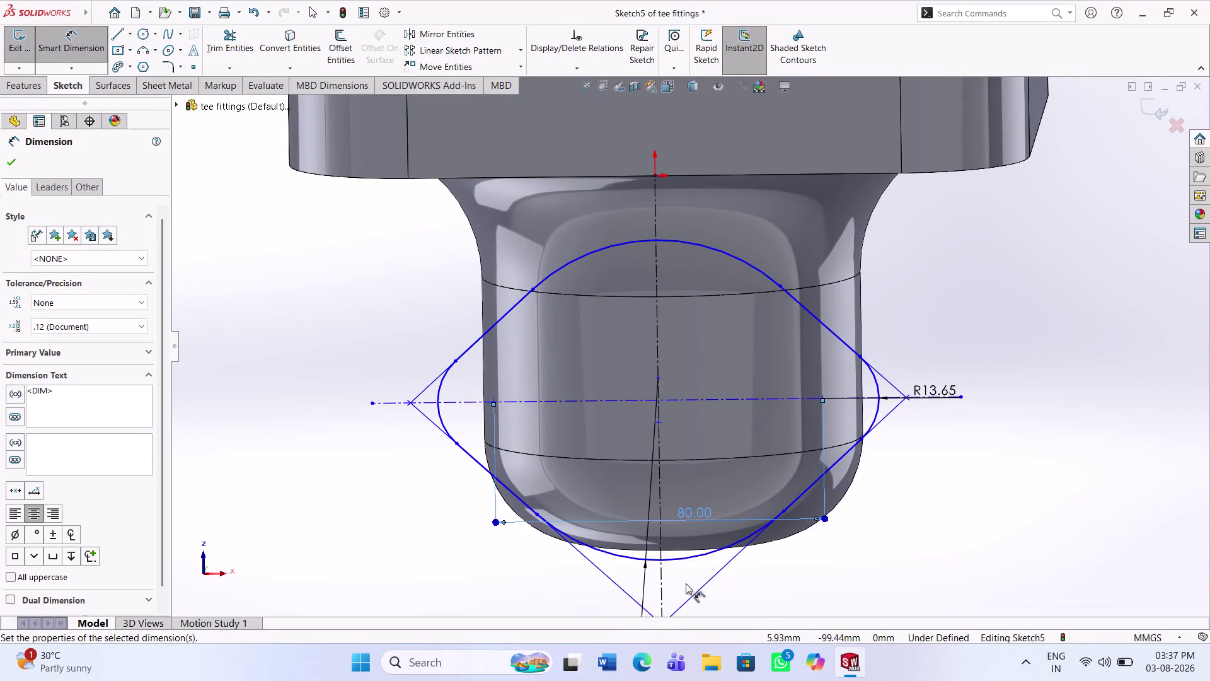
Dimension the oval flange sketch 100 mm tall, from its bottom arc to the origin.
click(661, 561)
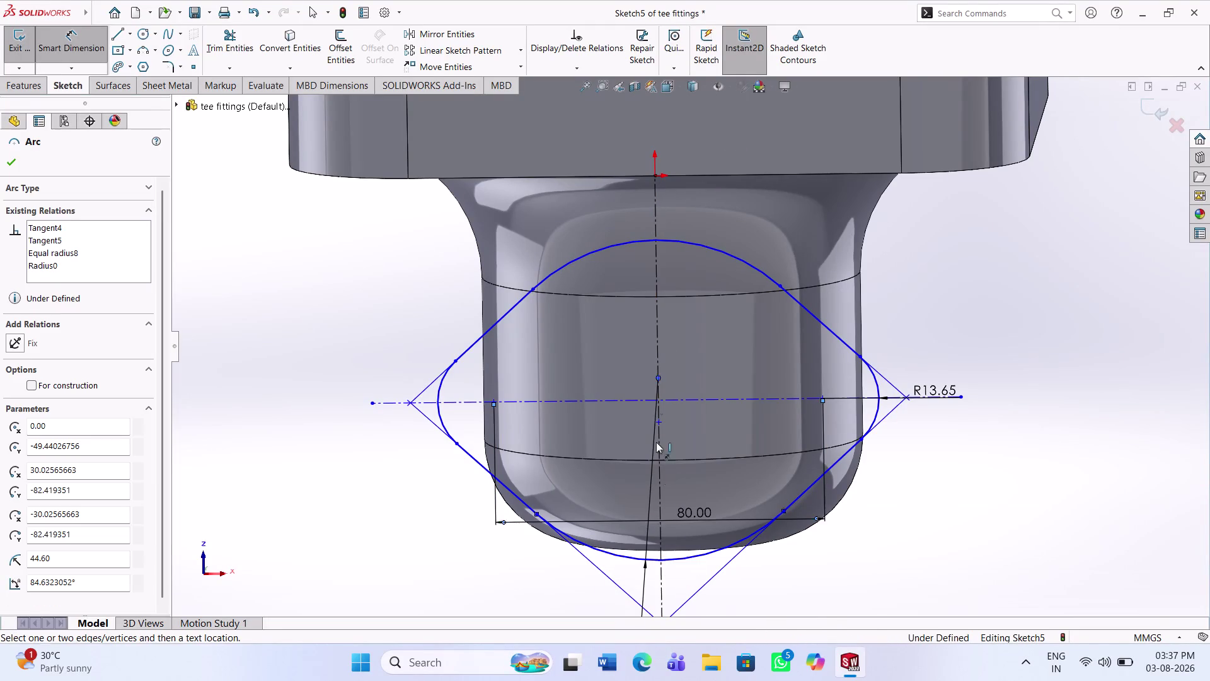
click(656, 176)
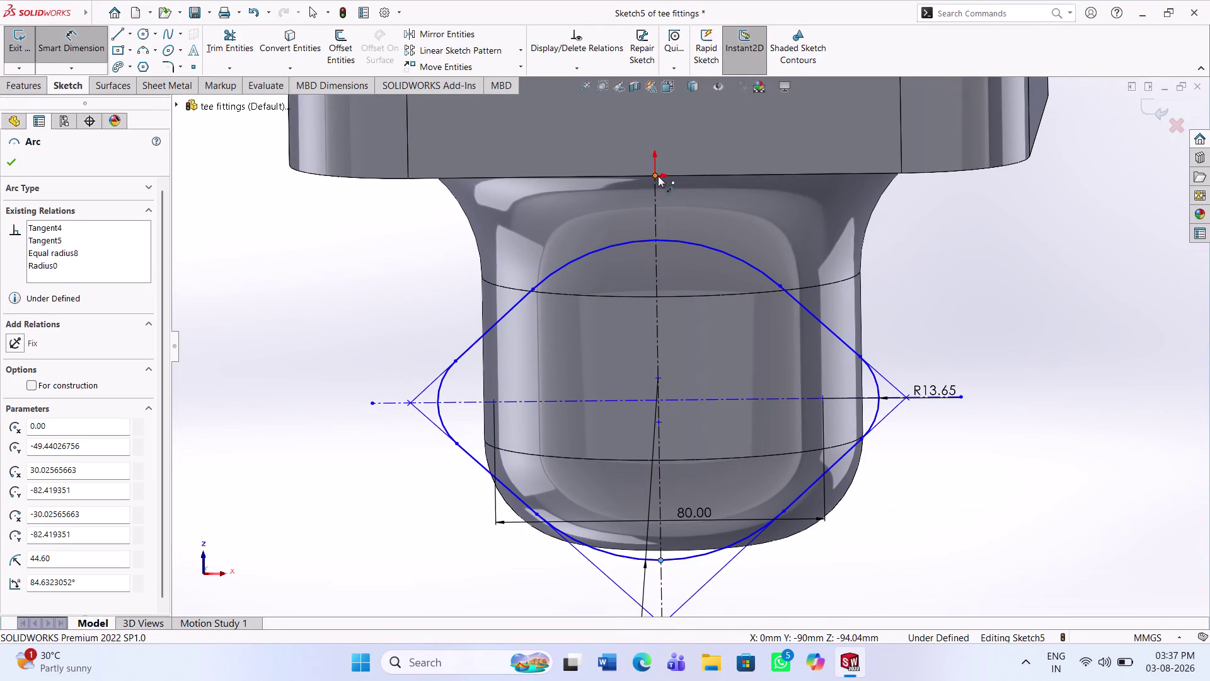
click(1060, 354)
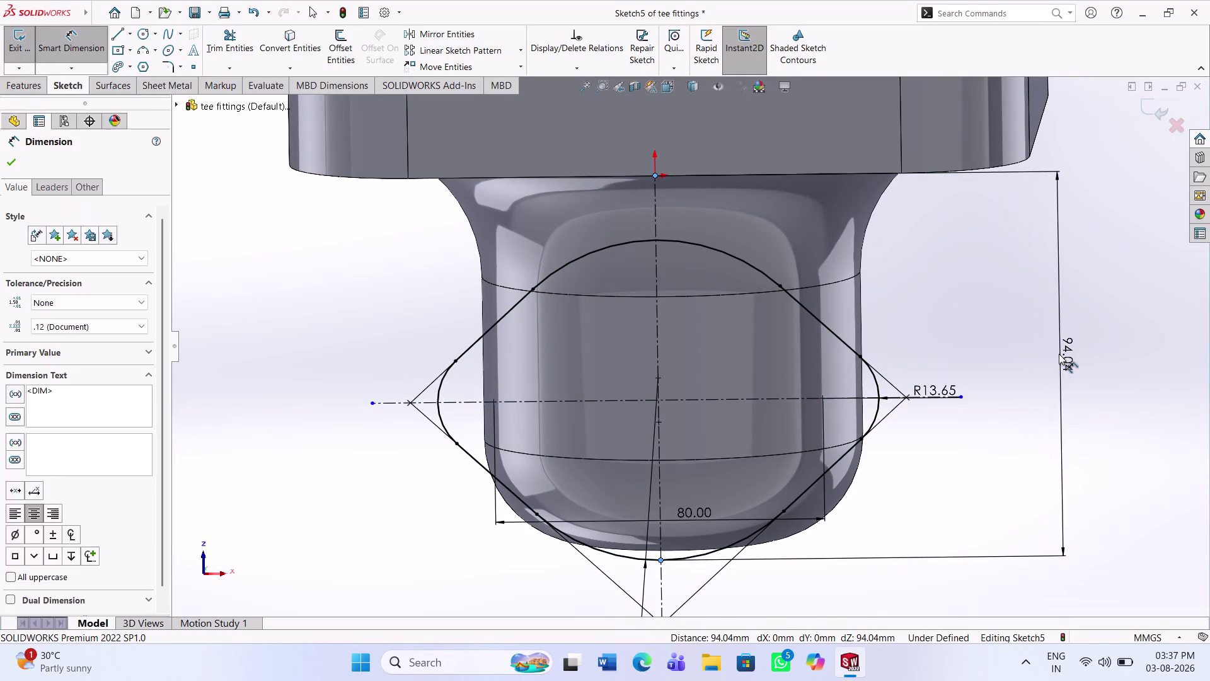
text(100)
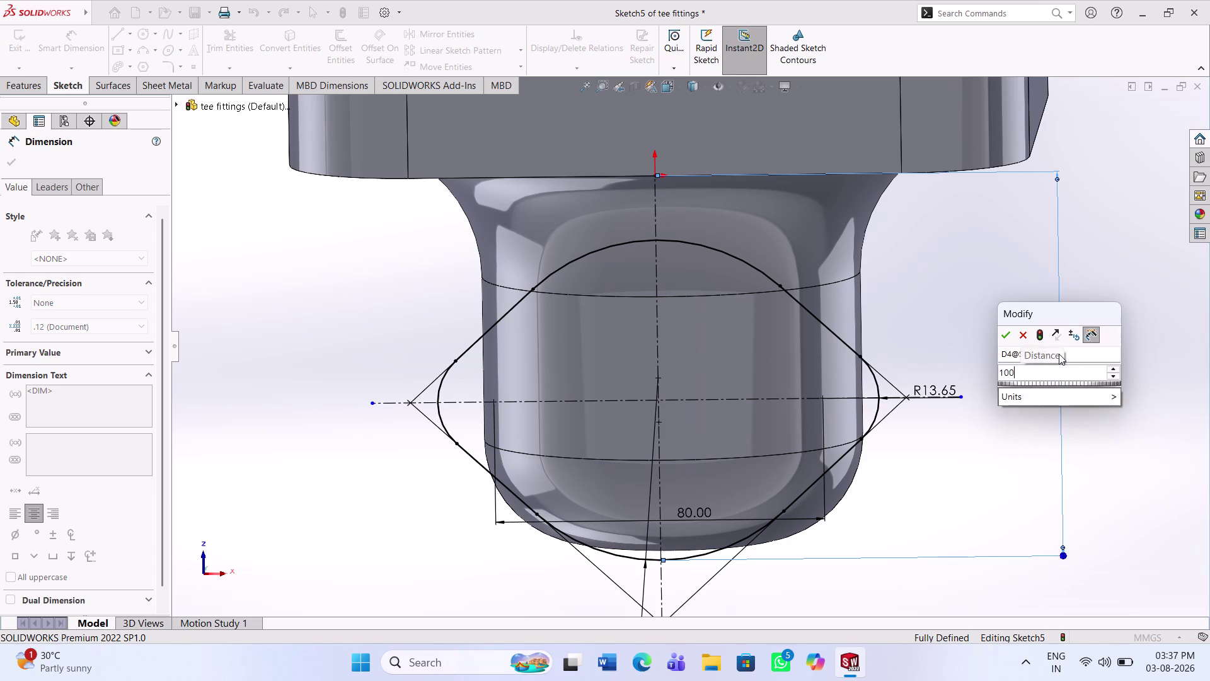
key(Return)
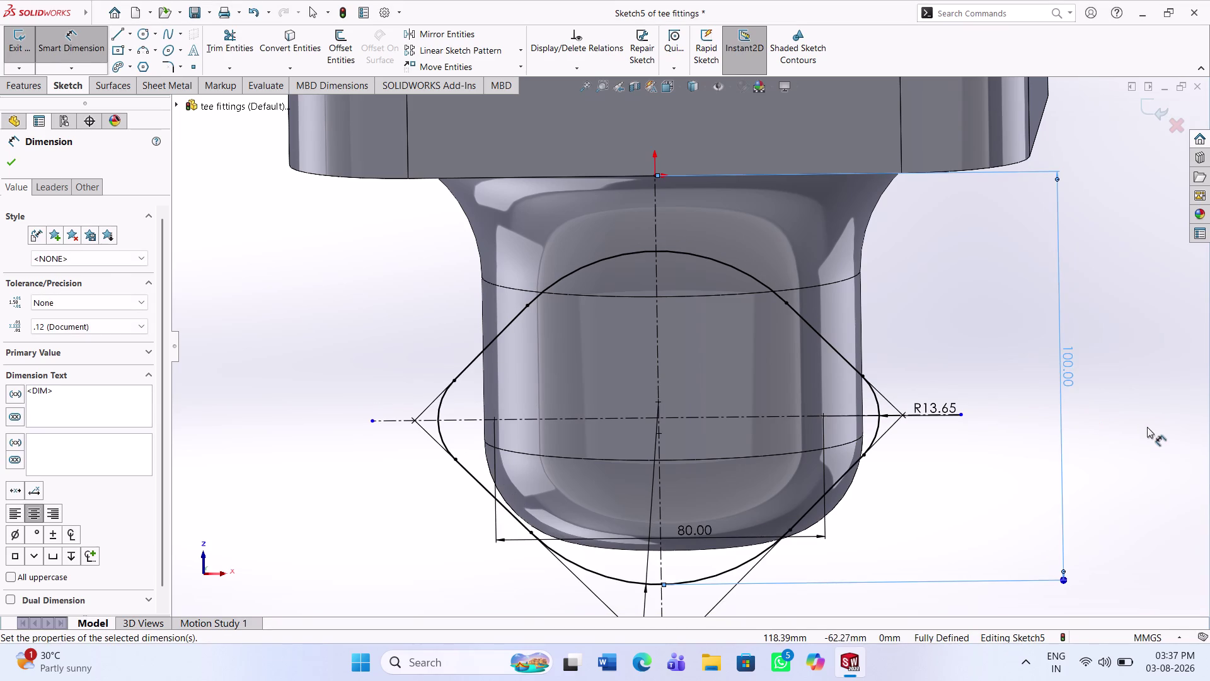
click(1147, 427)
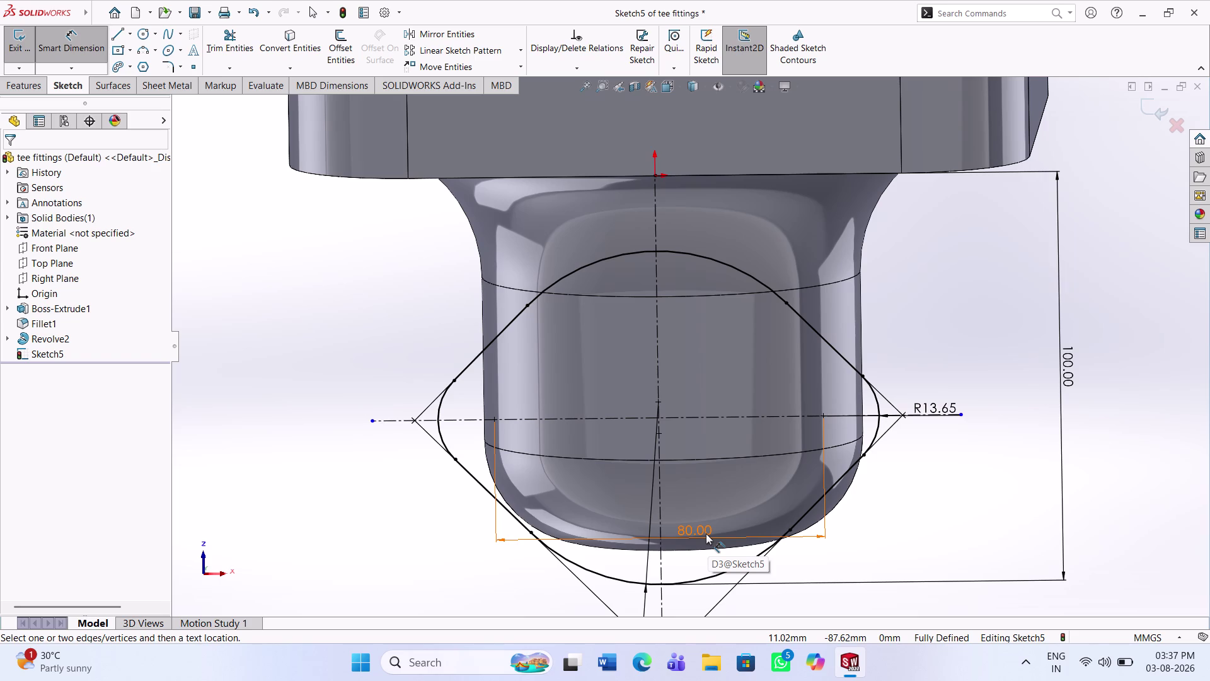
Change the oval's 80 mm width dimension to 92 mm.
click(702, 538)
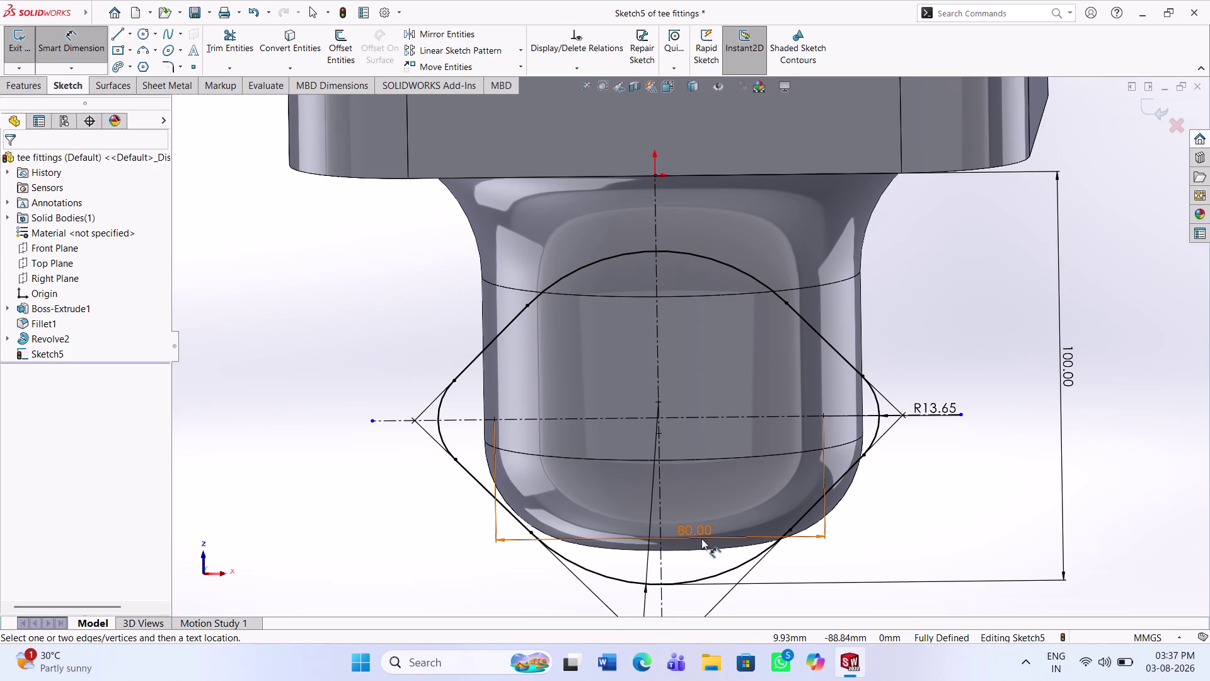
text(92)
key(Return)
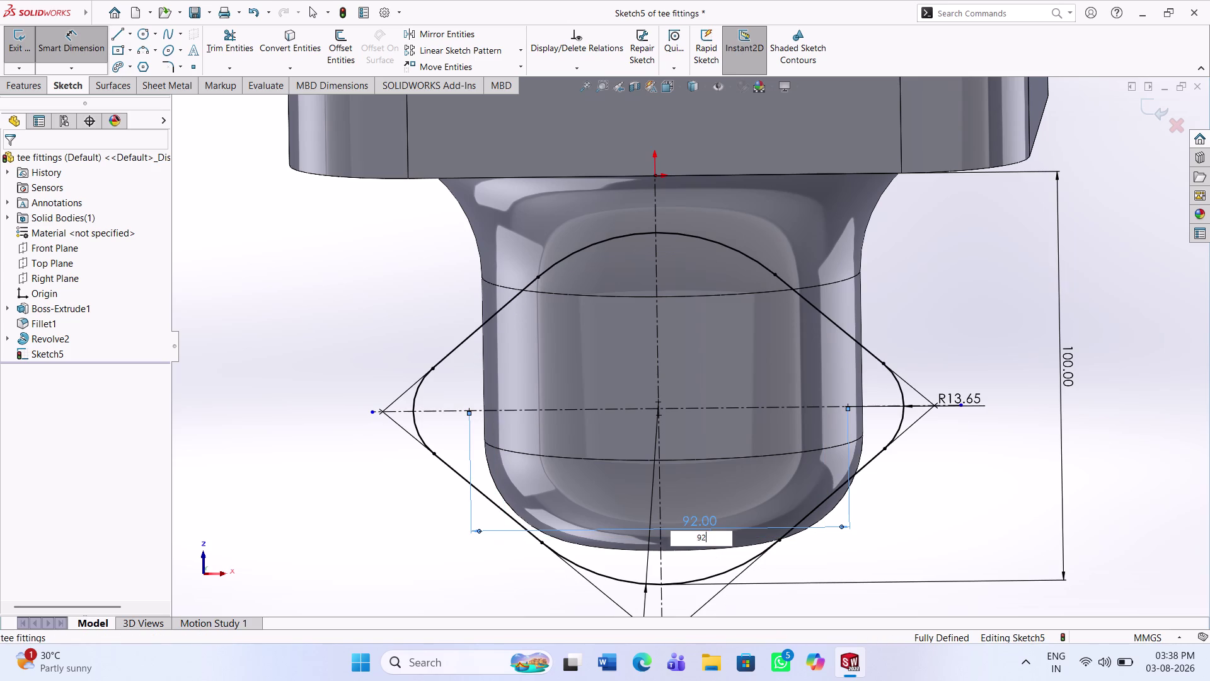
click(949, 511)
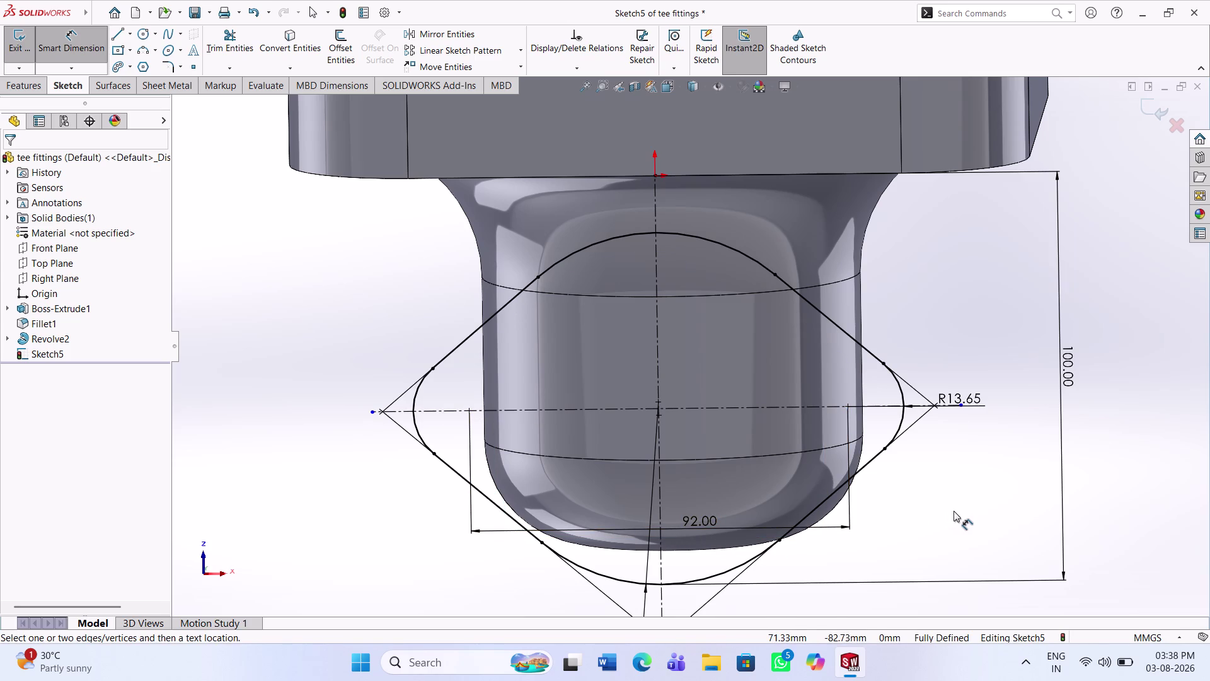
click(34, 79)
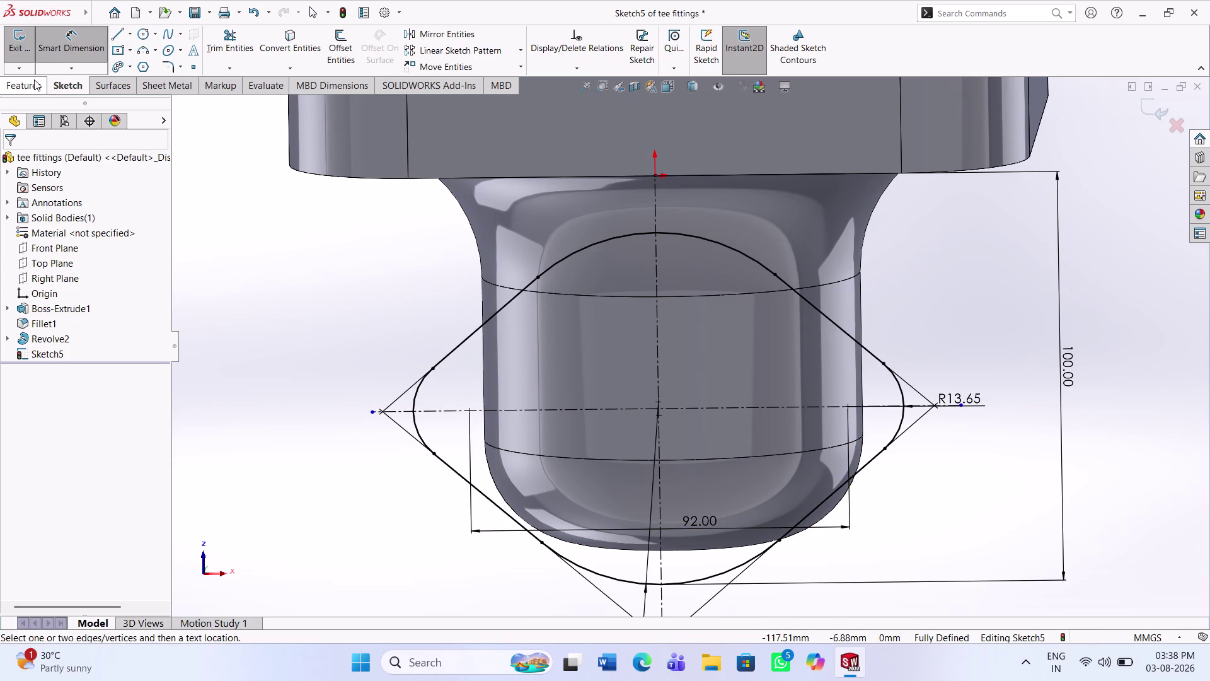
click(22, 63)
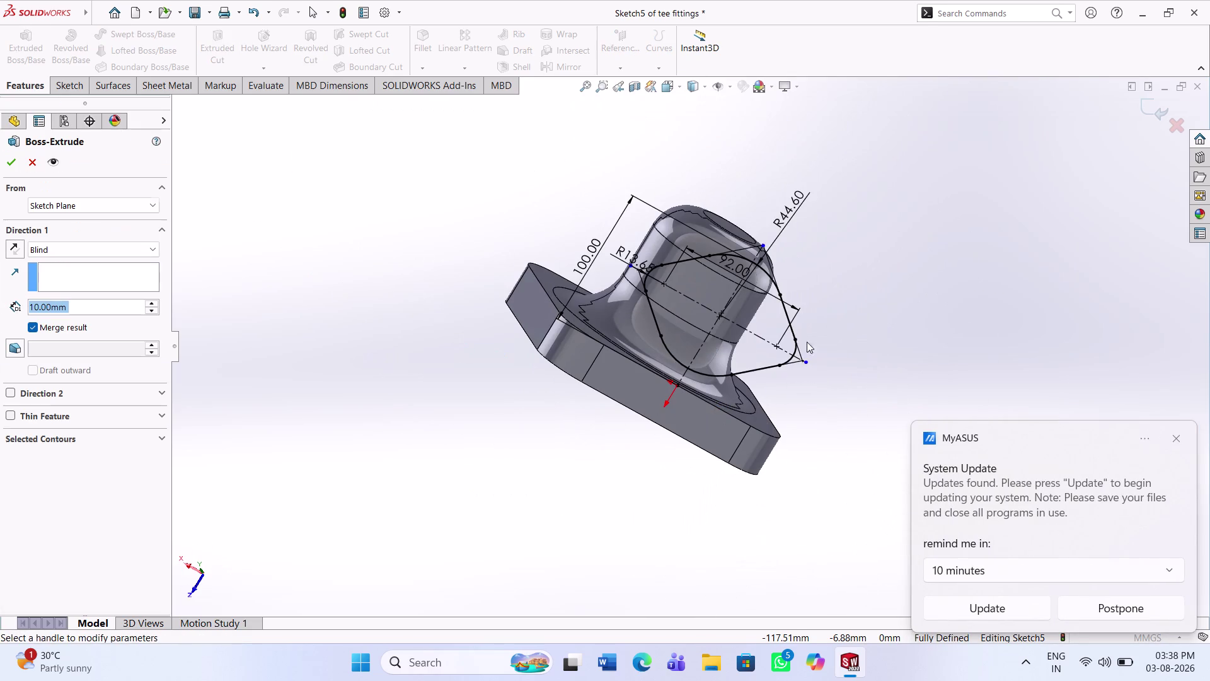
Extrude the oval flange sketch 30 mm as Boss-Extrude2.
click(741, 324)
middle_drag(839, 351, 741, 335)
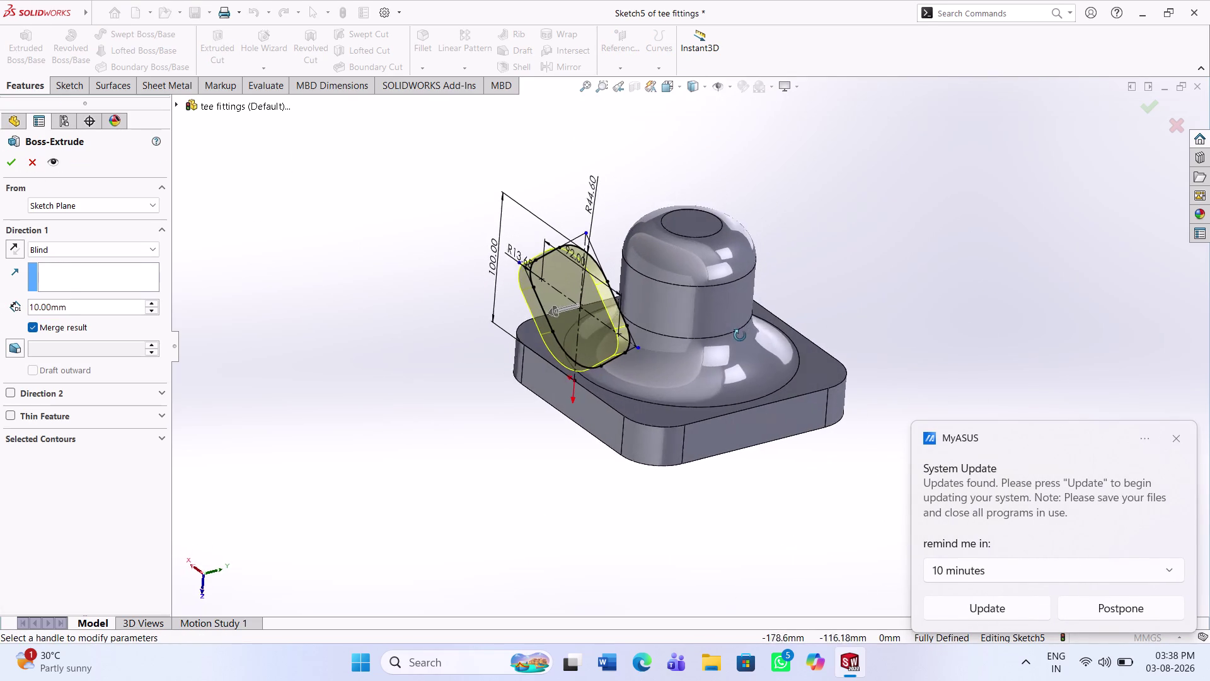
middle_drag(740, 336, 732, 335)
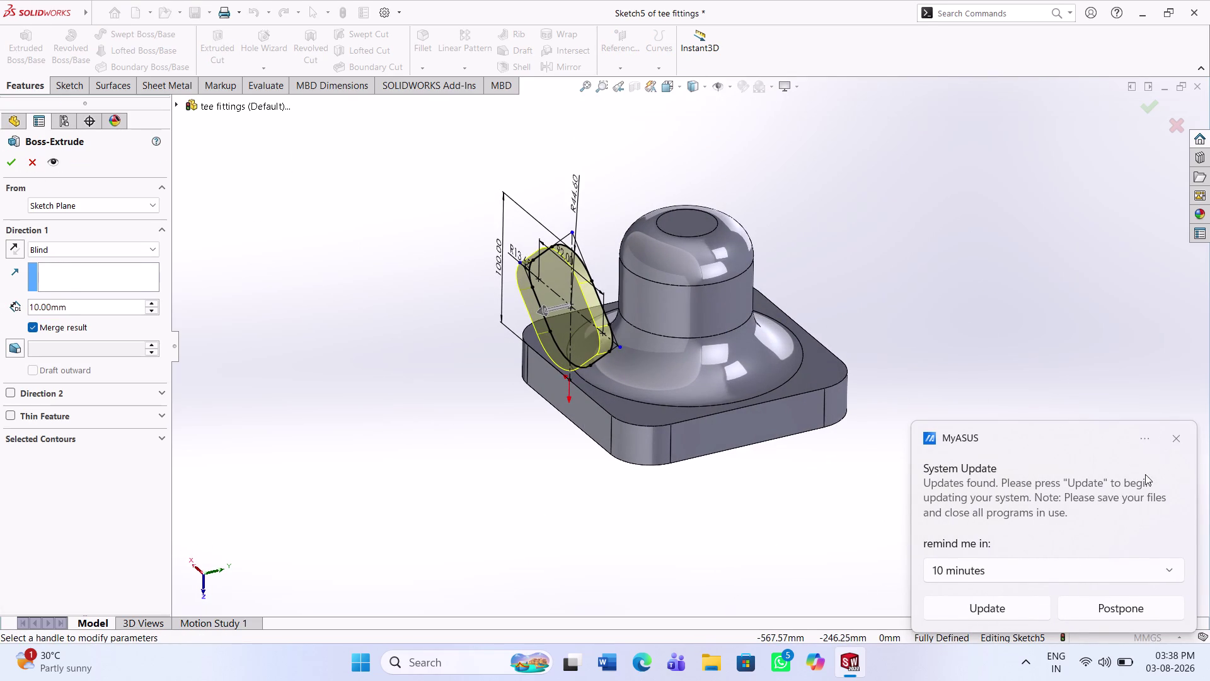
click(1178, 441)
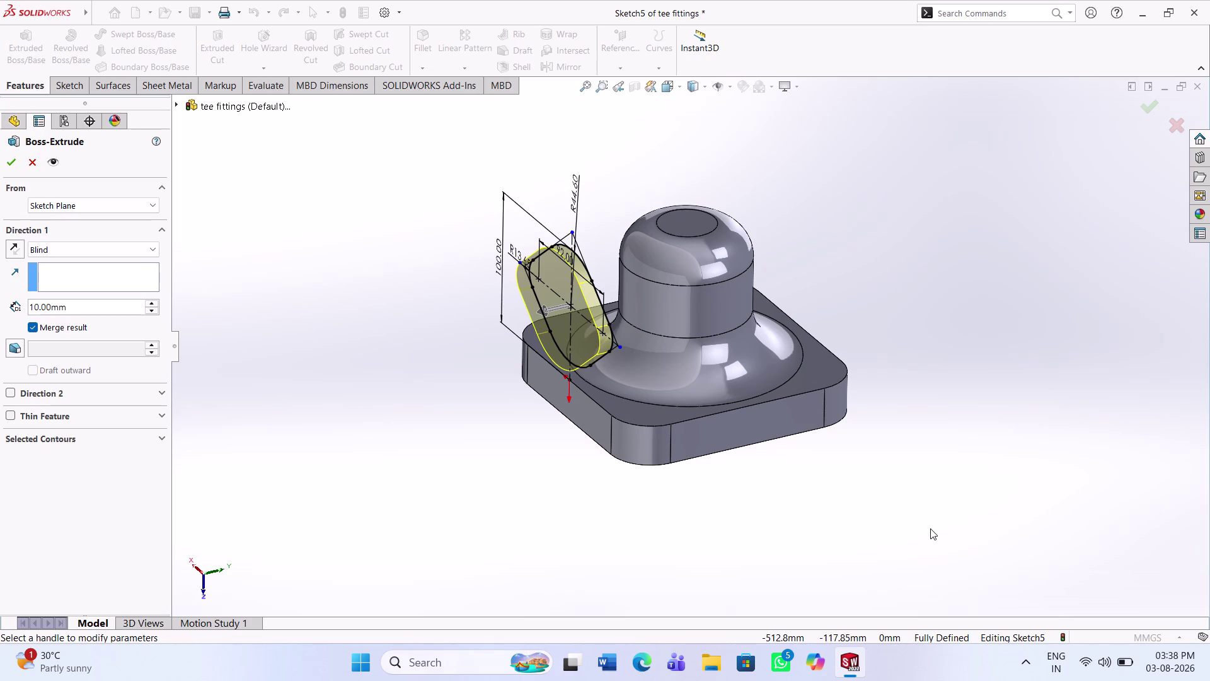
drag(81, 312, 0, 305)
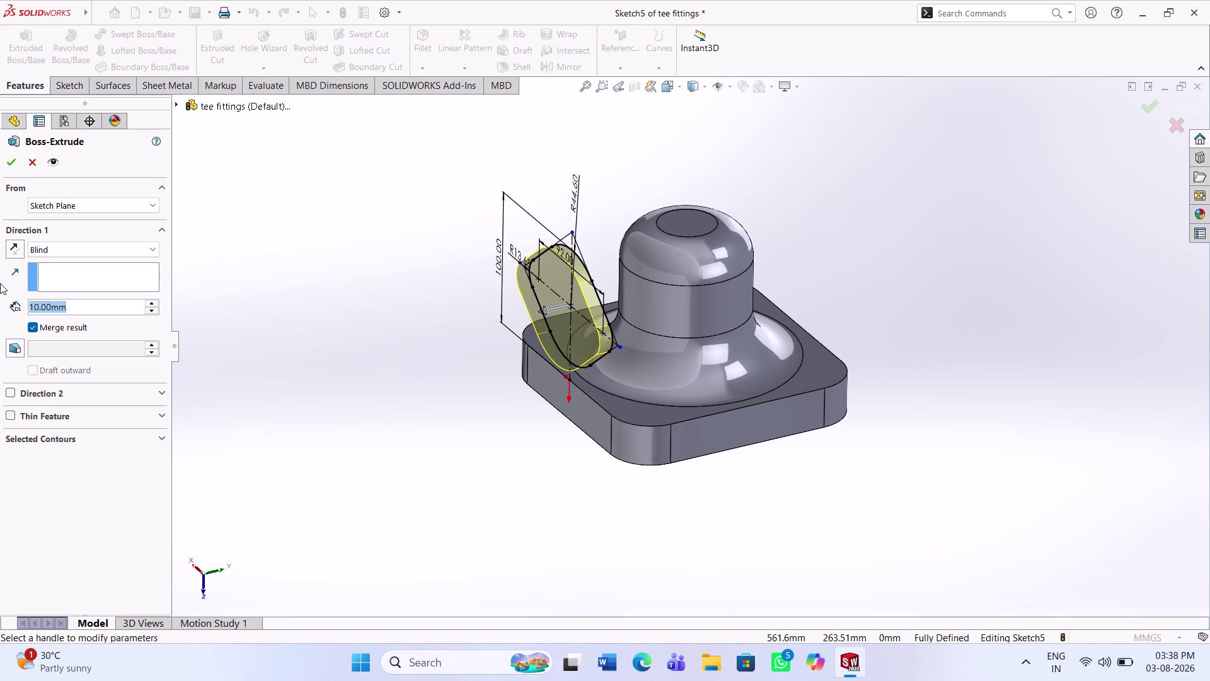
text(30)
key(Return)
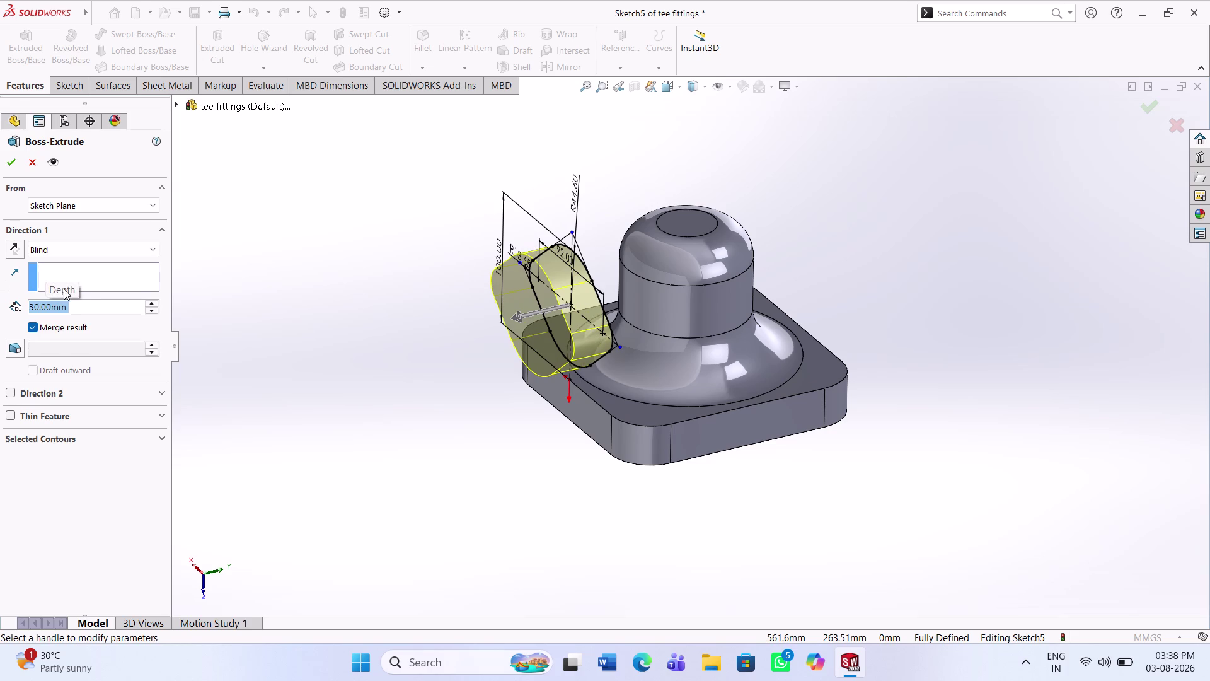
click(10, 162)
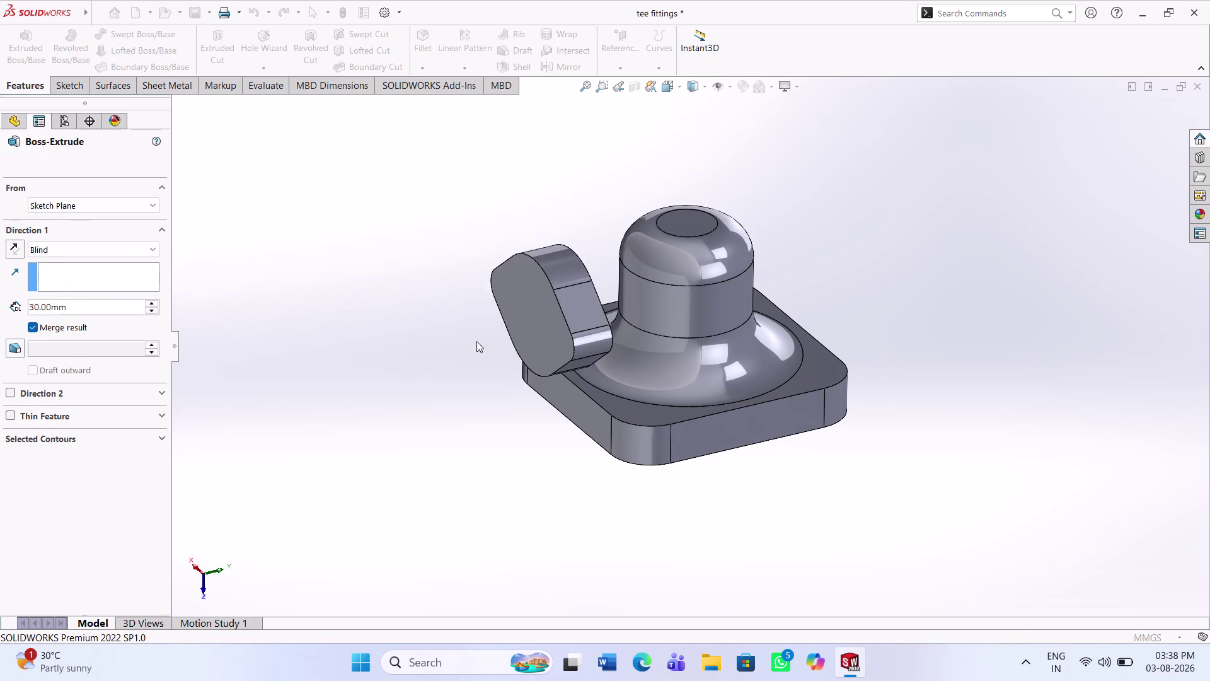
Start a new sketch on the flange's outer face.
middle_drag(494, 341, 536, 331)
scroll(down, 3)
click(610, 308)
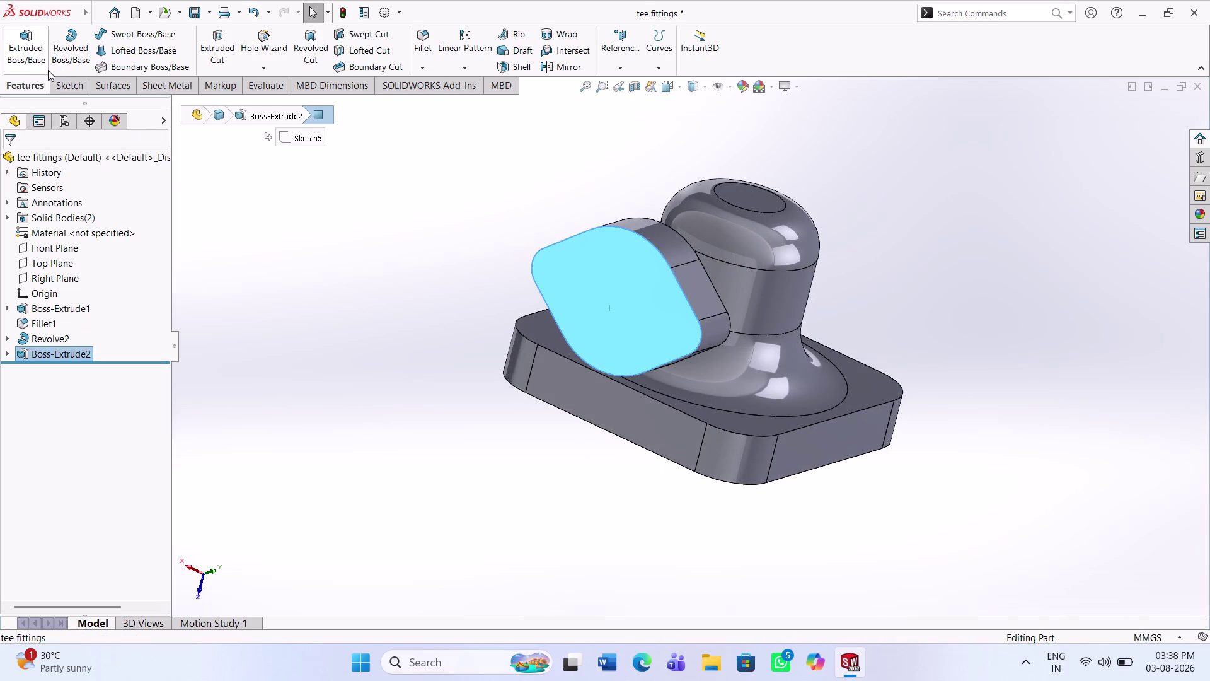
click(56, 88)
Draw two circles on the flange face, one in each side lobe.
click(28, 38)
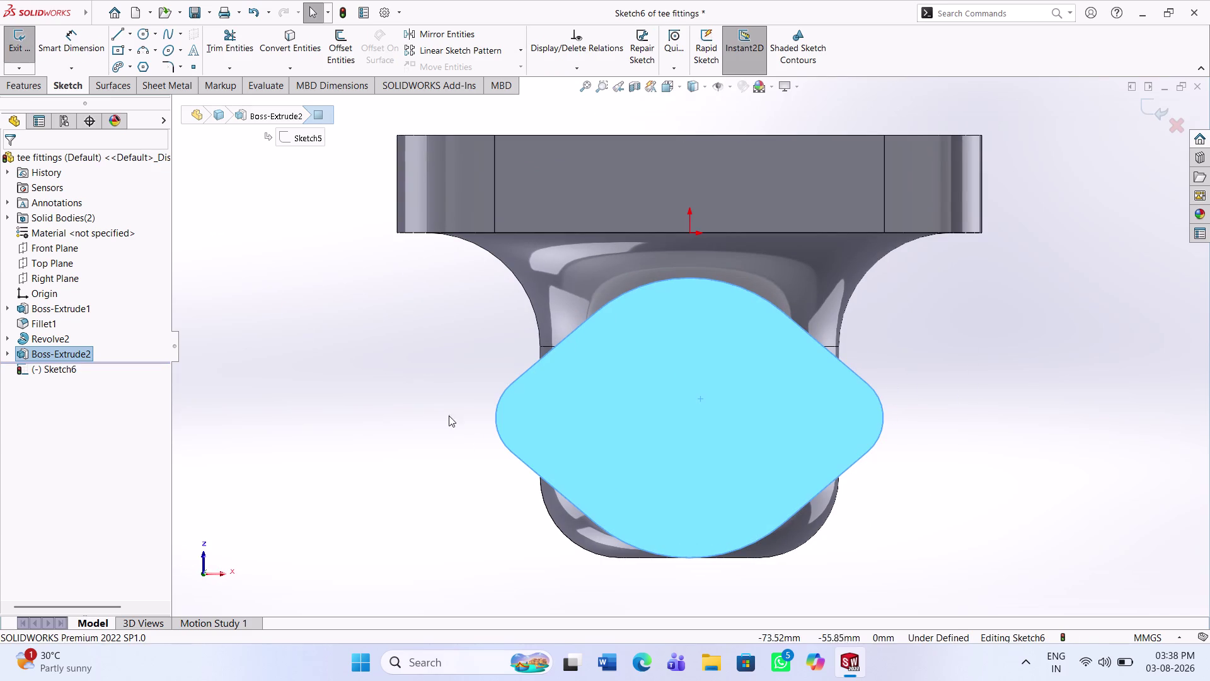
click(398, 406)
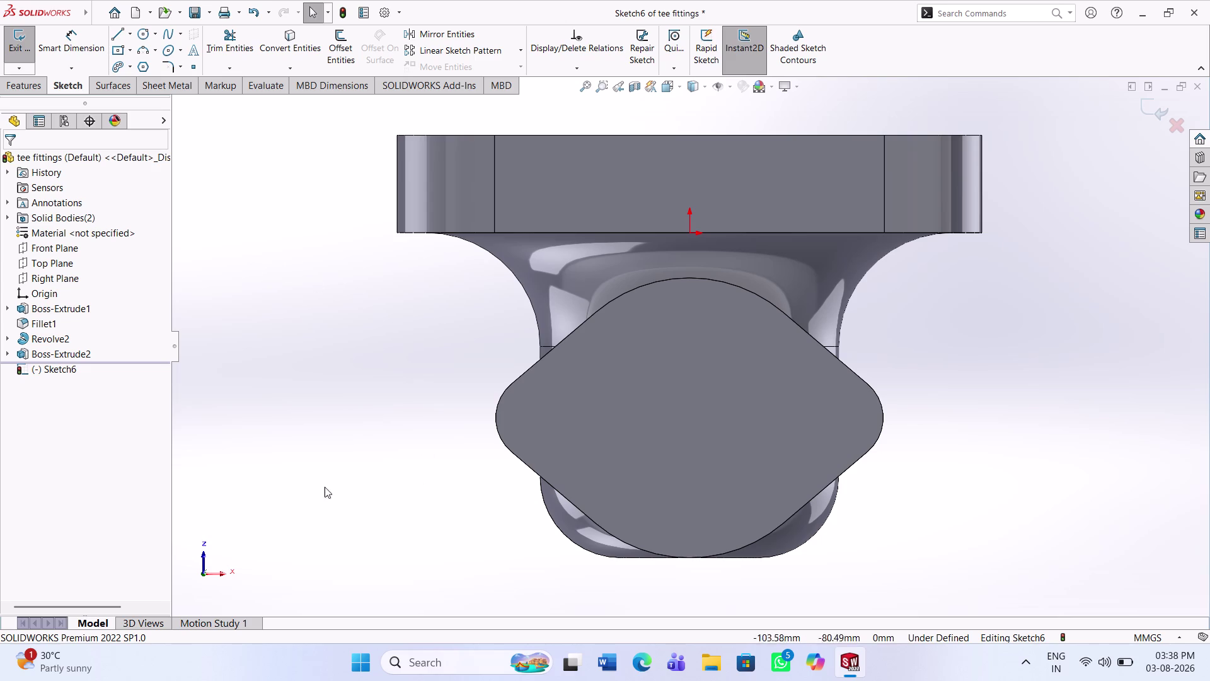
click(144, 32)
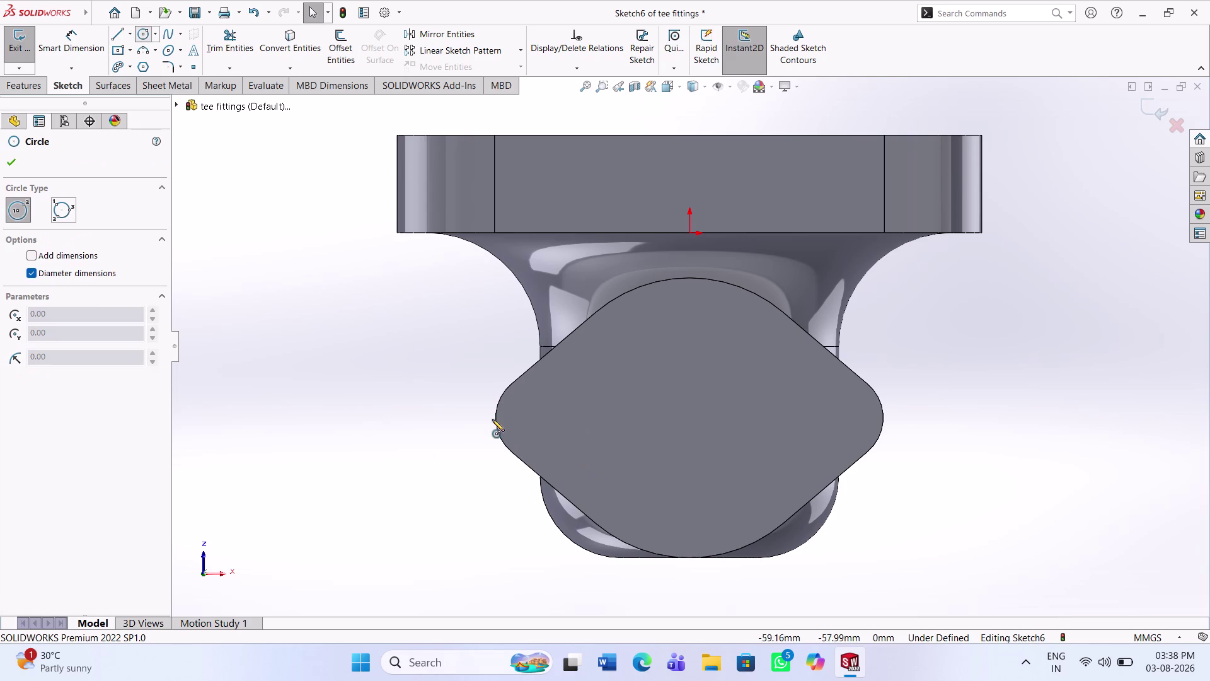
click(541, 418)
click(560, 435)
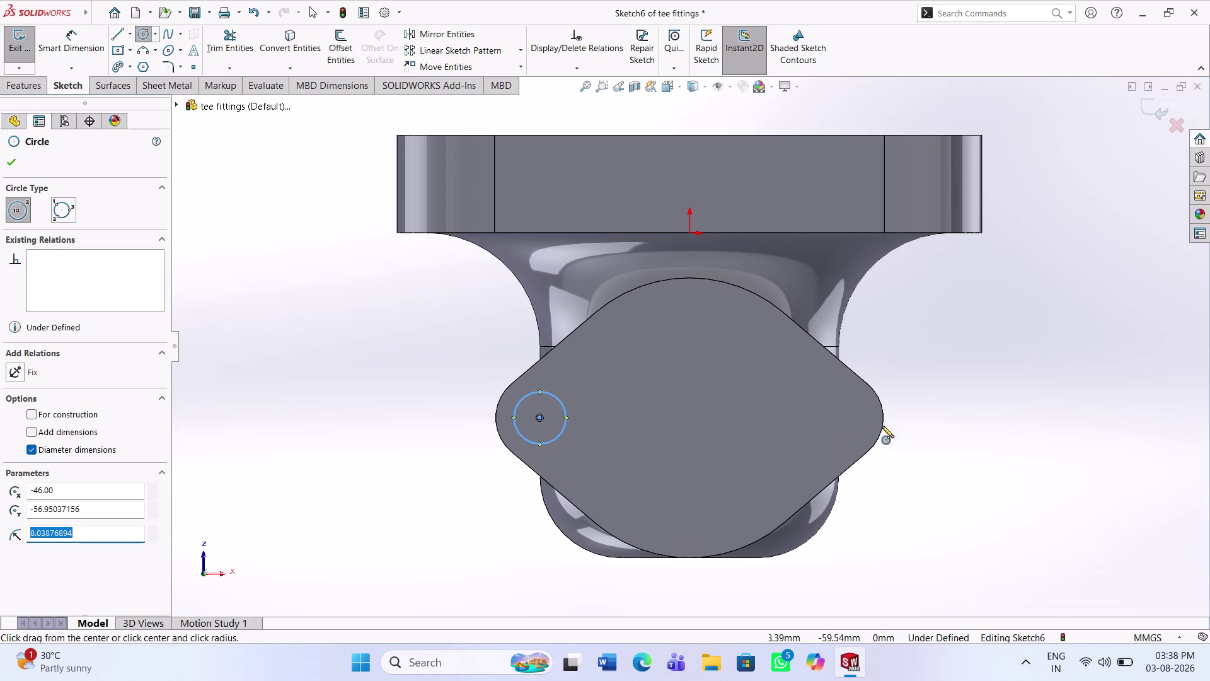
click(840, 419)
click(849, 439)
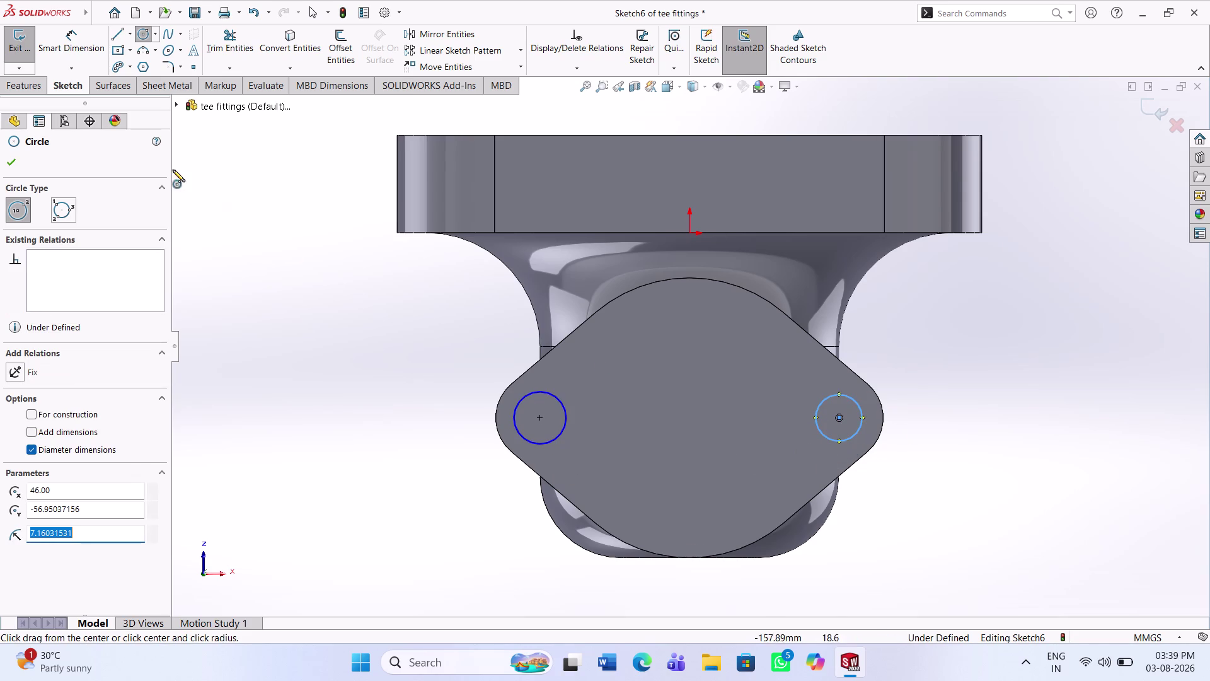
click(85, 54)
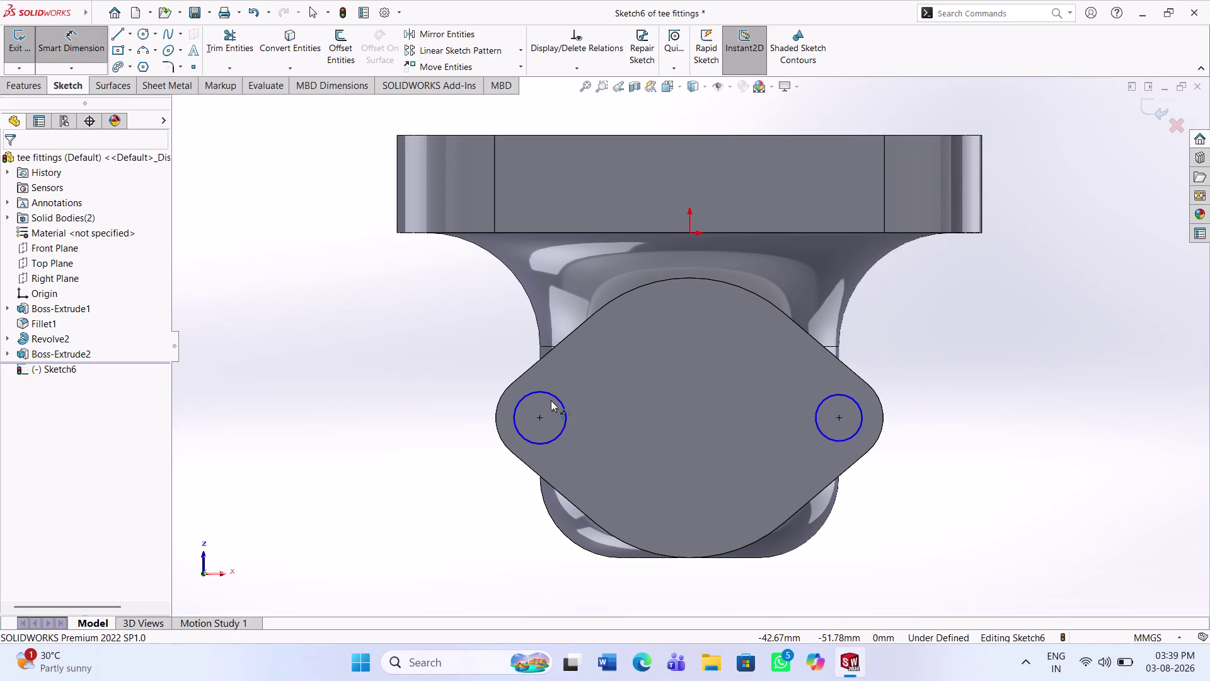
Dimension both bolt-hole circles to a 12 mm diameter.
click(552, 395)
click(394, 379)
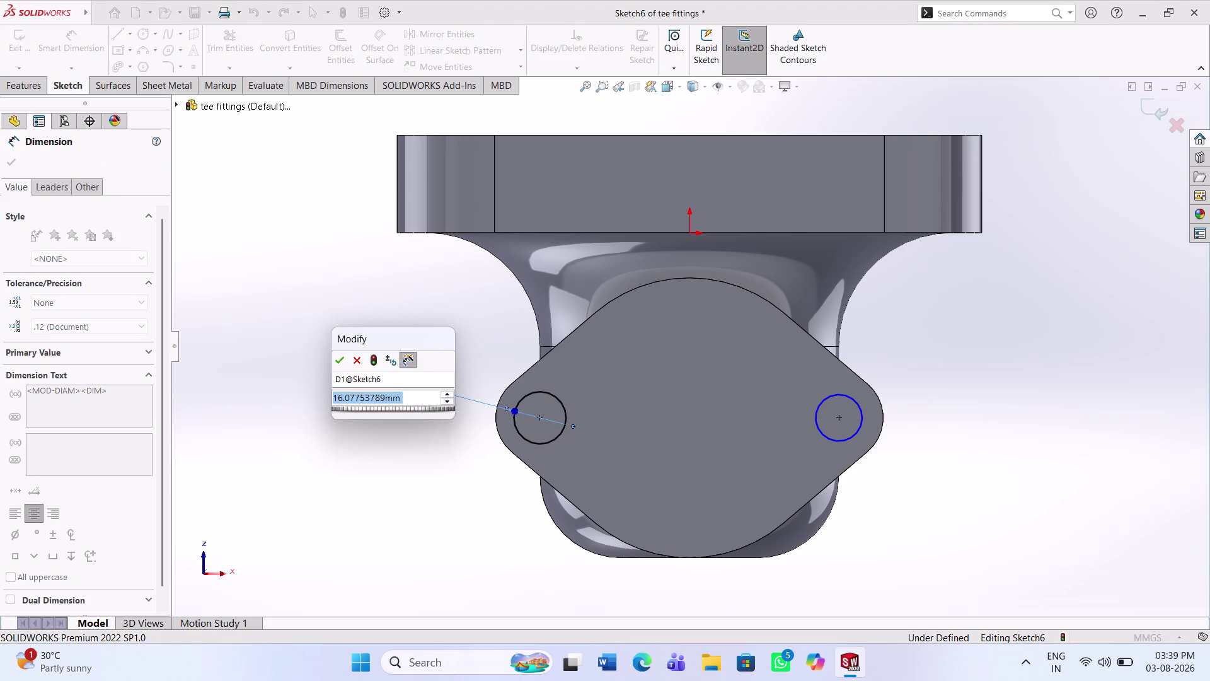
text(1)
text(2)
key(Return)
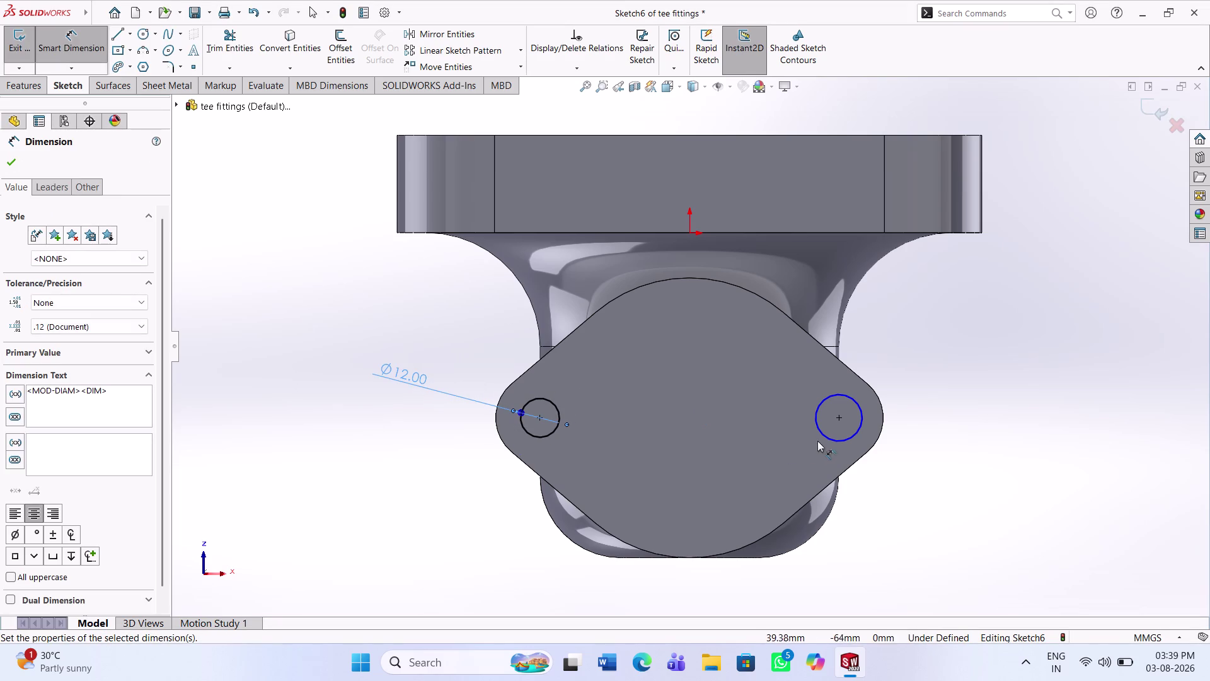
click(824, 437)
click(1052, 516)
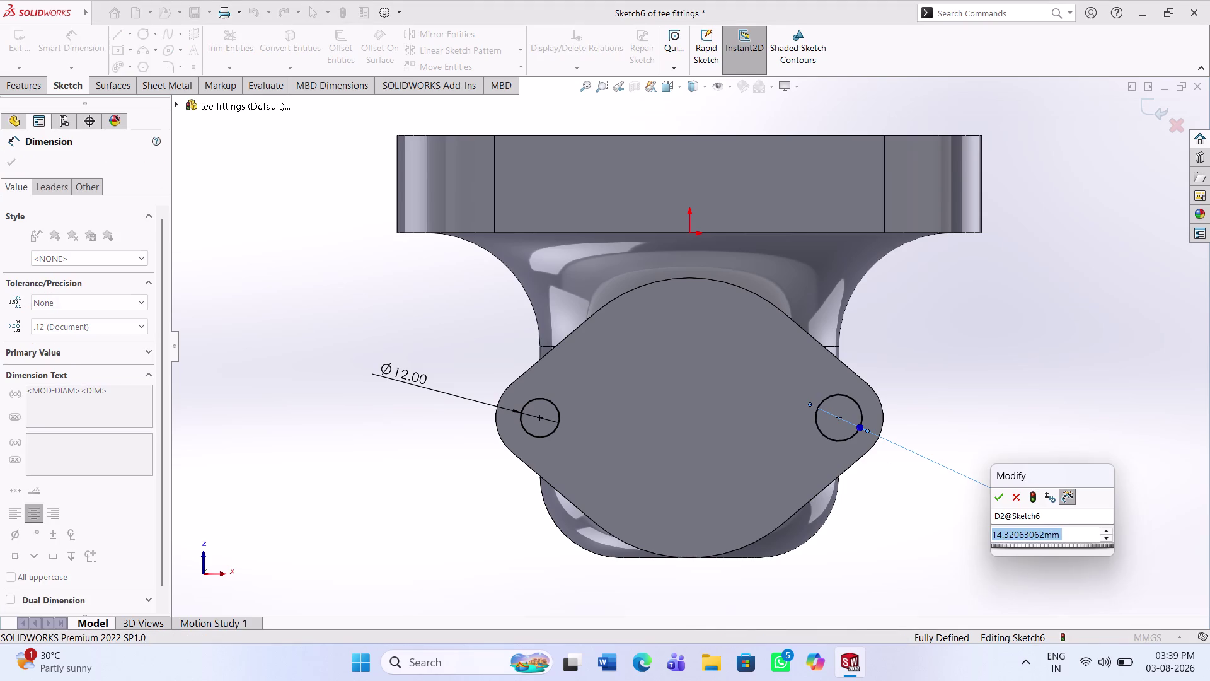
text(12)
key(Return)
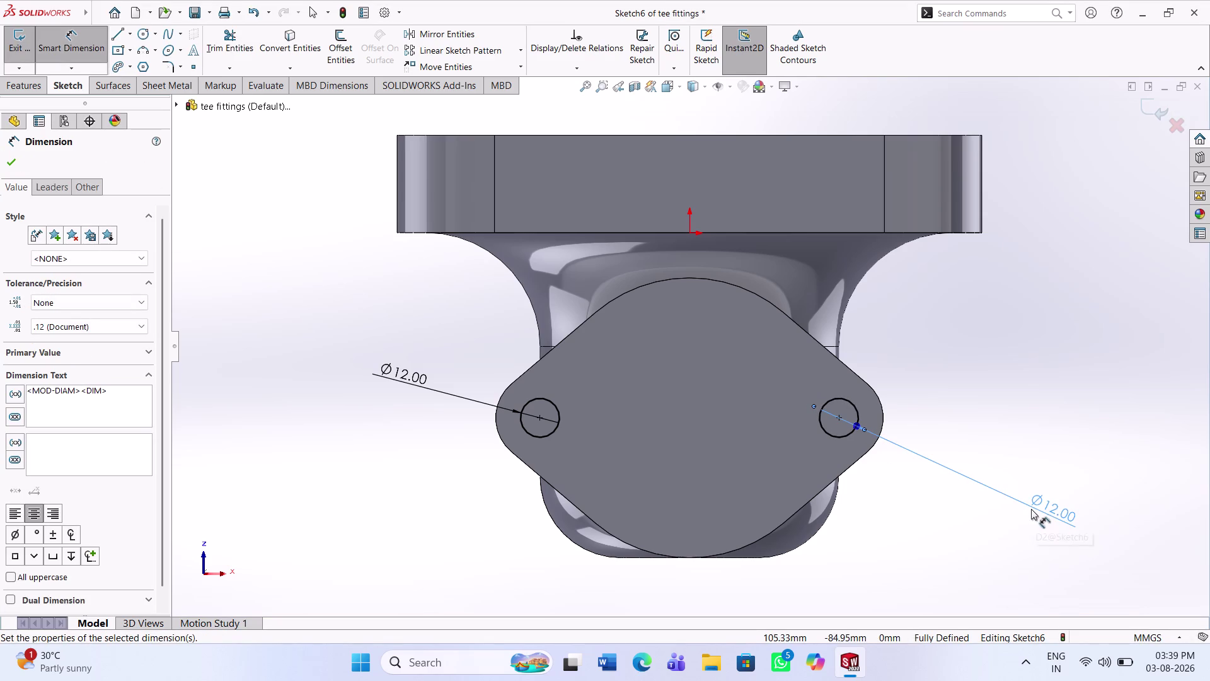
click(12, 162)
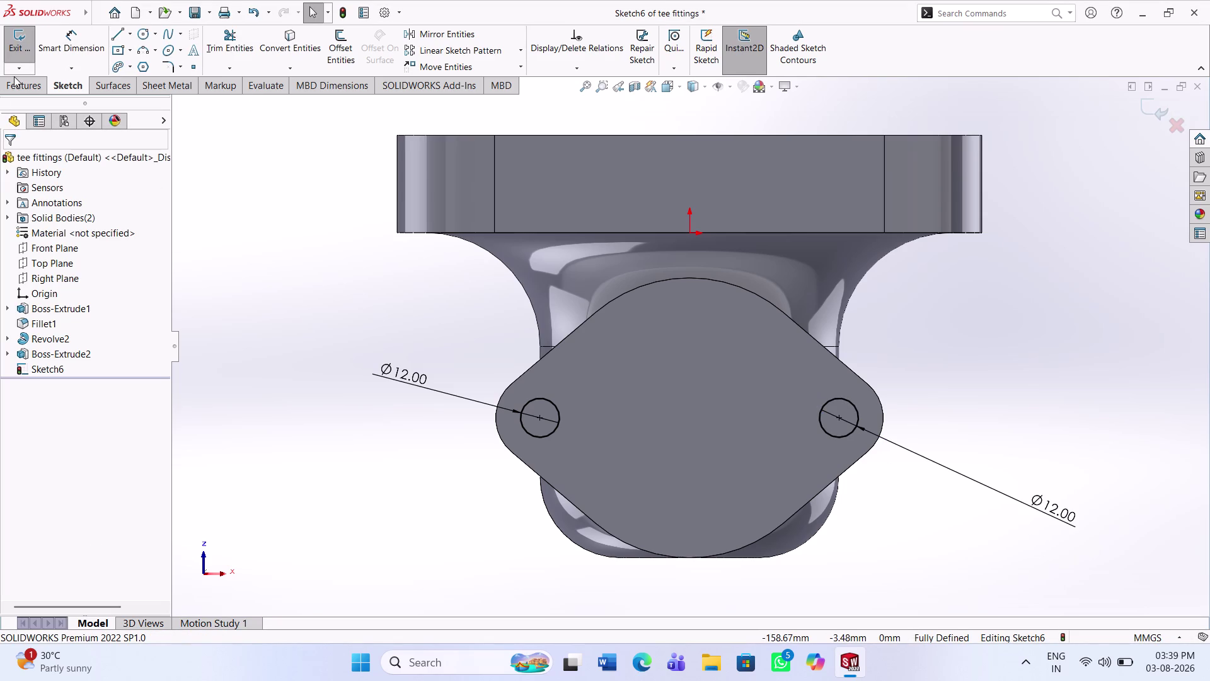
click(17, 83)
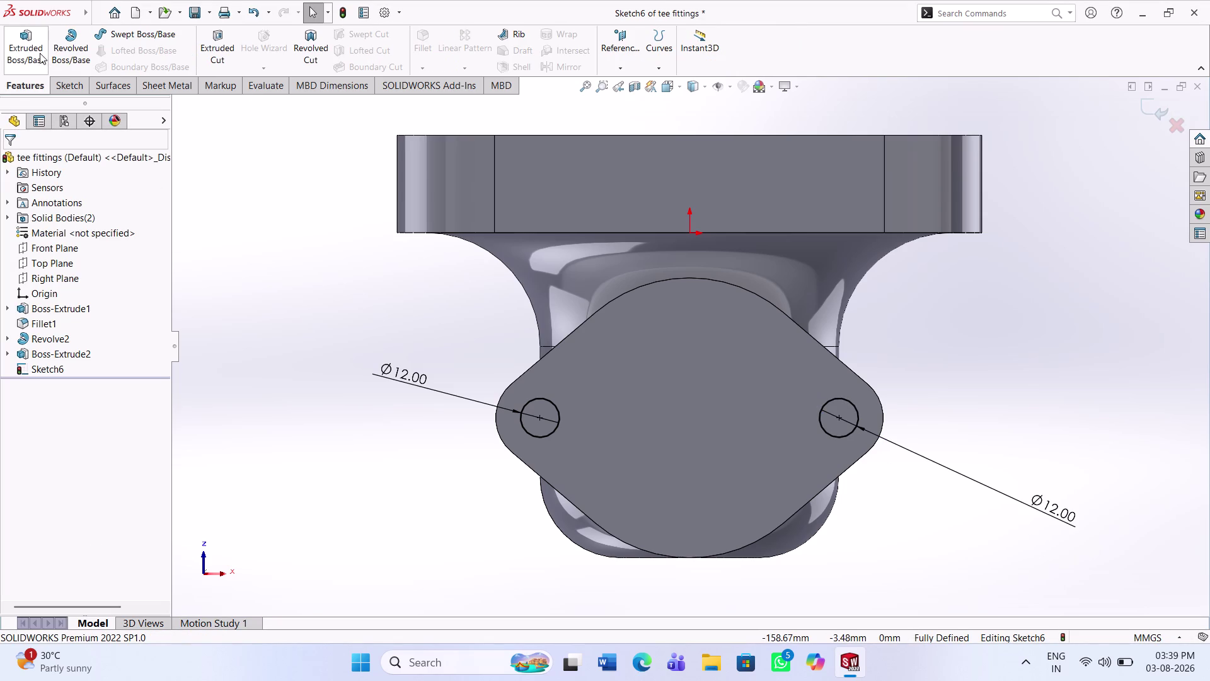
Cut the two 12 mm bolt holes 30 mm blind from Sketch6 and inspect them.
click(207, 57)
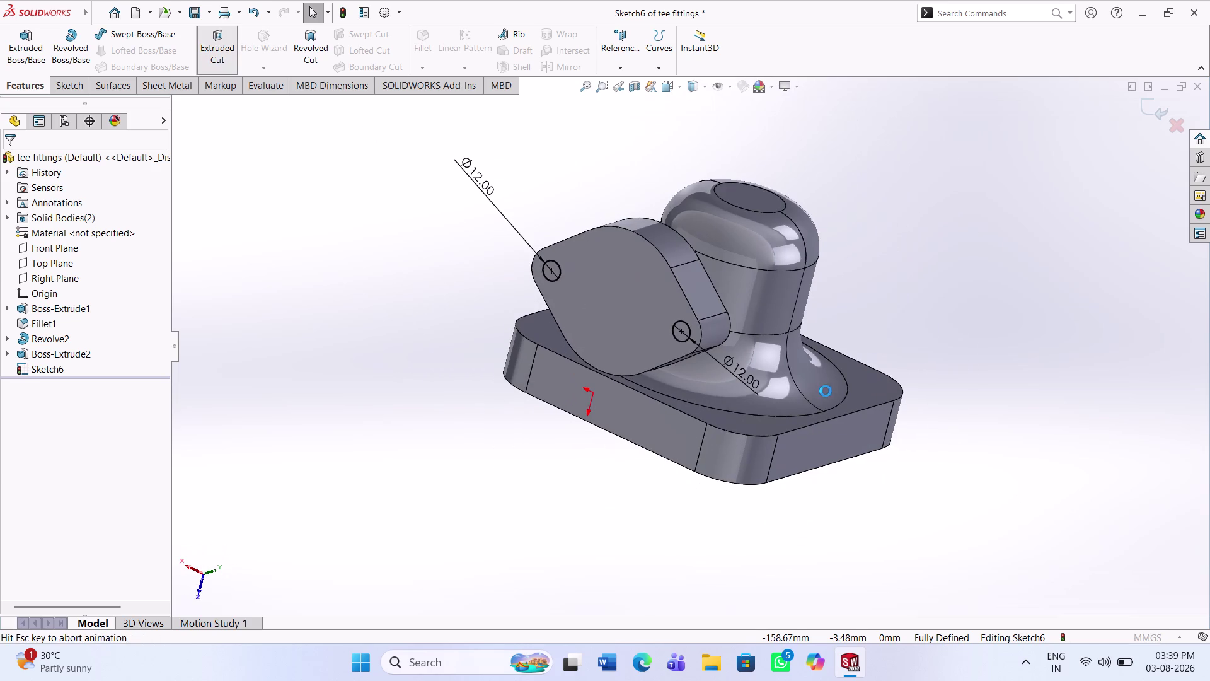
click(8, 163)
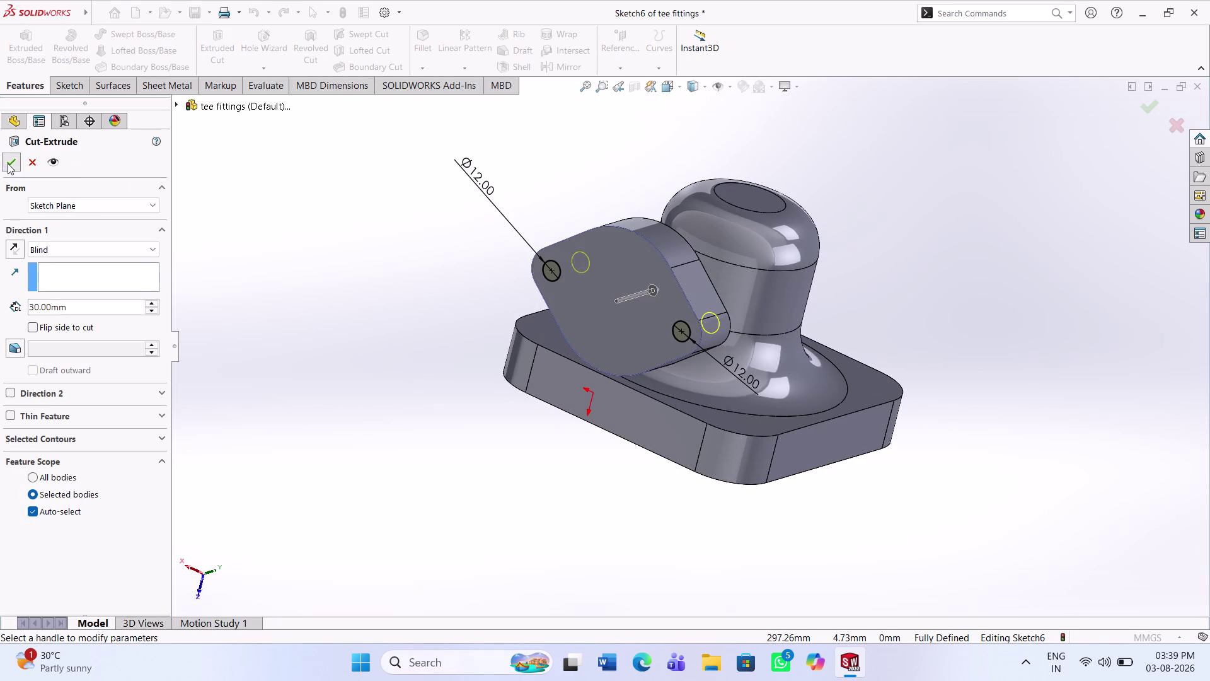
middle_drag(711, 358, 585, 335)
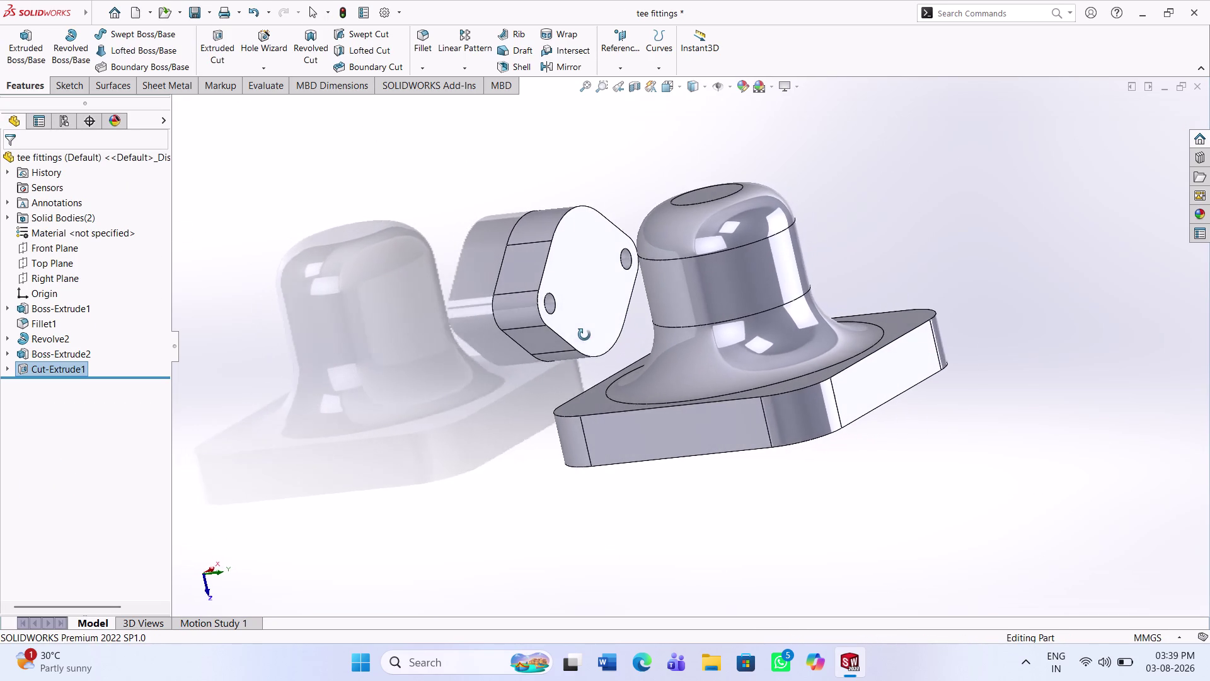
middle_drag(585, 334, 582, 336)
middle_drag(536, 337, 612, 331)
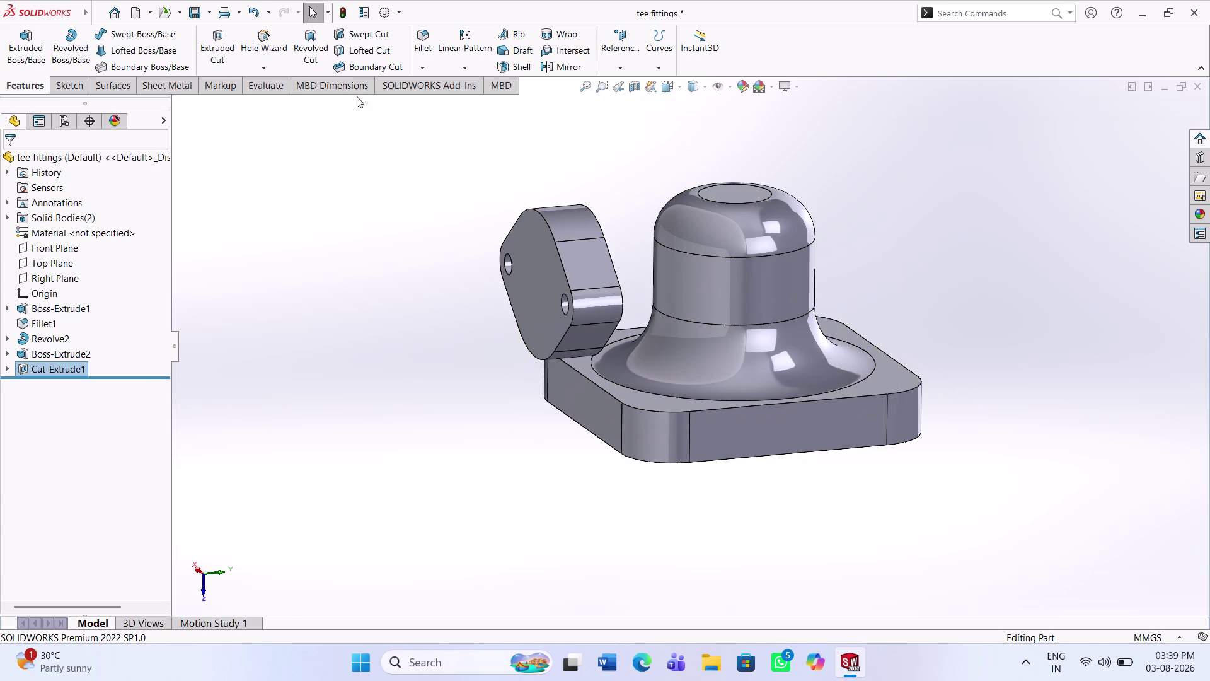
click(578, 65)
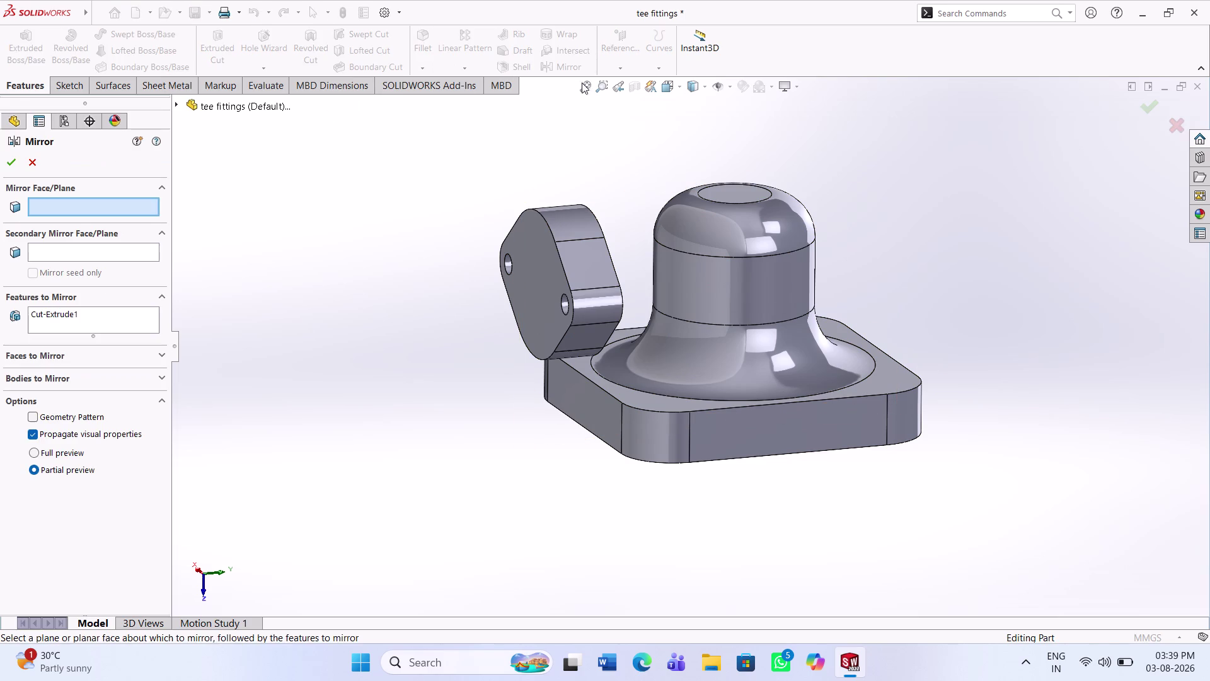
Set Top Plane as the mirror plane and locate Boss-Extrude2 in the feature tree.
click(176, 102)
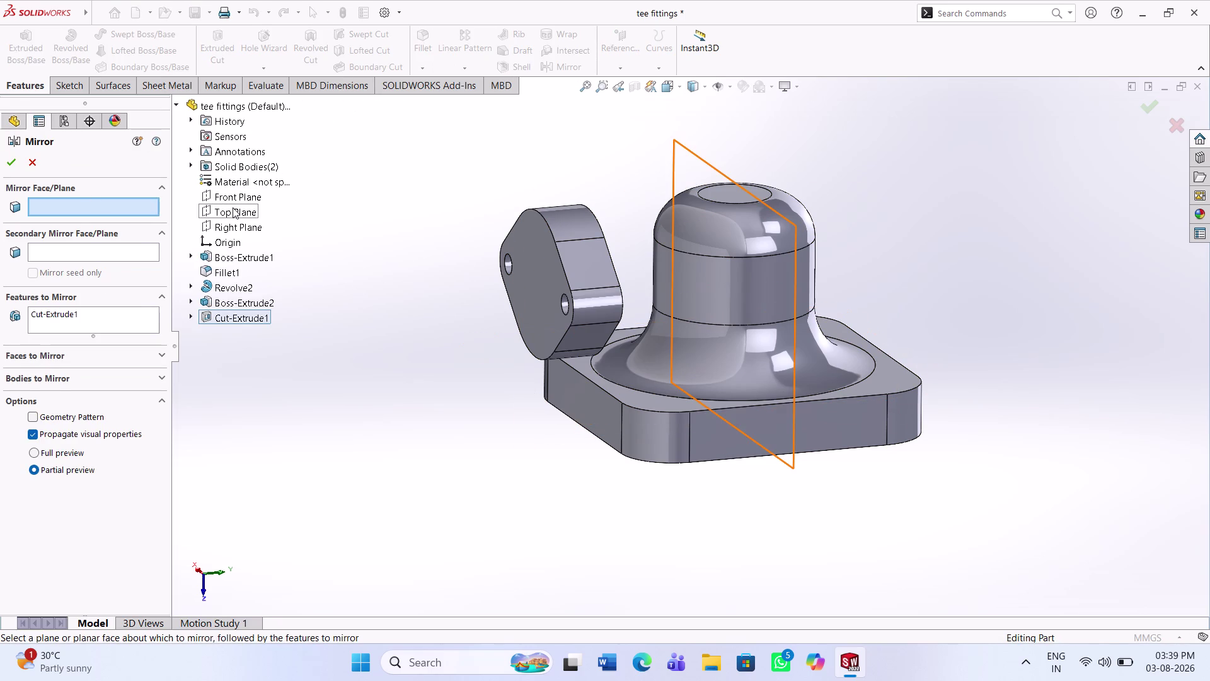
click(233, 208)
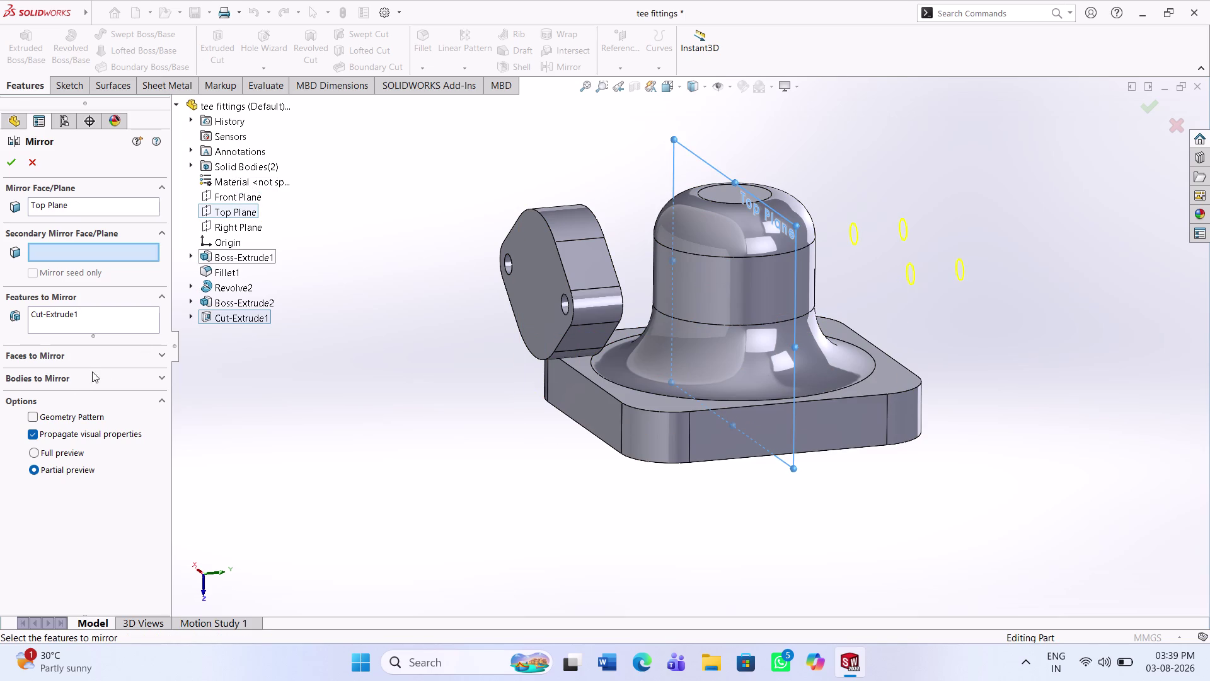
click(208, 305)
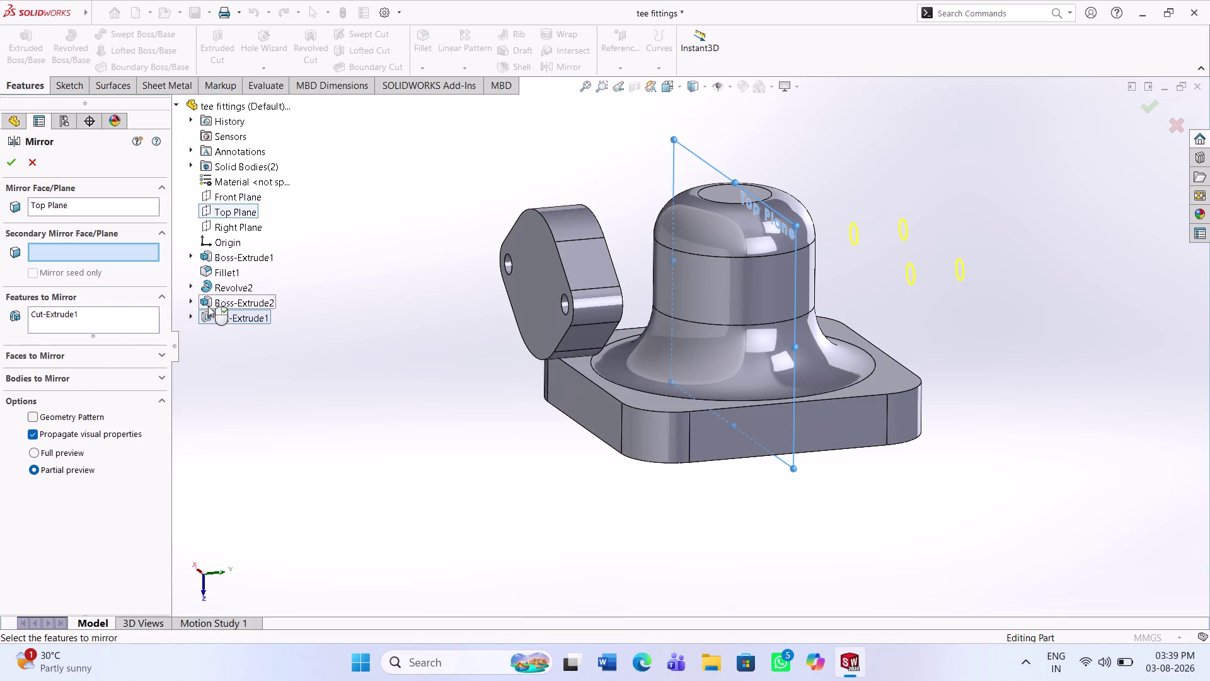
click(221, 304)
click(203, 302)
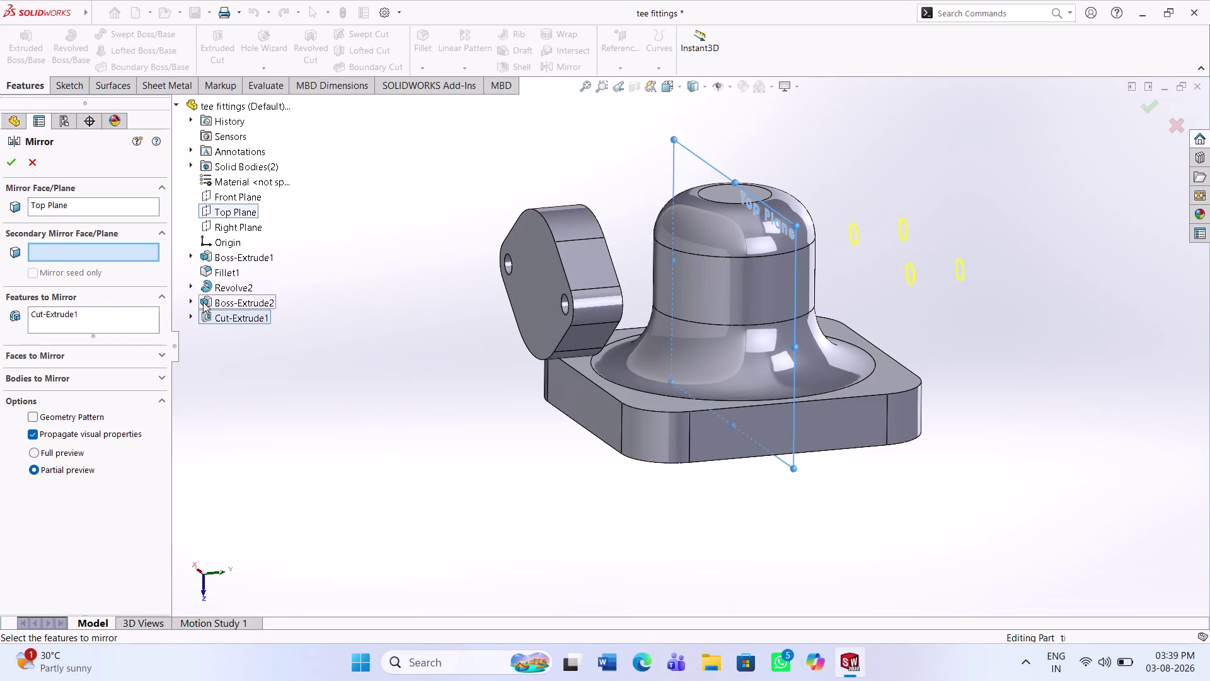
click(196, 297)
click(221, 296)
click(228, 299)
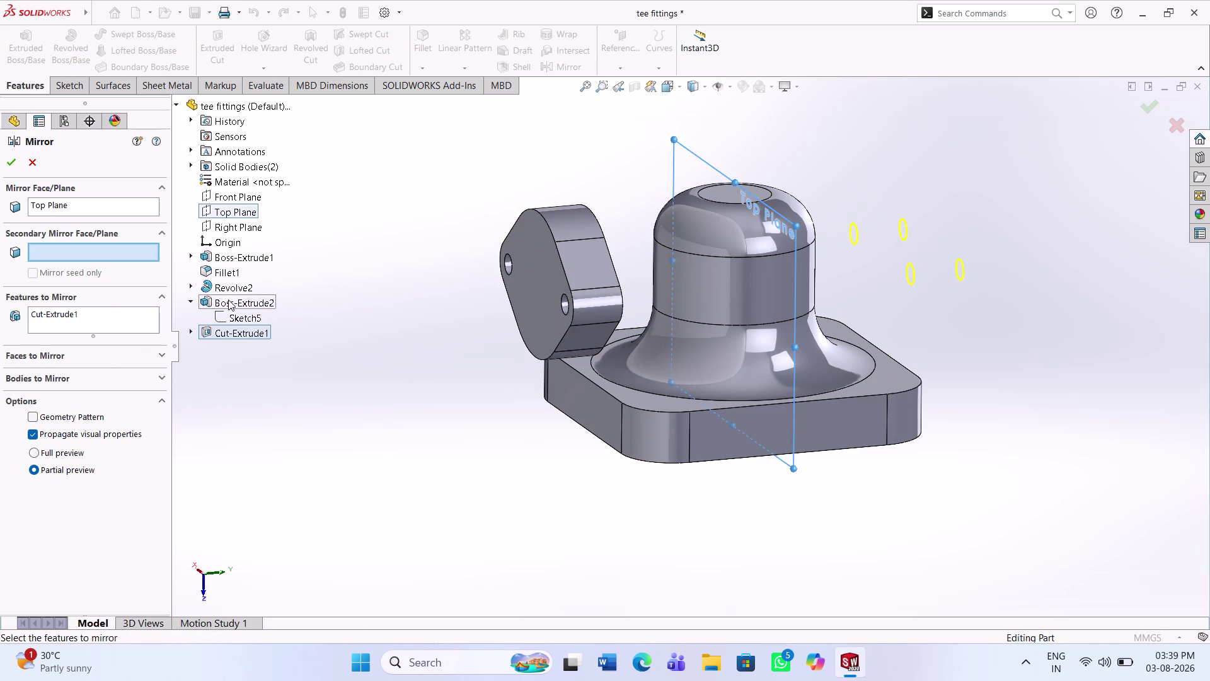
click(232, 302)
right_click(234, 302)
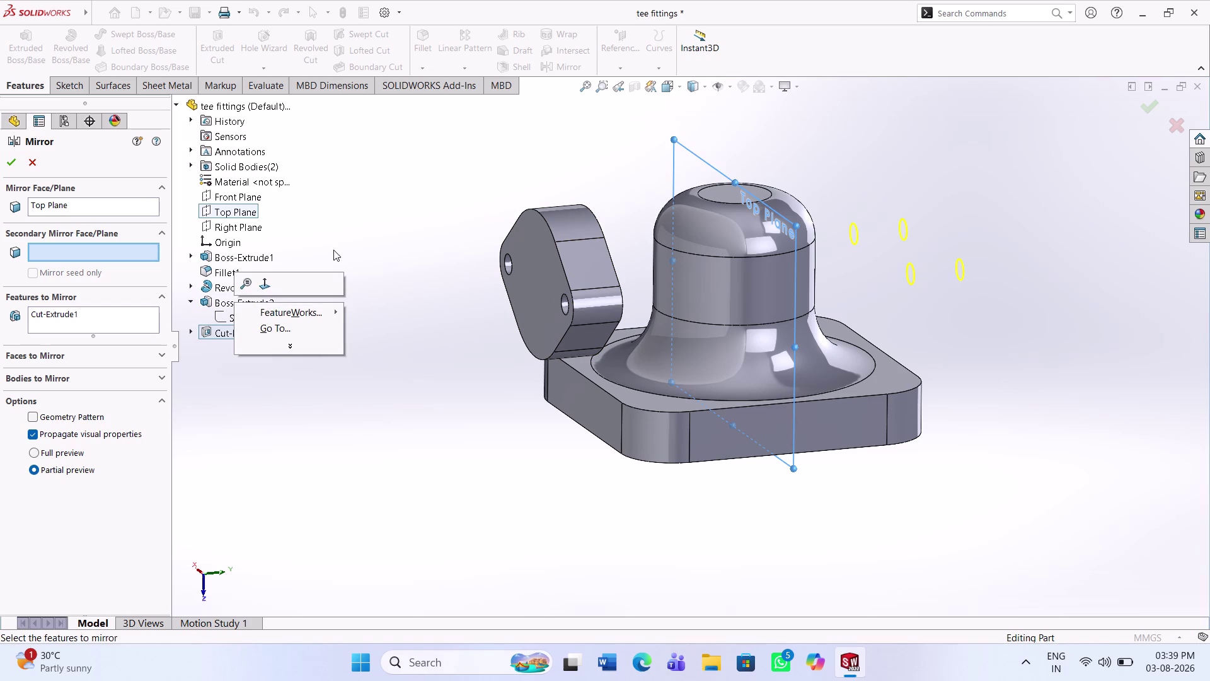
click(335, 249)
click(248, 301)
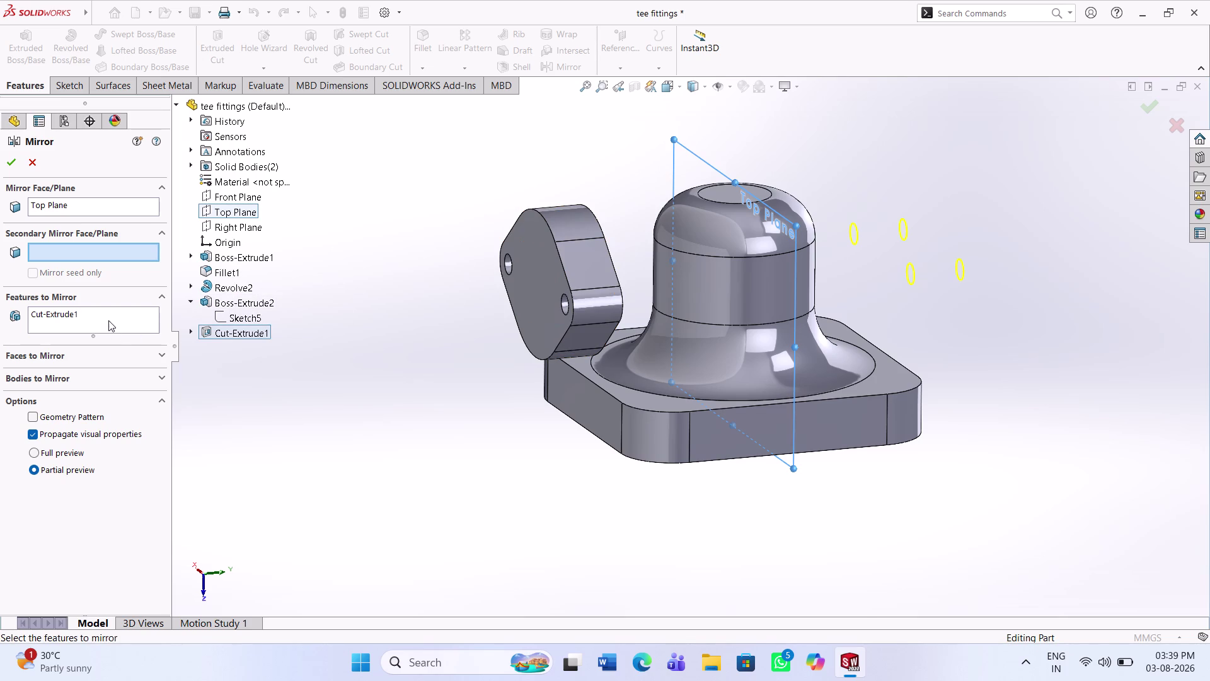
Make Boss-Extrude2 the feature to mirror, removing Cut-Extrude1.
click(109, 320)
right_click(108, 319)
click(145, 348)
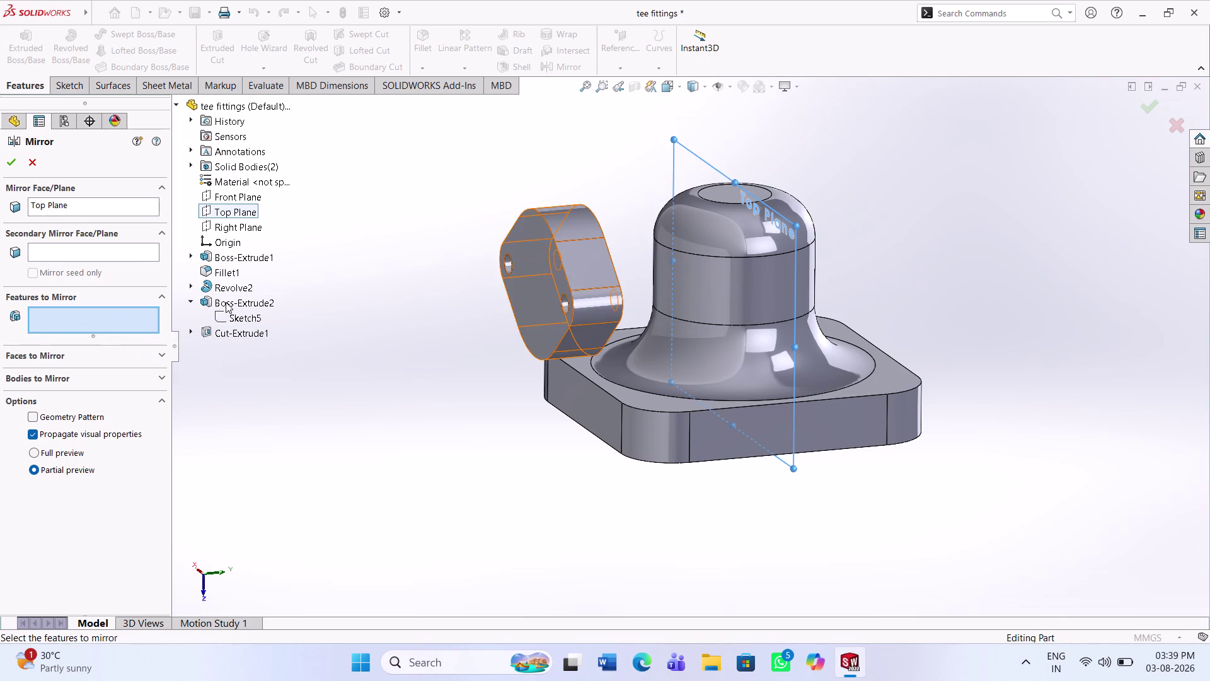
click(226, 302)
click(221, 331)
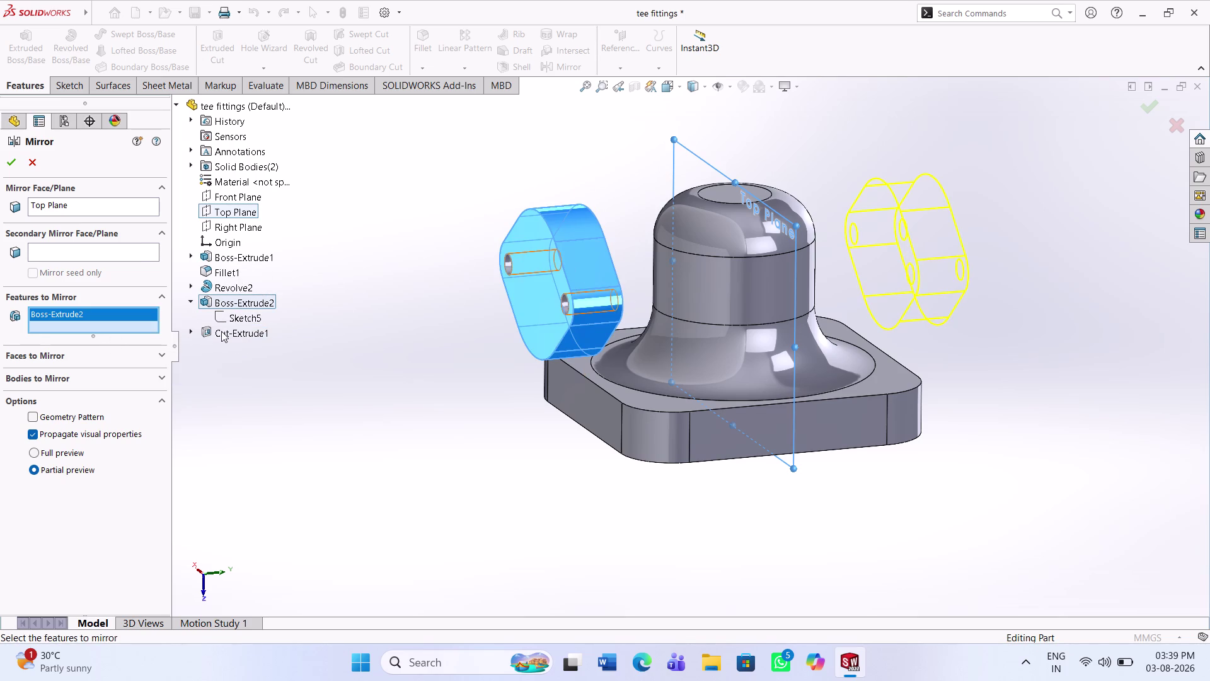
click(10, 164)
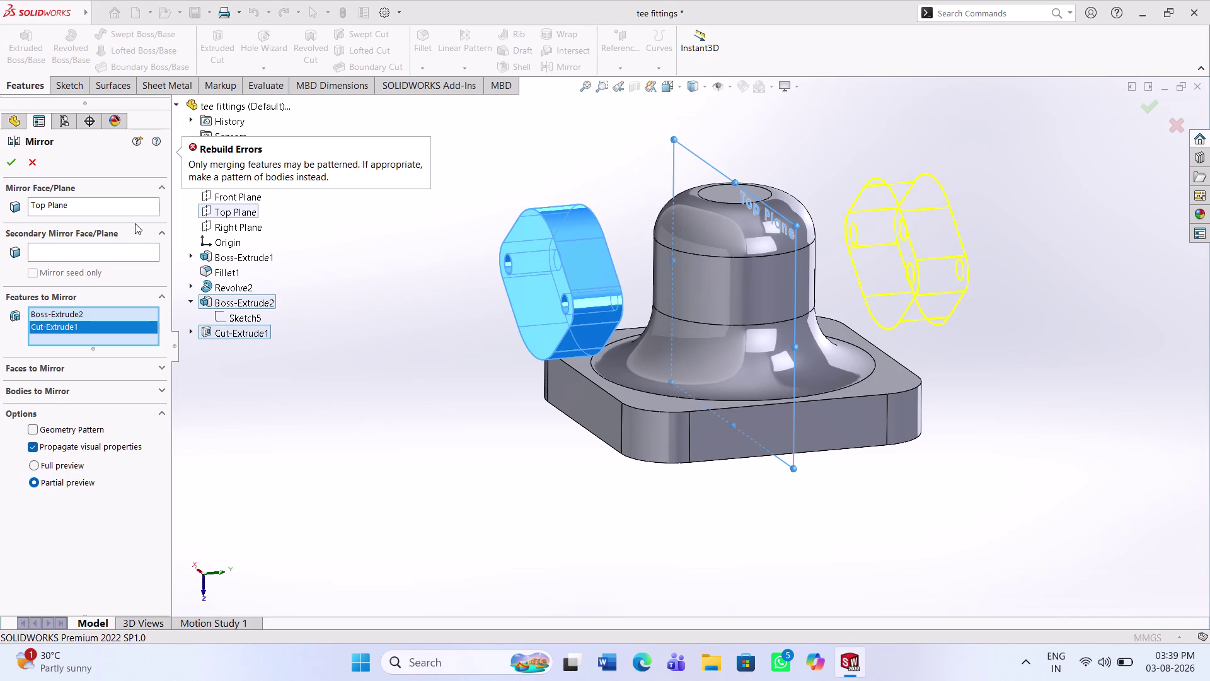
middle_drag(473, 302, 464, 310)
right_click(91, 332)
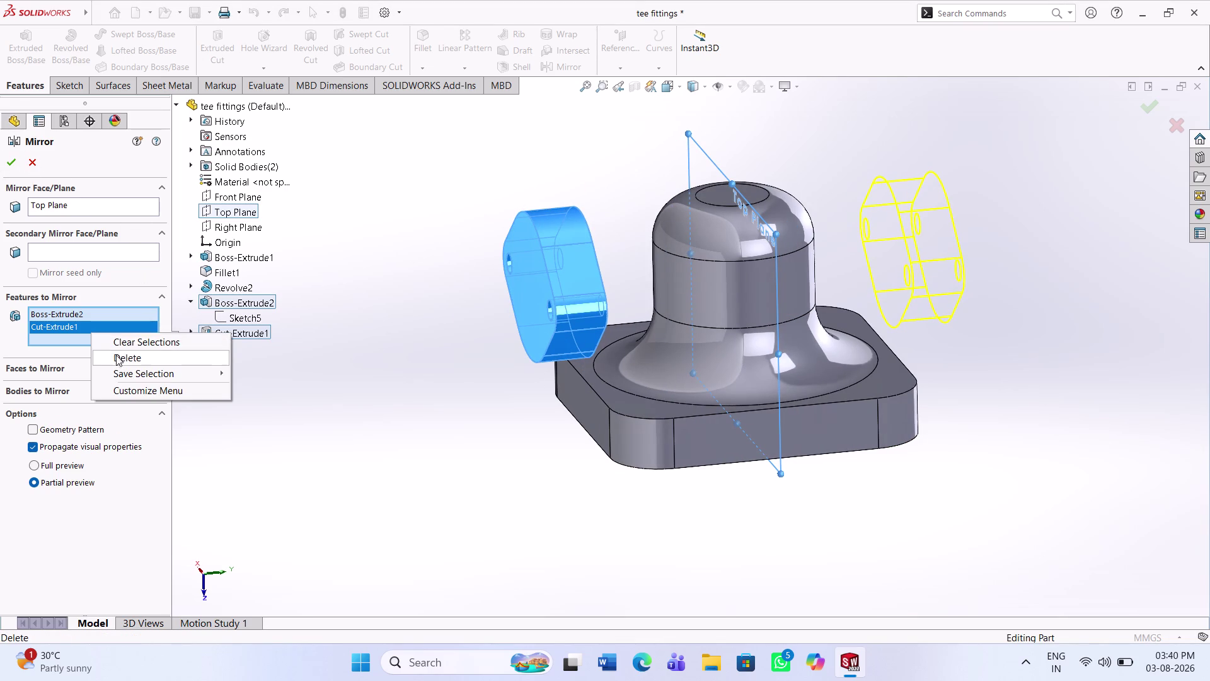
click(120, 360)
click(11, 160)
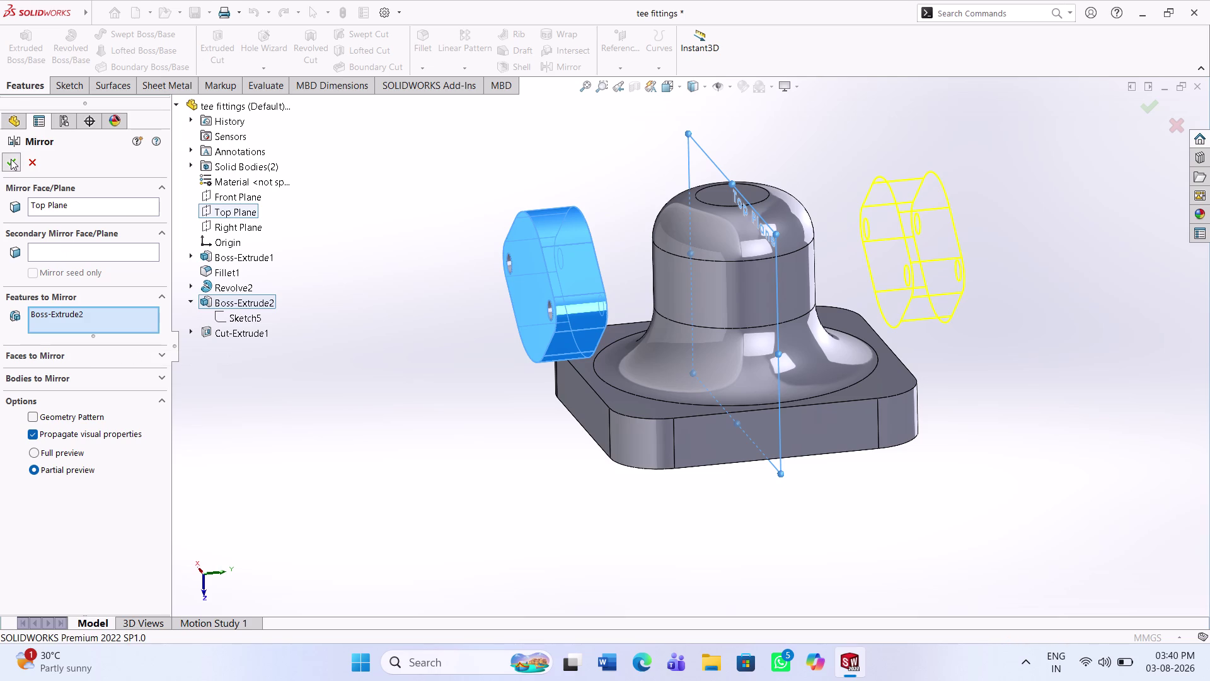
Reselect Top Plane and retry applying the mirror, which gives rebuild errors.
click(426, 269)
middle_drag(489, 288, 432, 306)
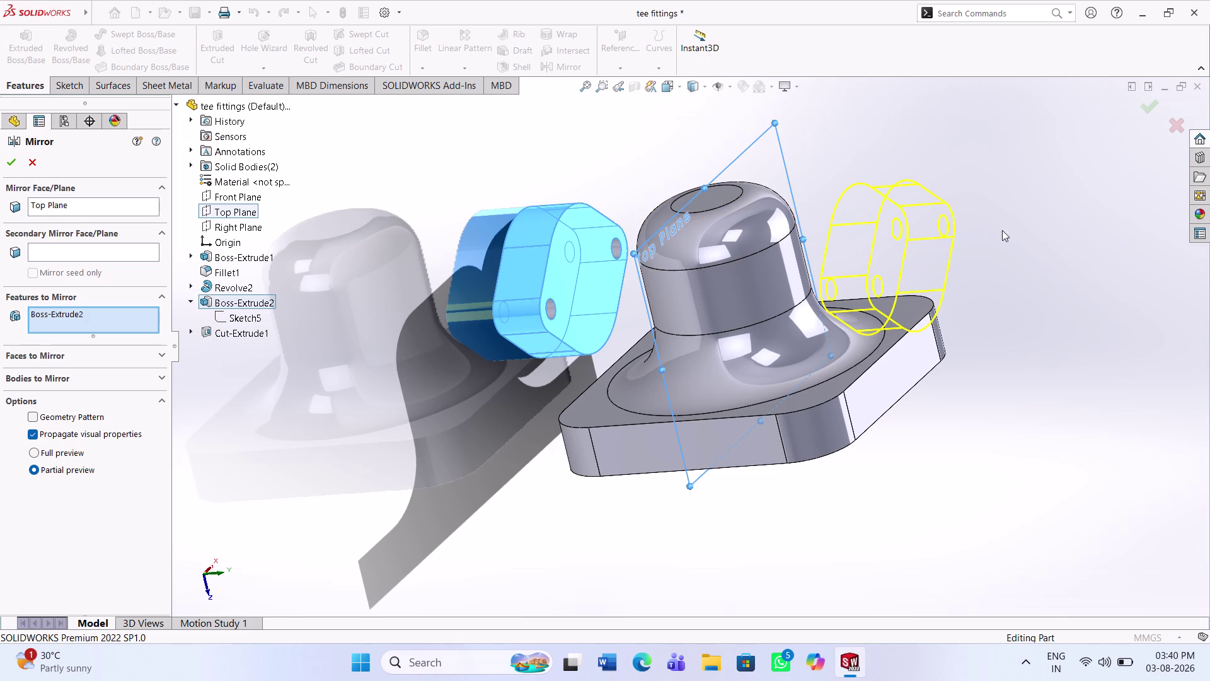
click(6, 167)
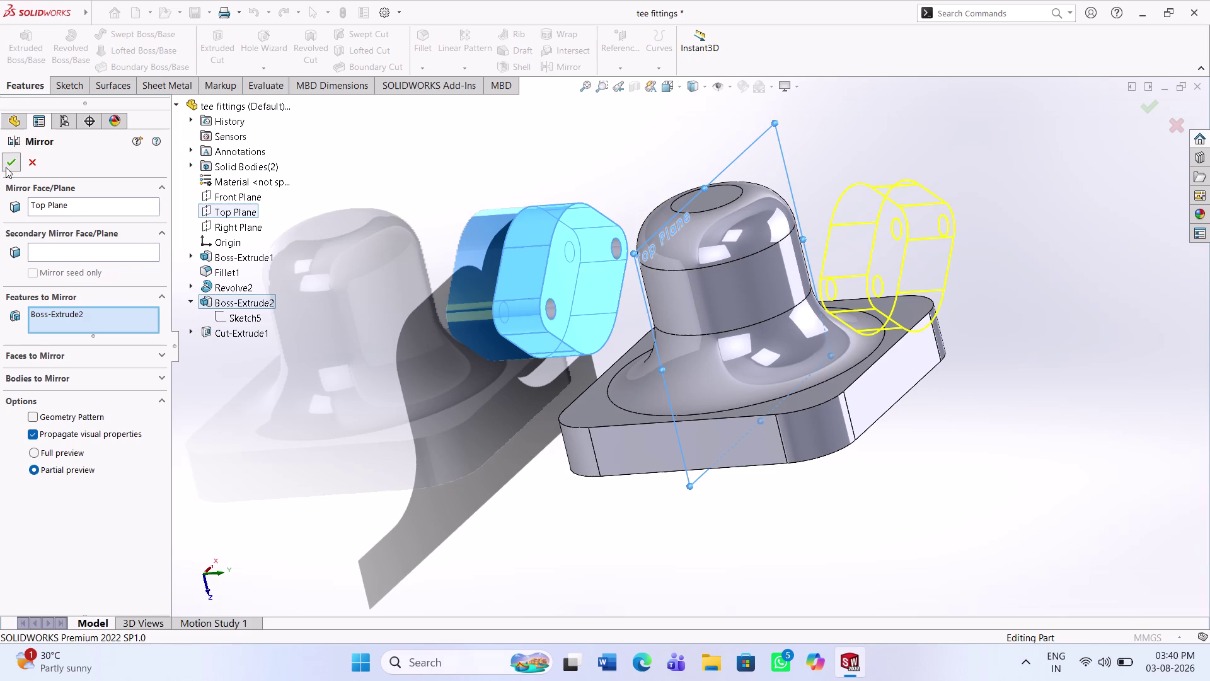
double_click(6, 167)
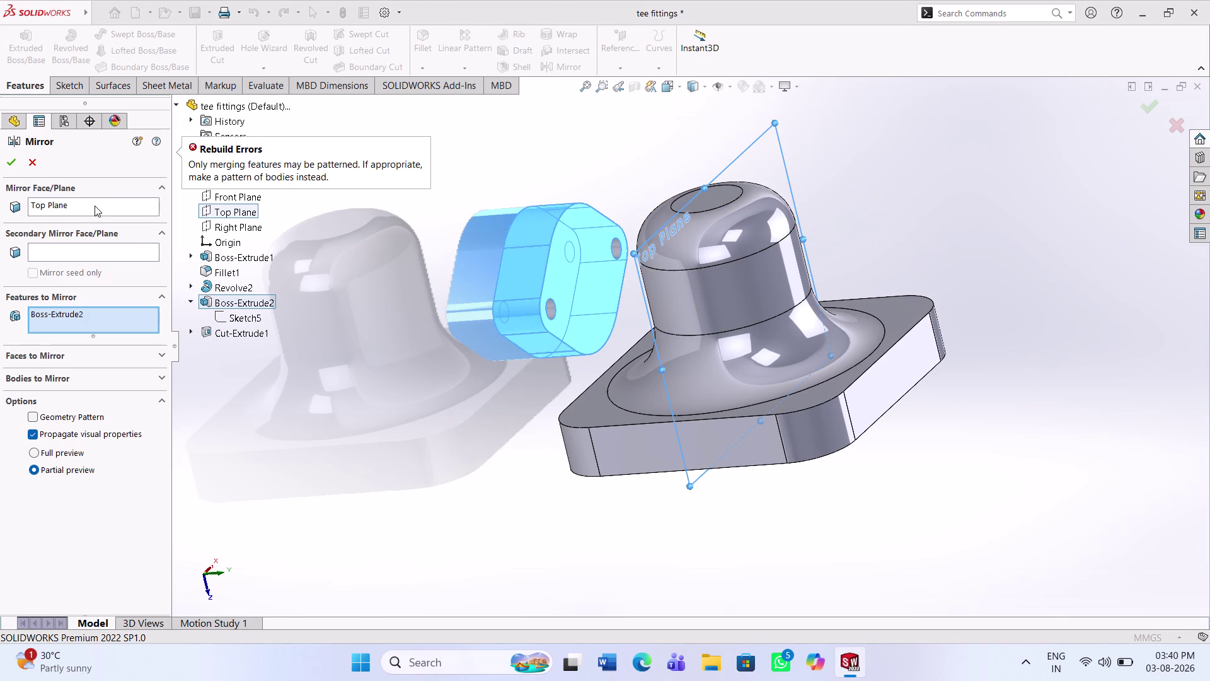
click(95, 205)
right_click(99, 206)
click(133, 236)
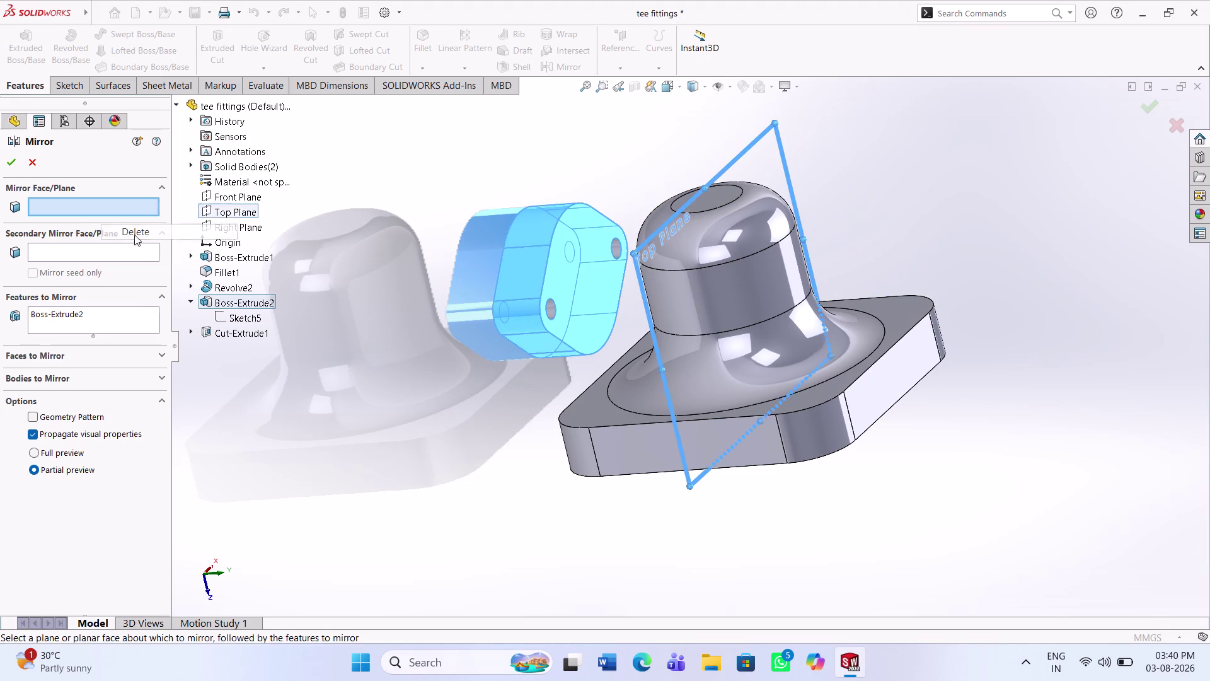
click(244, 213)
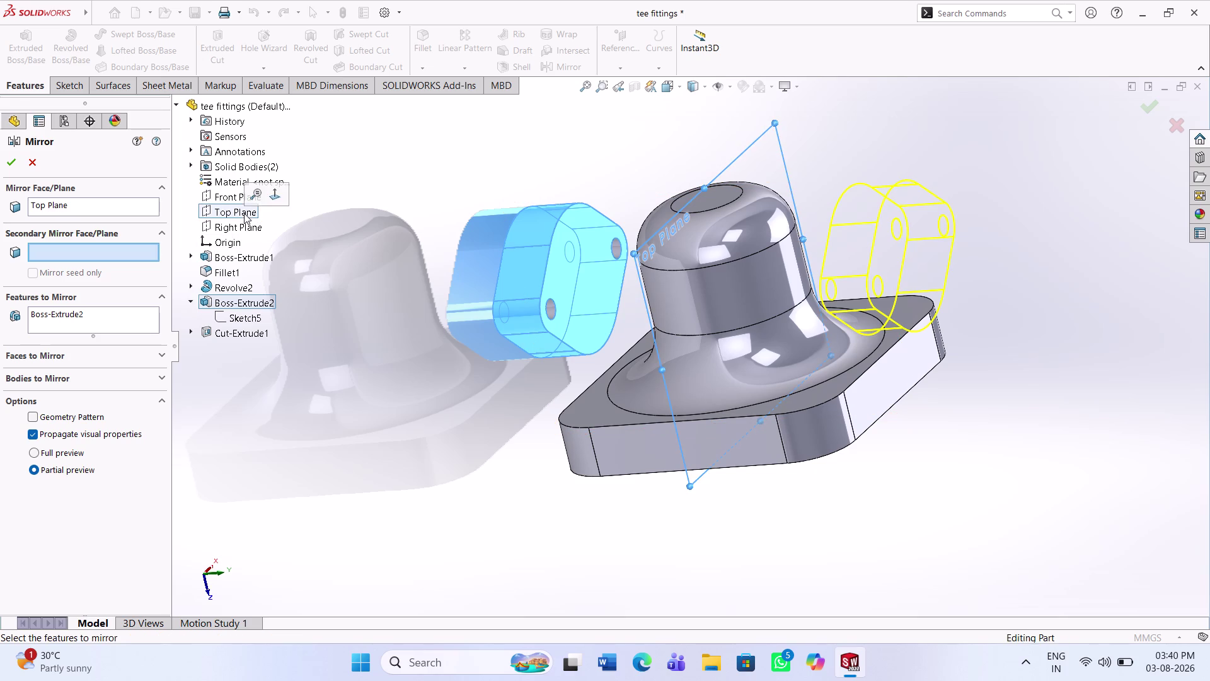
click(3, 164)
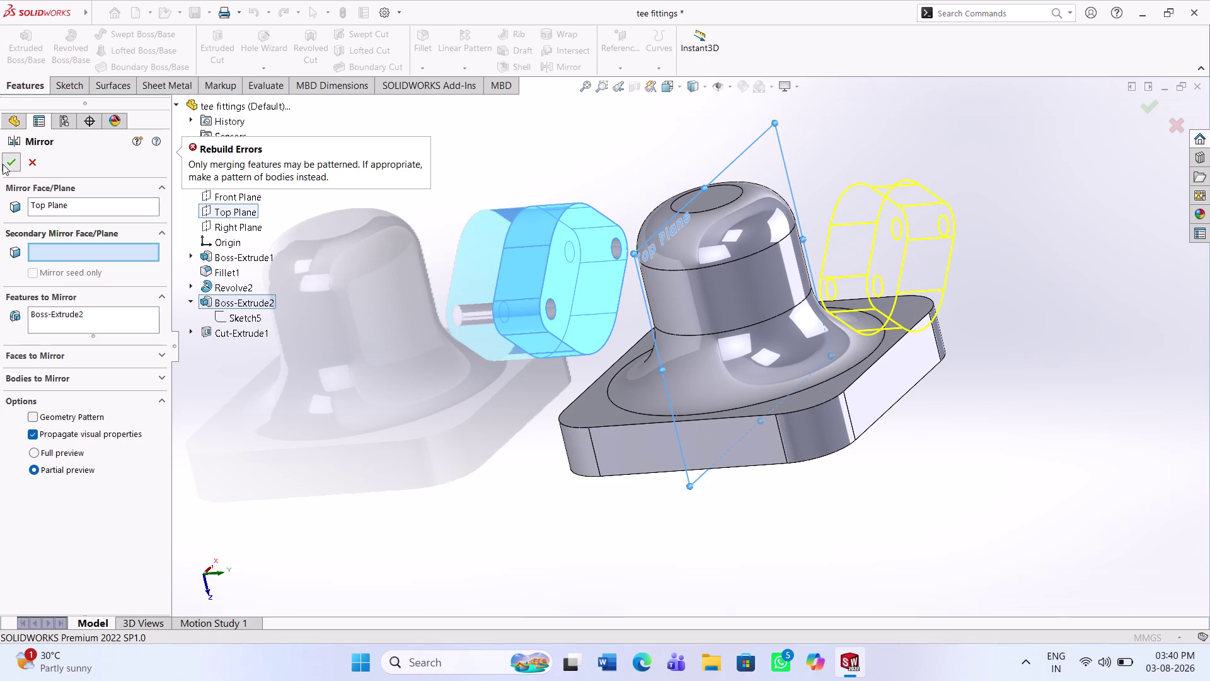
double_click(2, 164)
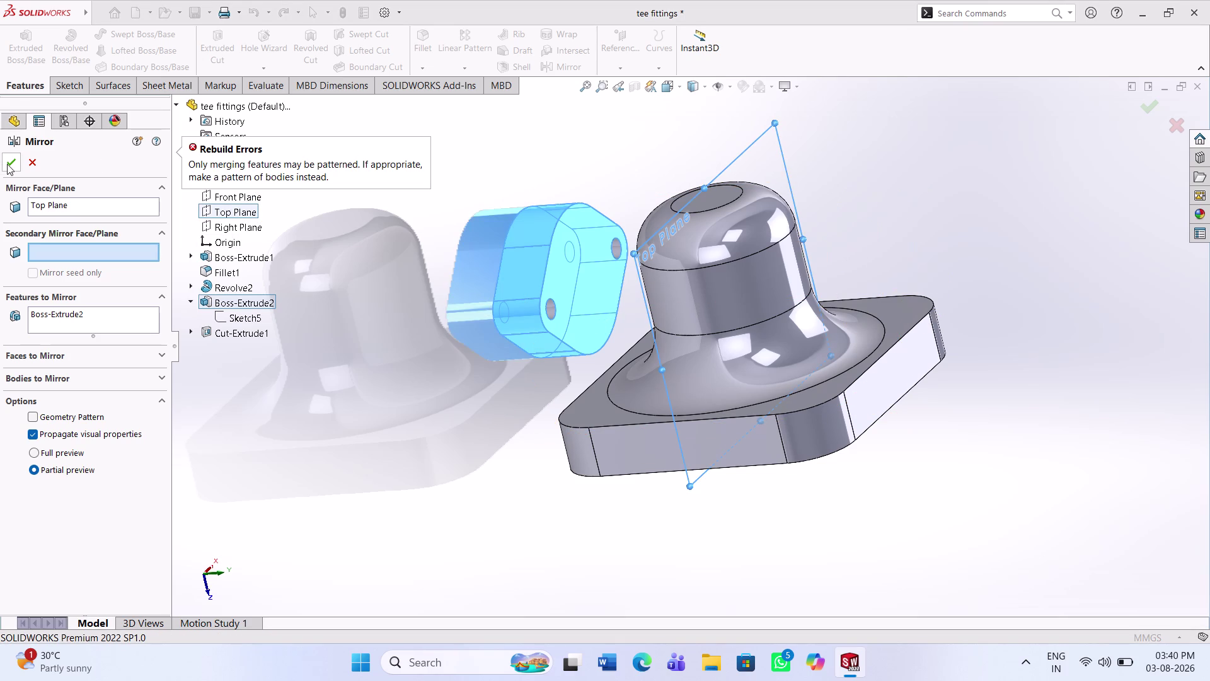
click(8, 170)
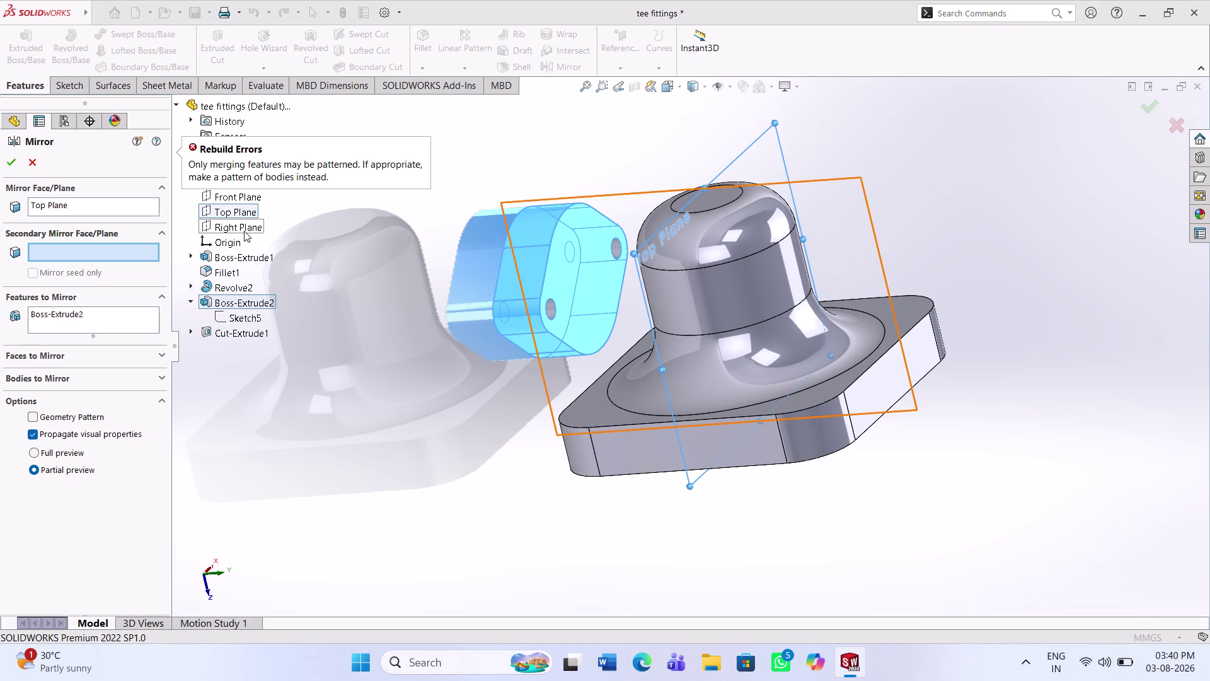
Inspect the flange, then cancel the mirror without adding a feature.
middle_drag(790, 307, 797, 316)
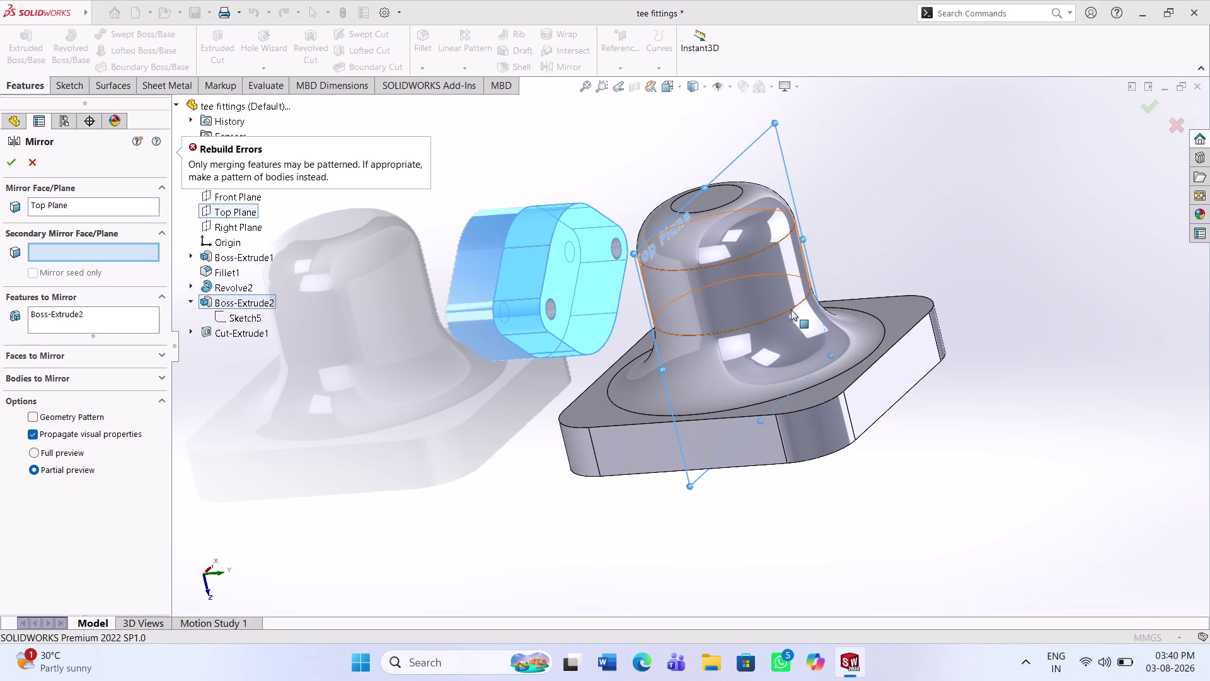
middle_drag(796, 316, 890, 331)
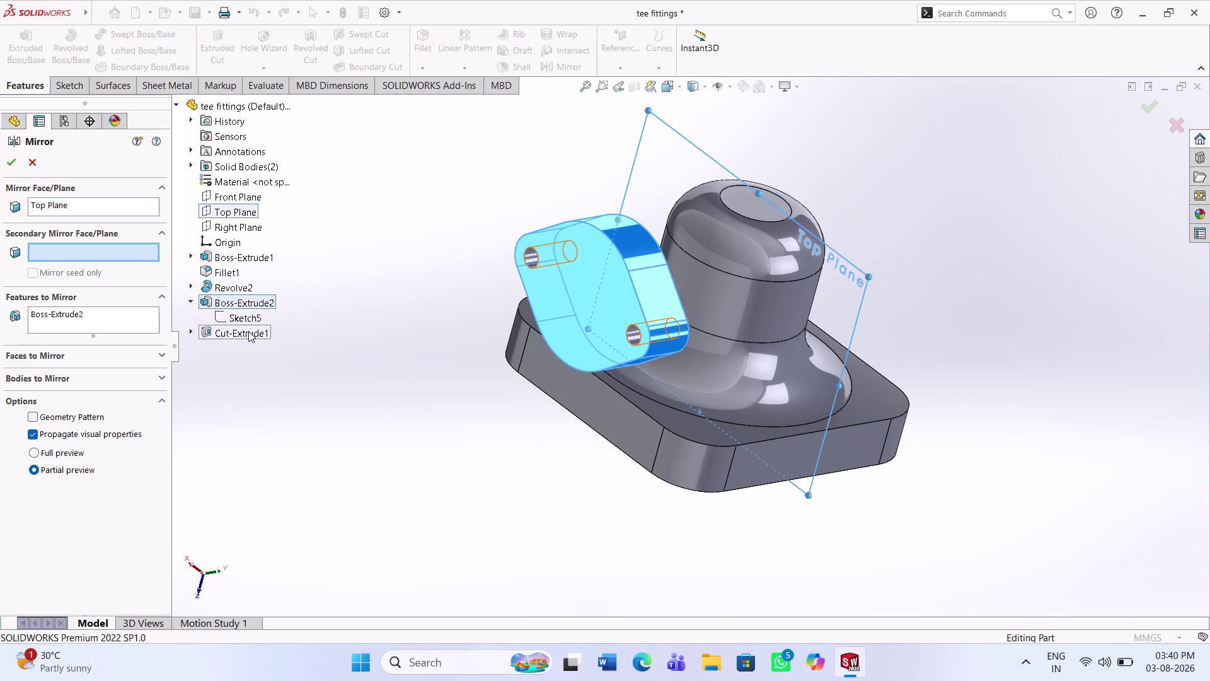
click(121, 319)
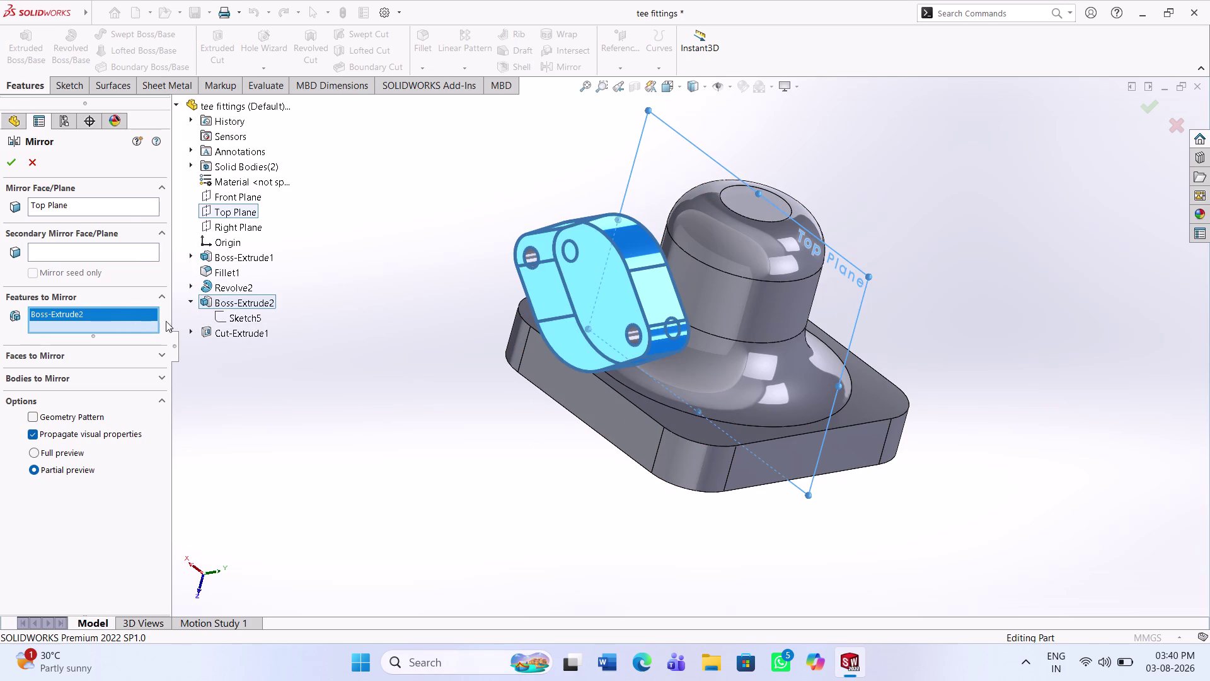
middle_drag(708, 392, 658, 393)
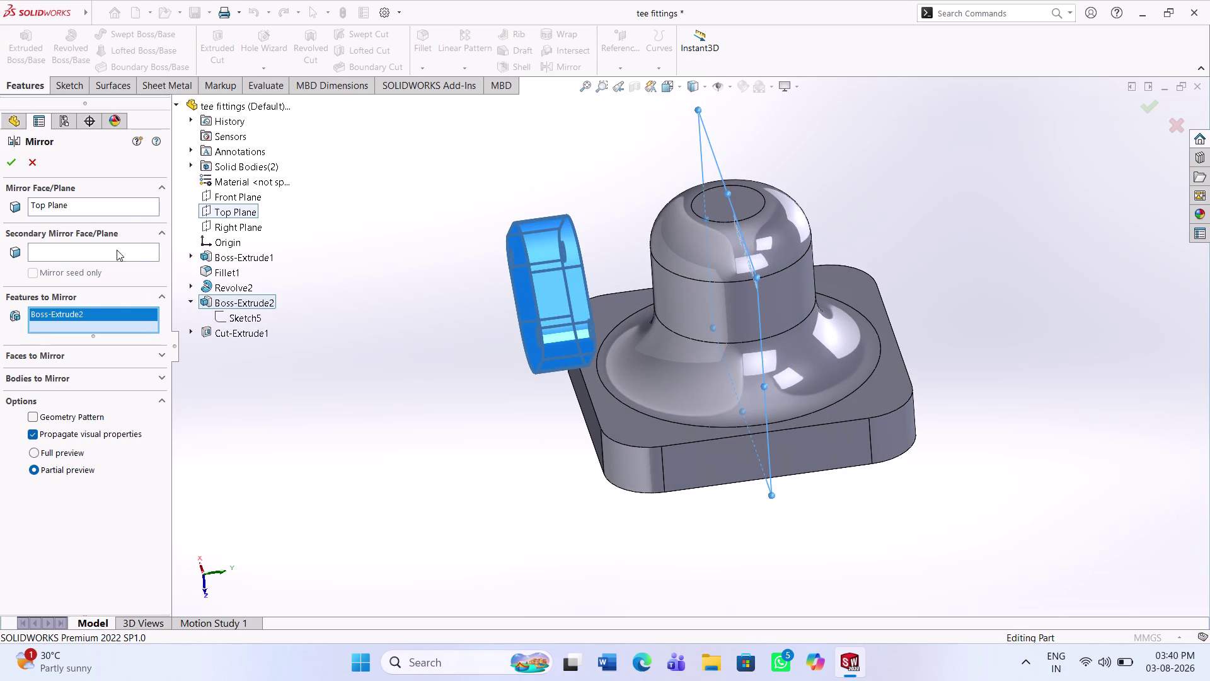
click(17, 160)
click(36, 162)
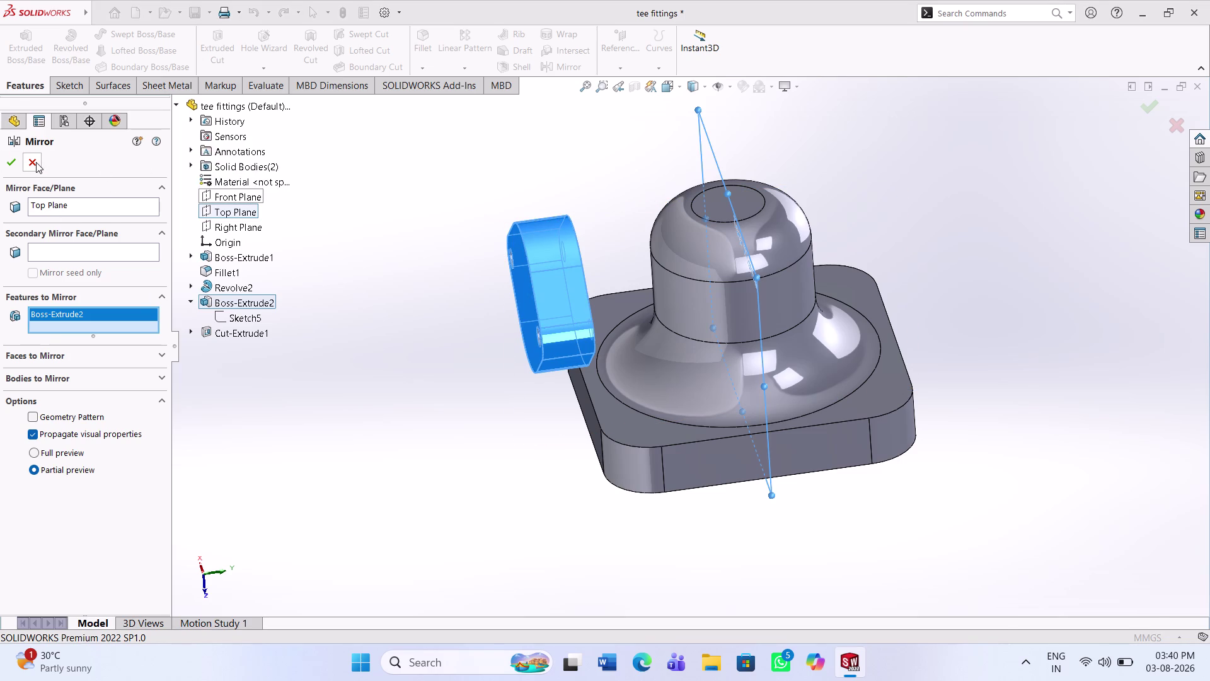
middle_drag(888, 383, 742, 416)
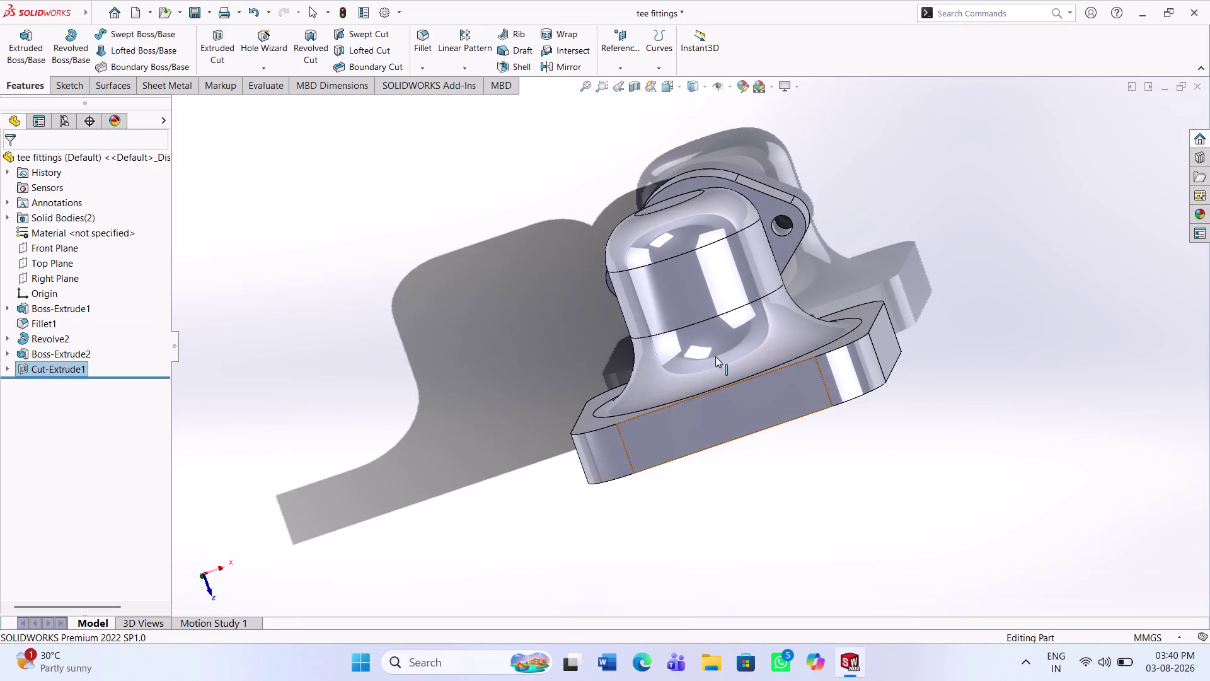
Orbit to the flange and start a new Mirror about Top Plane.
middle_drag(708, 271, 829, 258)
middle_drag(629, 335, 682, 346)
scroll(down, 3)
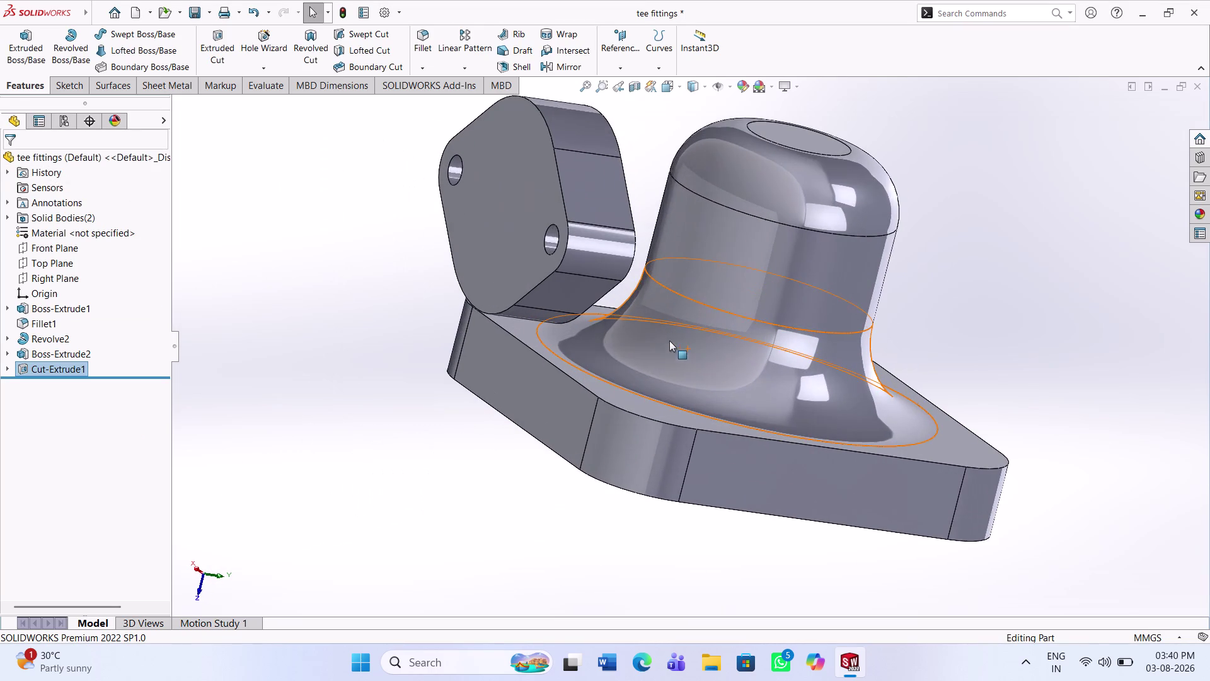
middle_click(596, 319)
scroll(up, 3)
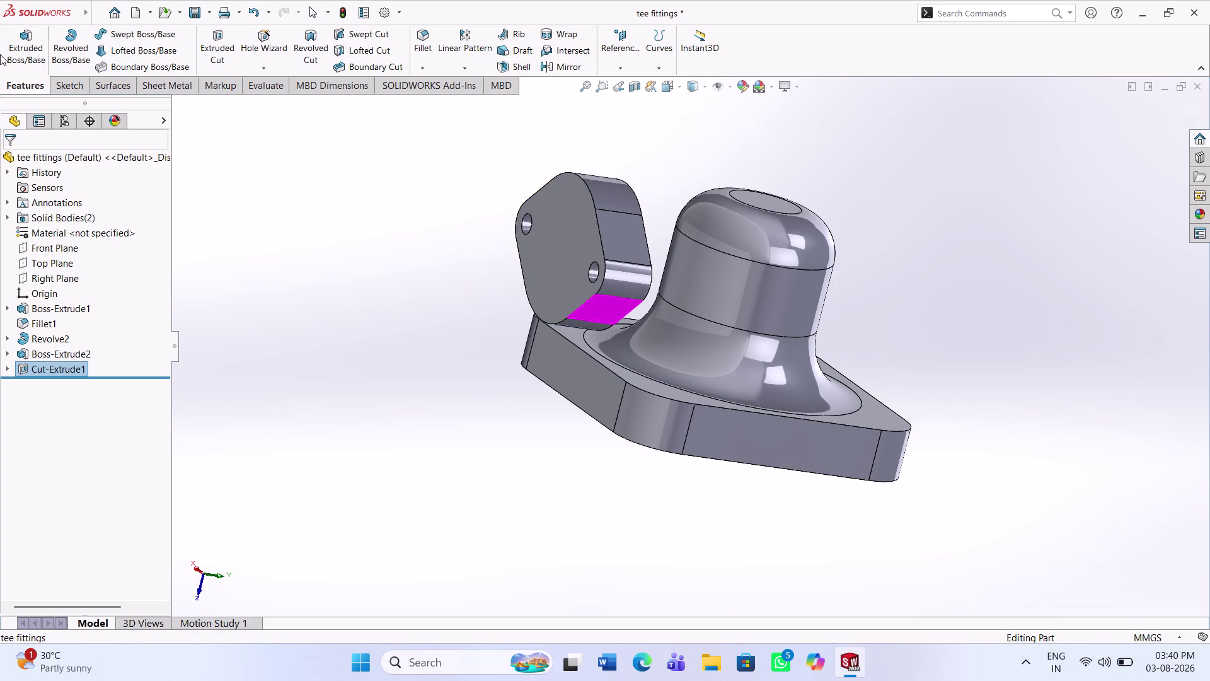
click(32, 87)
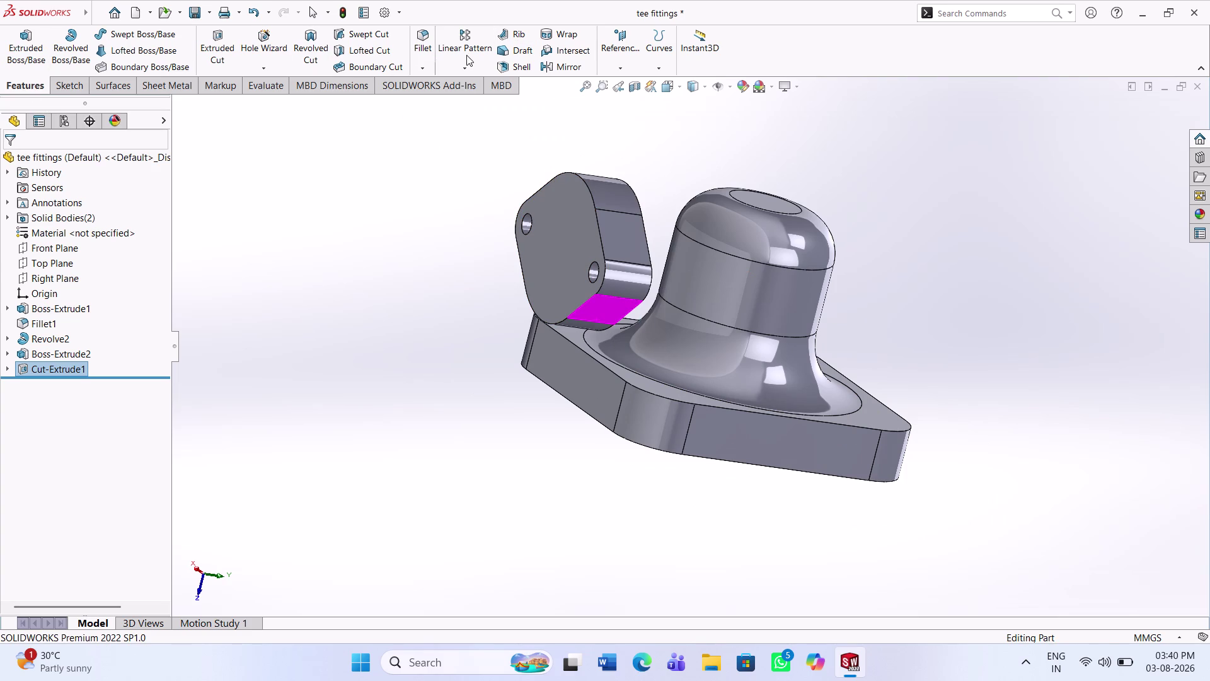
click(566, 64)
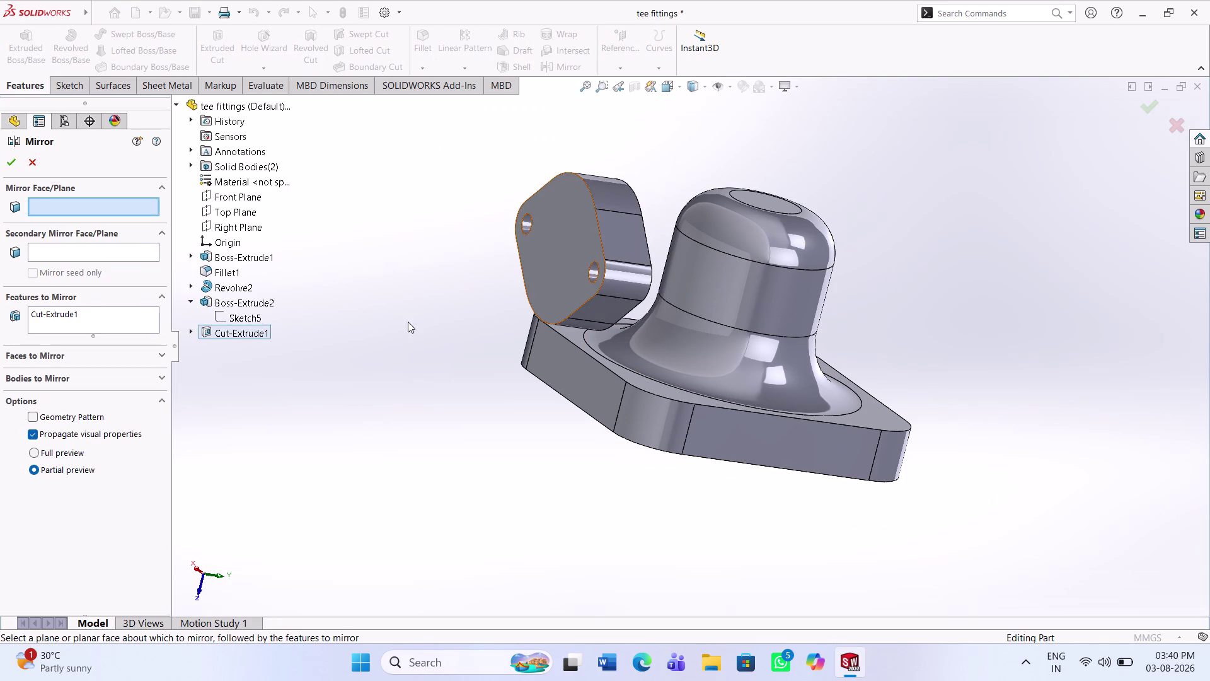
middle_drag(397, 371, 588, 470)
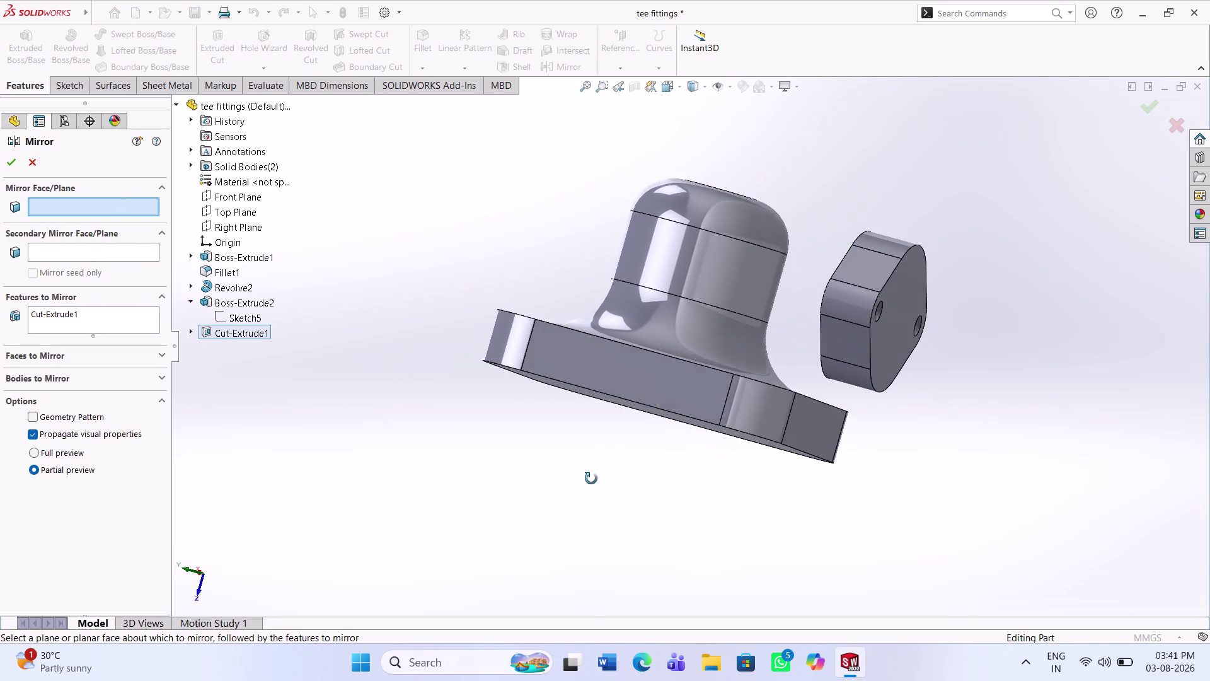
middle_drag(589, 470, 591, 479)
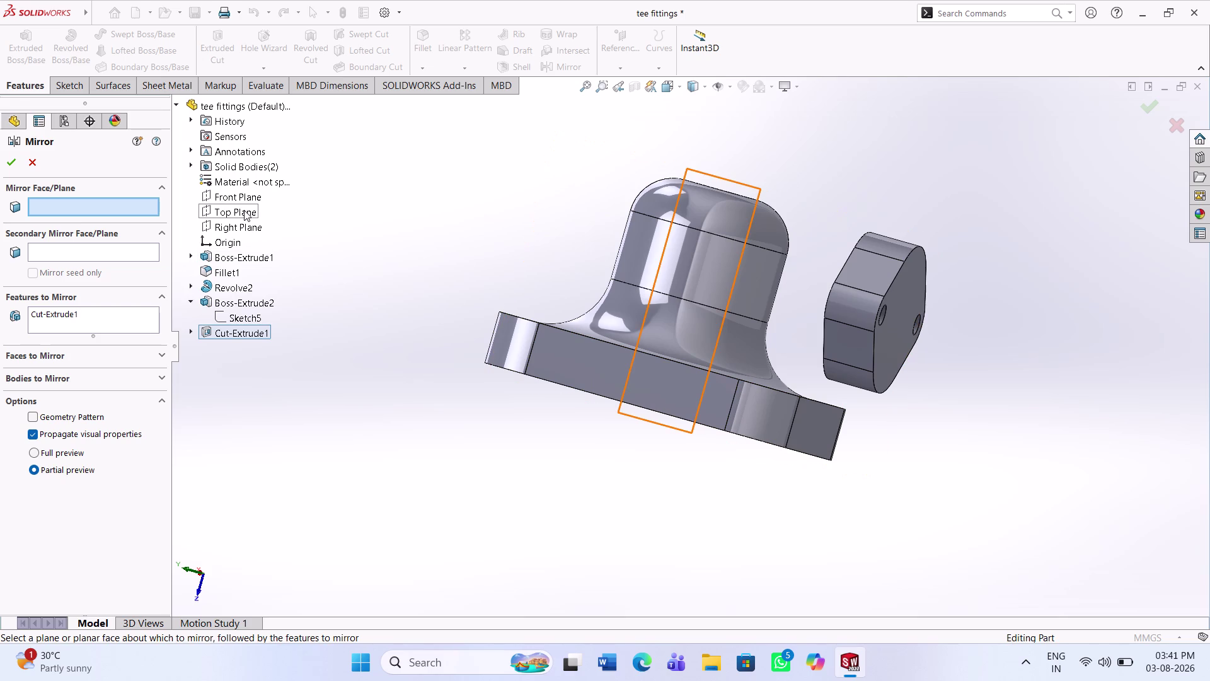
click(244, 209)
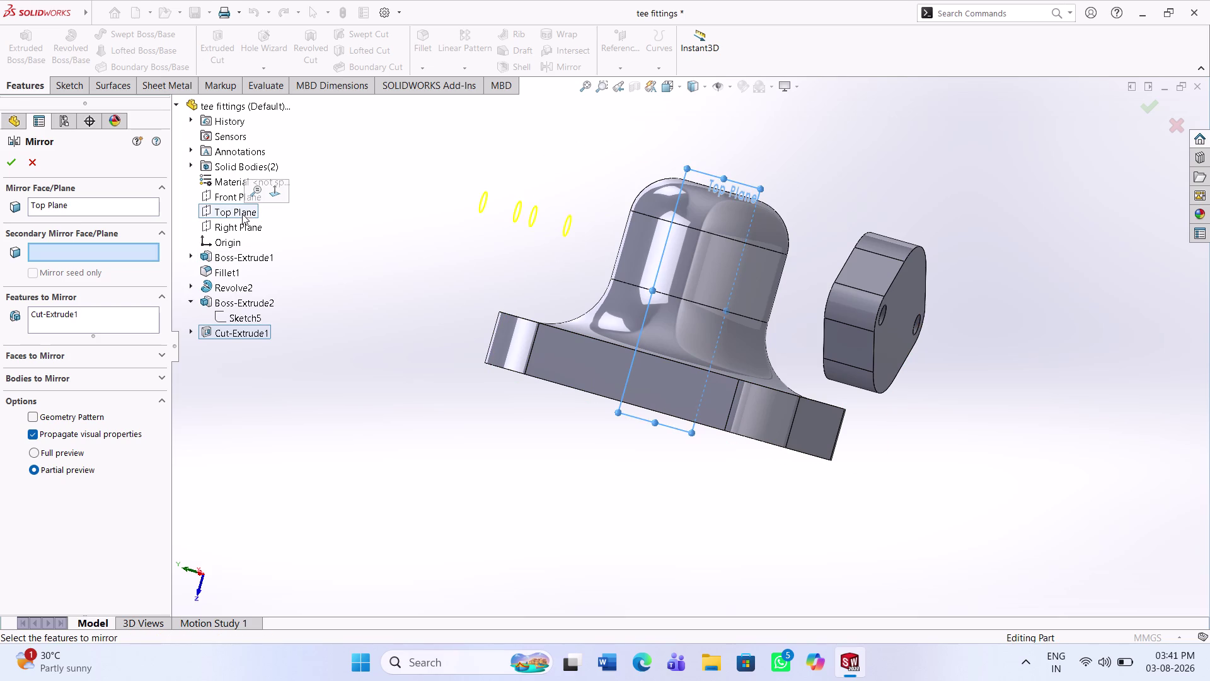
Drop the preselected cut, add Boss-Extrude2 to mirror, then remove it after the rebuild error.
right_click(60, 317)
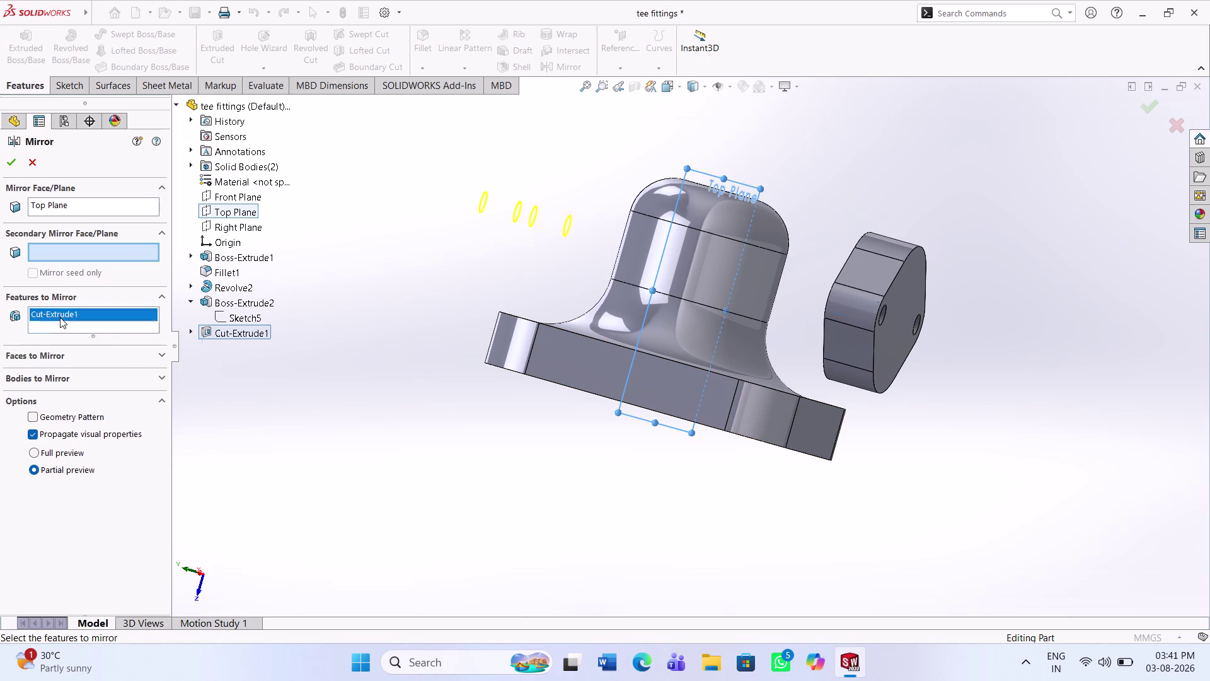
click(108, 340)
click(248, 303)
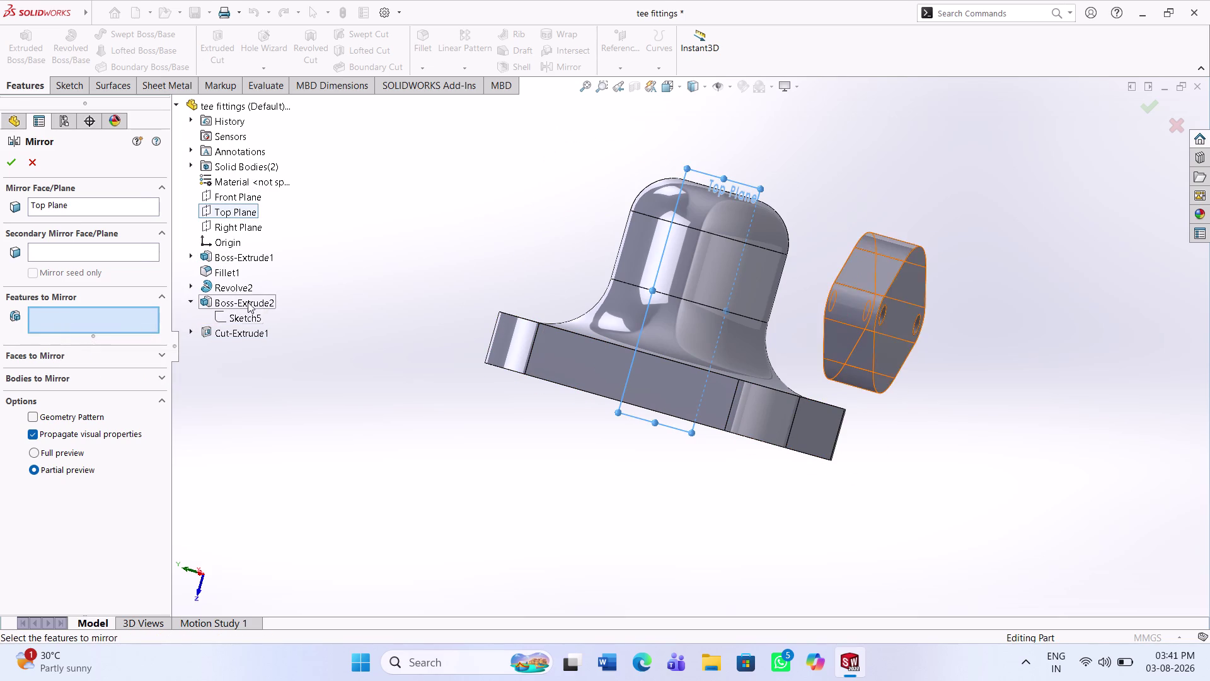
click(10, 166)
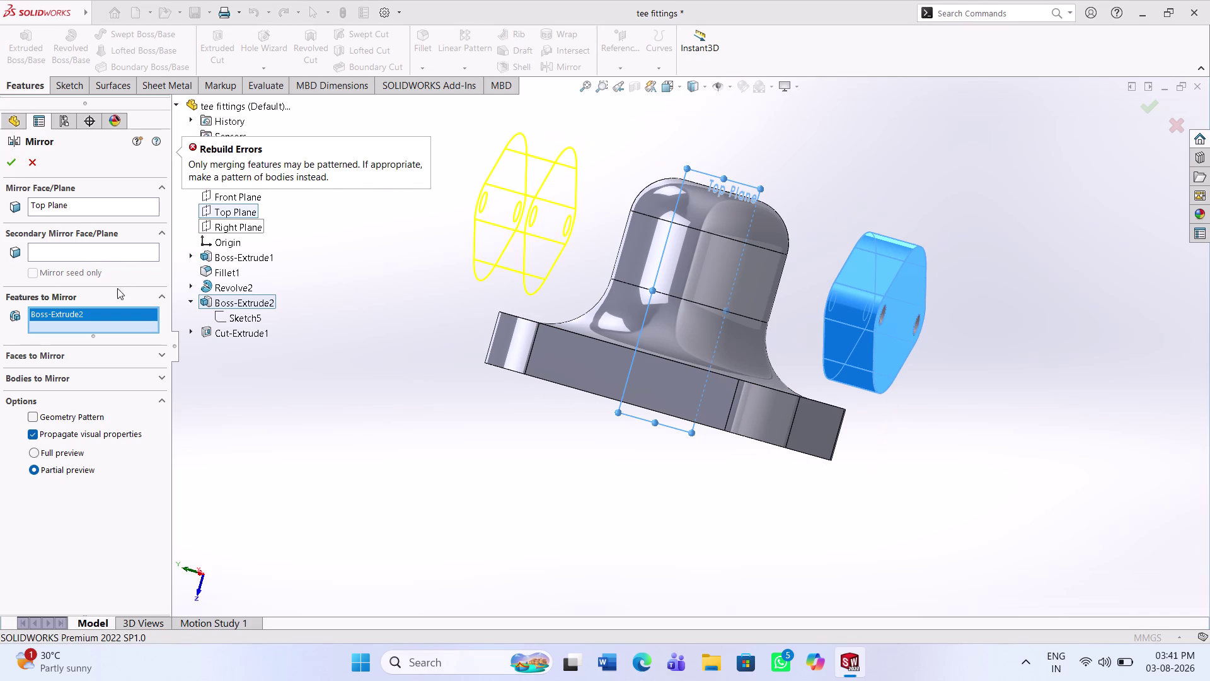
right_click(58, 317)
click(96, 345)
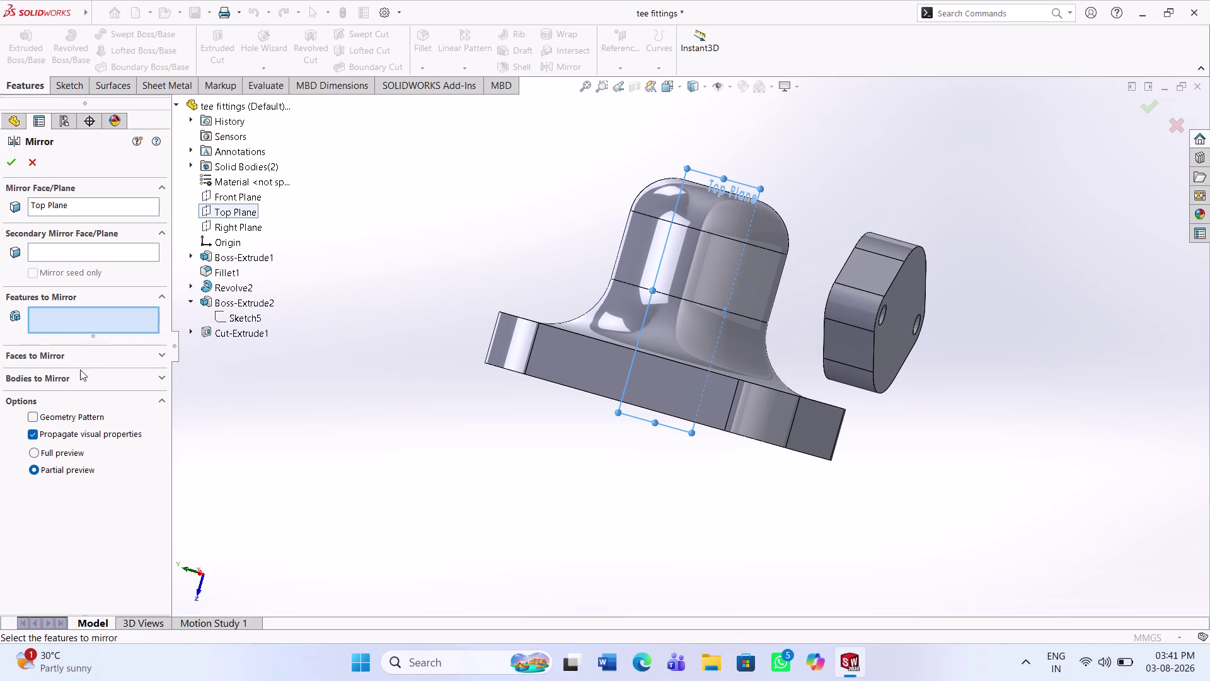
Try the Bodies and Faces options, re-add the flange extrusion, then clear it again.
click(79, 379)
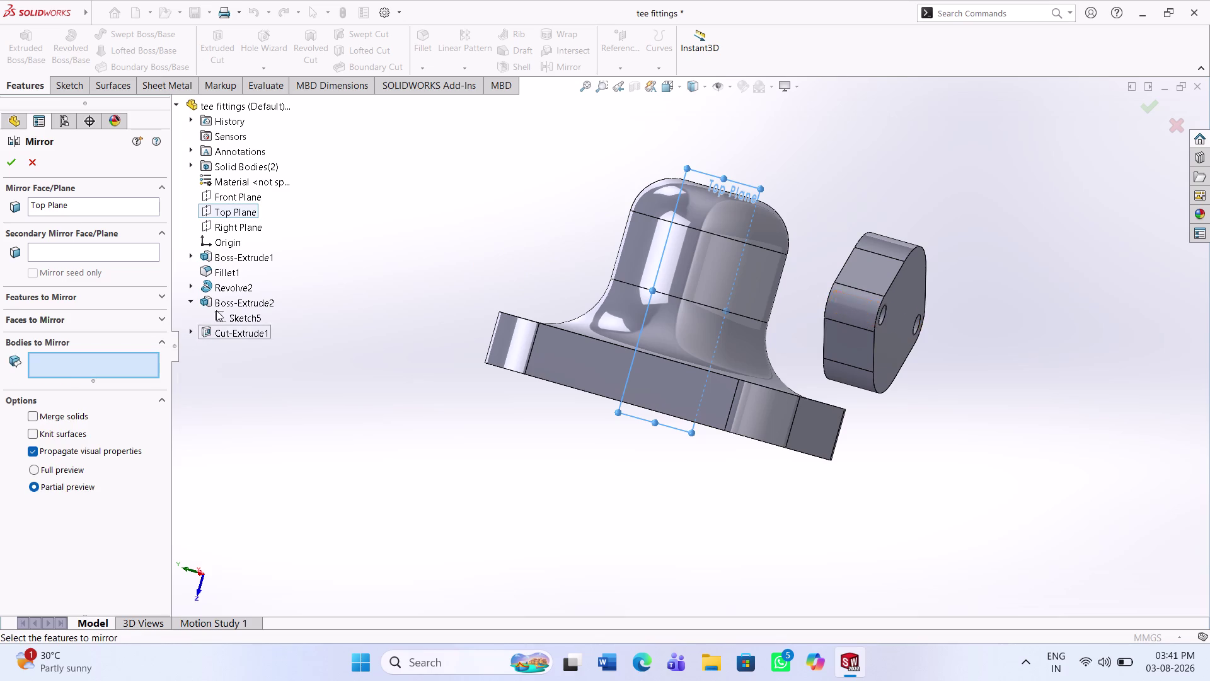
click(221, 305)
click(215, 335)
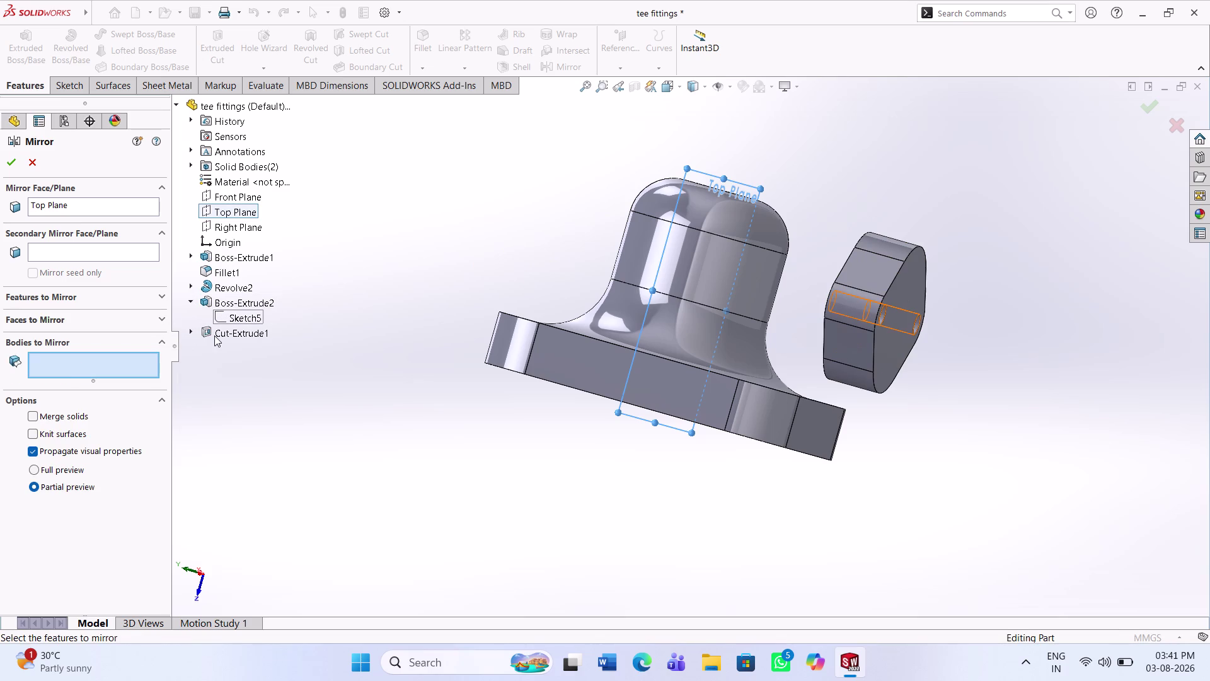
click(66, 320)
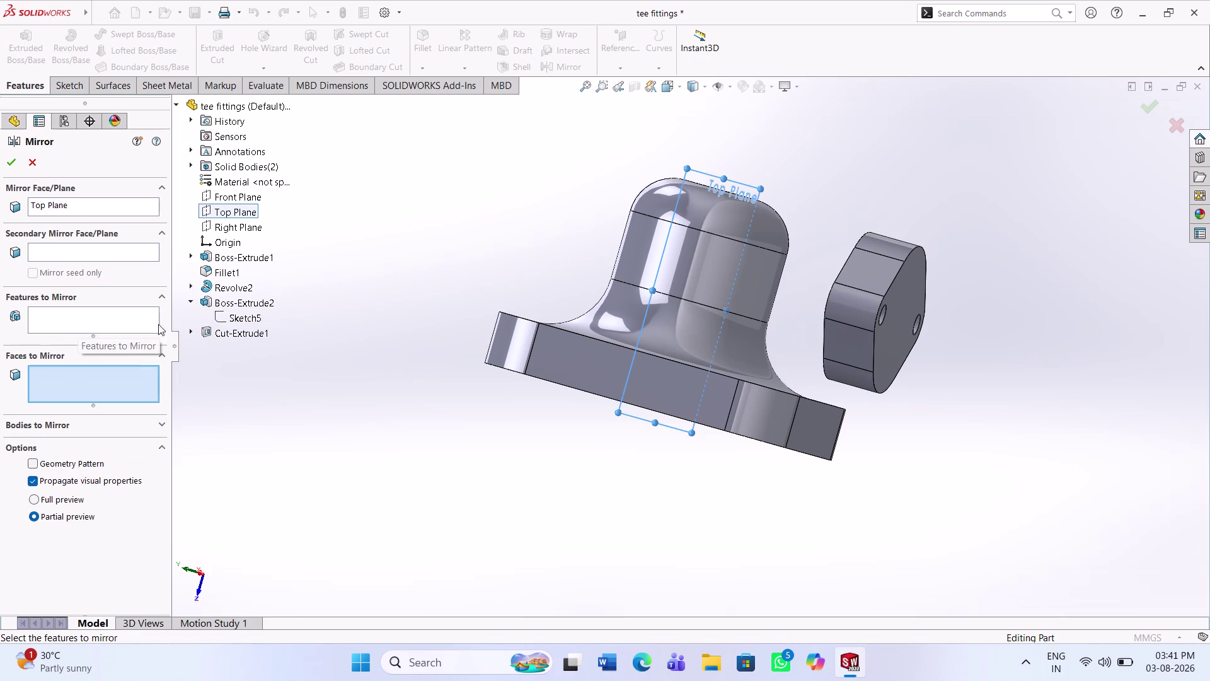
click(223, 303)
click(97, 326)
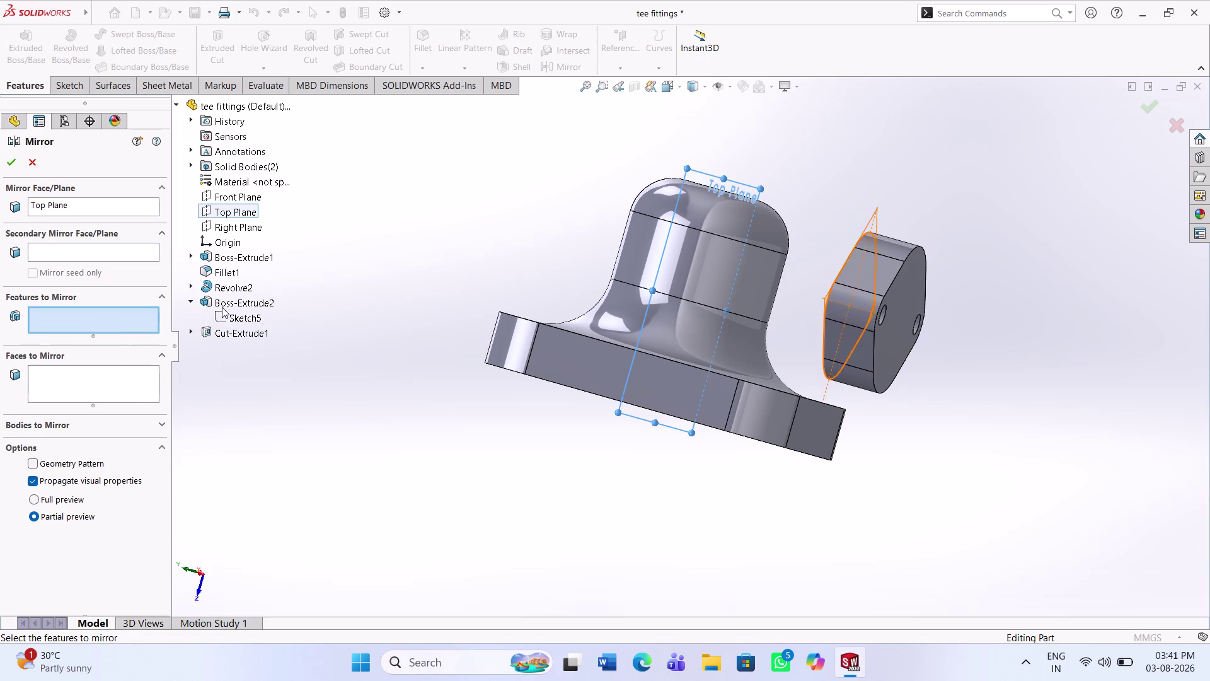
click(224, 305)
click(13, 162)
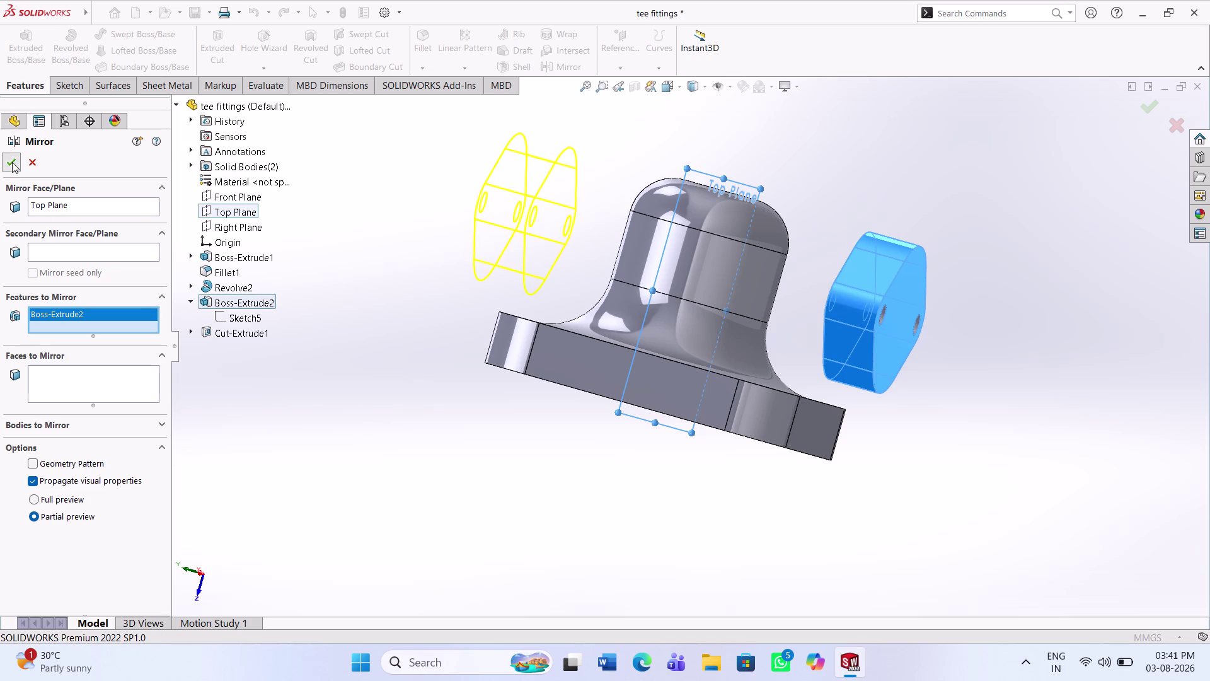
click(15, 165)
right_click(78, 313)
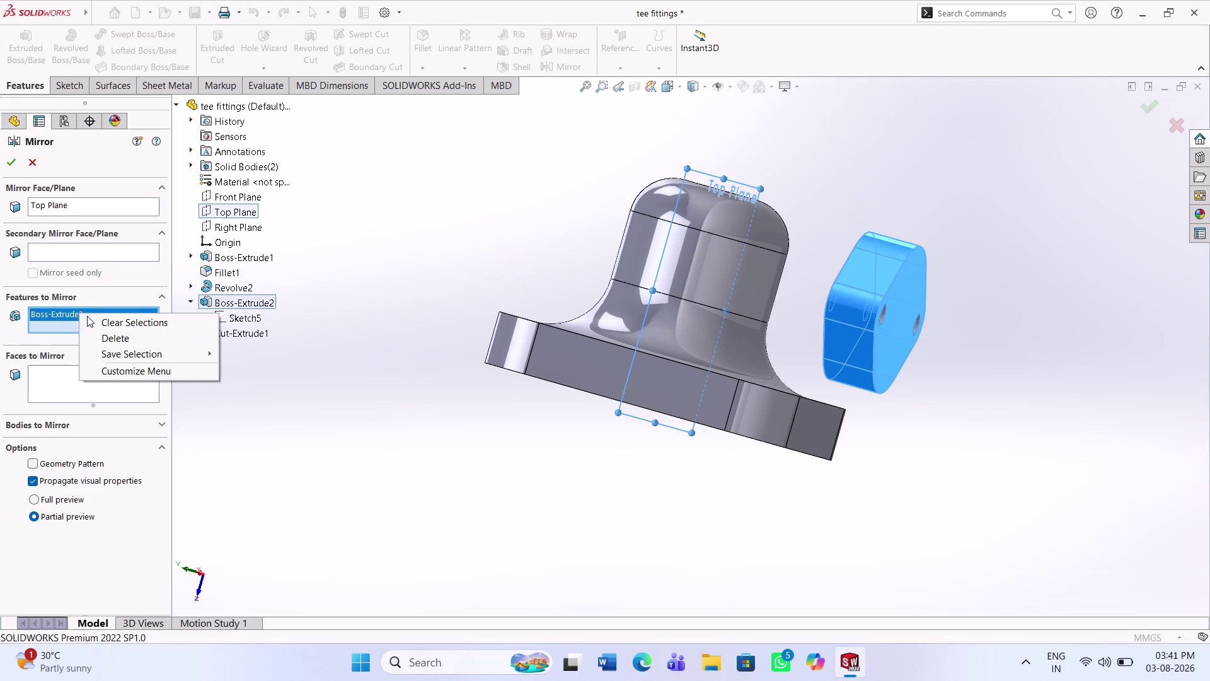
click(120, 337)
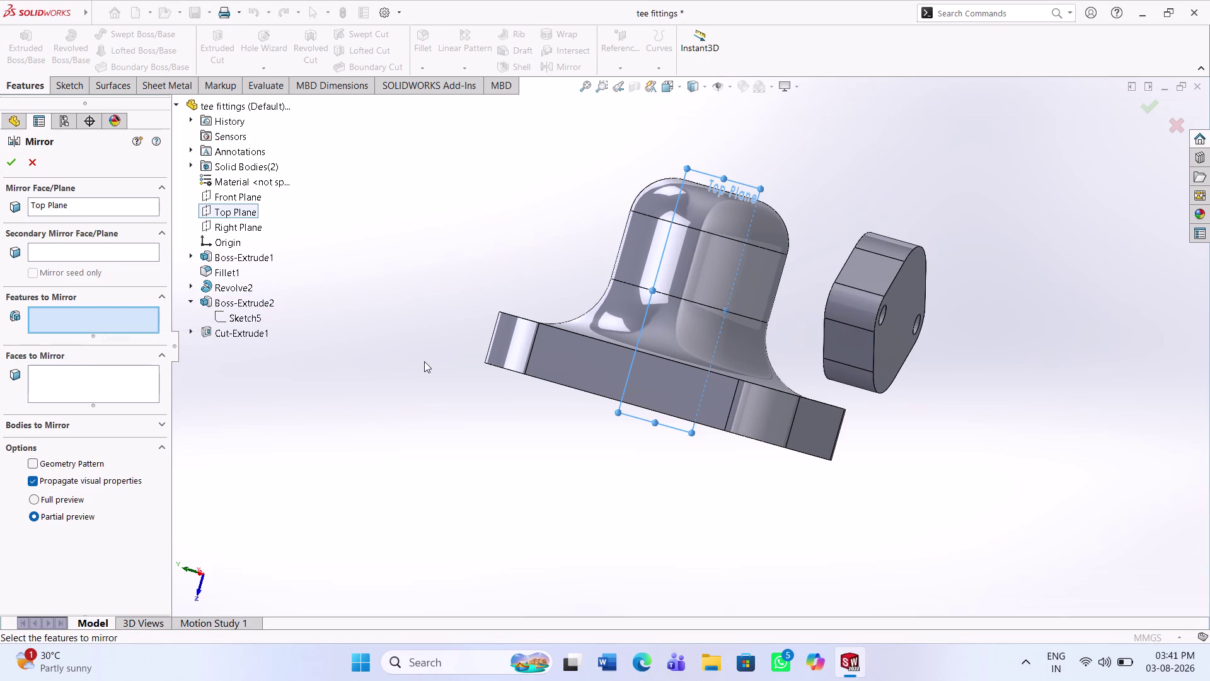
Close the mirror and undo the most recent modelling steps.
key(ctrl+z)
key(ctrl+z)
key(ctrl+z)
key(Escape)
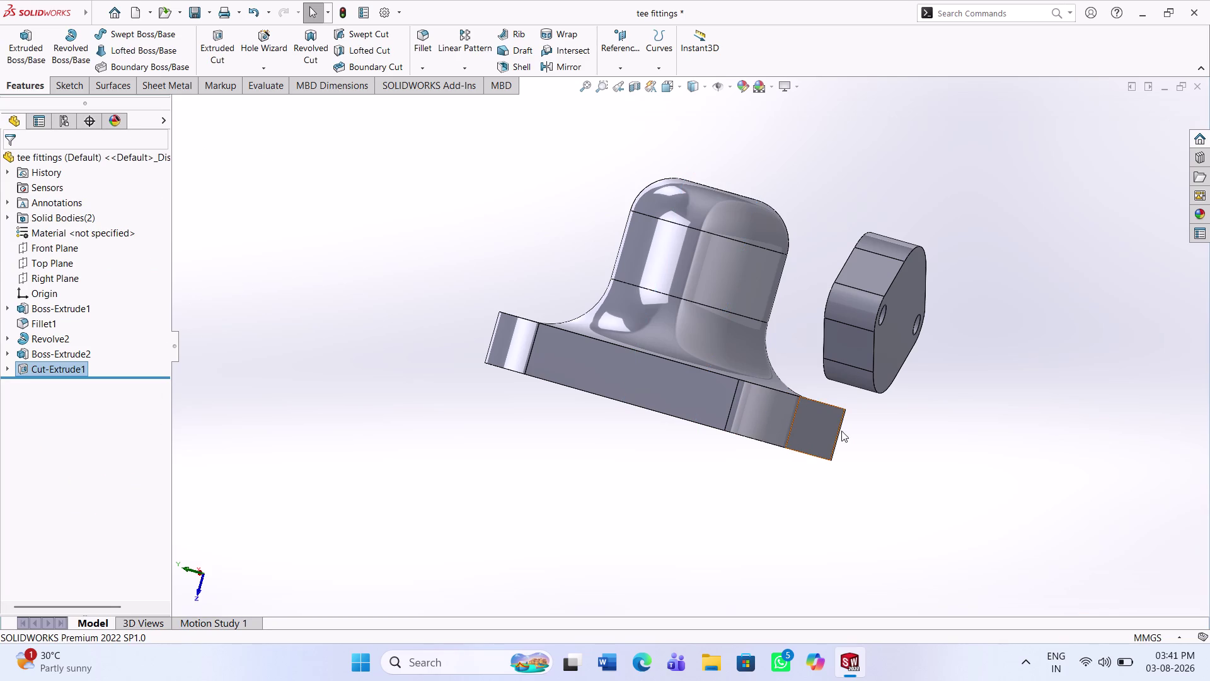
Undo the hole circles and cut back to editing the oval profile Sketch5.
key(ctrl+z)
key(ctrl+z)
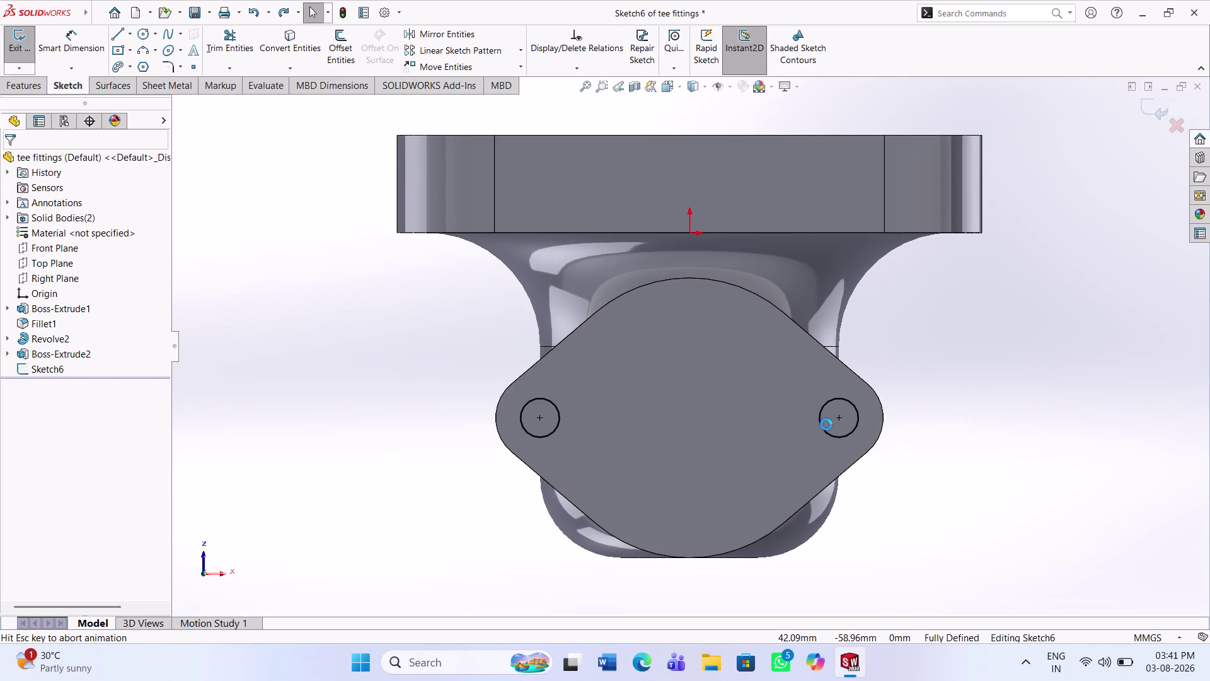
key(ctrl+z)
key(ctrl+z)
key(ctrl+z)
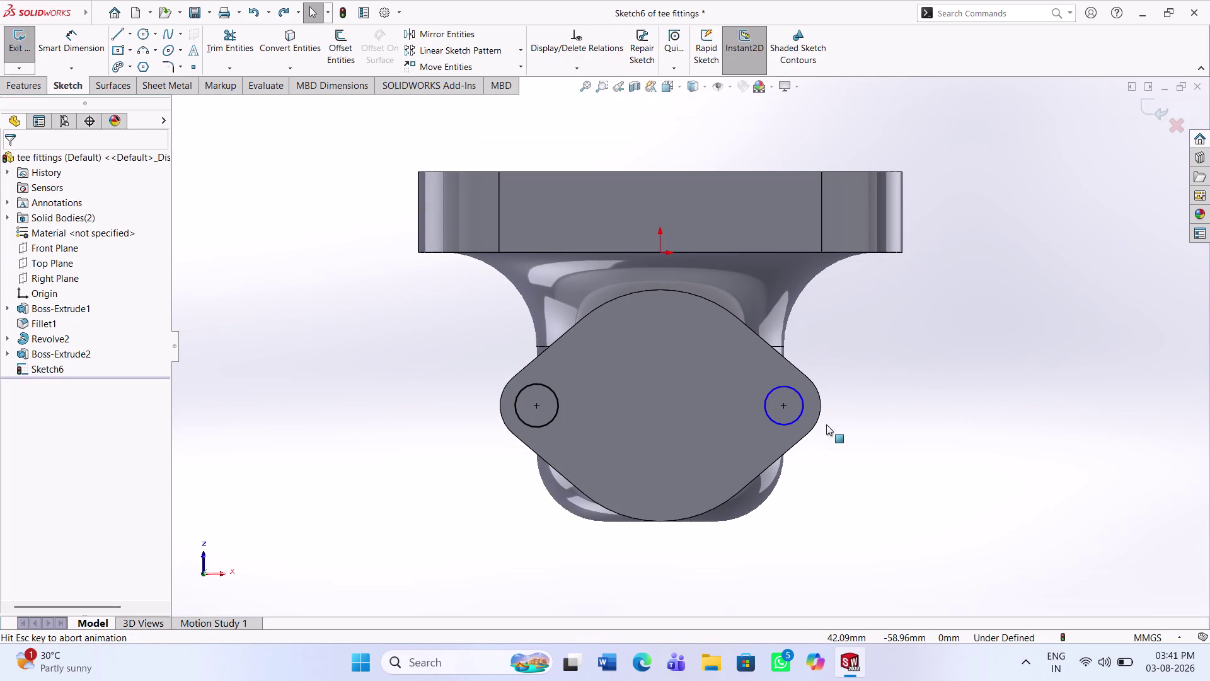
key(ctrl+z)
key(ctrl+z)
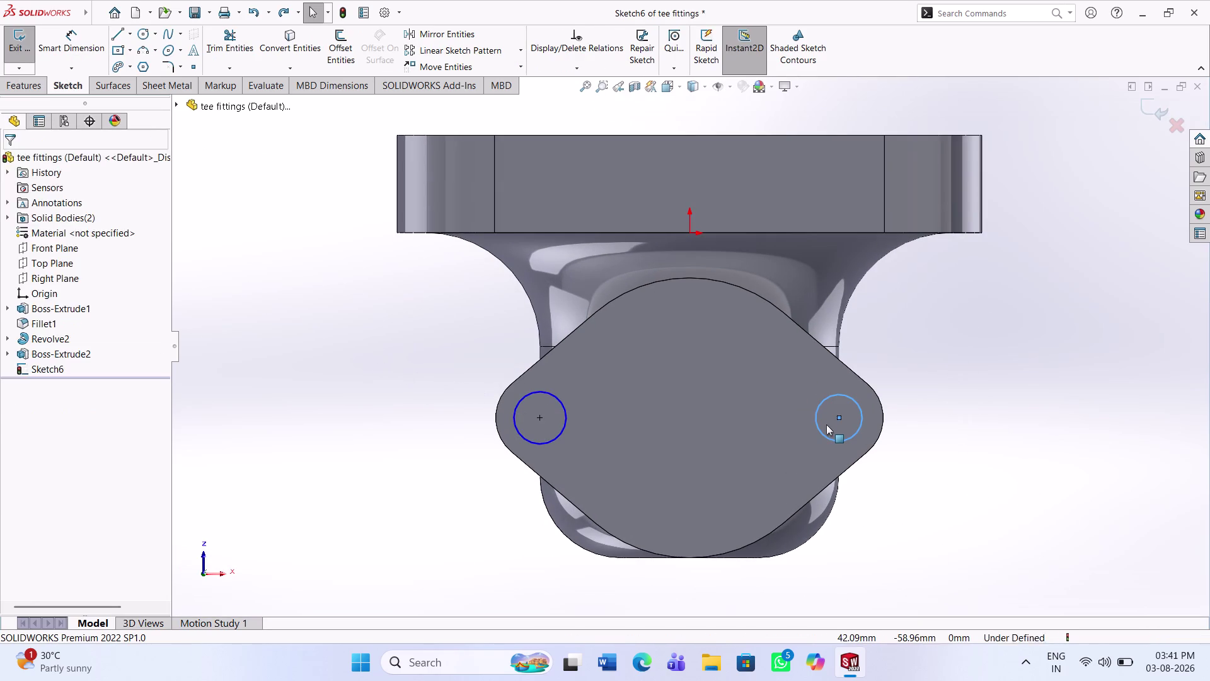
key(ctrl+z)
key(ctrl+z)
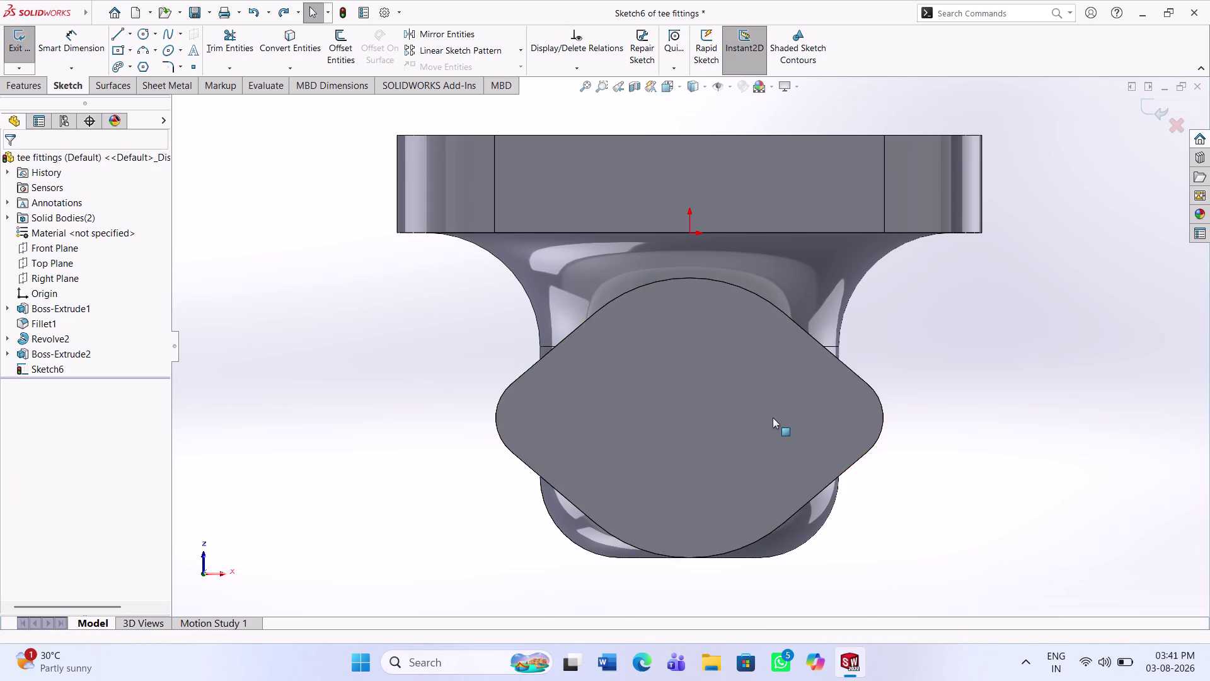
key(ctrl+z)
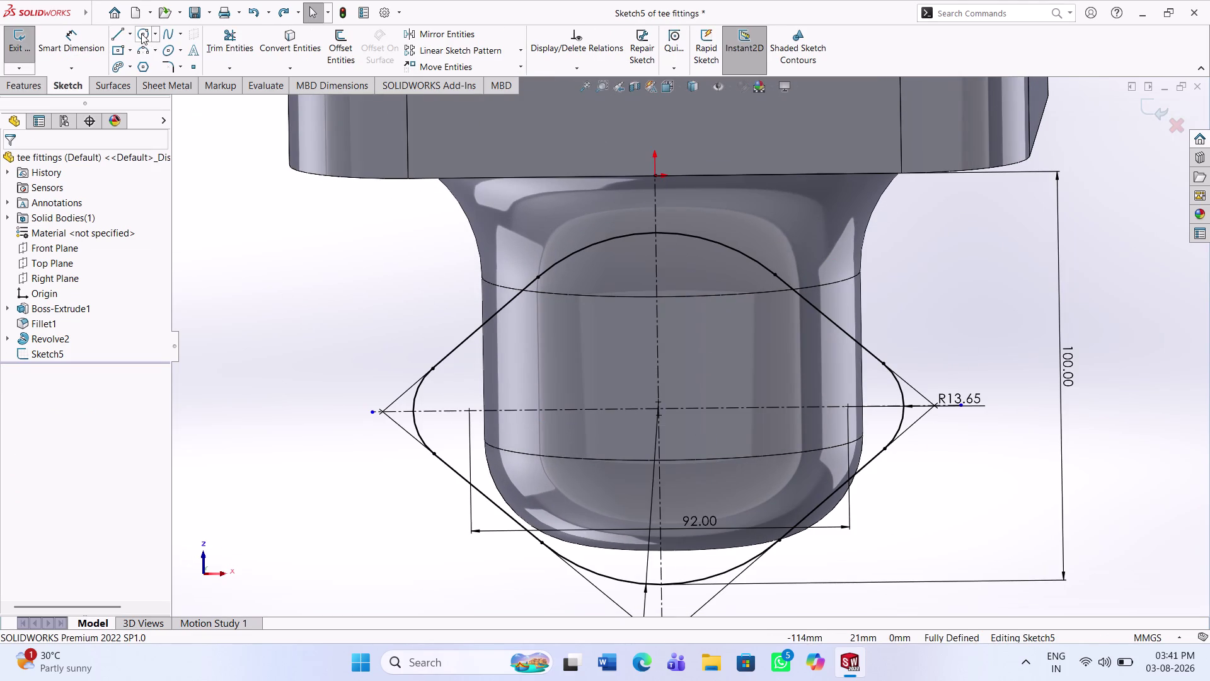
Draw two hole circles on the centreline inside the left and right ends of the oval profile.
click(142, 33)
click(470, 412)
click(489, 431)
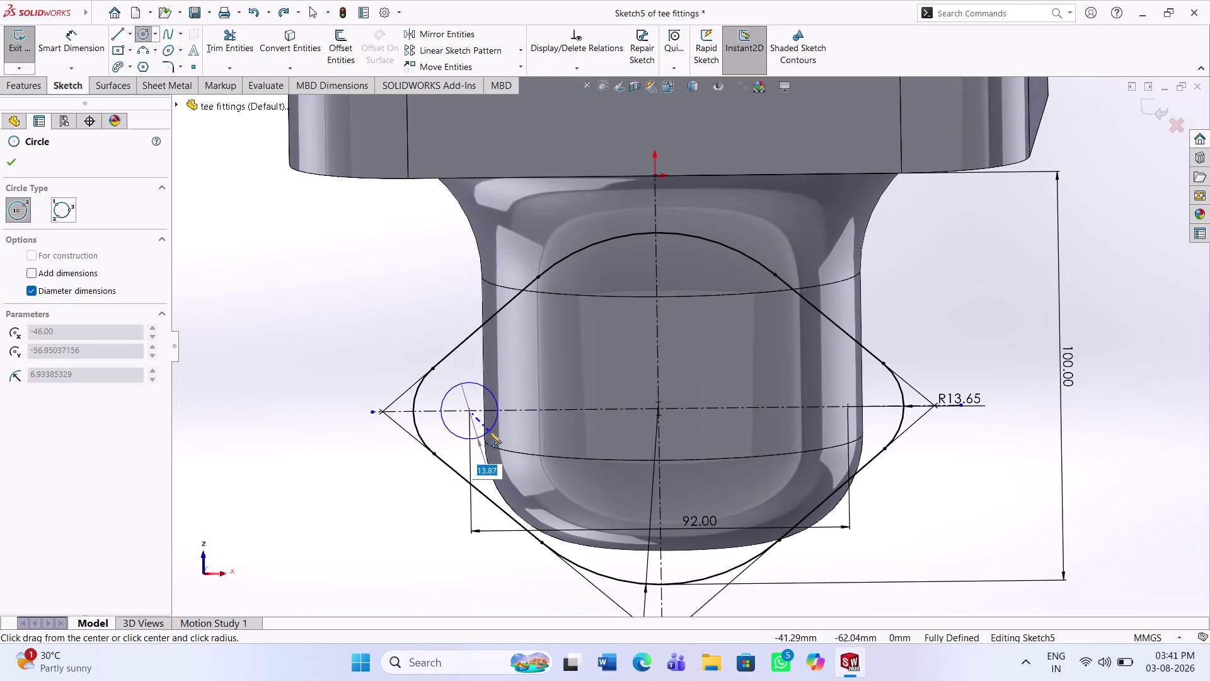
click(848, 406)
click(861, 429)
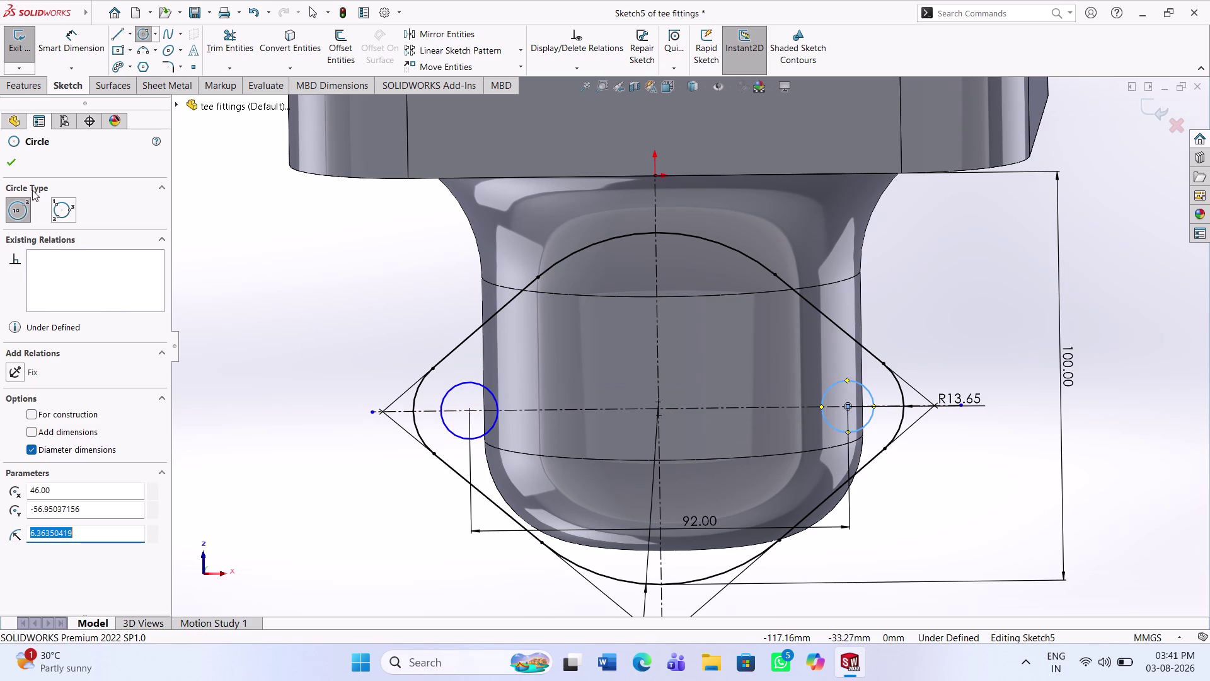
click(3, 162)
Dimension both hole circles to 12 mm diameter, fully defining the flange sketch.
click(85, 56)
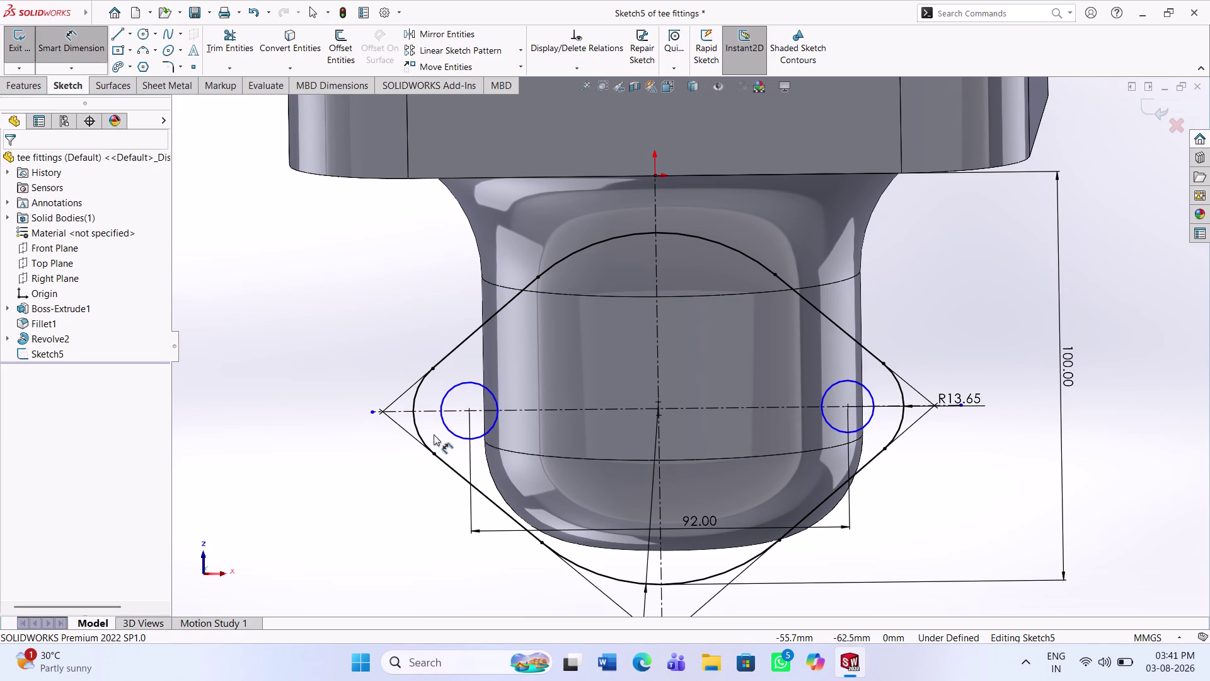
click(442, 421)
click(366, 446)
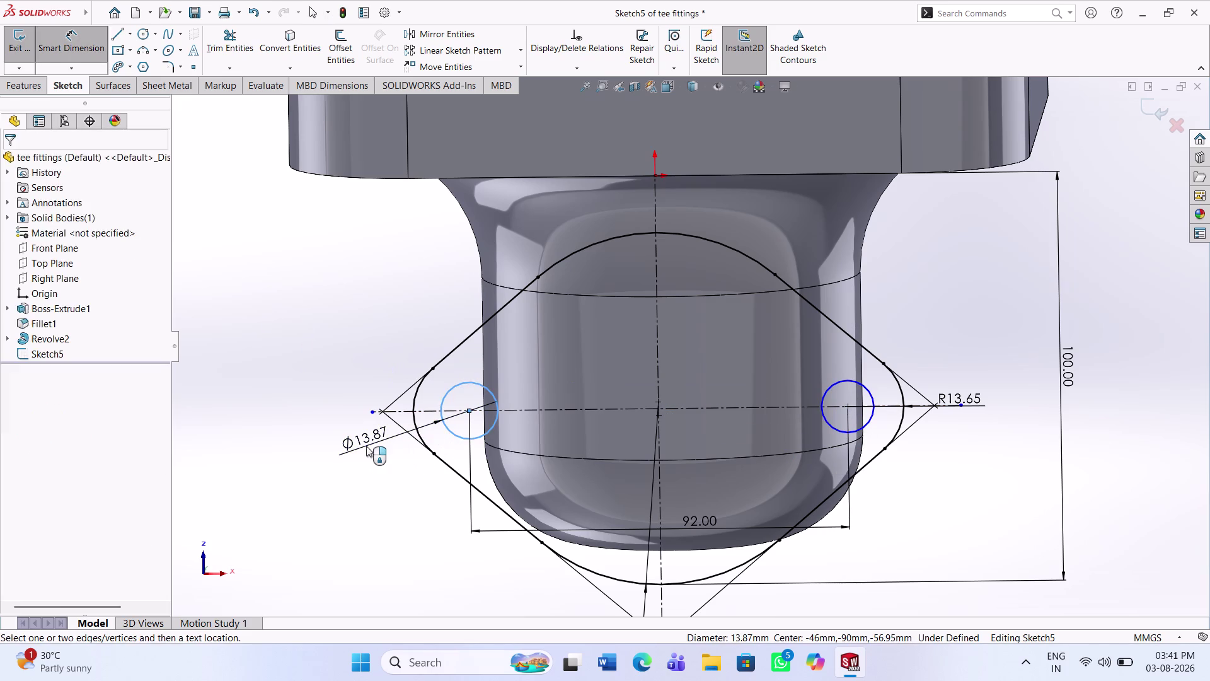
text(12)
key(Return)
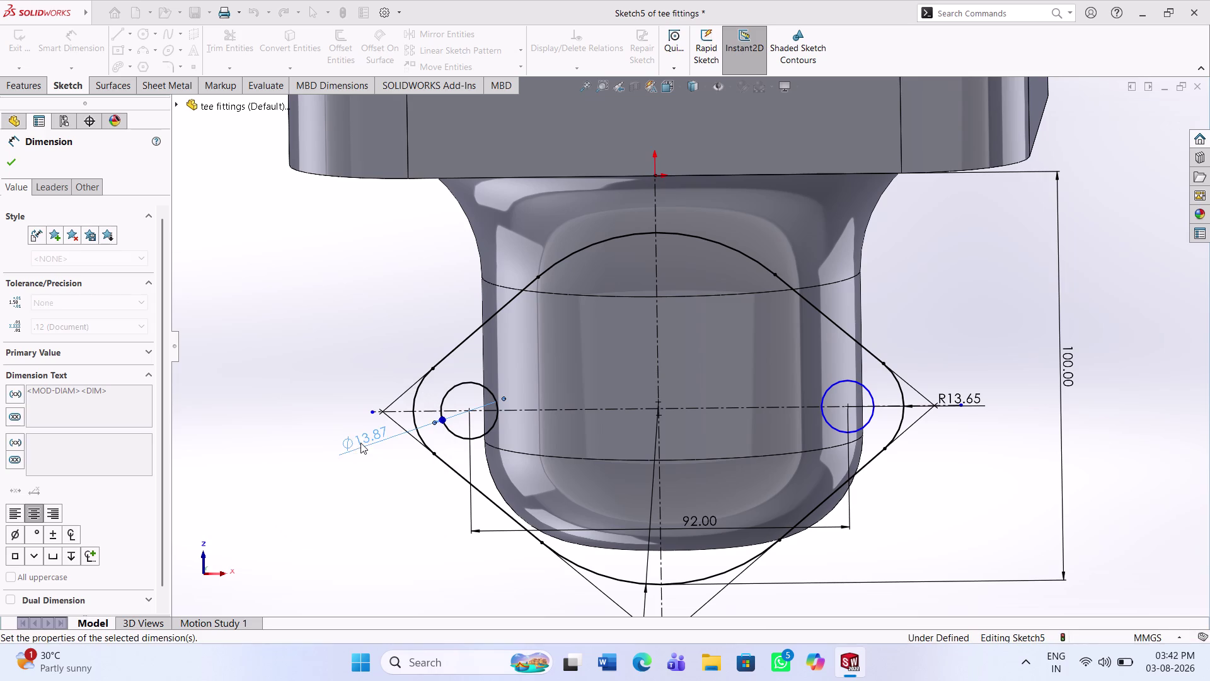
click(870, 395)
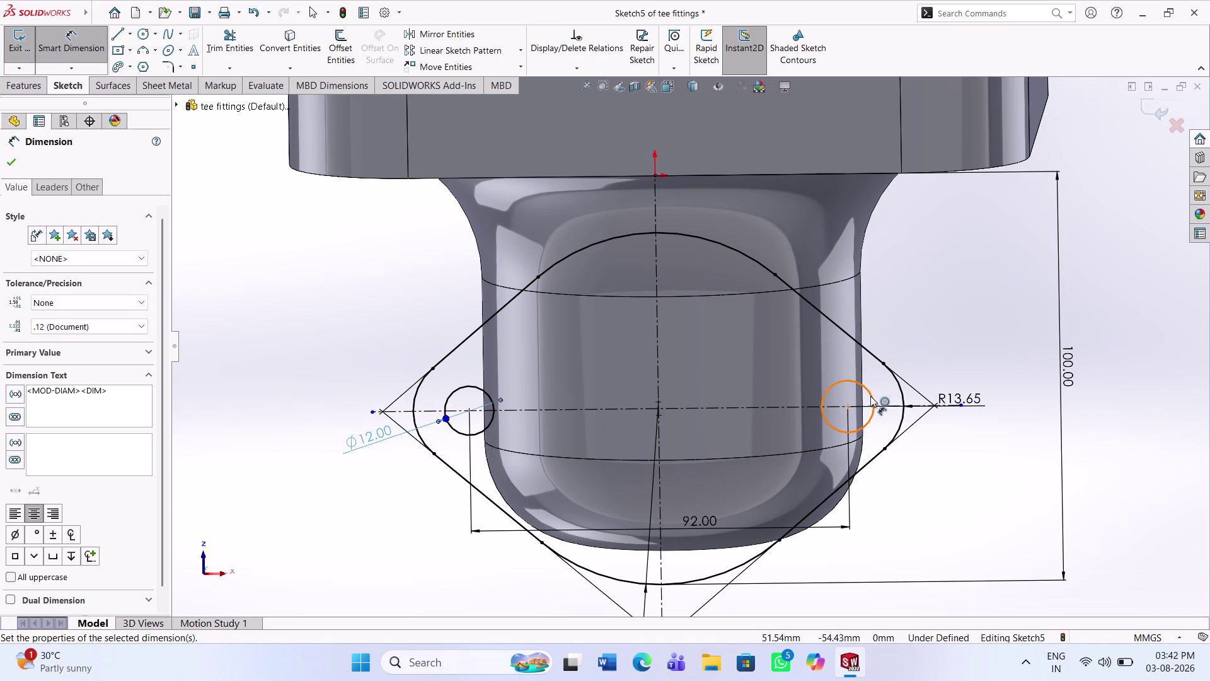
click(964, 317)
text(12)
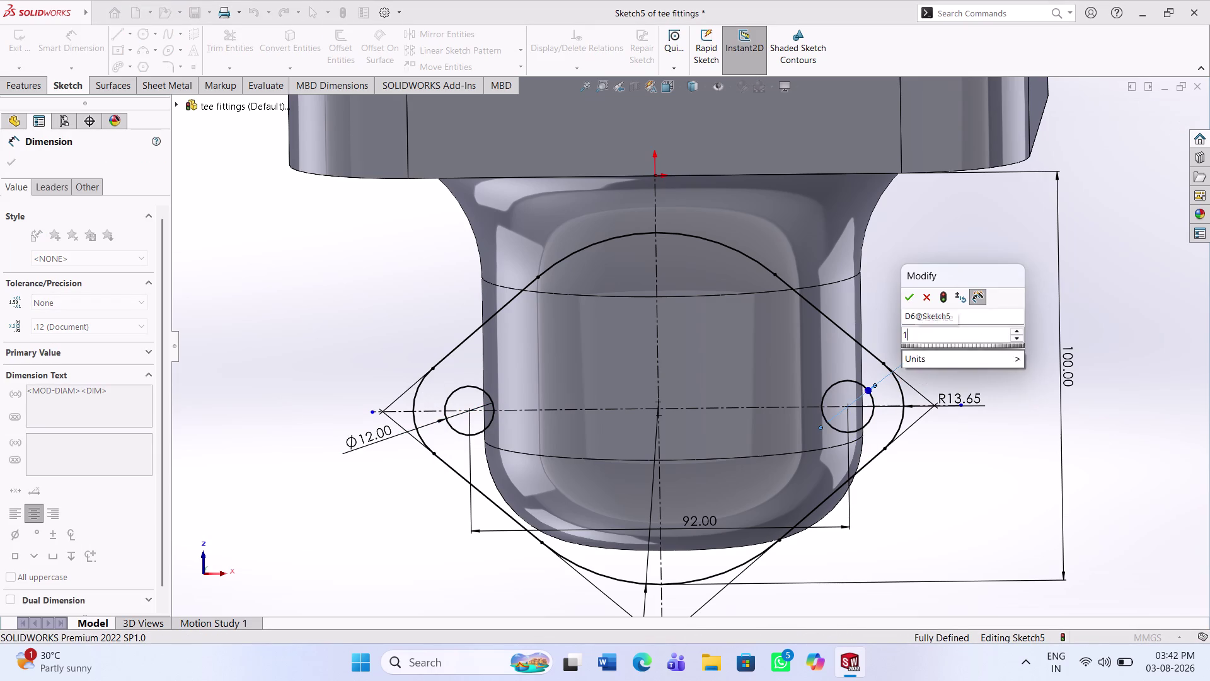
key(Return)
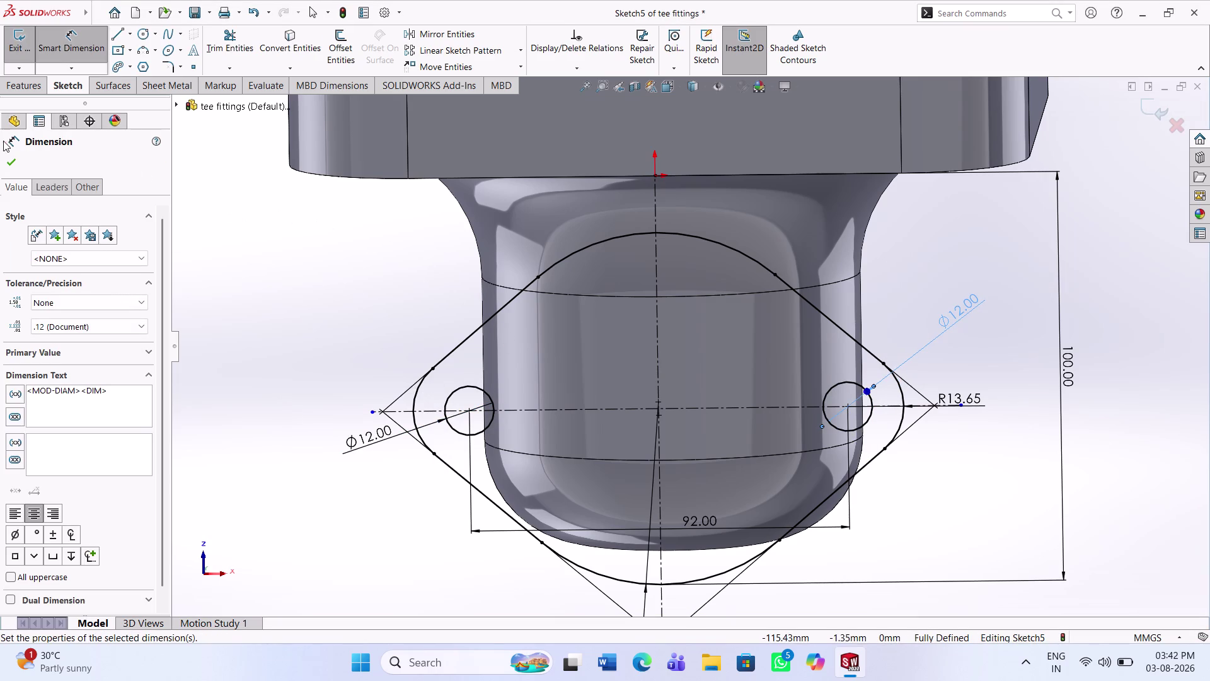
click(8, 161)
click(20, 97)
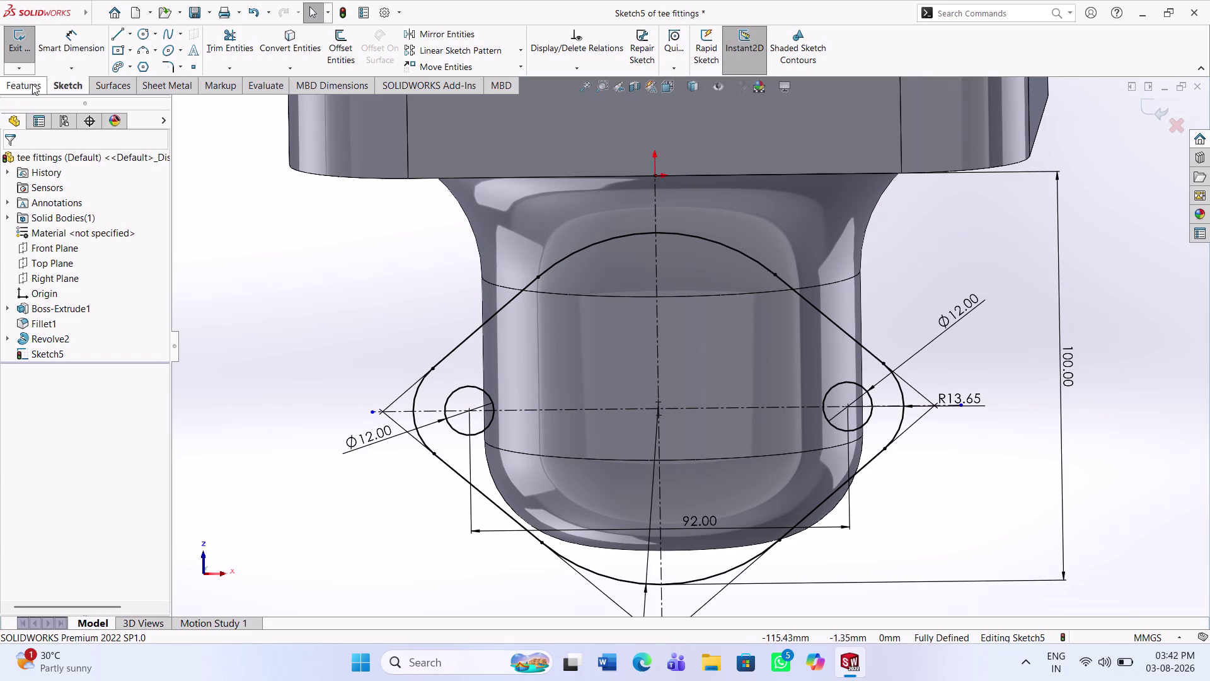
click(32, 84)
Extrude the holed flange sketch 30 mm blind as Boss-Extrude3 and inspect it.
click(31, 62)
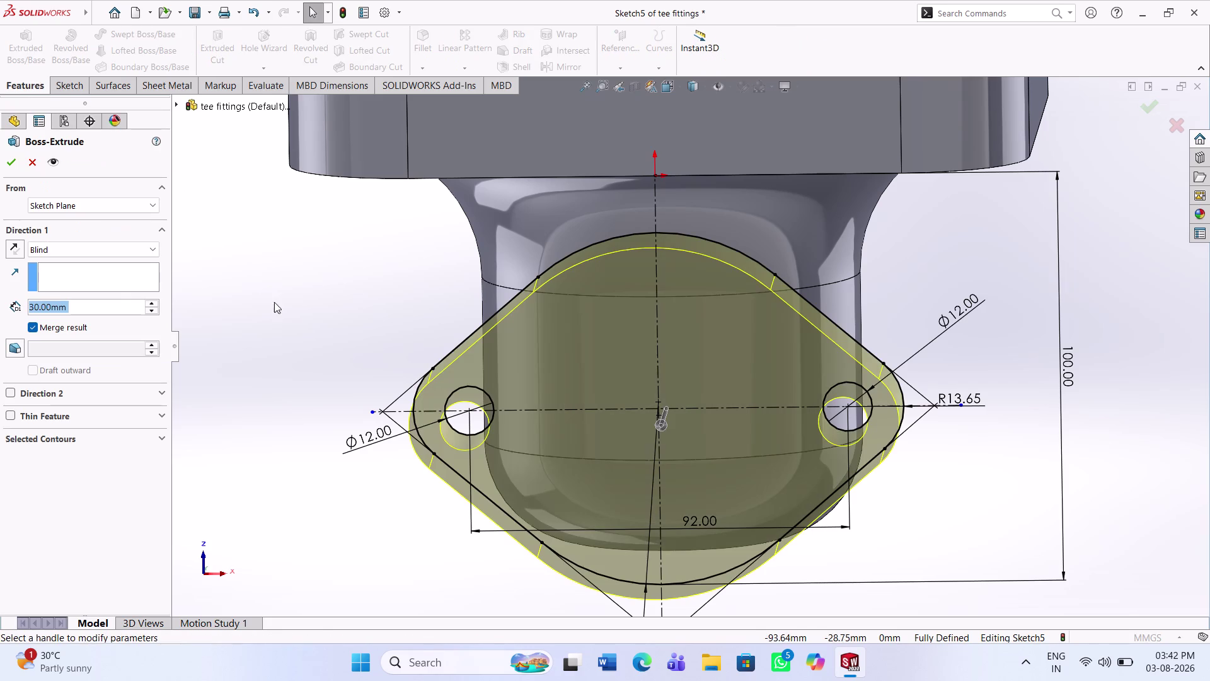
click(5, 160)
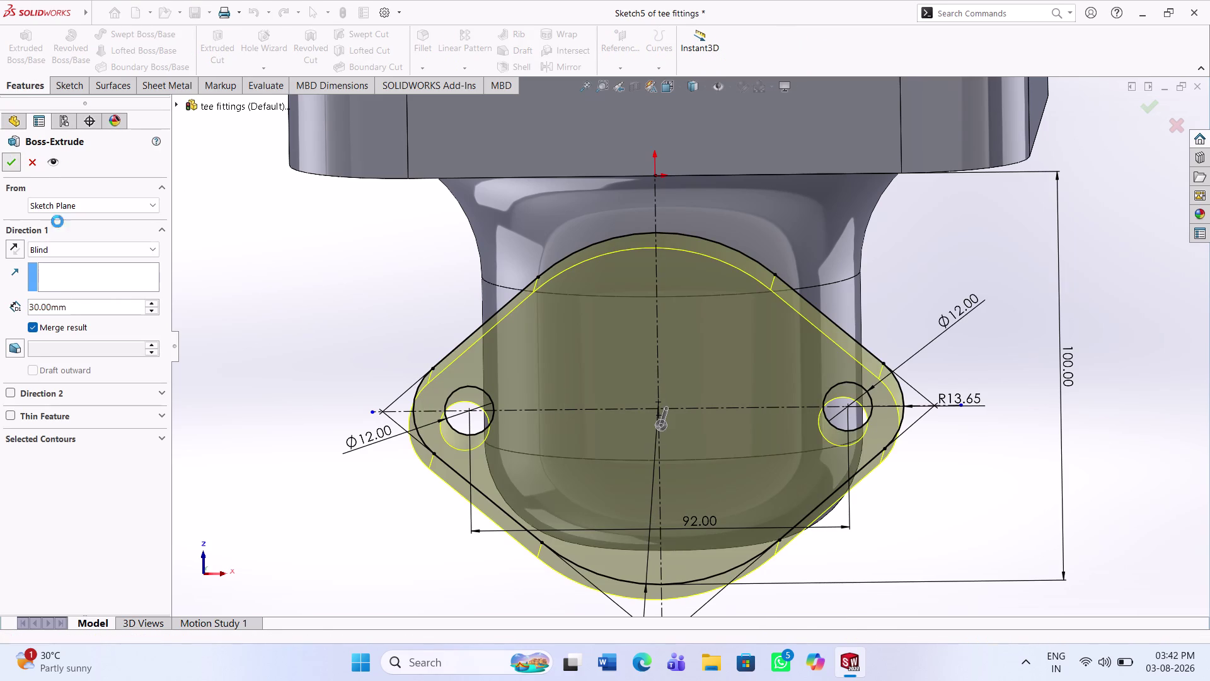
middle_drag(780, 510, 725, 432)
scroll(up, 3)
scroll(up, 3)
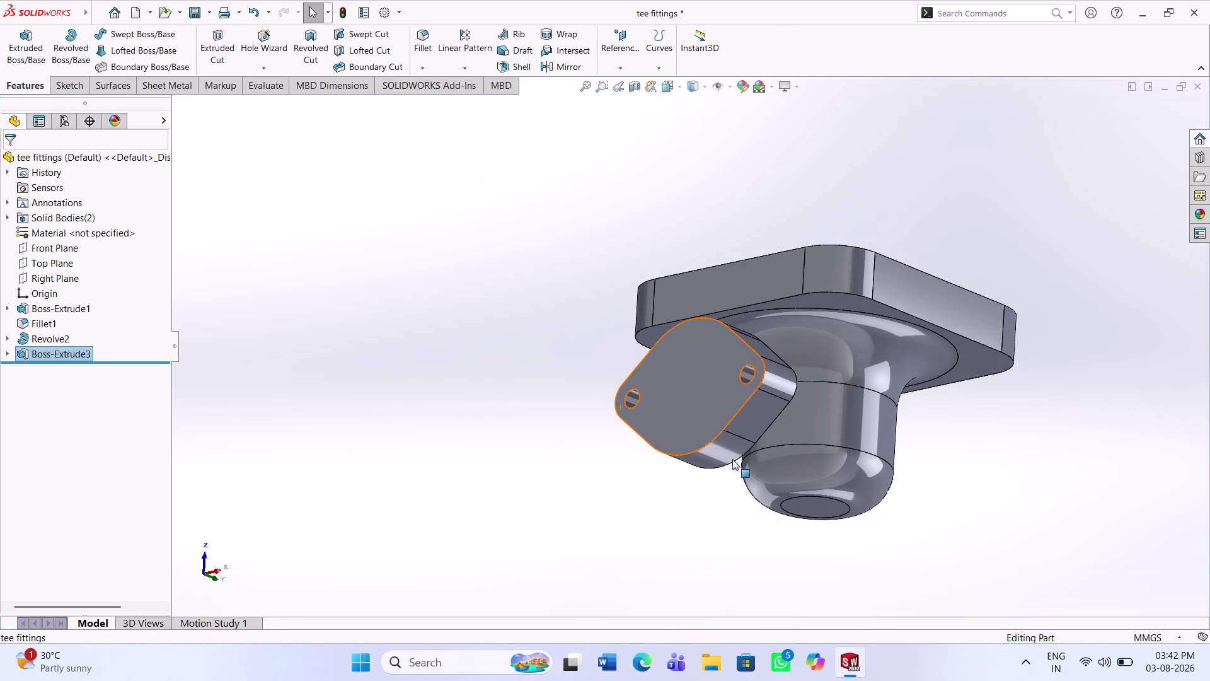
middle_drag(768, 475, 760, 502)
scroll(down, 3)
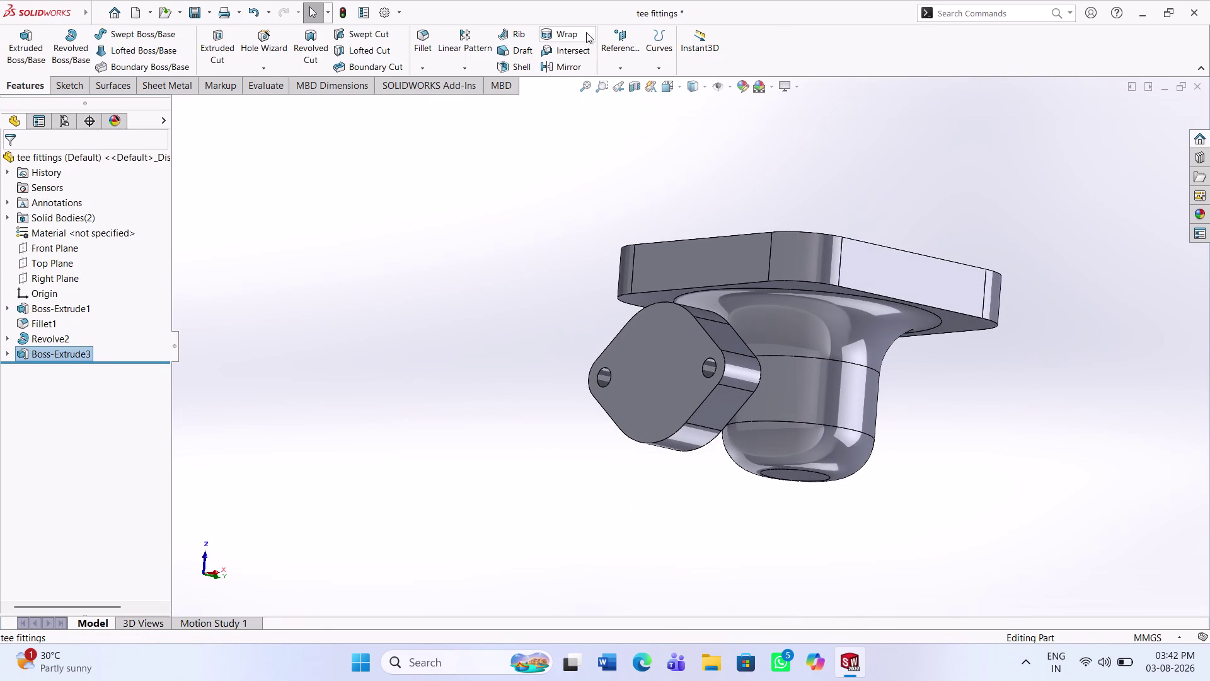
click(550, 66)
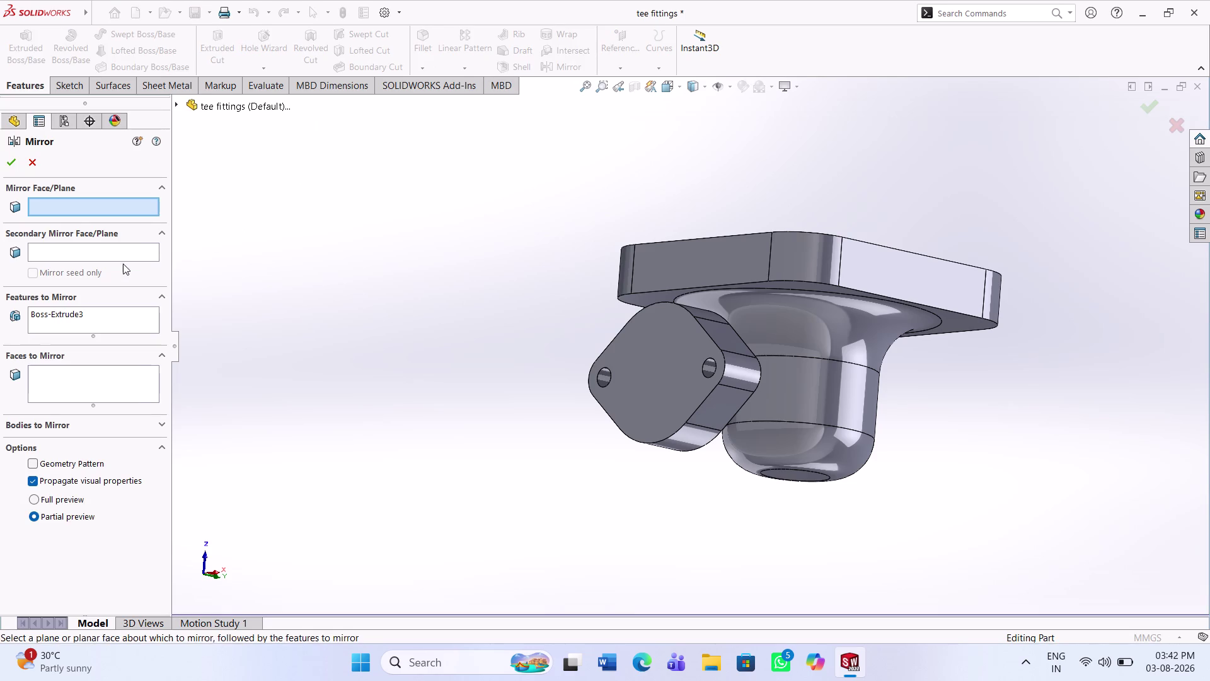
click(178, 103)
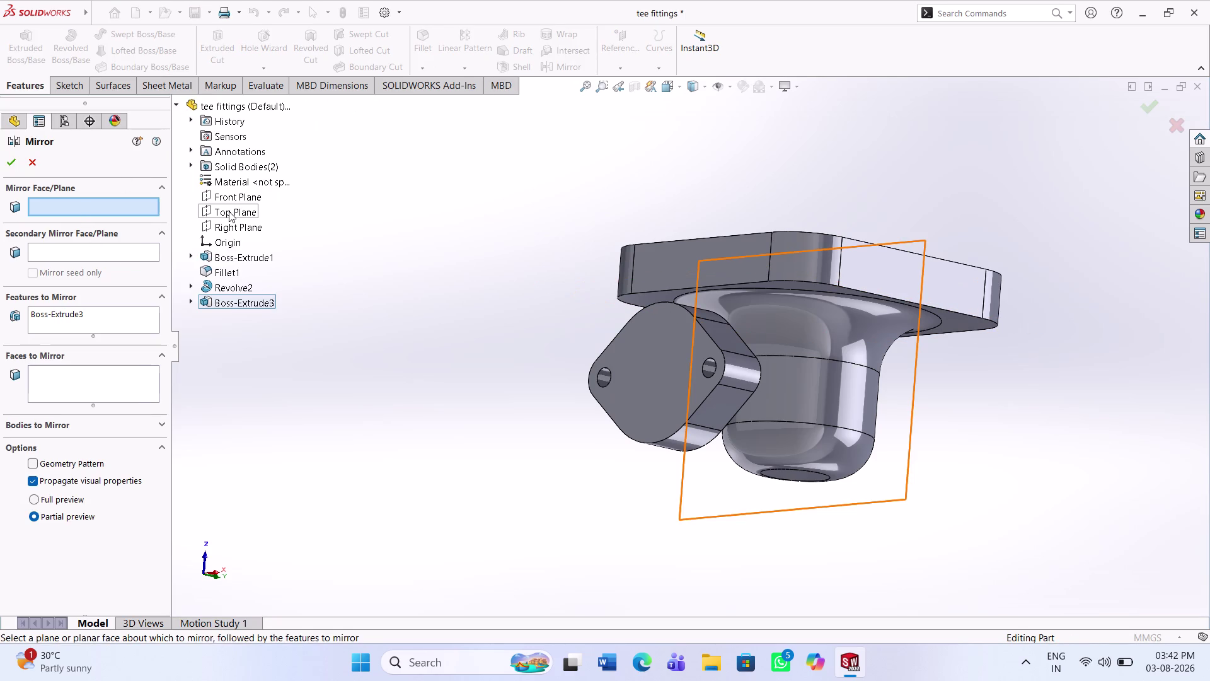
click(228, 211)
middle_drag(517, 307, 483, 380)
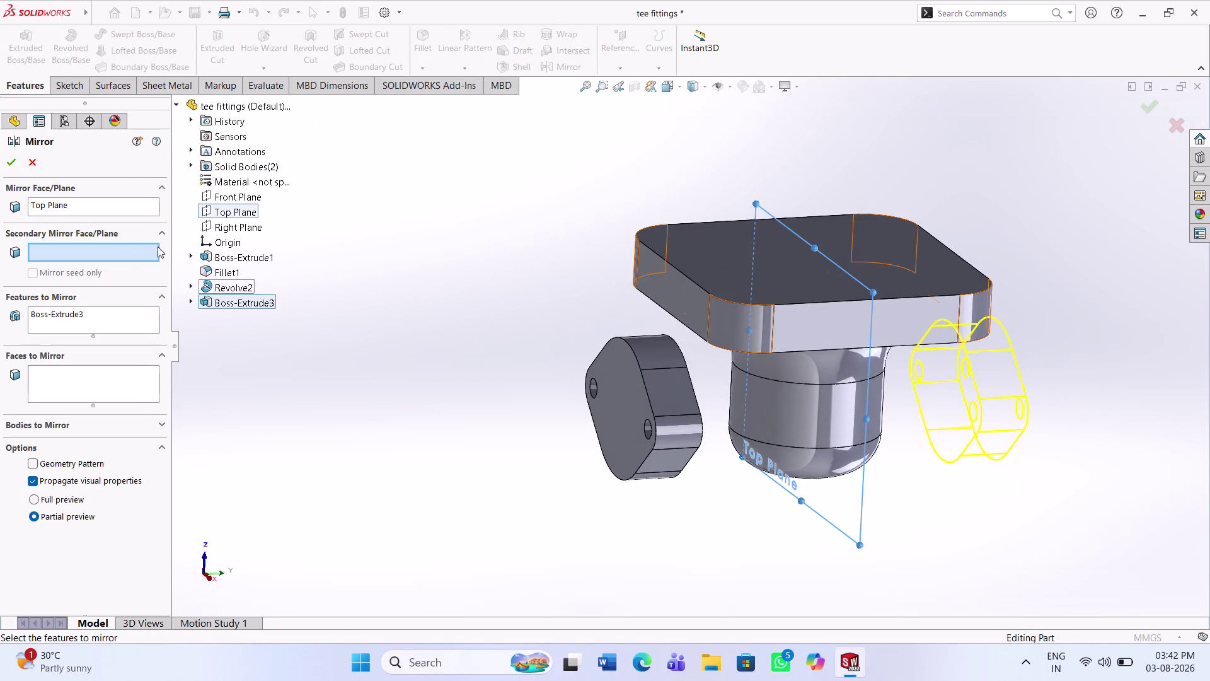
click(9, 155)
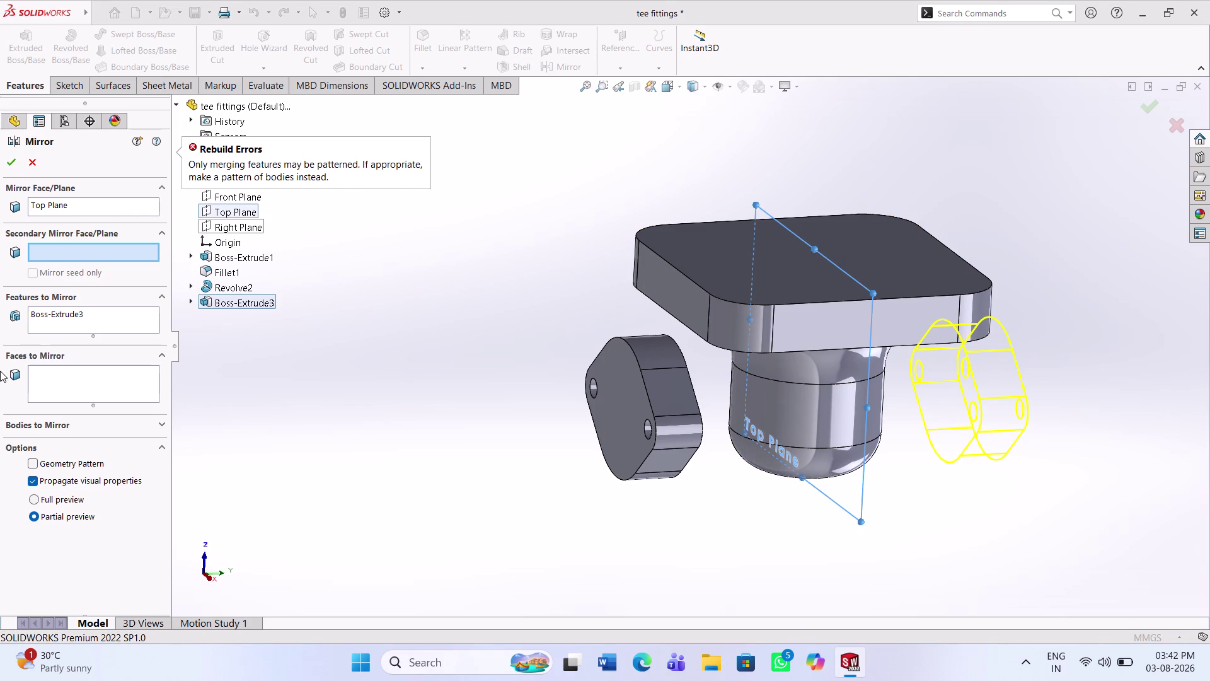
click(37, 273)
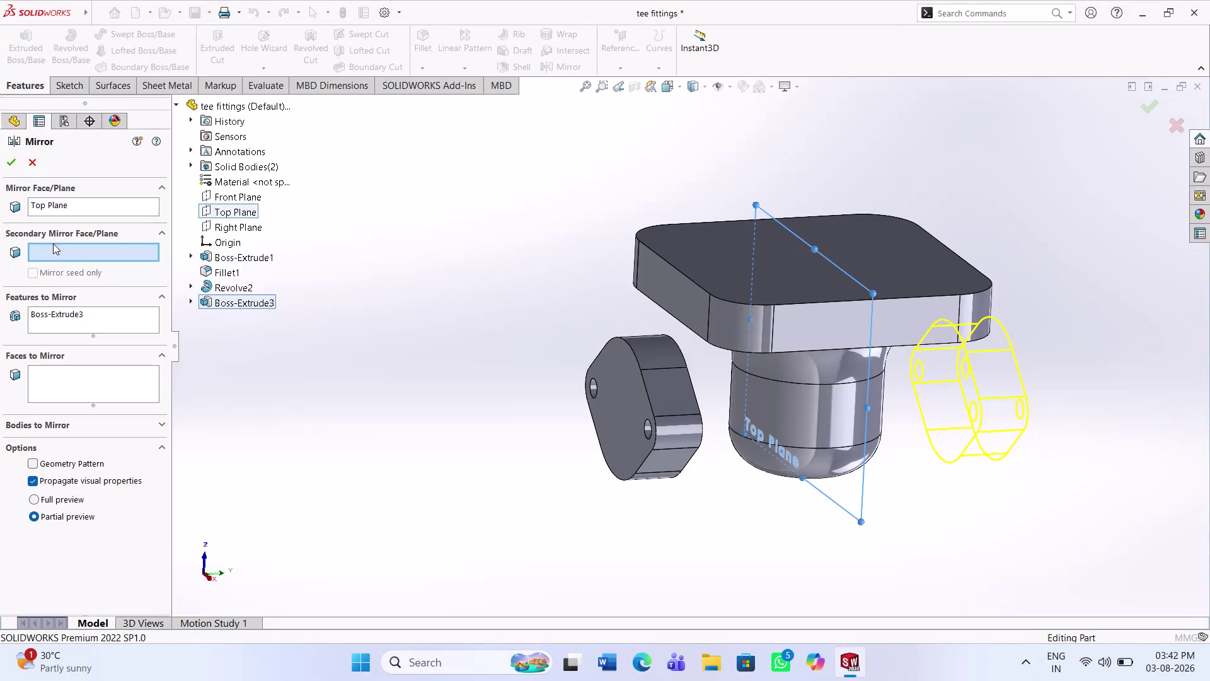
click(249, 196)
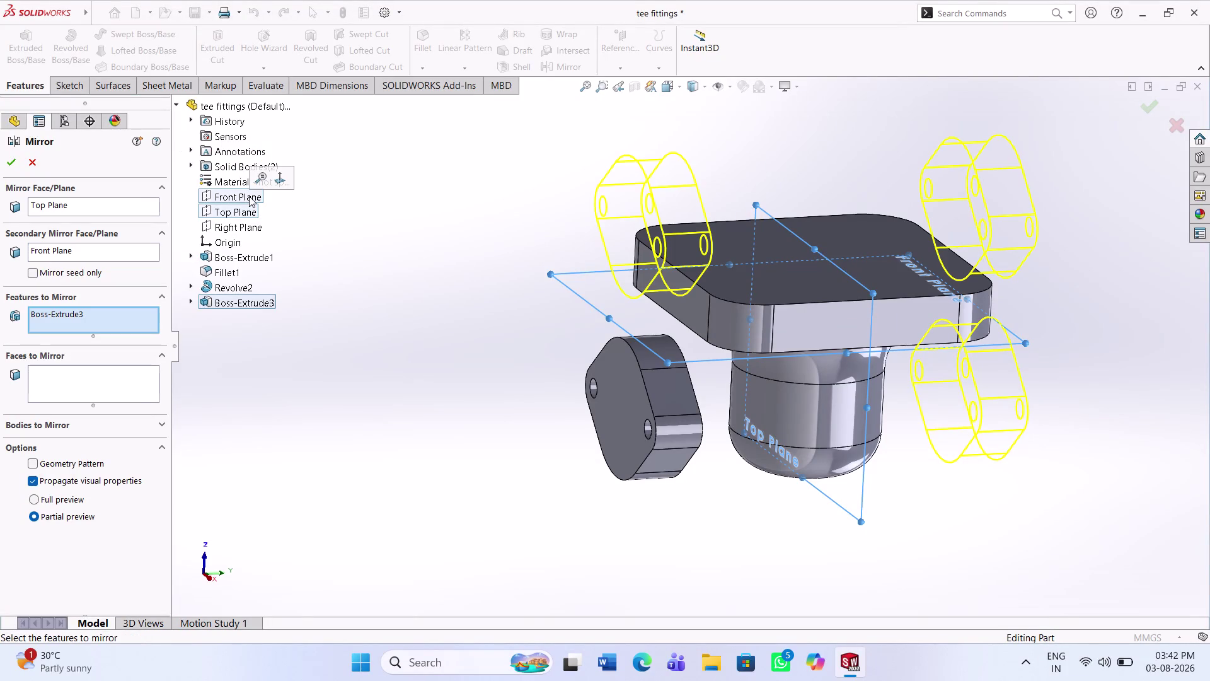
key(Escape)
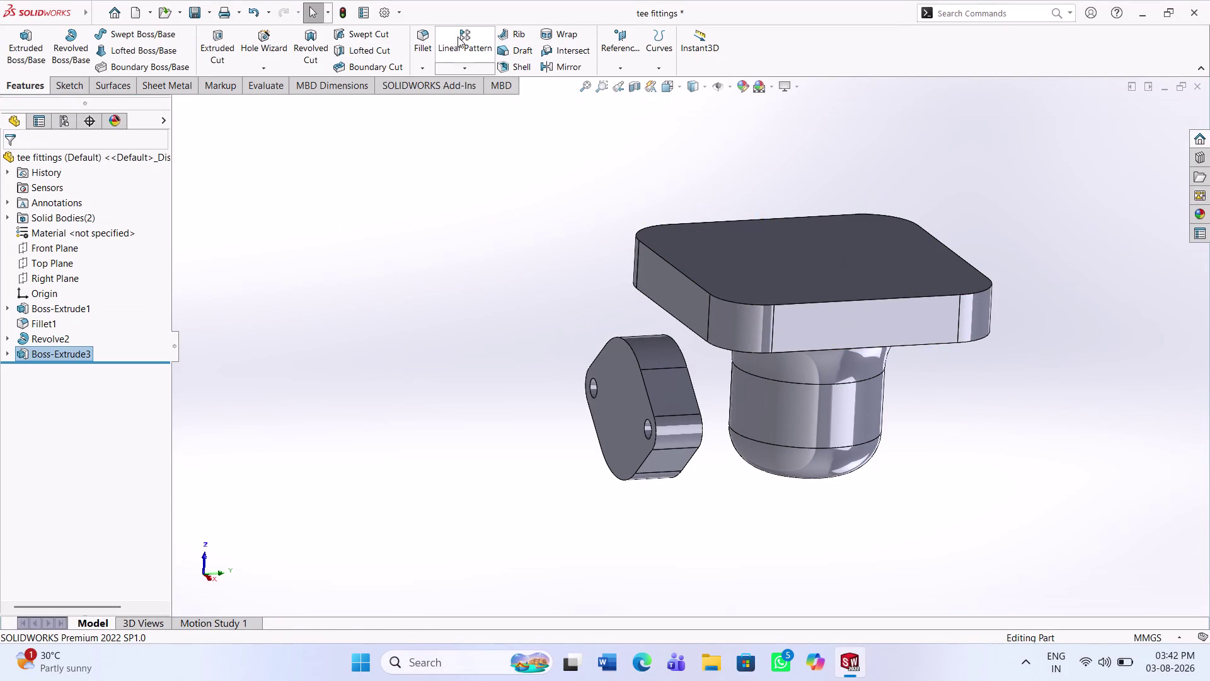
click(553, 66)
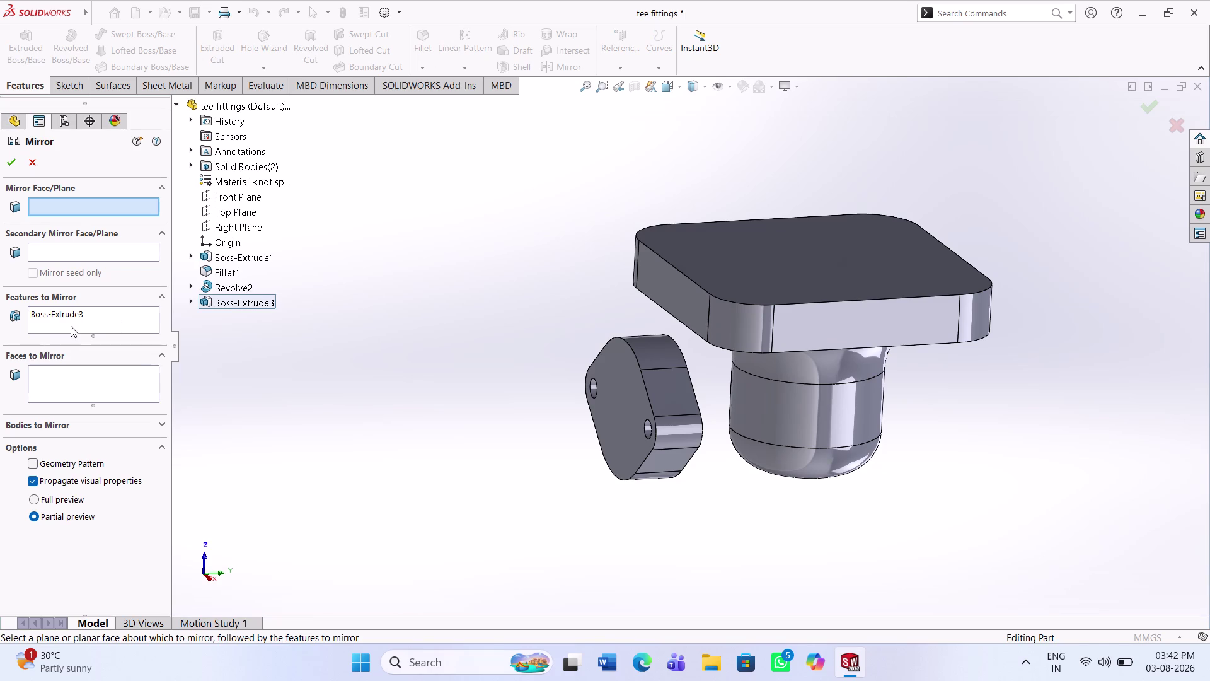
Clear the mirror's feature list and choose Top Plane as the mirror plane.
right_click(71, 316)
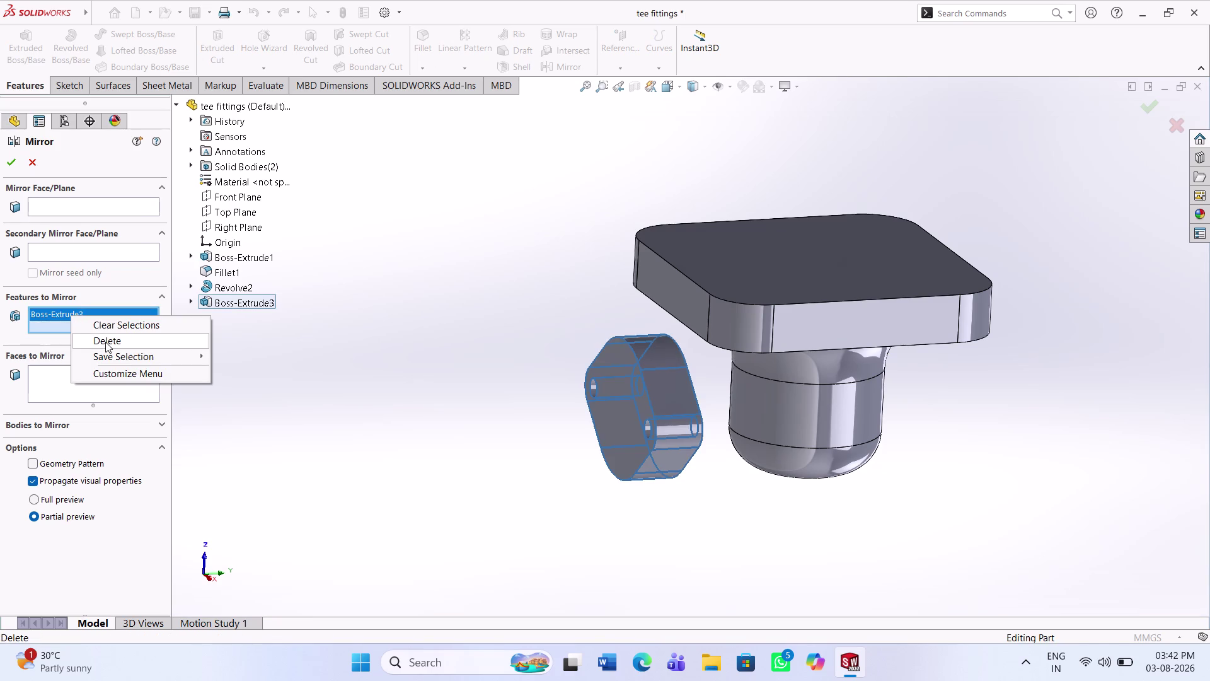
click(106, 341)
click(84, 386)
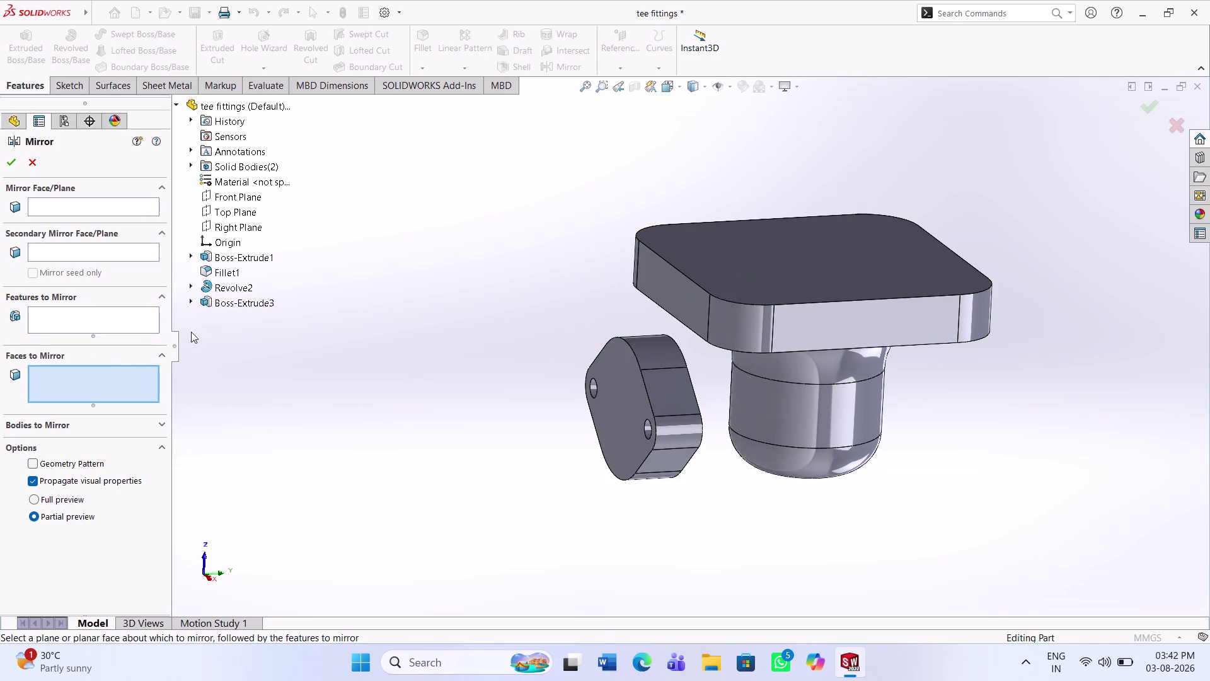
click(254, 305)
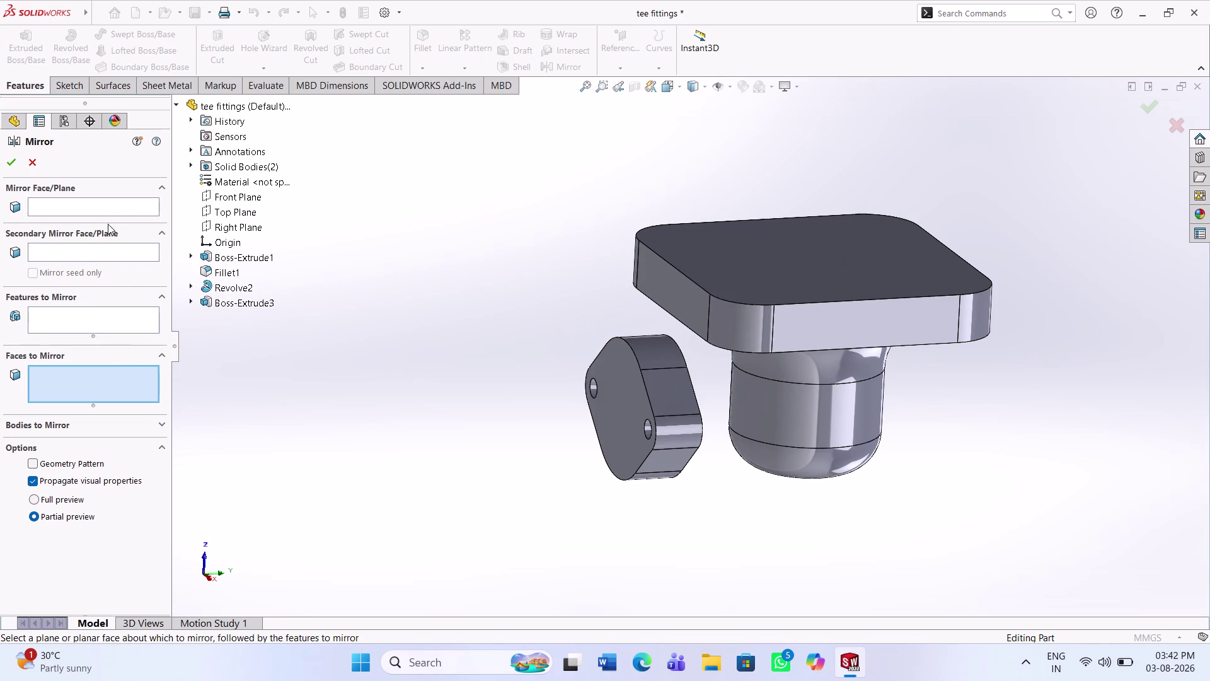
click(107, 210)
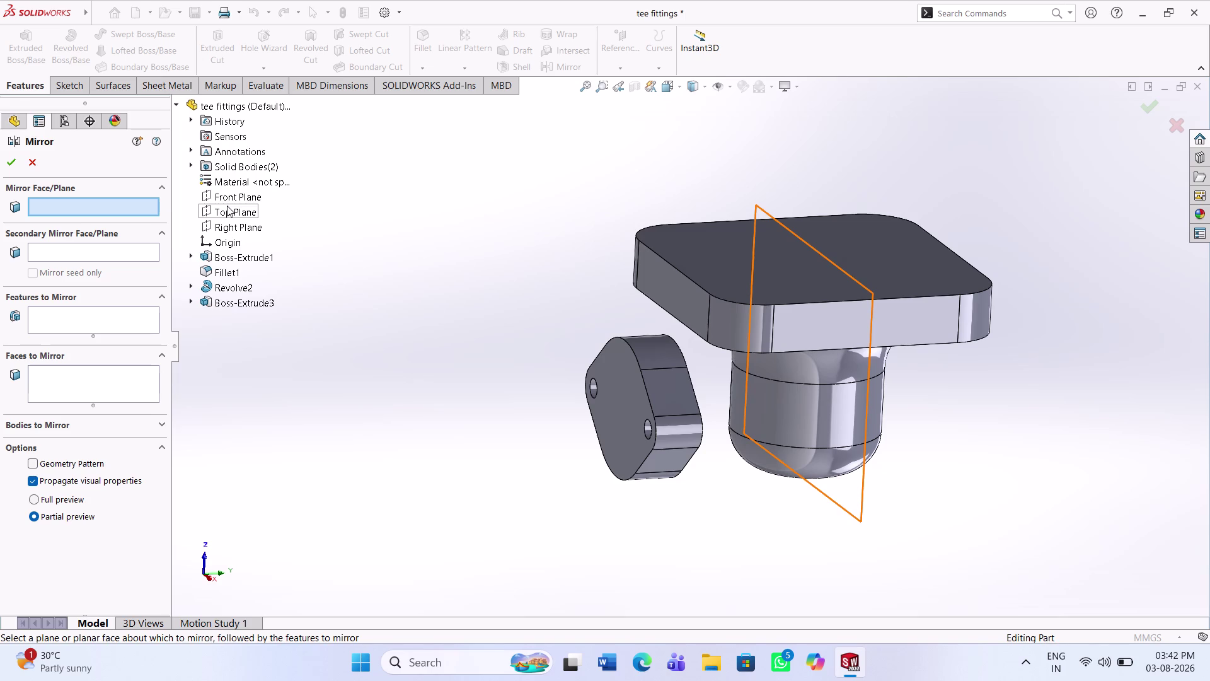
click(227, 206)
middle_drag(709, 383, 671, 410)
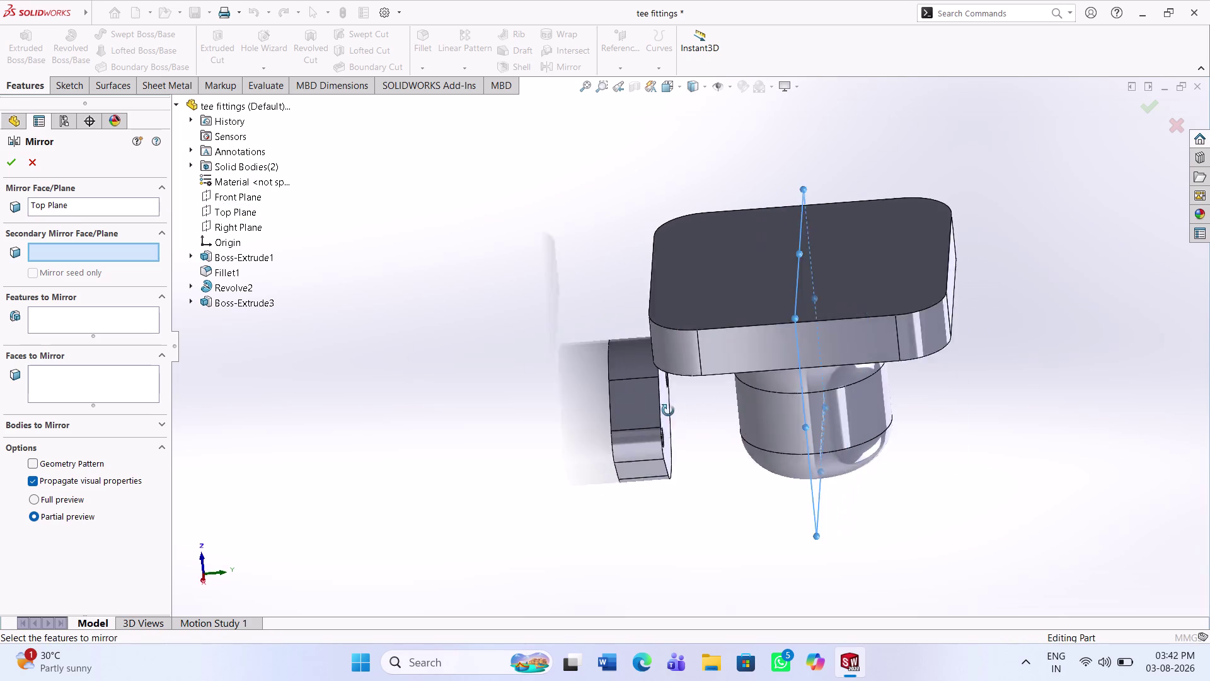
middle_drag(670, 410, 649, 420)
scroll(up, 3)
middle_drag(732, 426, 734, 426)
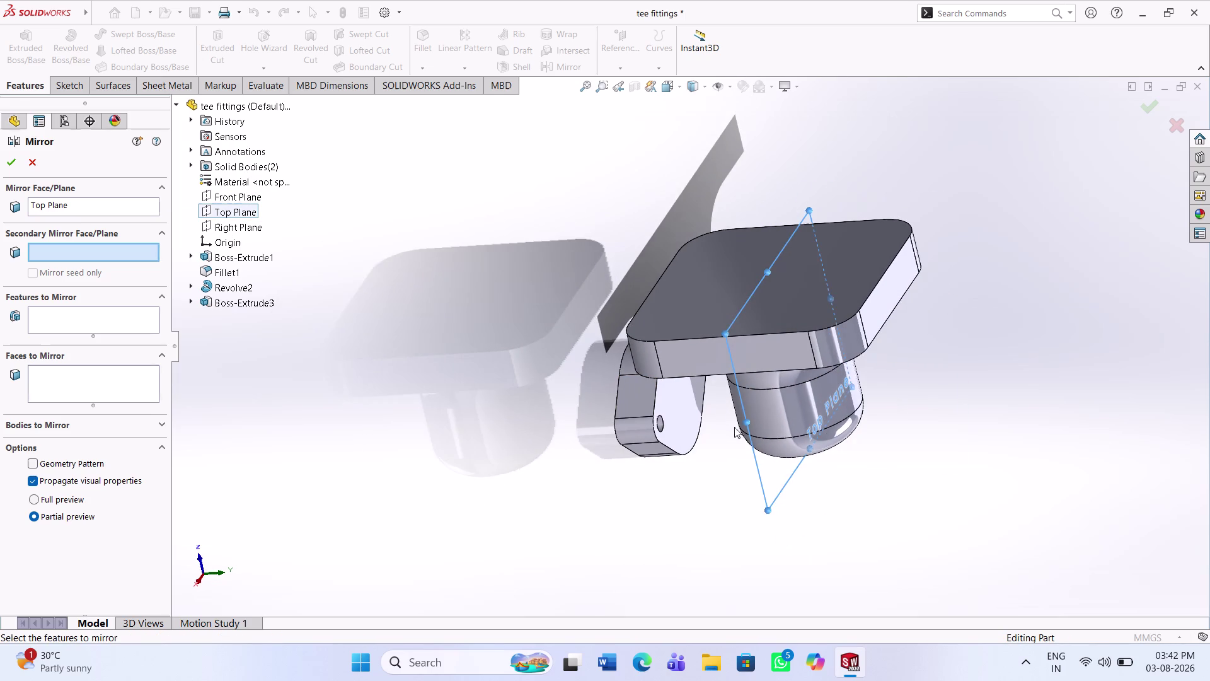
middle_drag(733, 426, 761, 430)
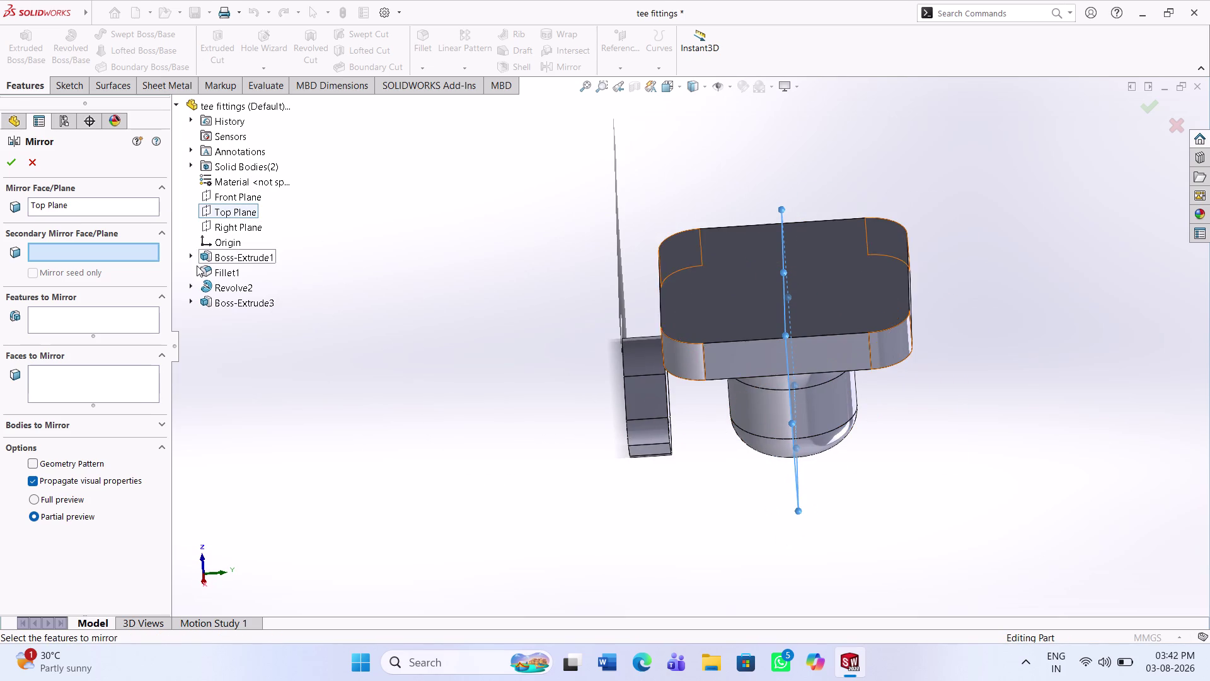
Try mirroring bodies, then pick Boss-Extrude3 as the feature and attempt to accept.
click(121, 323)
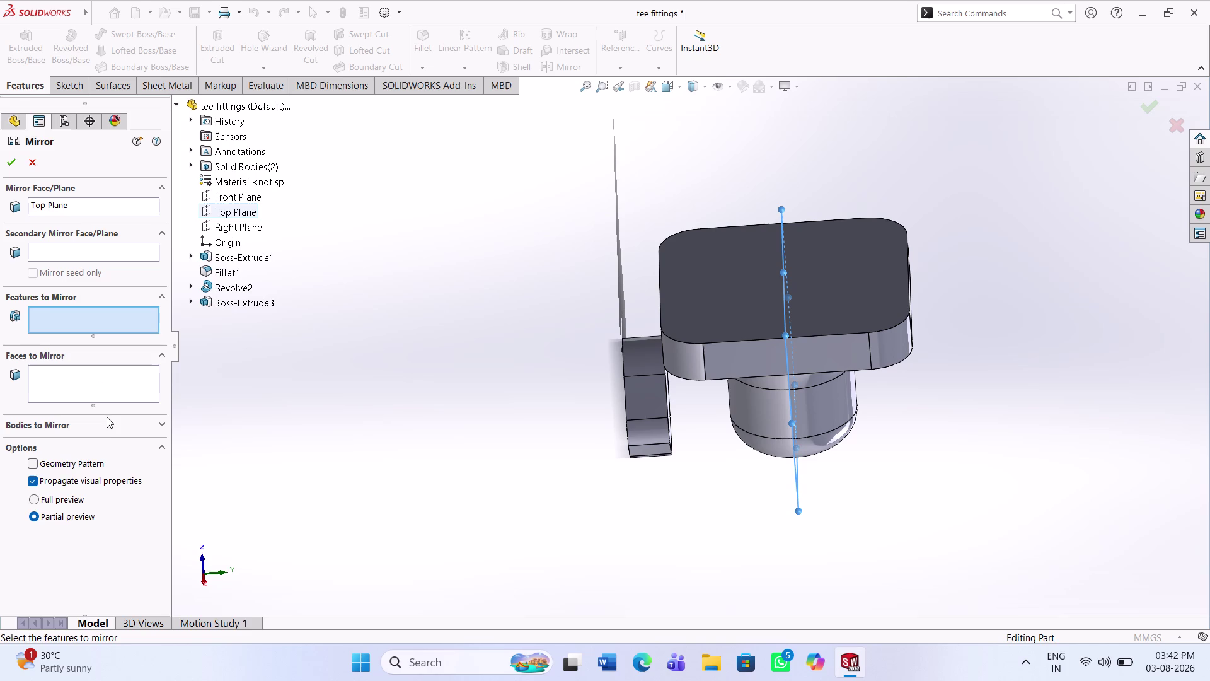
click(104, 427)
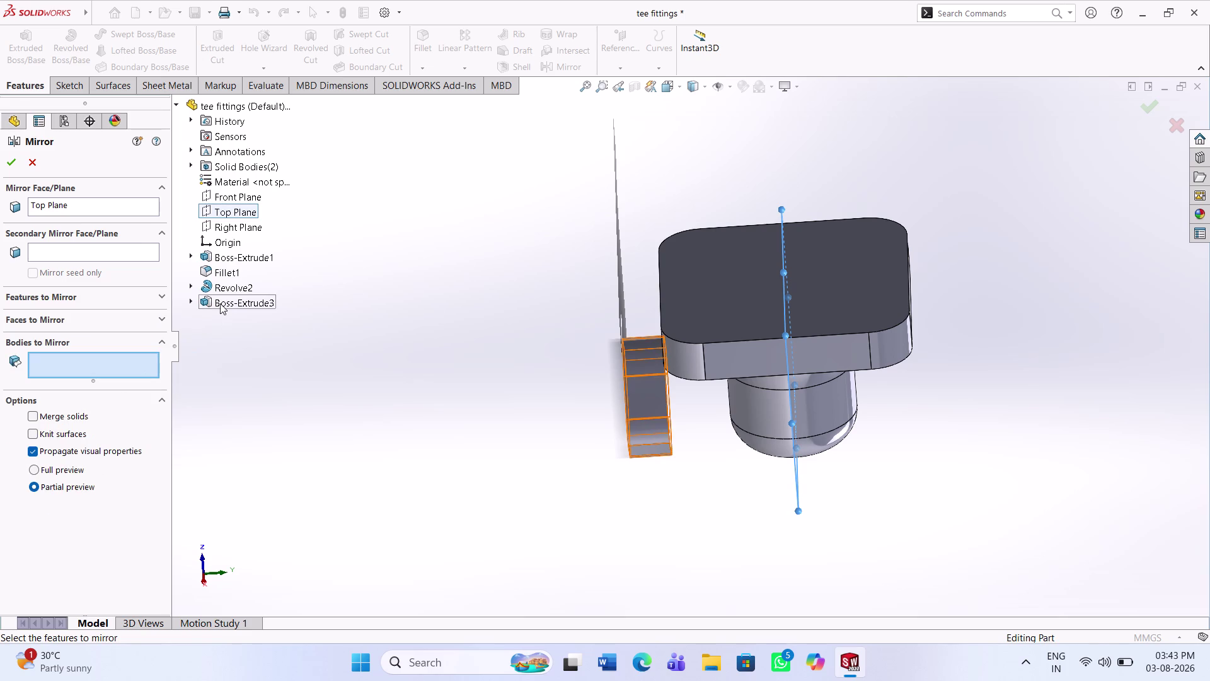
click(220, 304)
click(96, 379)
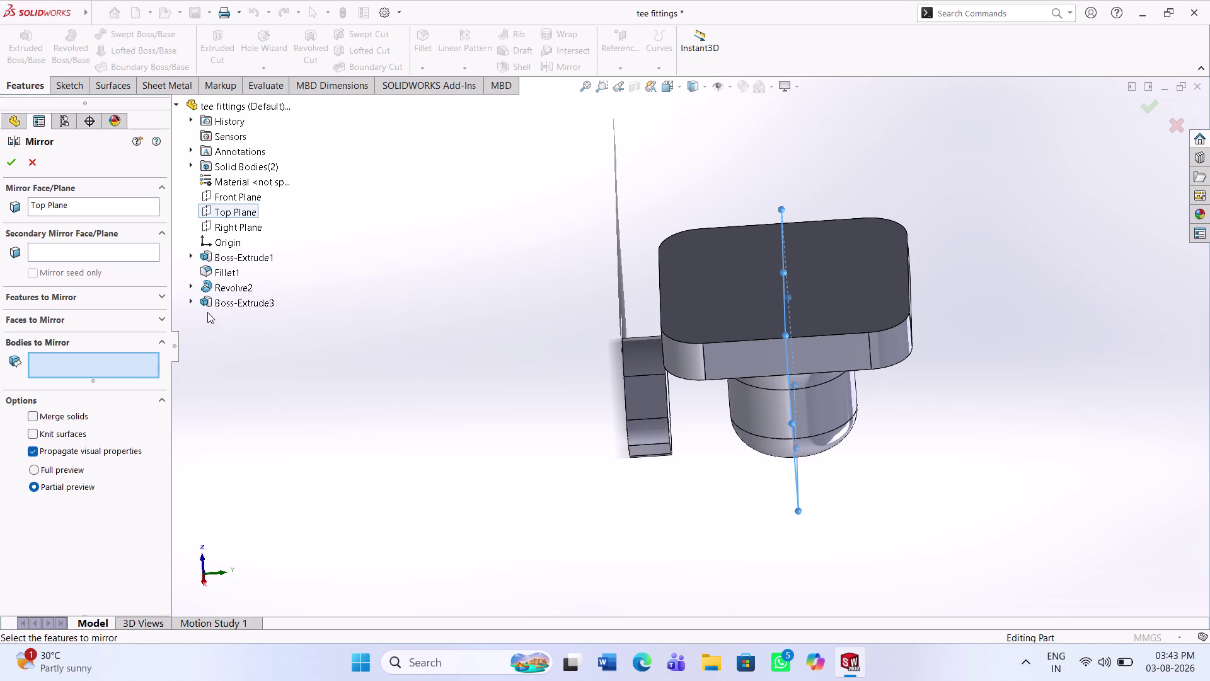
click(220, 301)
click(133, 326)
click(147, 321)
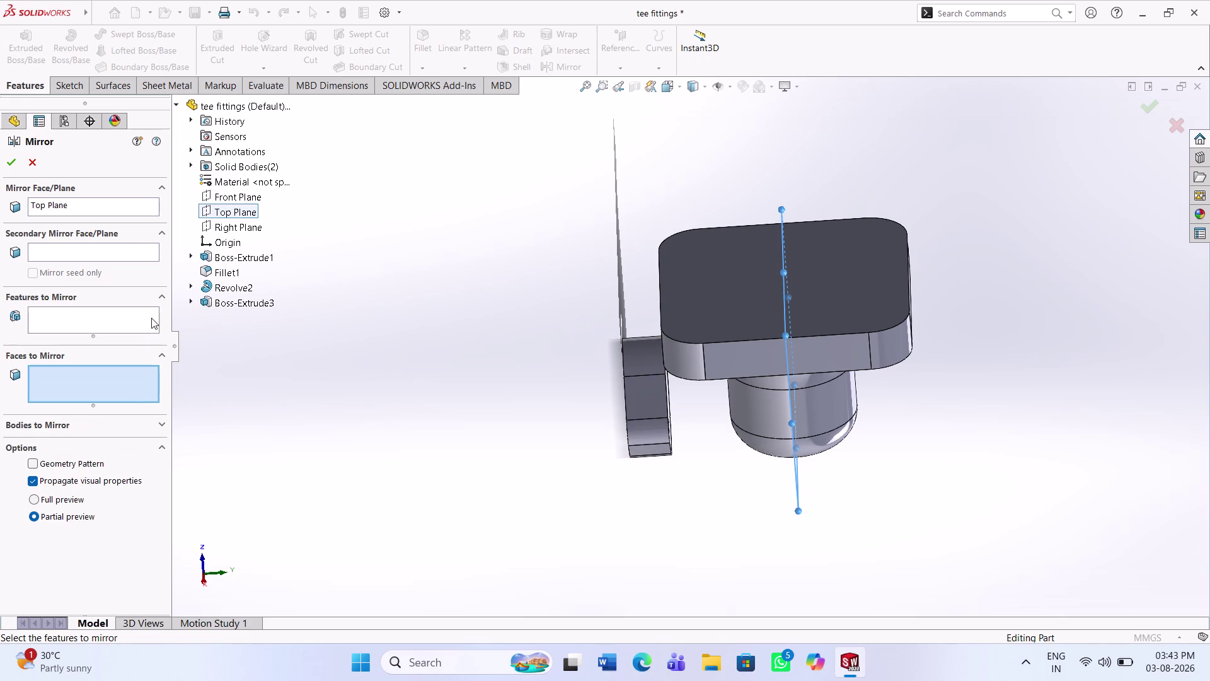
click(219, 302)
click(136, 319)
click(215, 301)
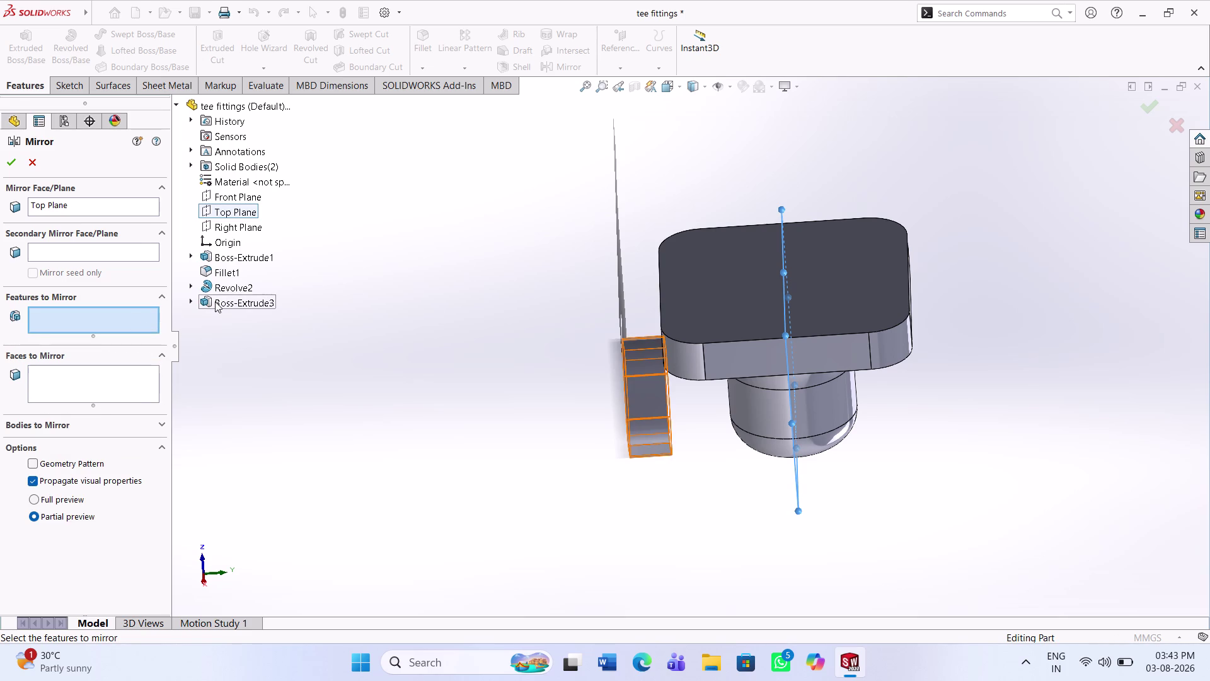
click(12, 164)
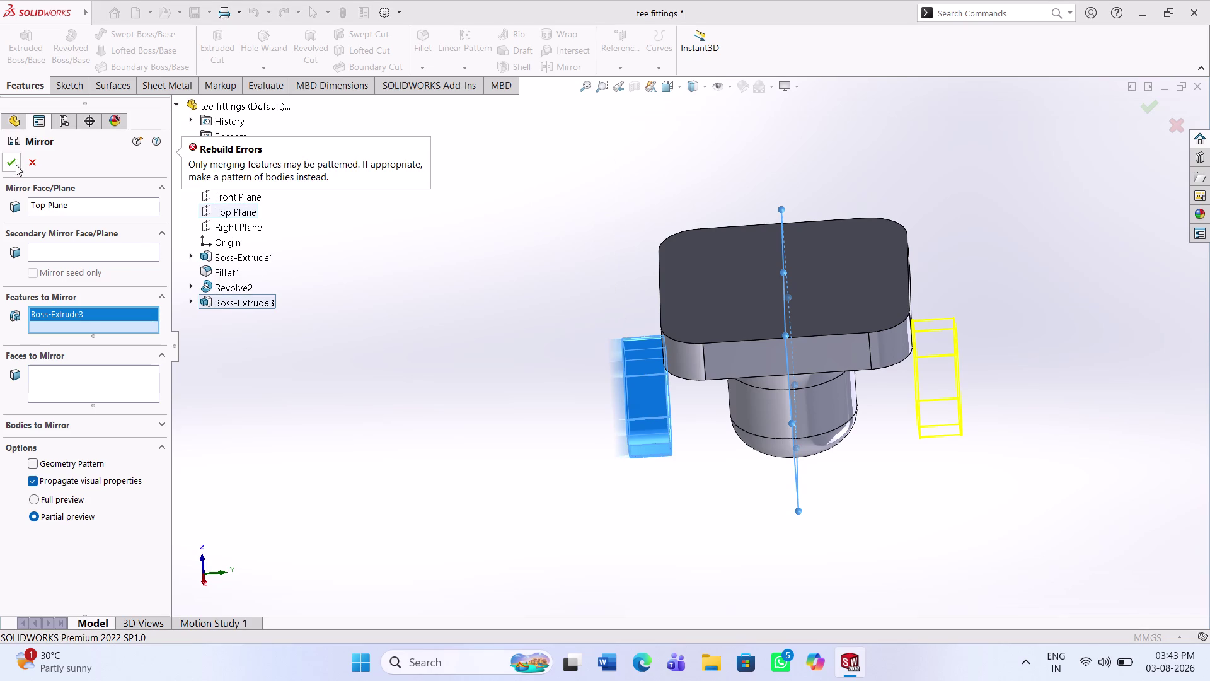
Cancel the failed mirror and select the flange's flat outer face.
right_click(84, 320)
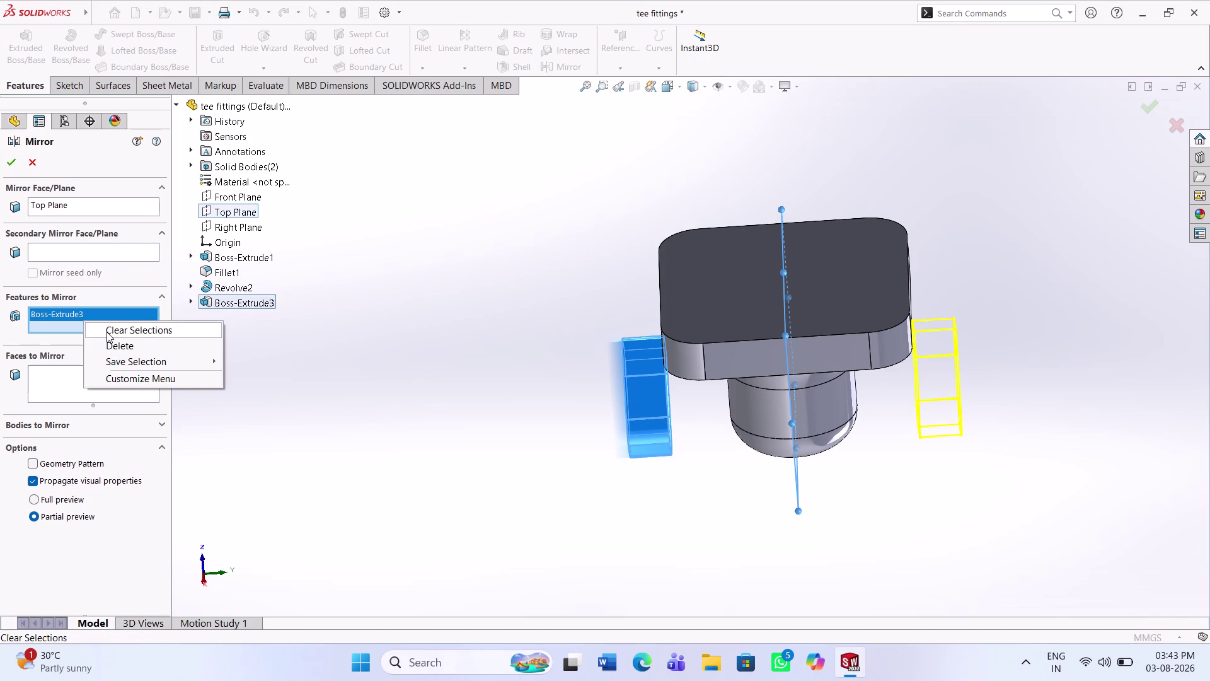
click(138, 352)
scroll(up, 3)
middle_drag(746, 440, 586, 298)
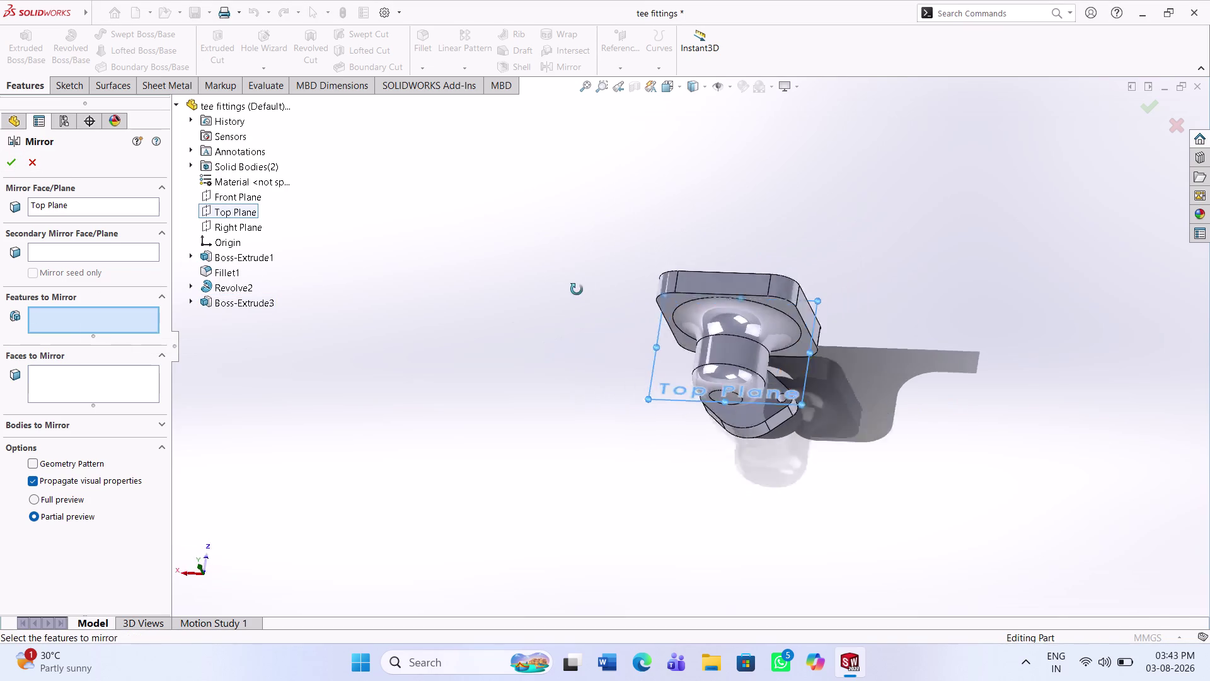
middle_drag(586, 298, 572, 278)
scroll(up, 3)
scroll(down, 3)
middle_click(707, 352)
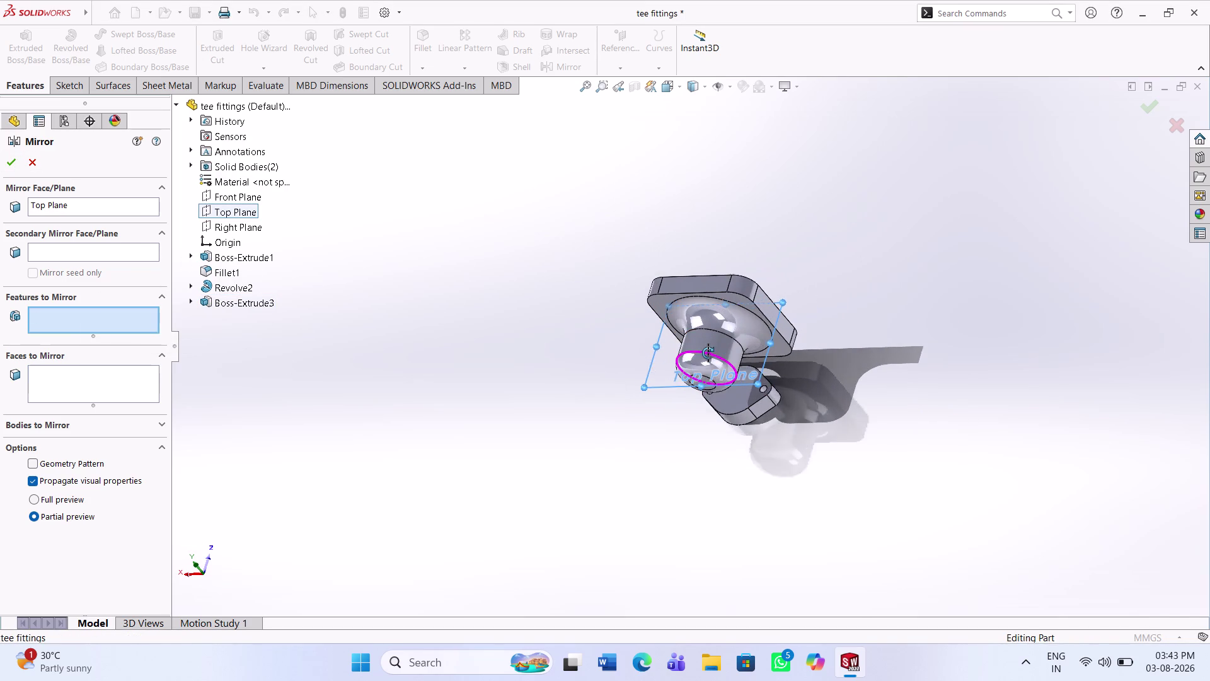
scroll(down, 3)
click(31, 158)
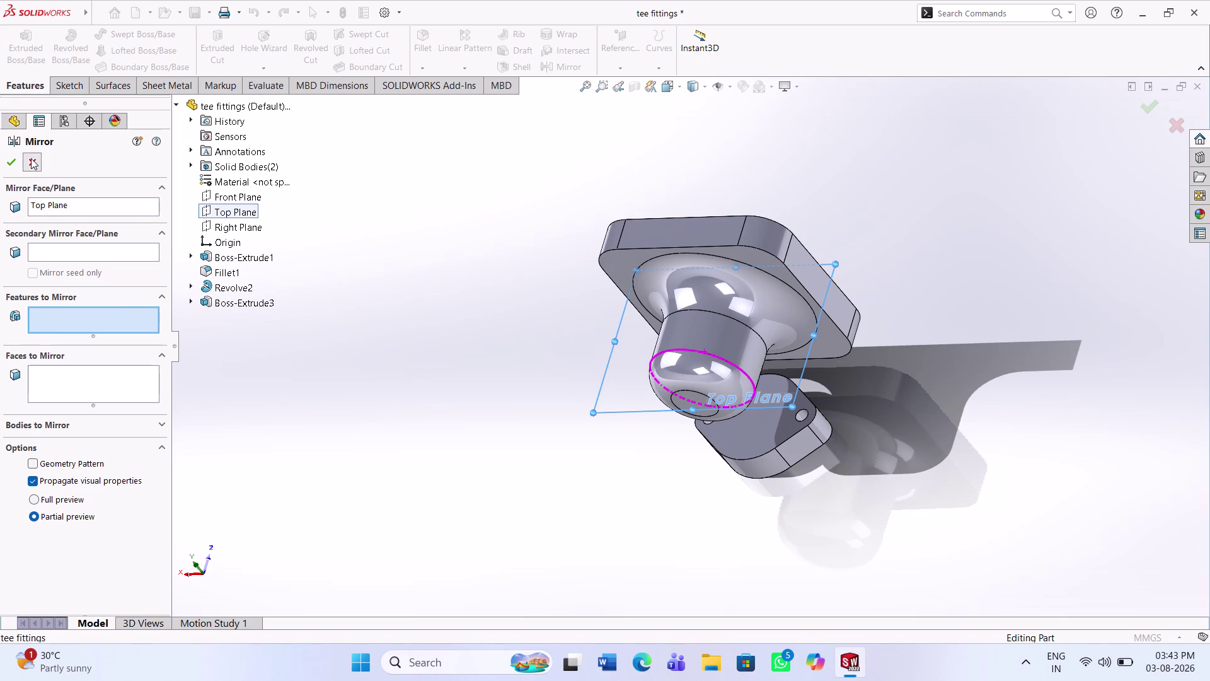
middle_drag(816, 307, 832, 468)
click(725, 325)
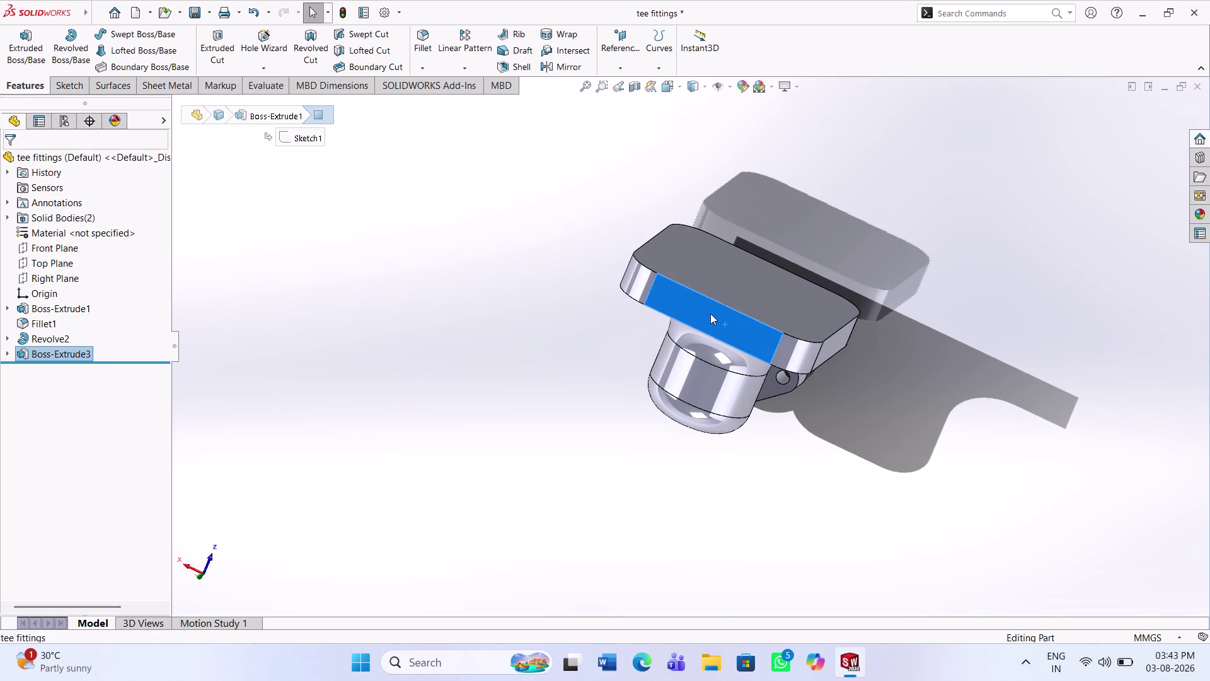
Sketch on the flange face with a vertical centerline from the origin to above the dome.
click(59, 83)
click(17, 51)
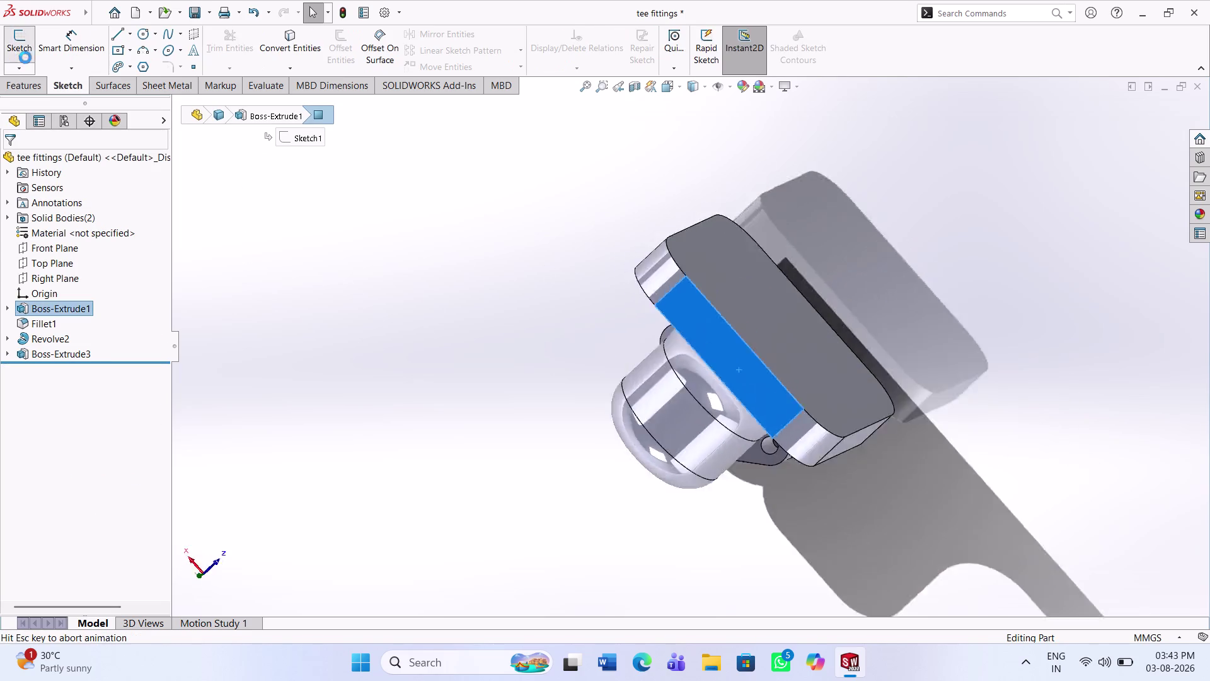
click(299, 270)
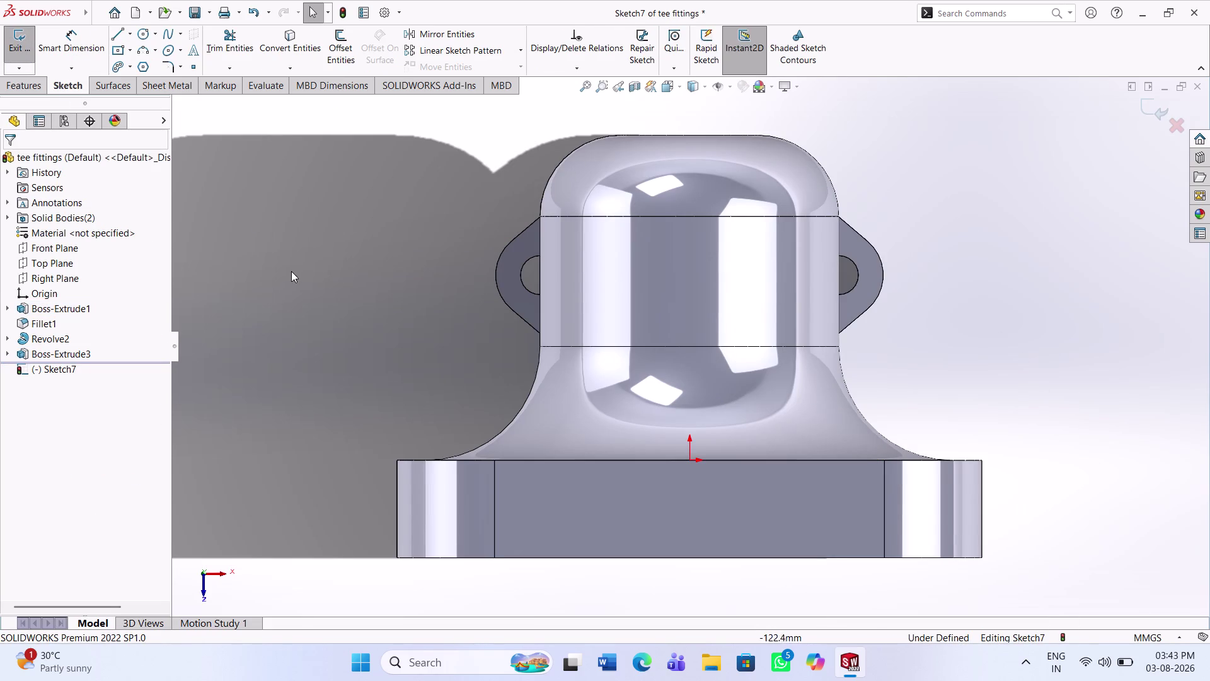
click(132, 36)
click(129, 65)
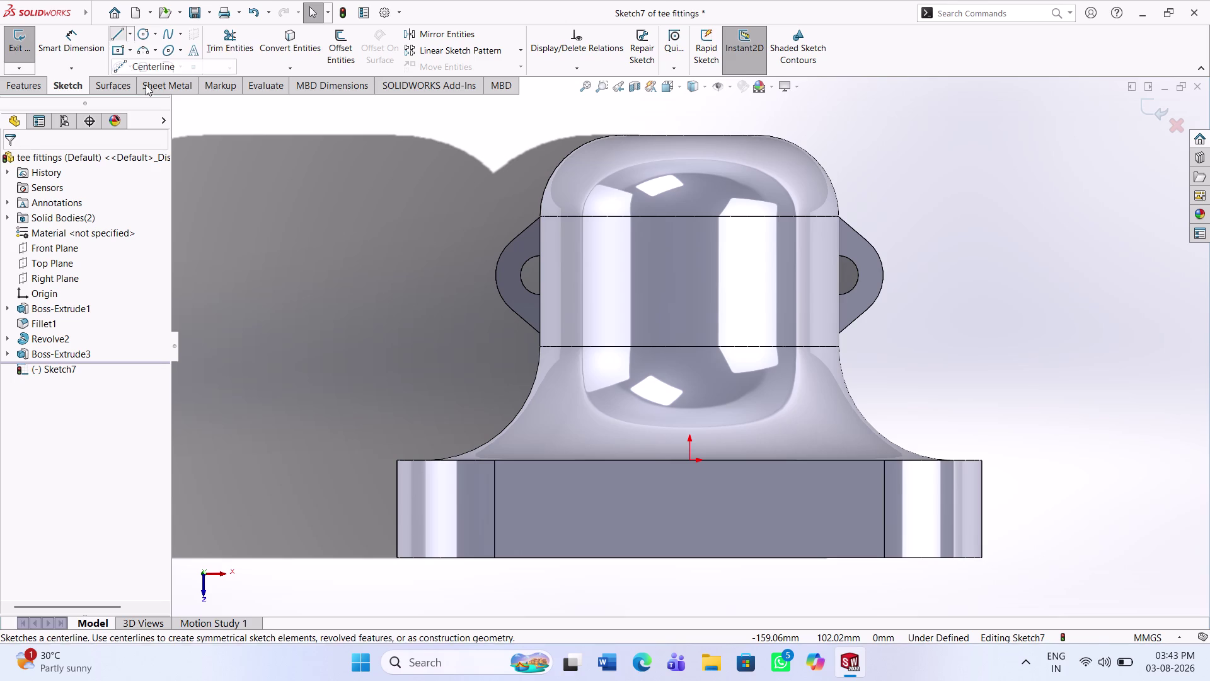
click(690, 460)
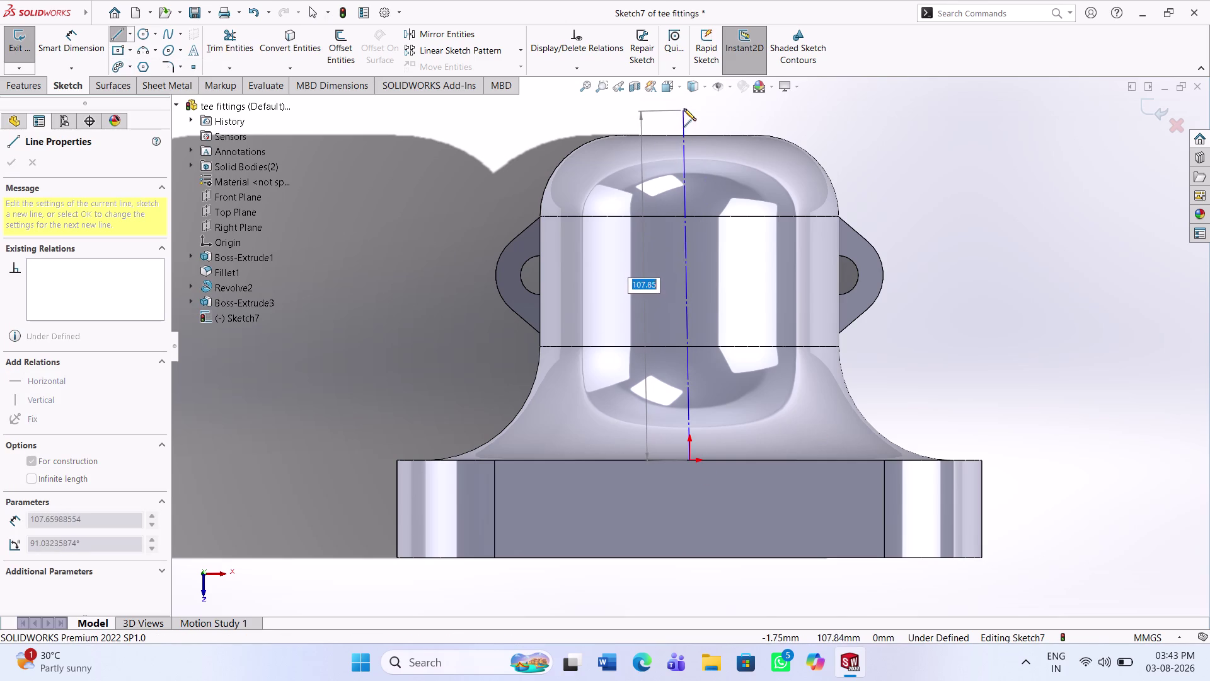
click(687, 102)
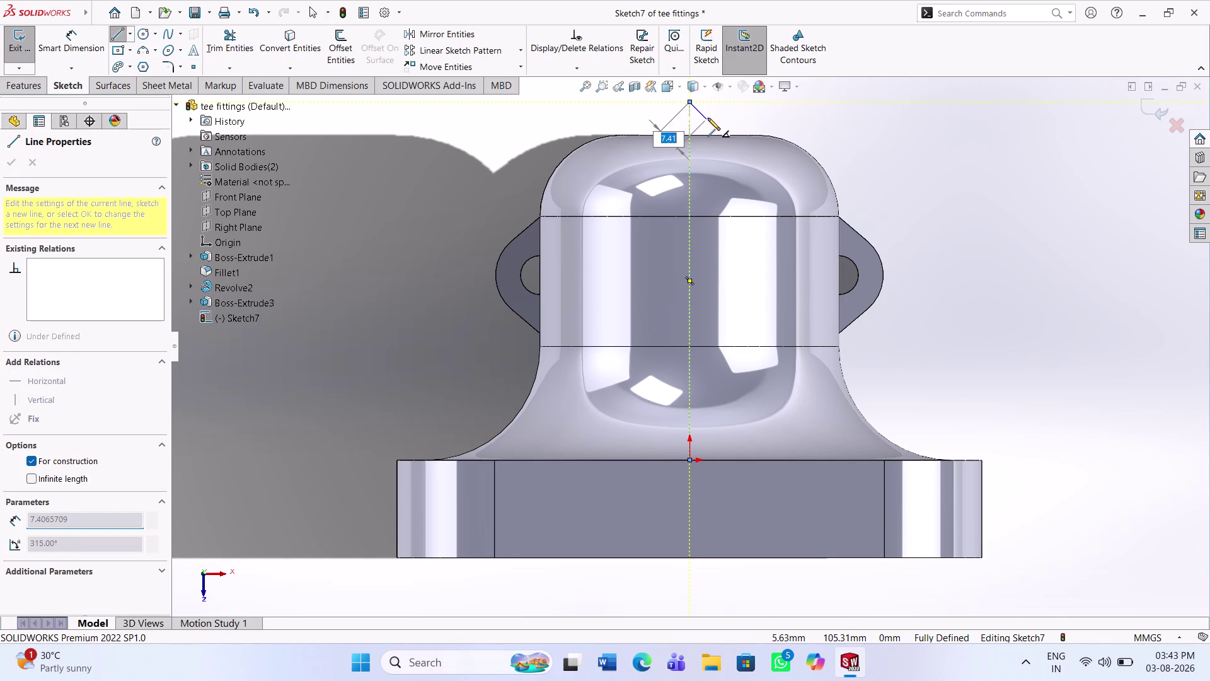
key(Escape)
key(Escape)
key(Escape)
Inspect the dome and base plate, select the origin, then undo the unfinished sketch.
middle_drag(691, 397, 656, 432)
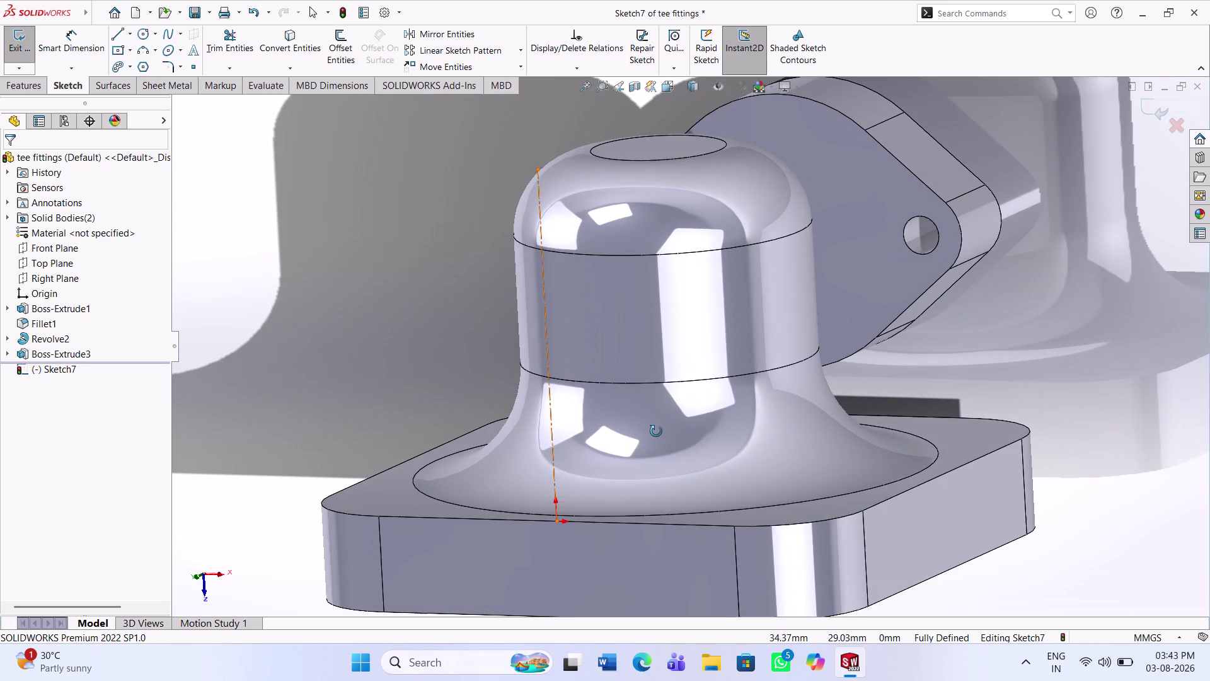
middle_drag(657, 431, 656, 431)
middle_drag(570, 388, 610, 378)
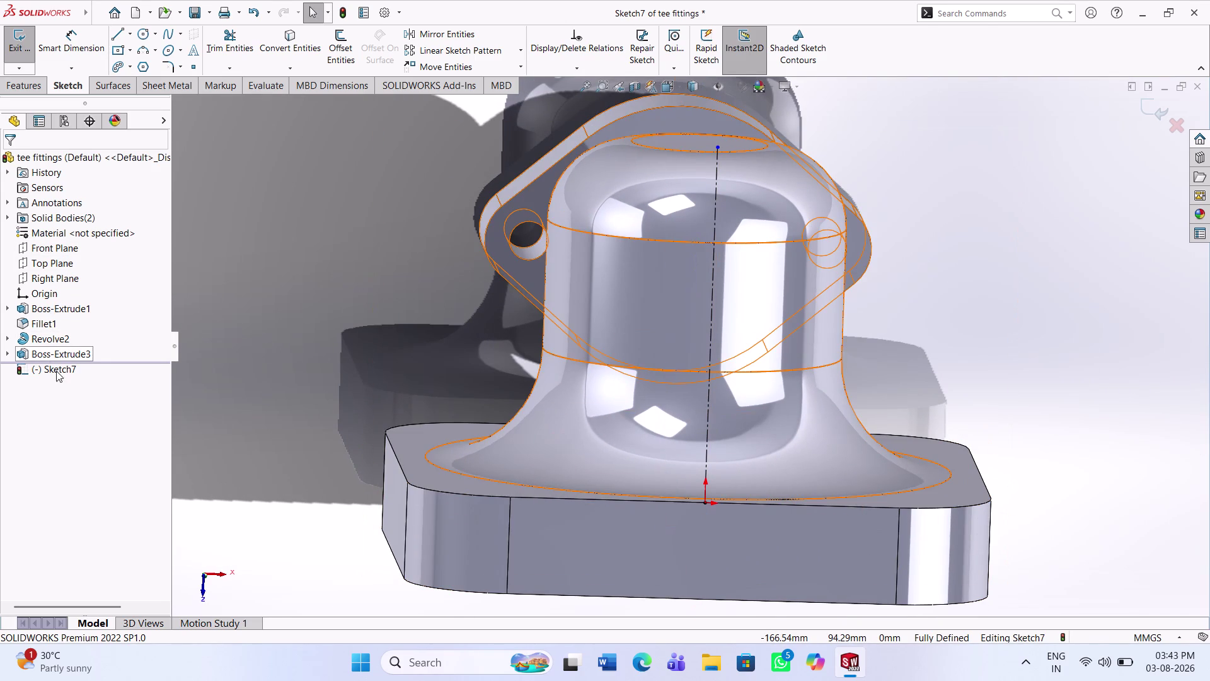
click(41, 298)
click(84, 280)
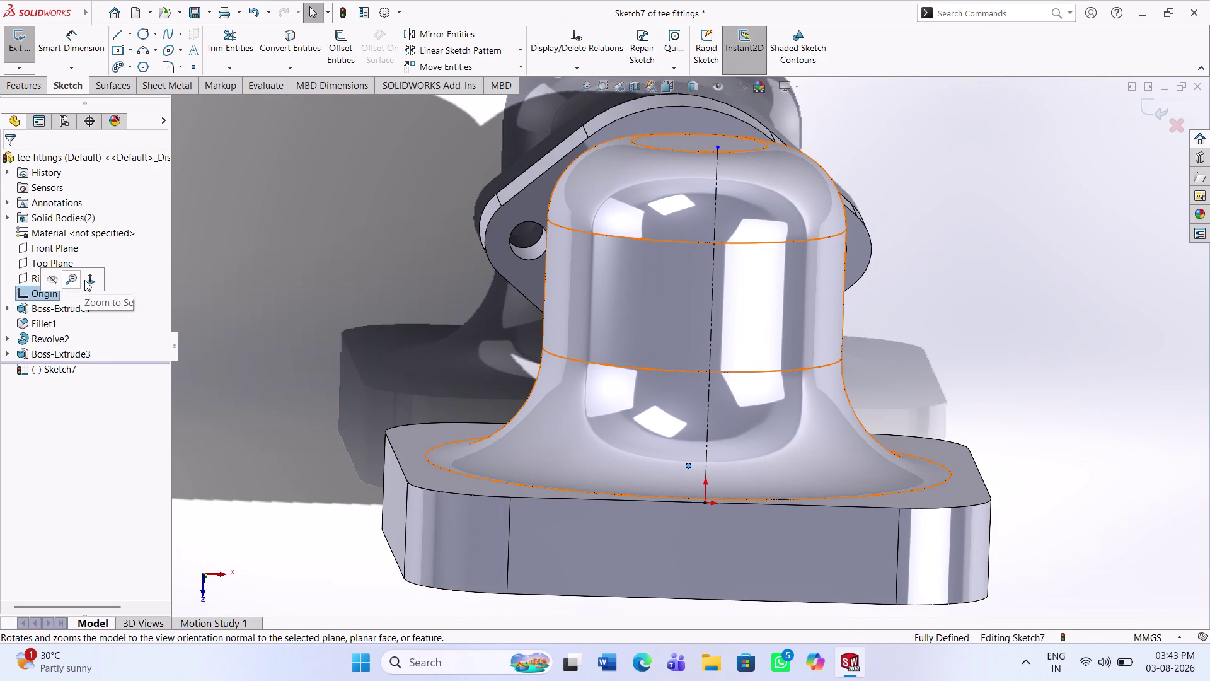
scroll(up, 3)
middle_drag(557, 401, 570, 563)
scroll(down, 3)
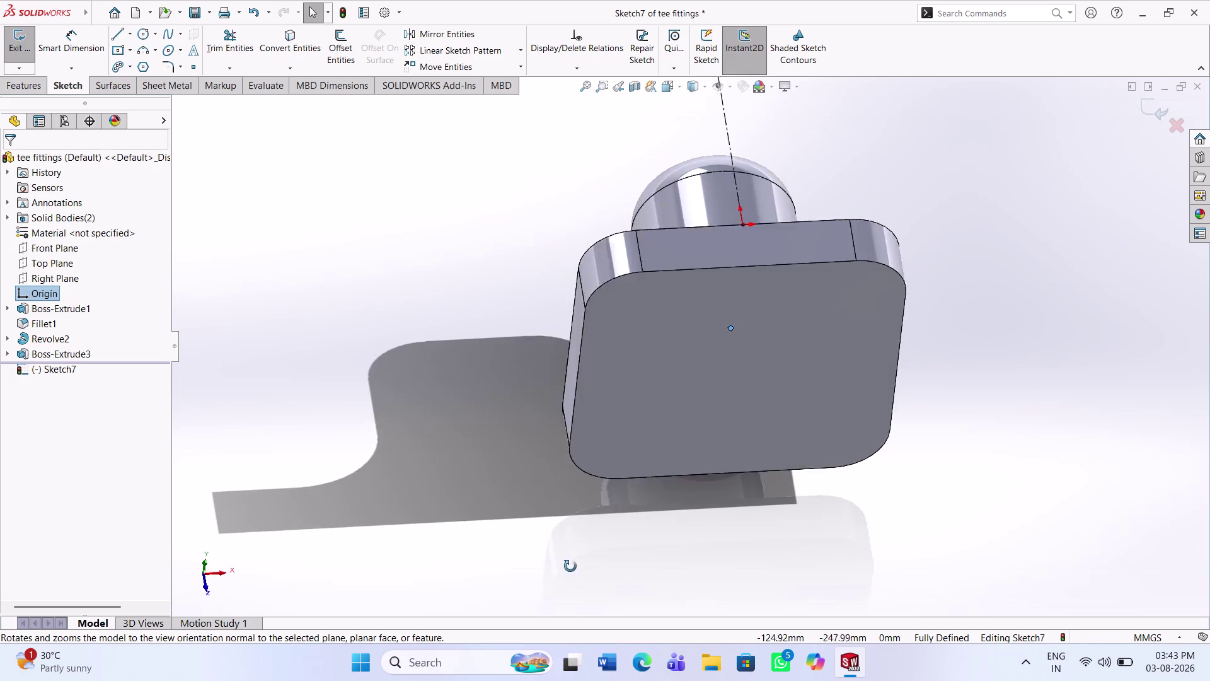
middle_drag(570, 562, 574, 587)
middle_drag(717, 352, 672, 521)
middle_drag(712, 475, 738, 484)
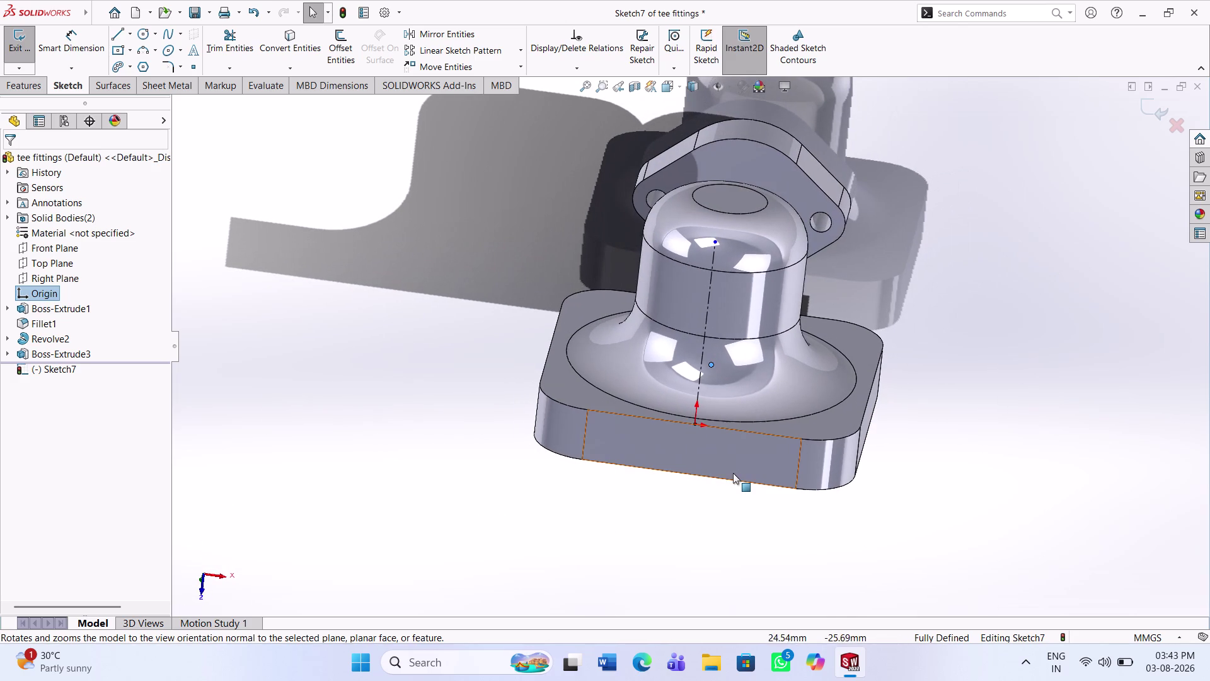
key(ctrl+z)
Discard the first sketch and start a new sketch on the flange's outer face.
key(ctrl+z)
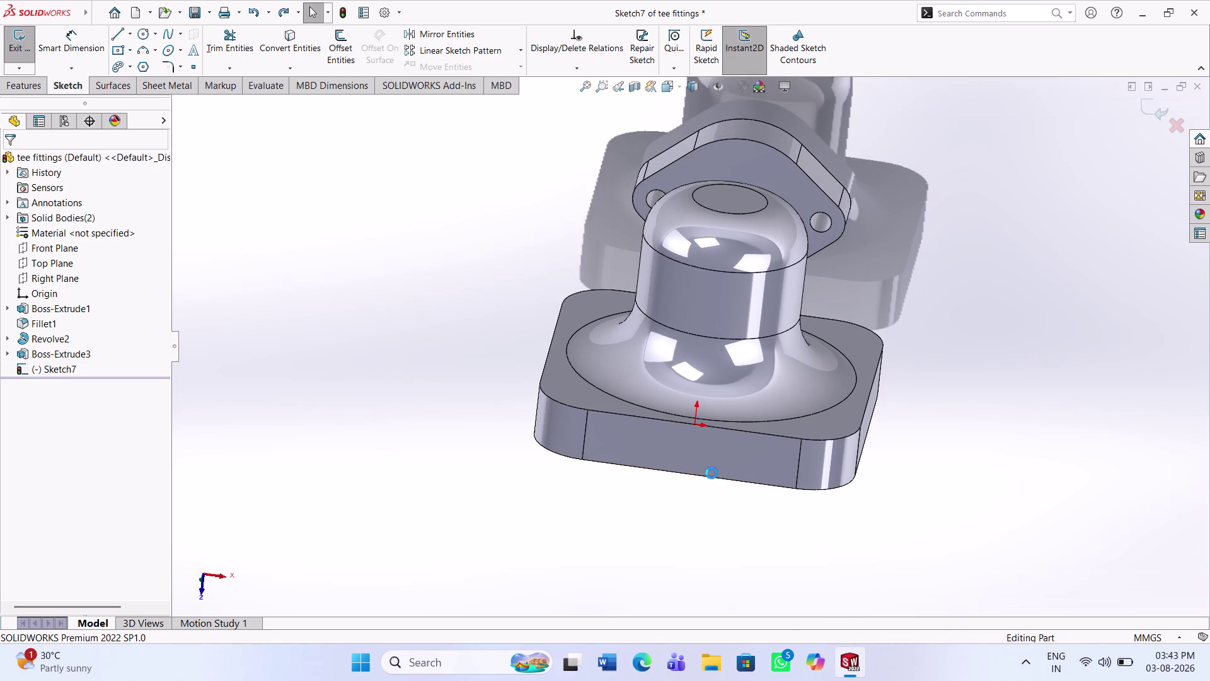
click(711, 457)
middle_drag(741, 421, 744, 374)
click(756, 296)
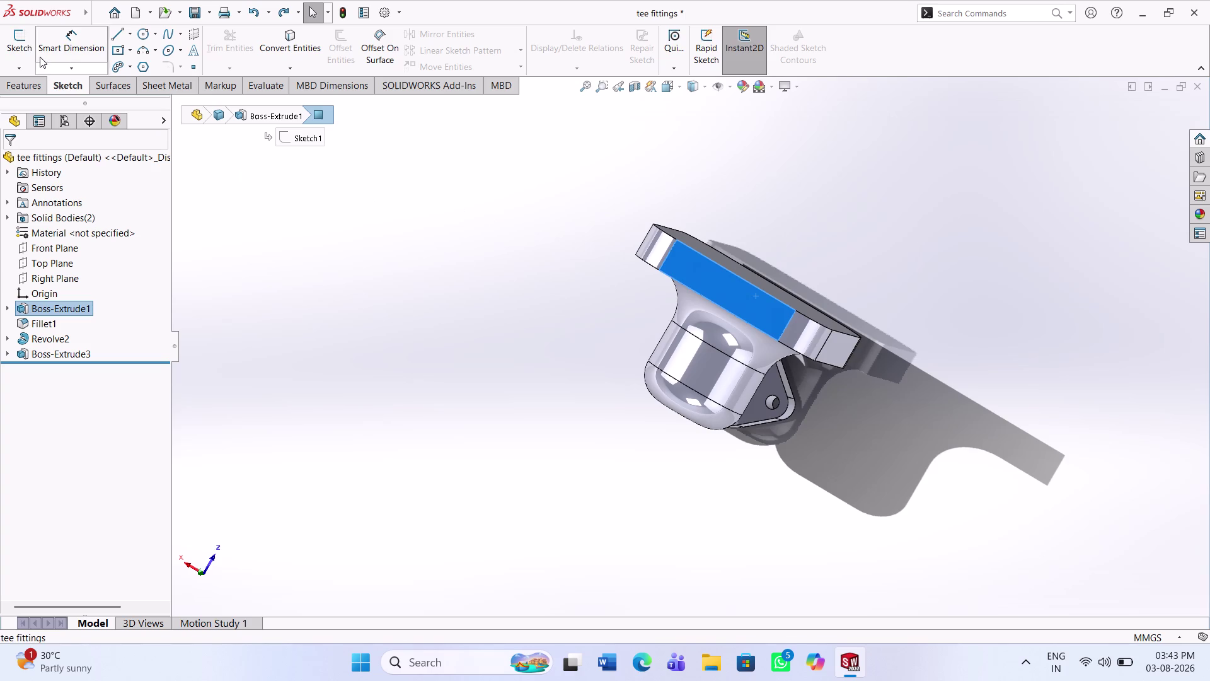
click(23, 45)
click(223, 250)
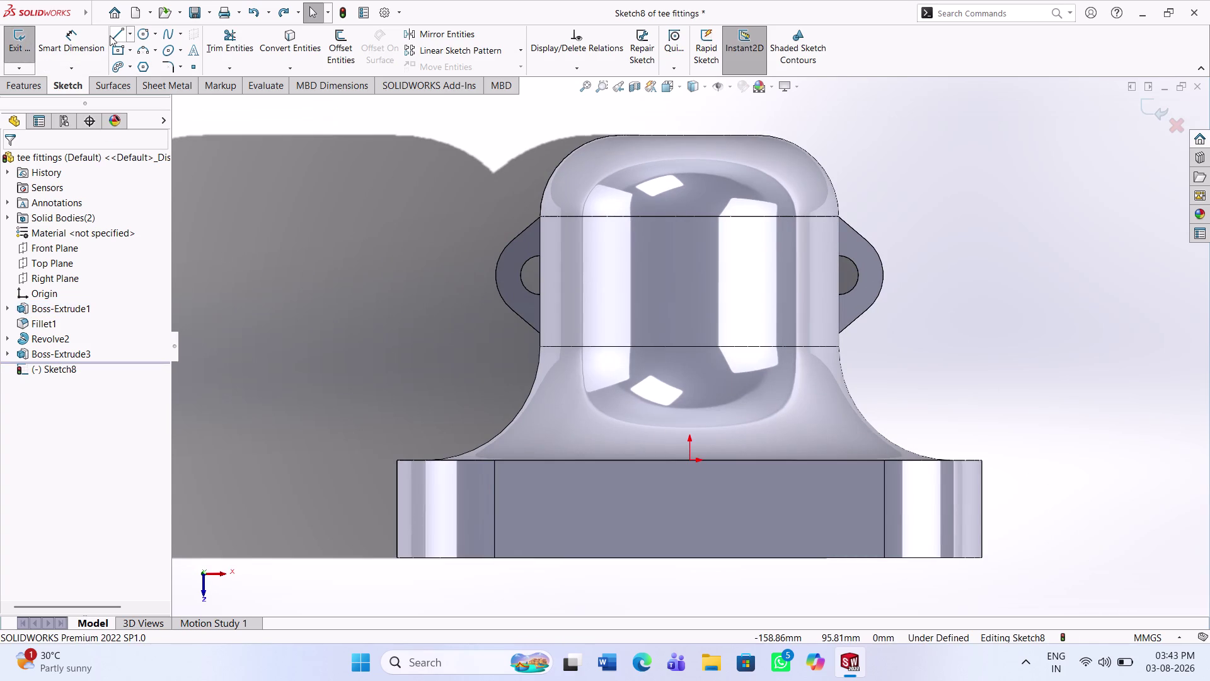
Draw a vertical centerline between the origin and the point above the dome.
click(129, 31)
click(147, 68)
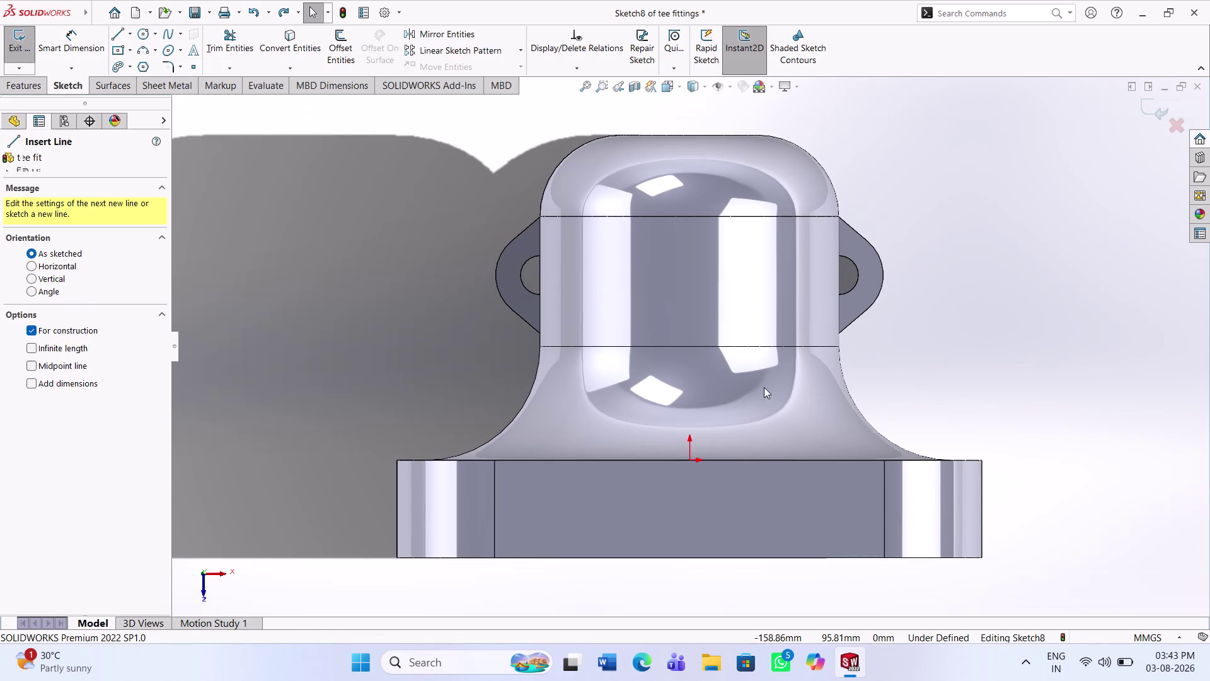
click(691, 102)
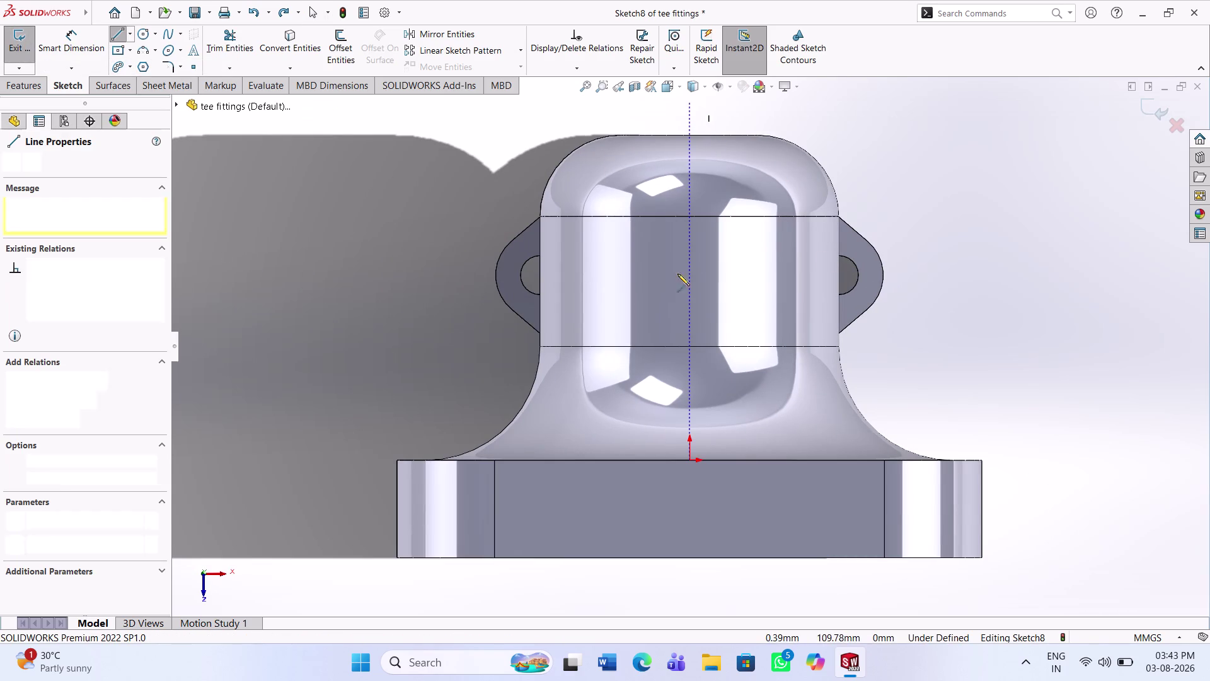
click(691, 461)
key(Escape)
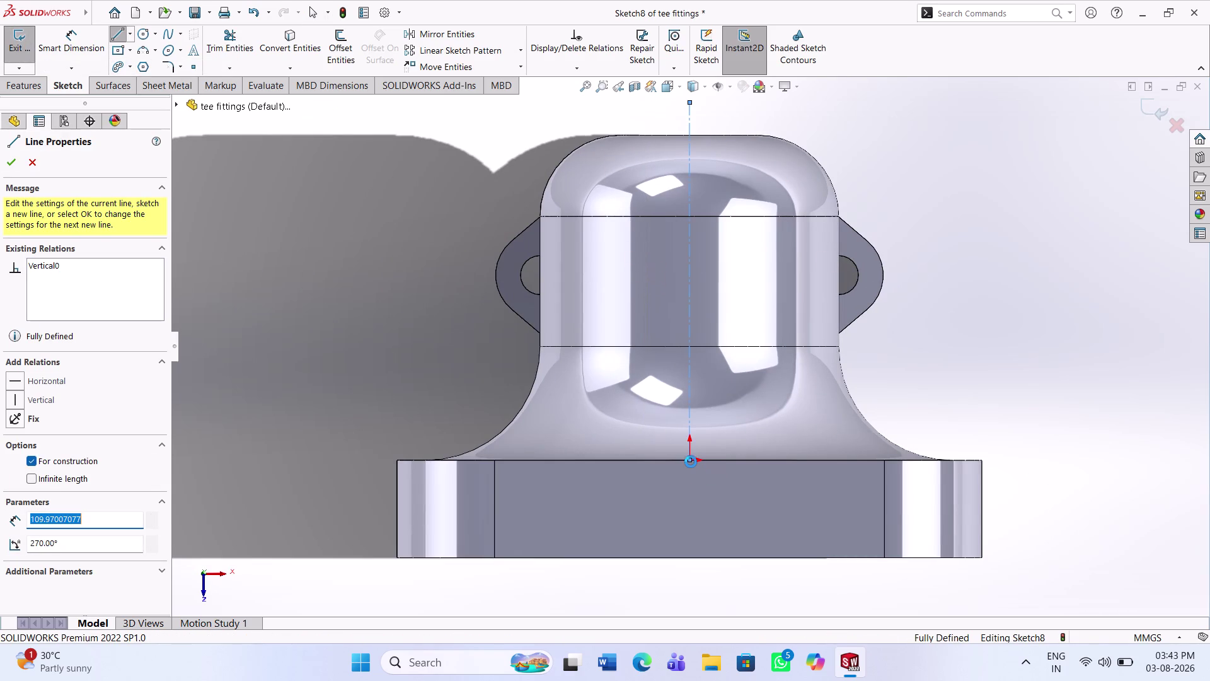
key(Escape)
Draw a horizontal centerline across the flange through both bolt holes.
click(128, 32)
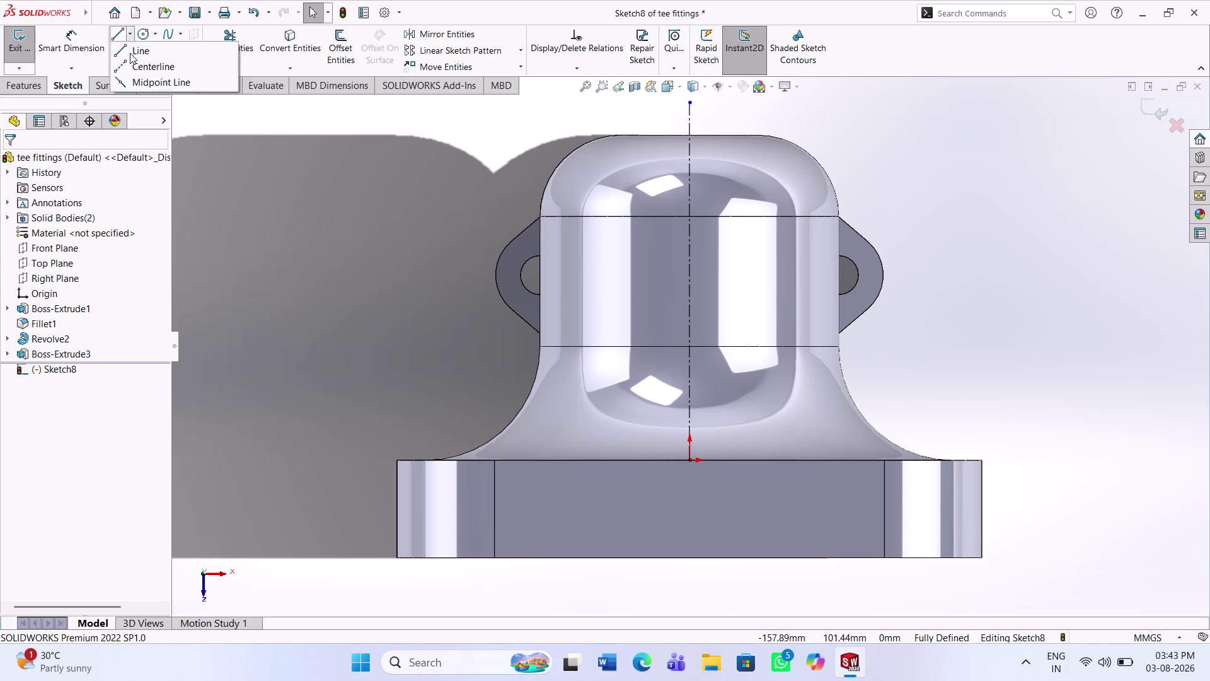
click(131, 66)
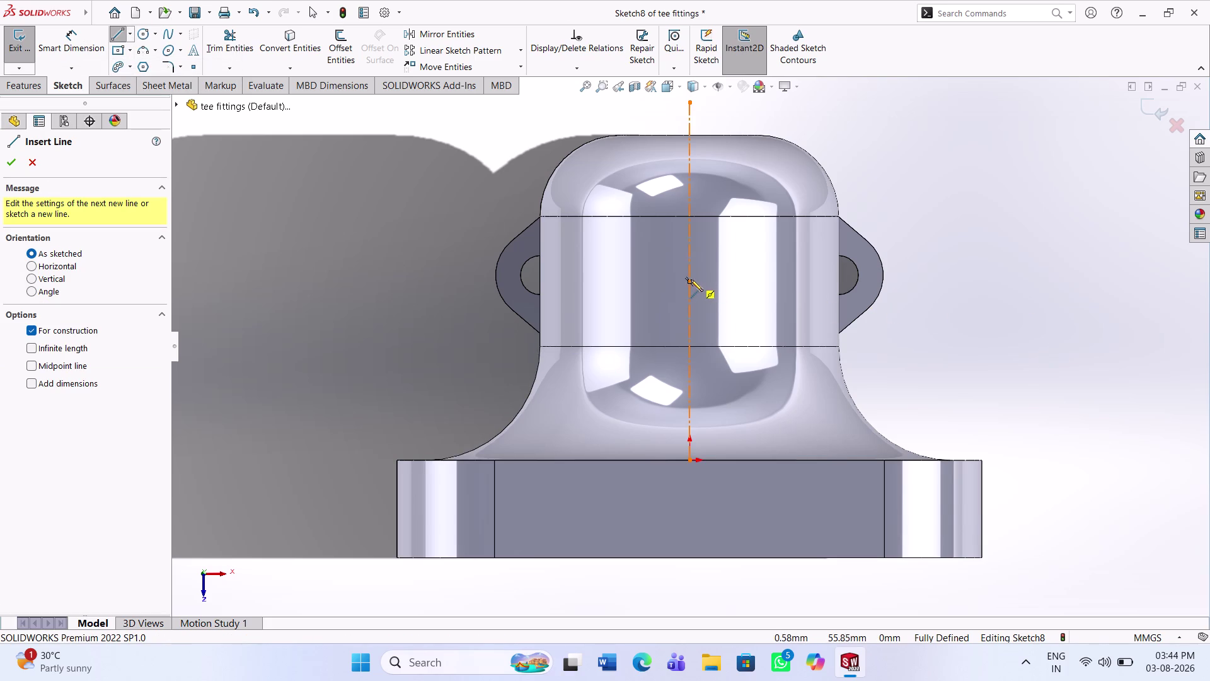
click(1042, 282)
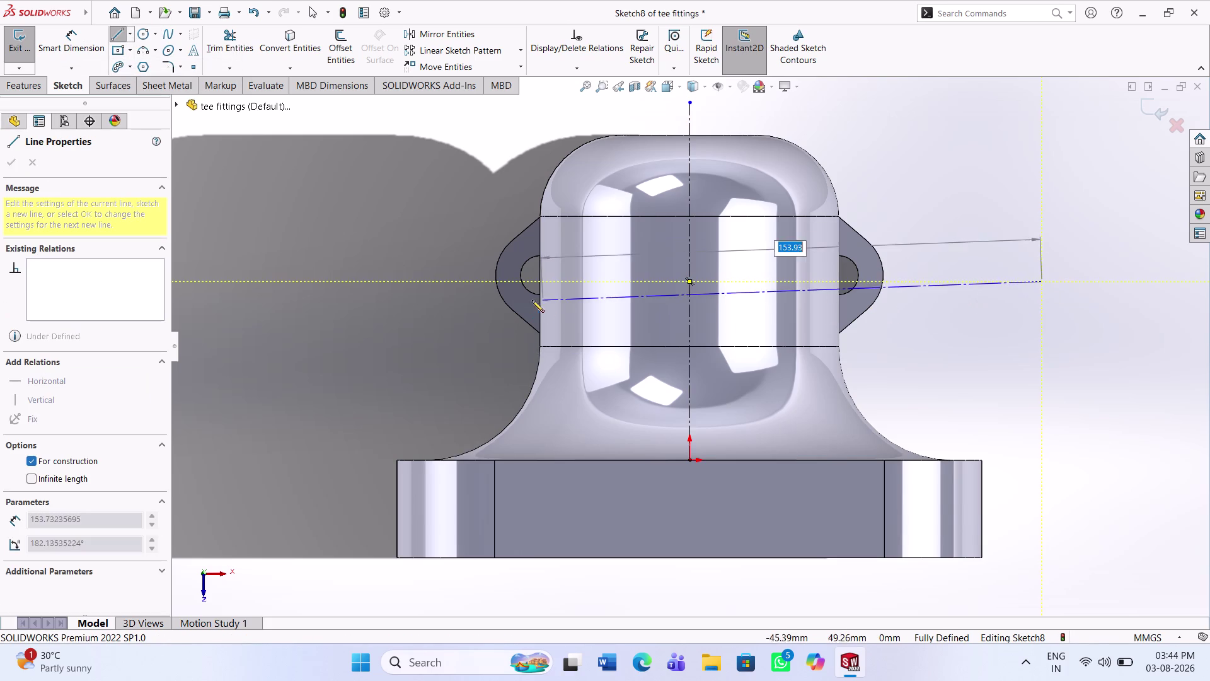
click(460, 279)
key(Escape)
key(Escape)
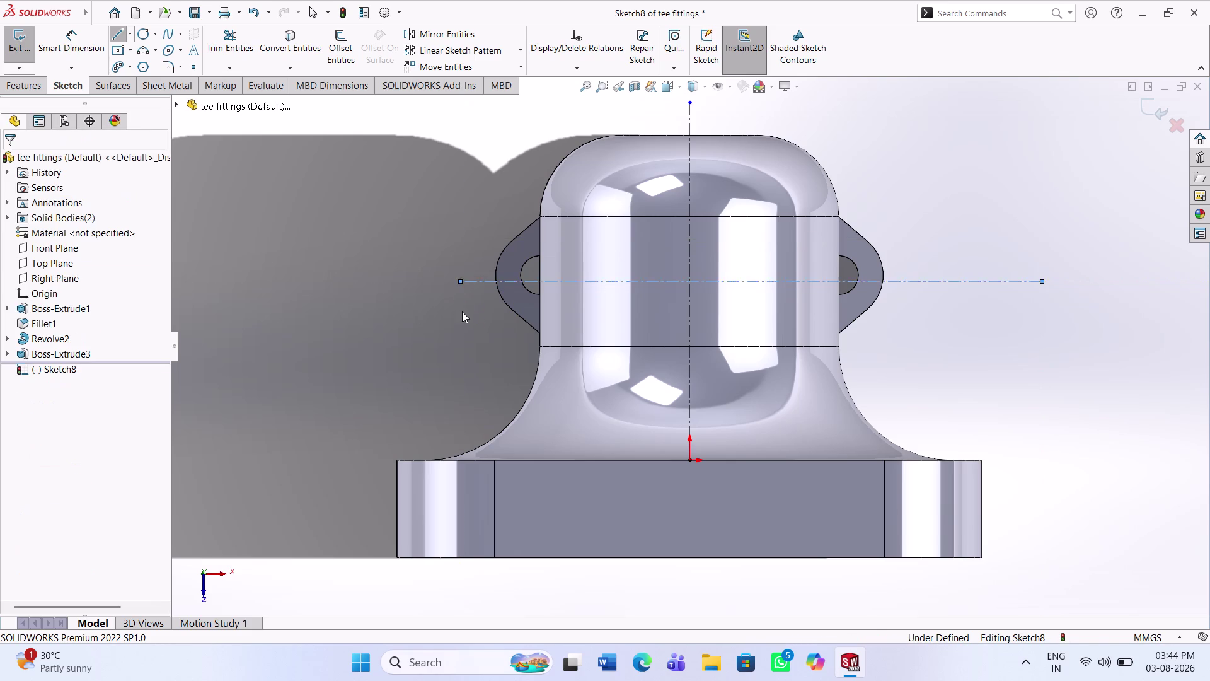
click(112, 31)
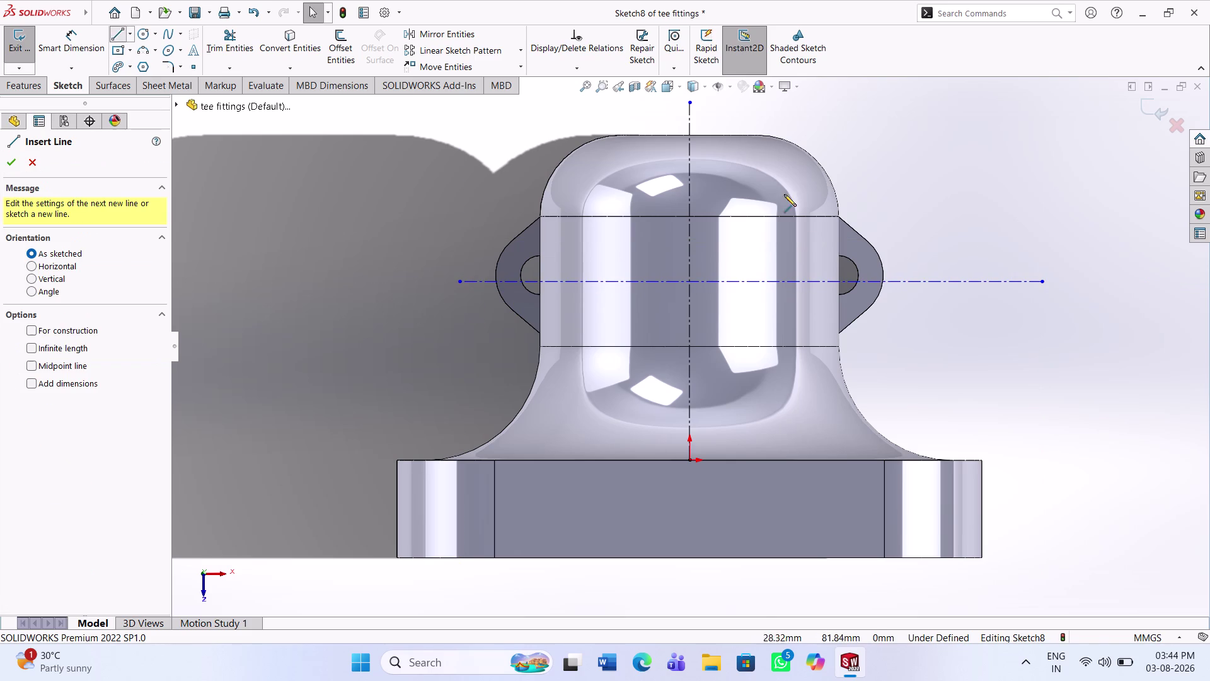
Draw a closed four-line diamond through the top, right, bottom and left centerline points.
click(689, 120)
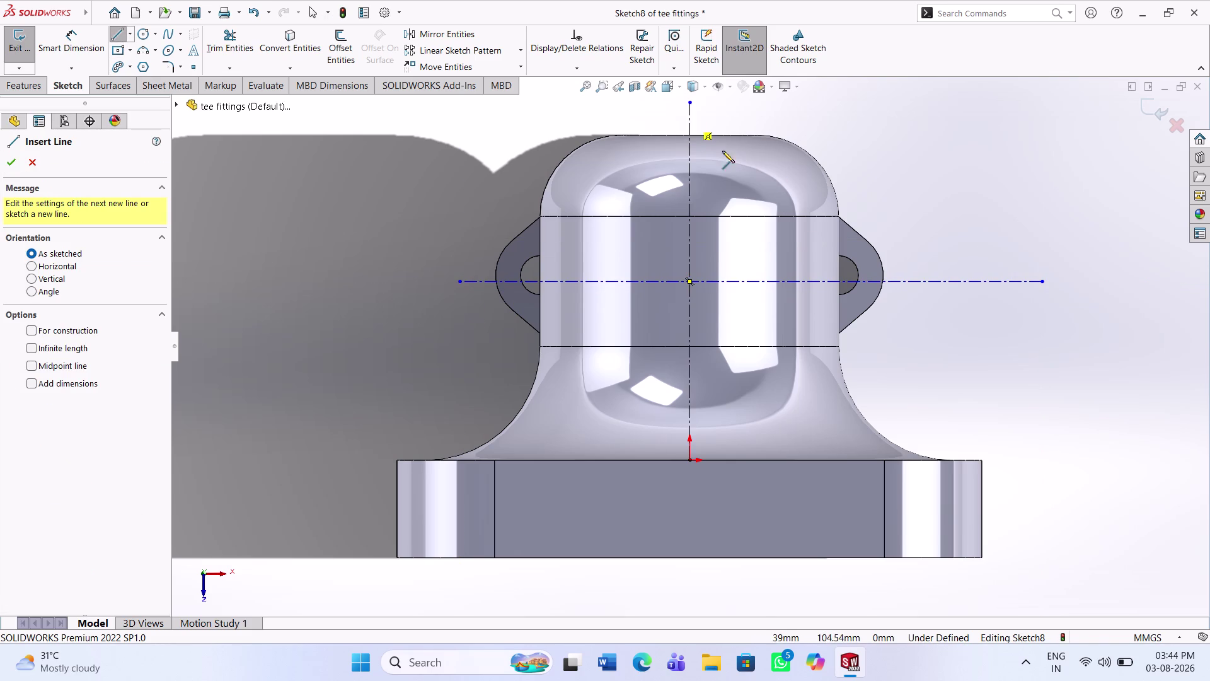
click(862, 283)
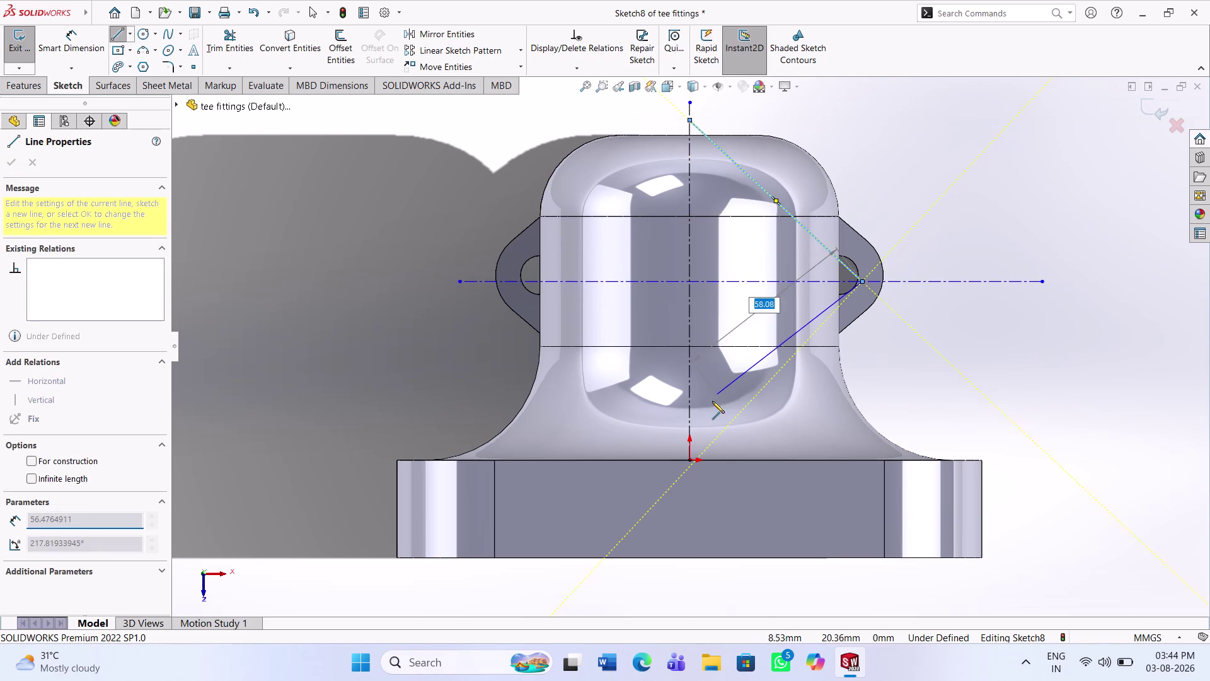
click(689, 429)
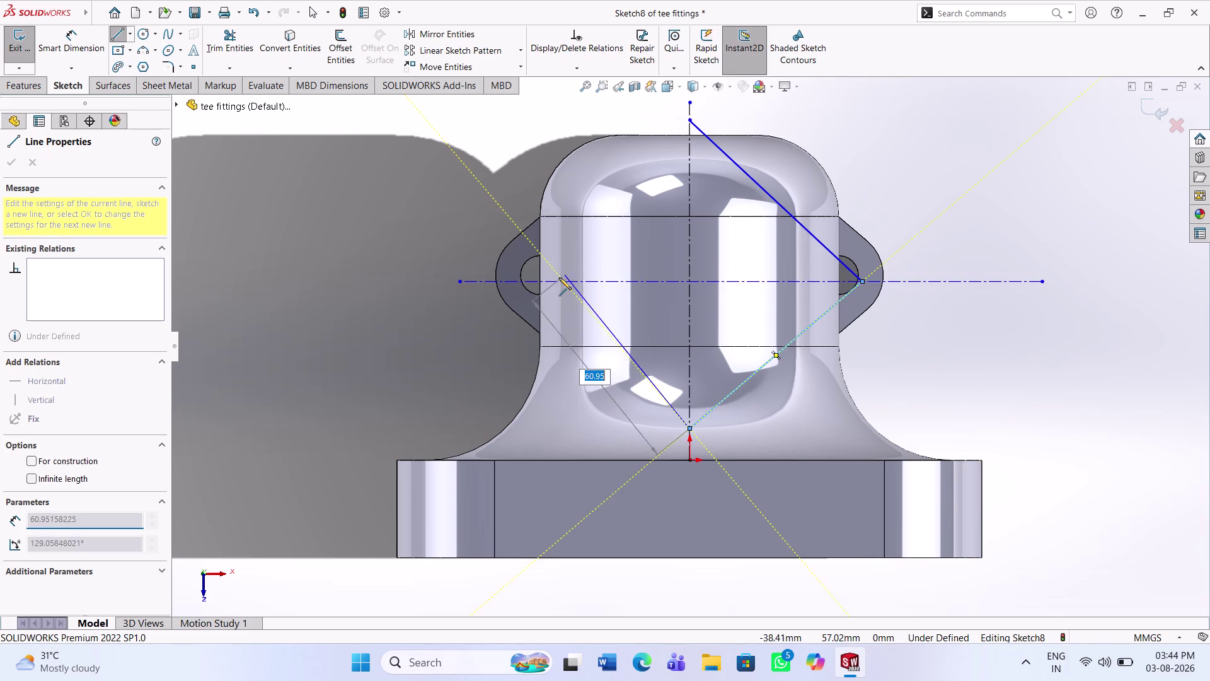
click(558, 278)
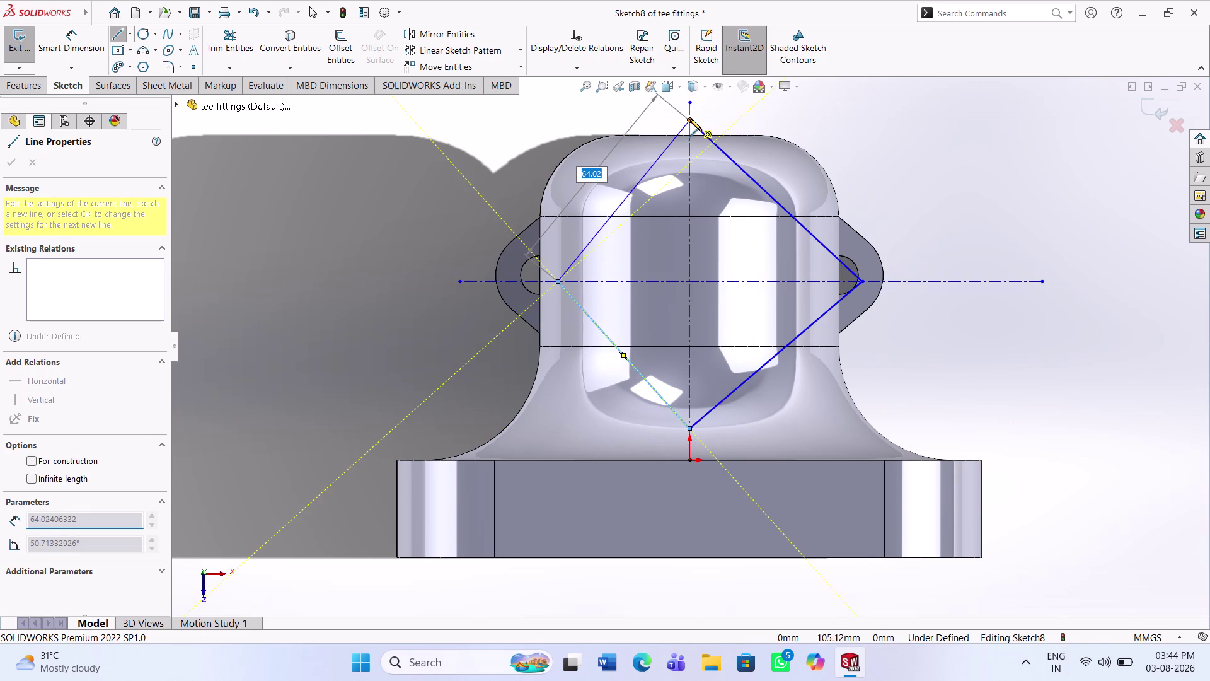
click(691, 122)
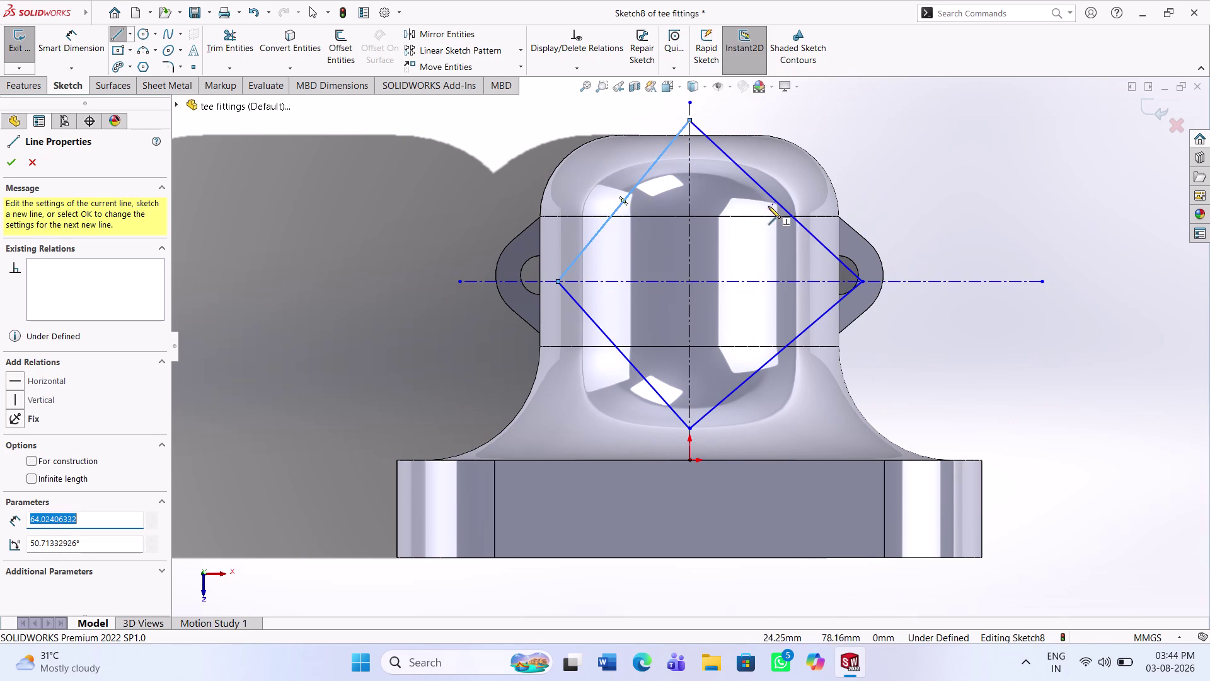
key(Escape)
key(Escape)
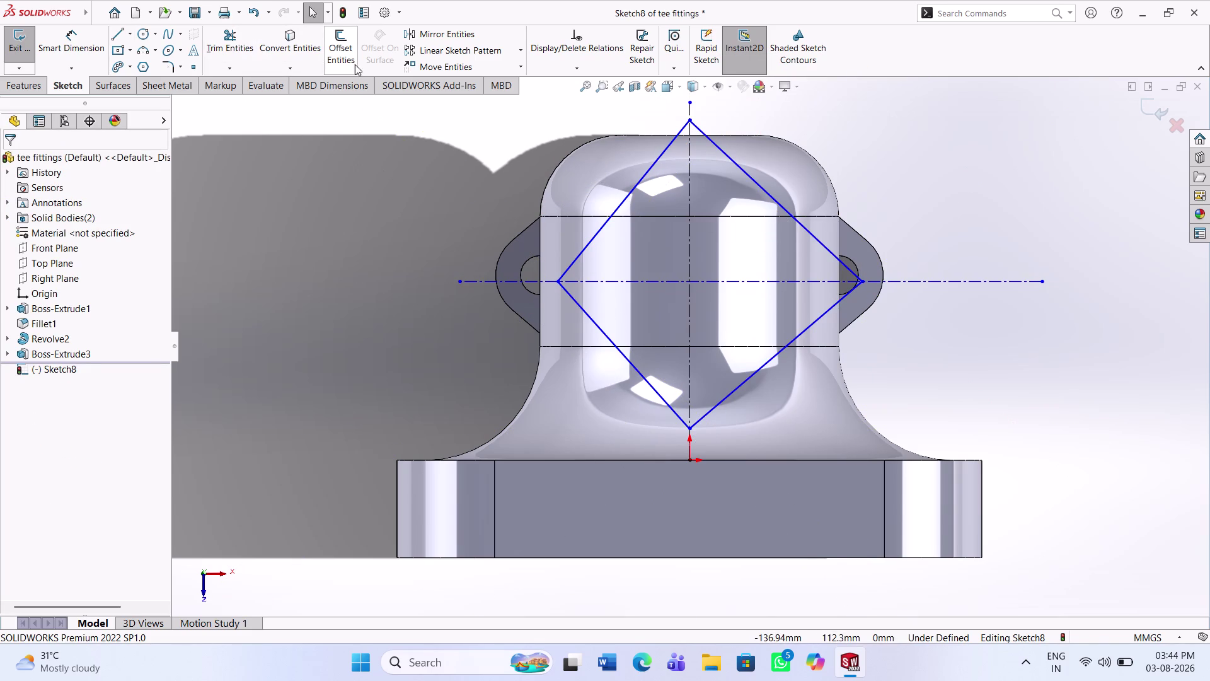
click(176, 67)
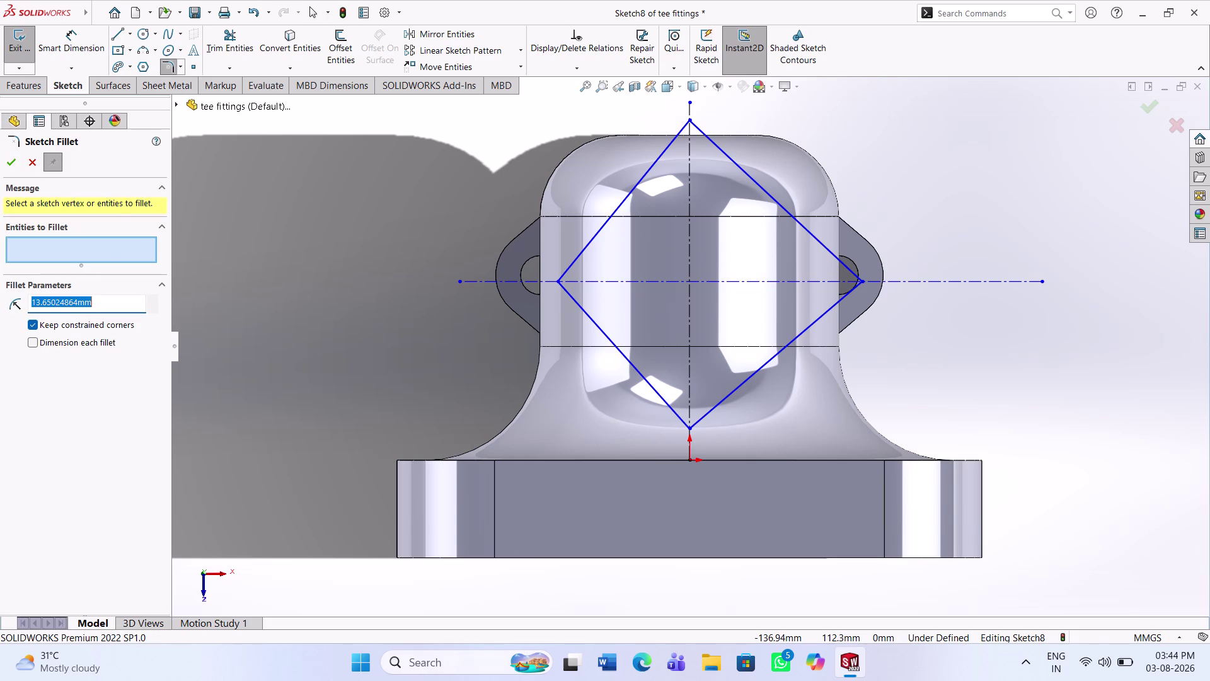
Fillet the diamond's top and bottom corners with a 44.60 mm radius.
key(BackSpace)
text(44.)
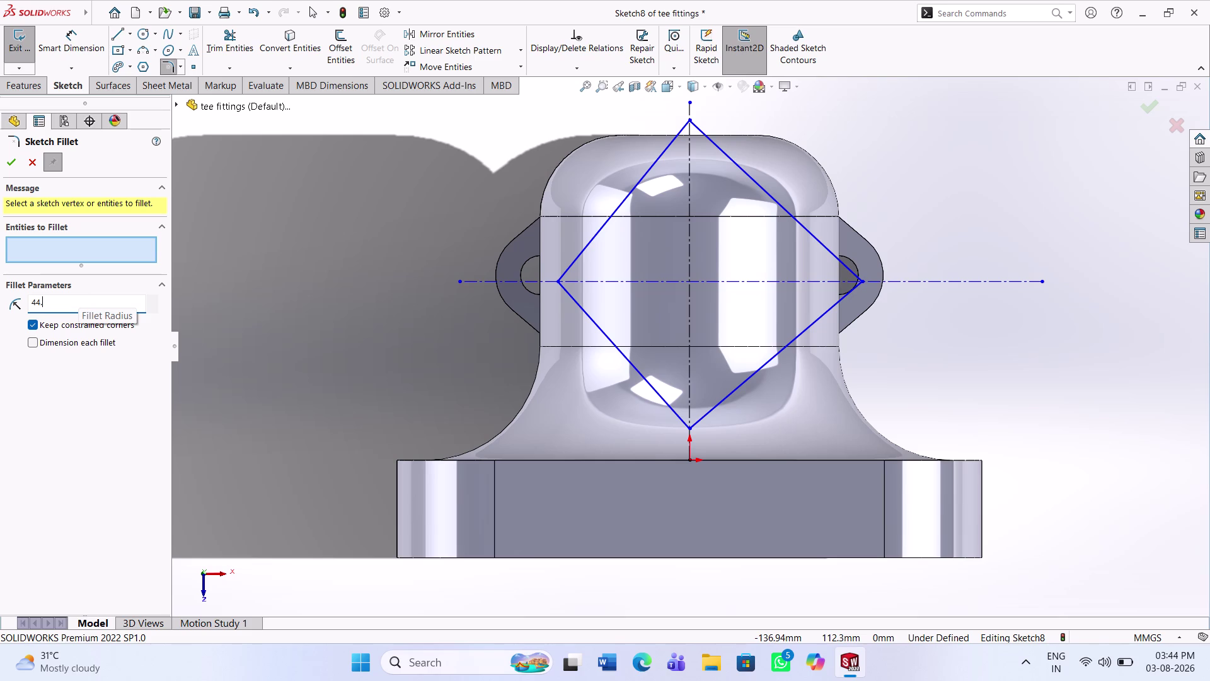
key(6)
key(Return)
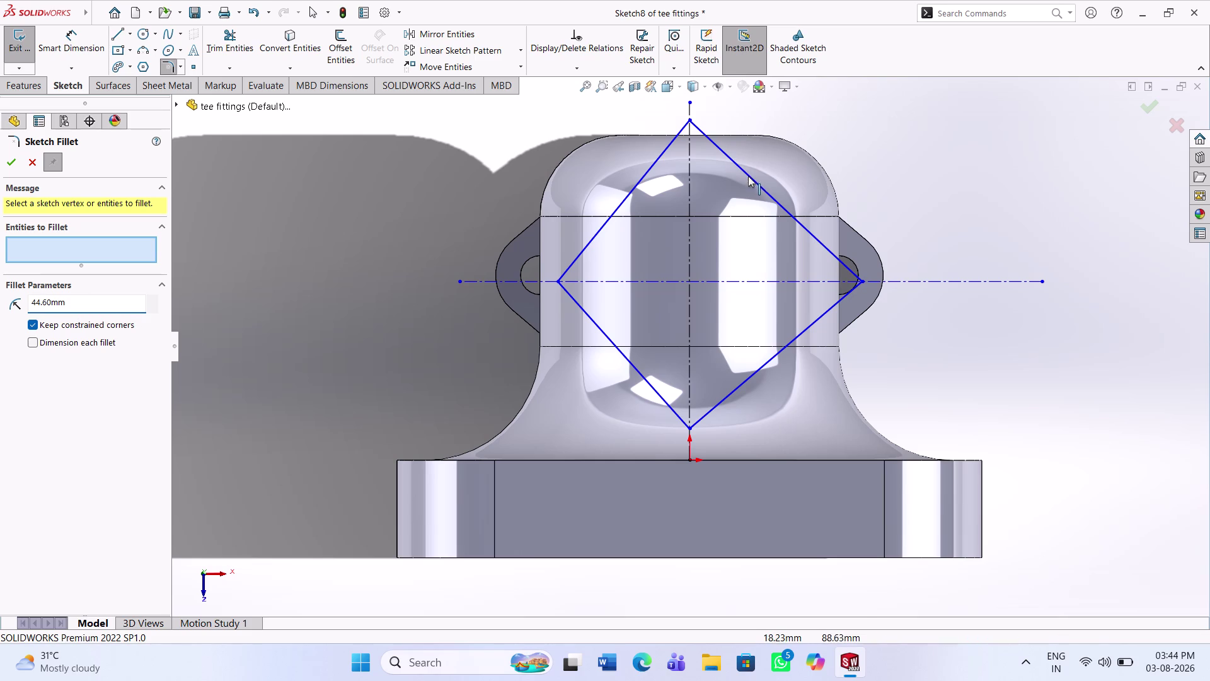
click(748, 178)
click(655, 166)
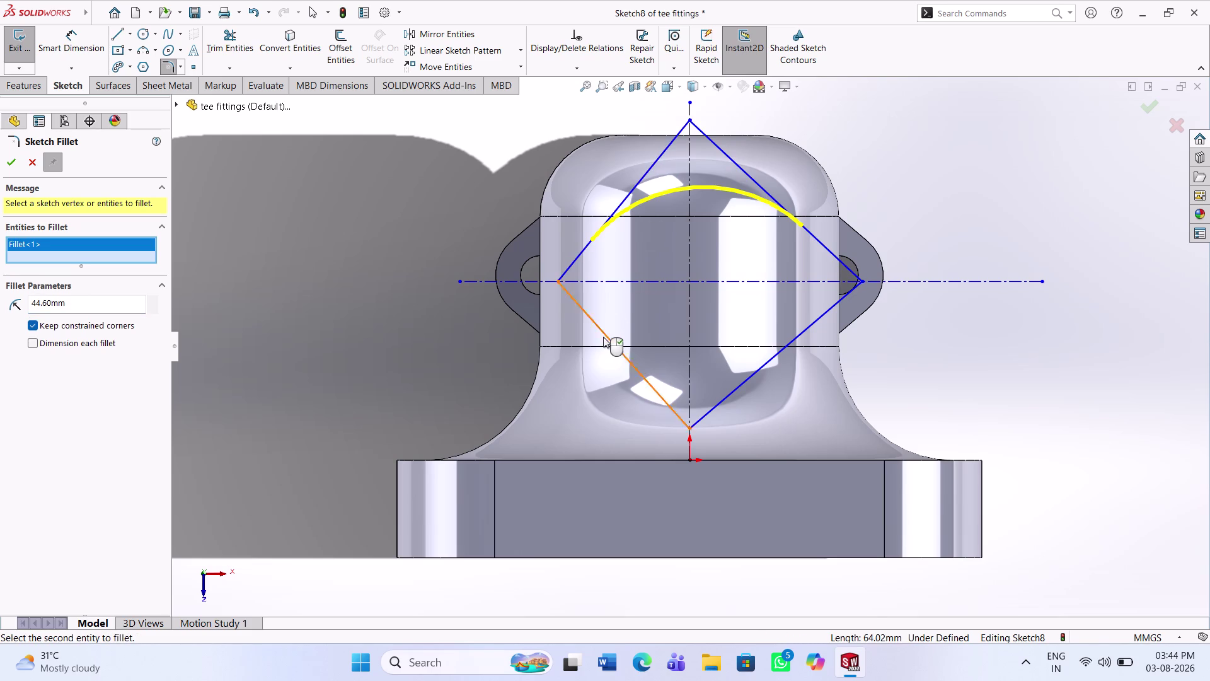
click(608, 339)
click(753, 374)
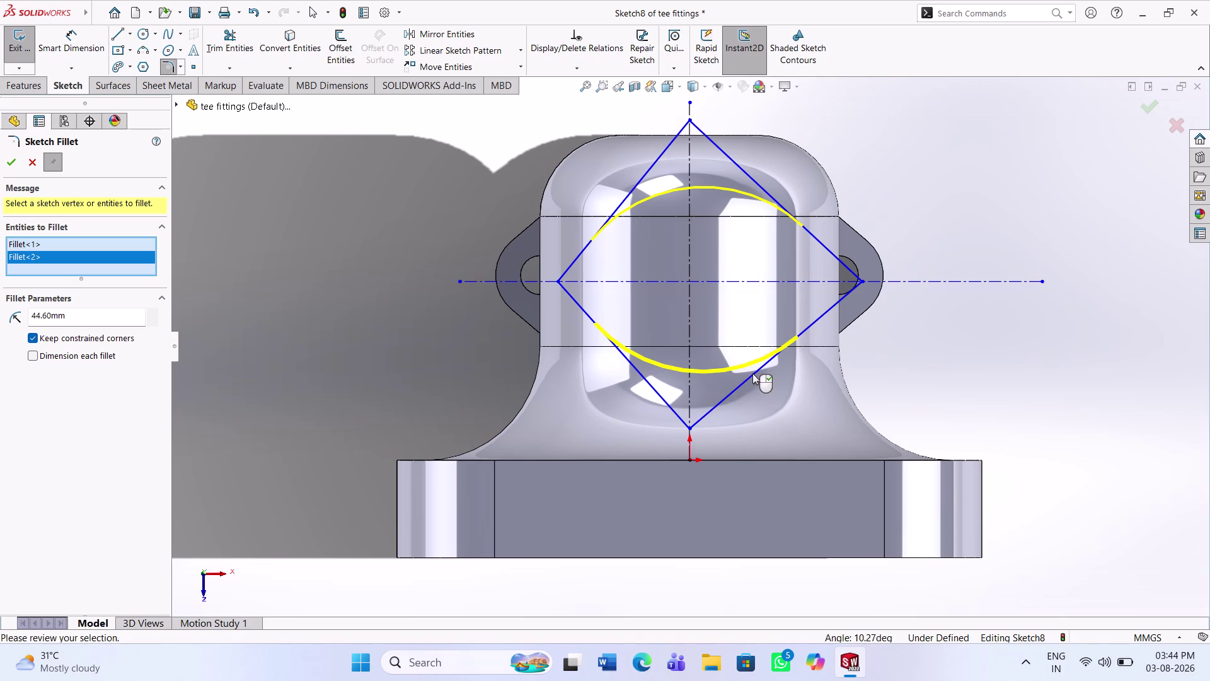
click(12, 169)
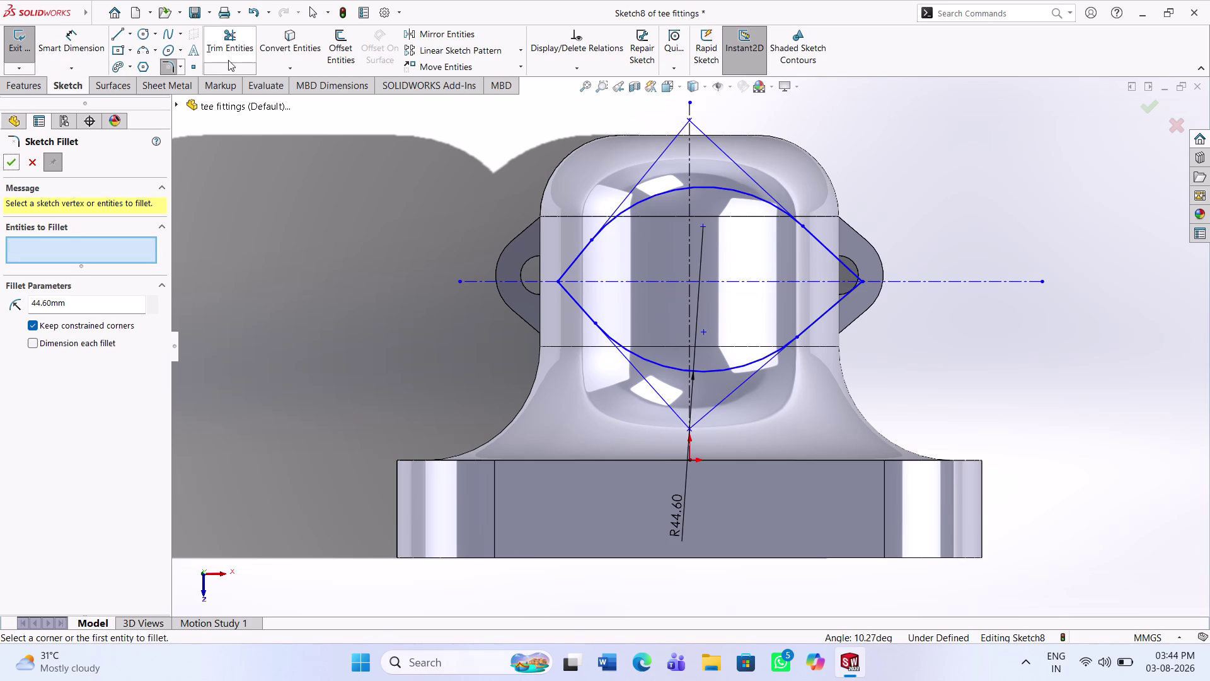
Fillet the left and right corners with a 14.1 mm radius and close the fillet tool.
drag(90, 302, 0, 275)
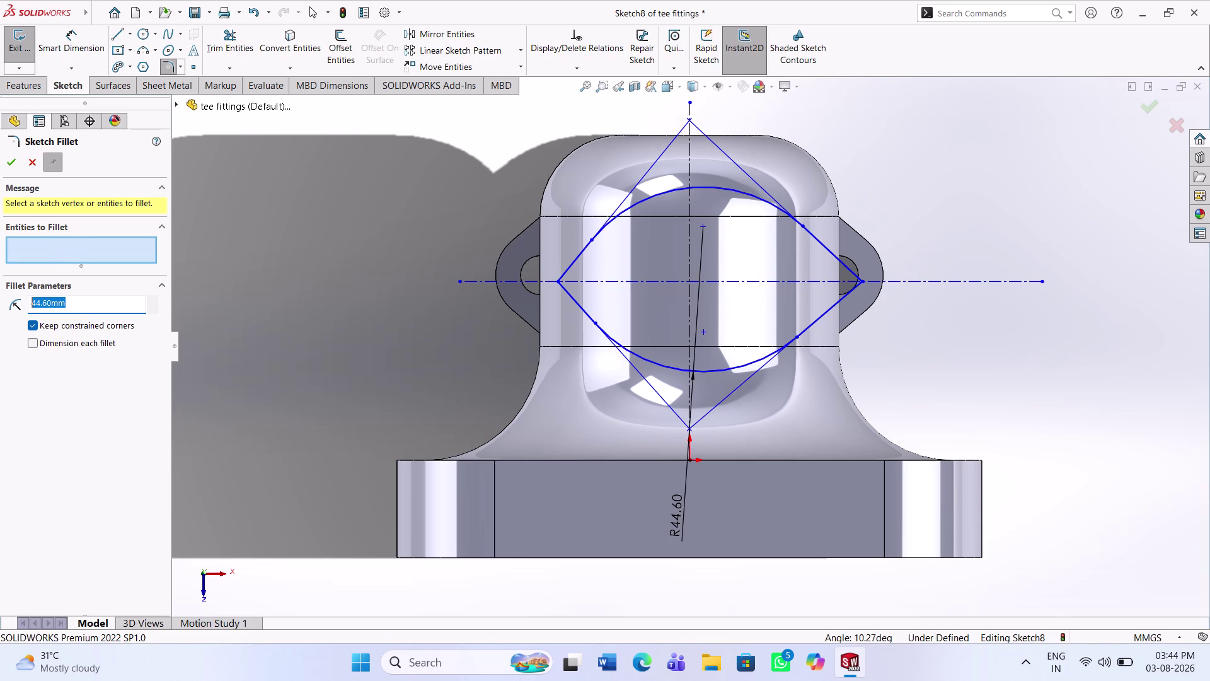
drag(0, 275, 0, 275)
key(BackSpace)
text(14.1)
key(Return)
click(578, 252)
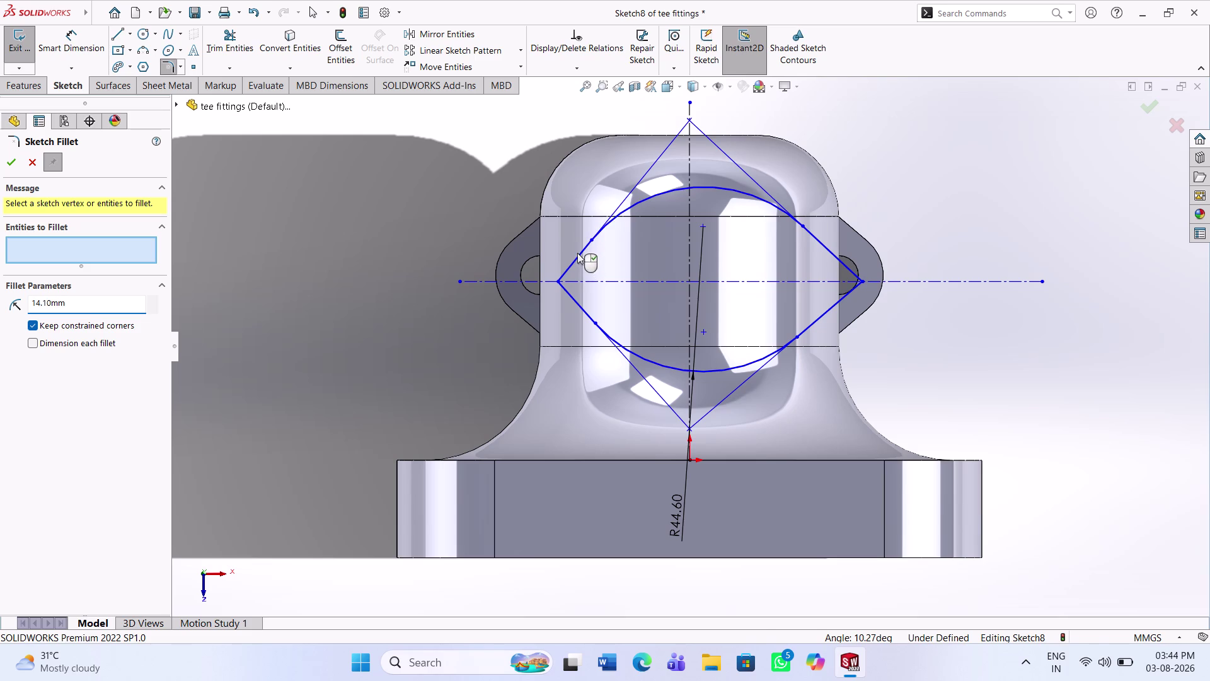
click(573, 297)
click(573, 256)
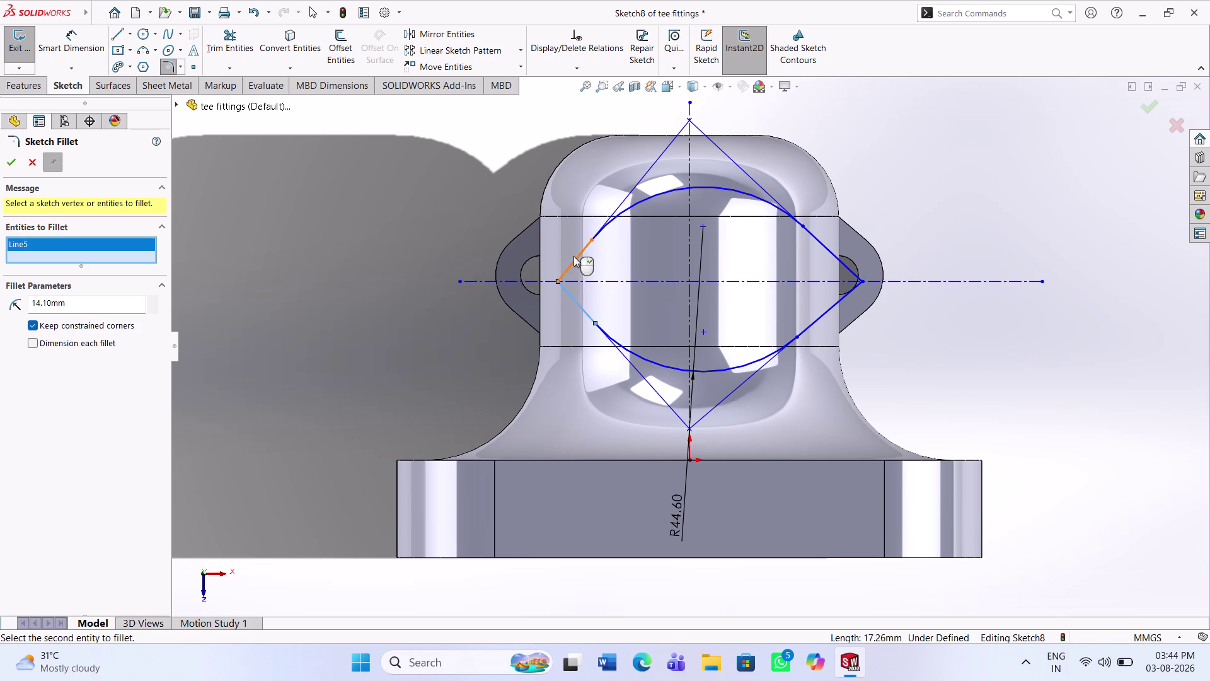
click(575, 256)
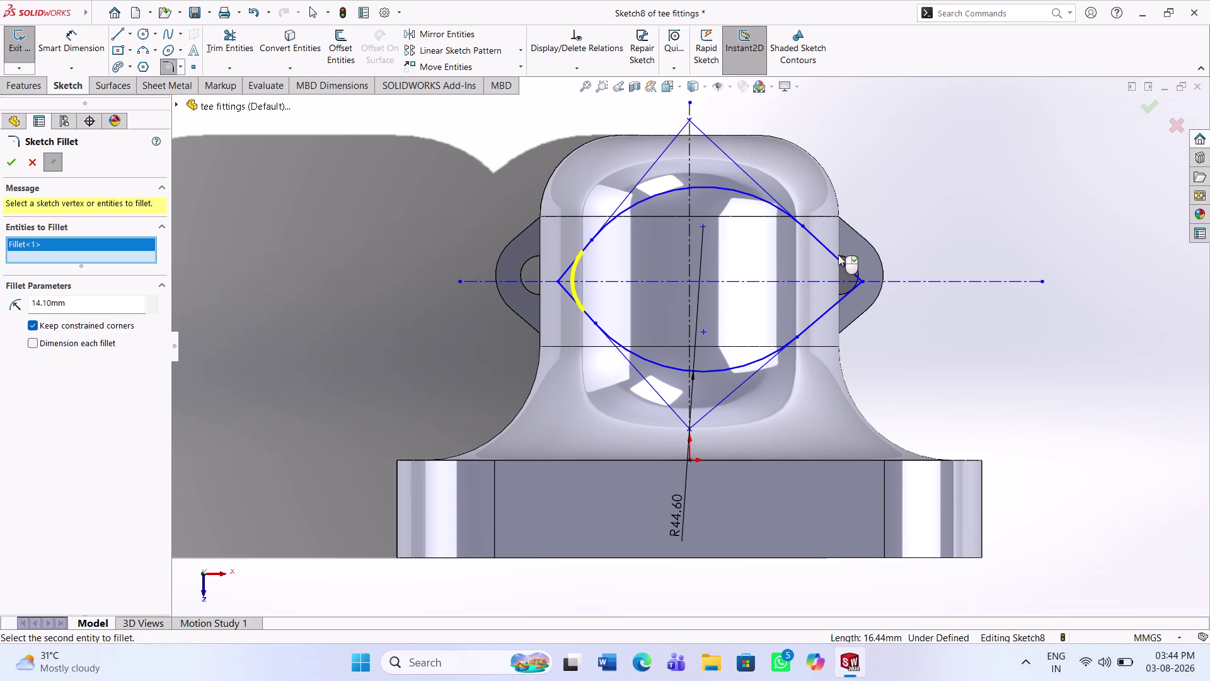
click(838, 259)
click(834, 303)
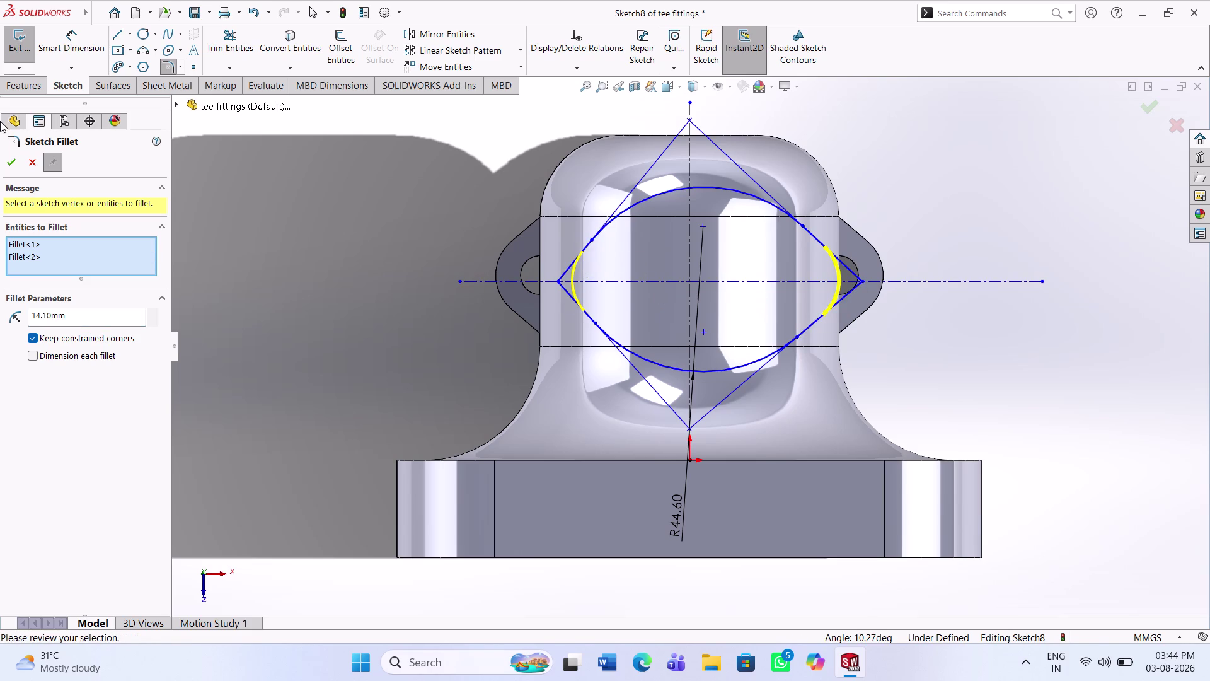
click(9, 155)
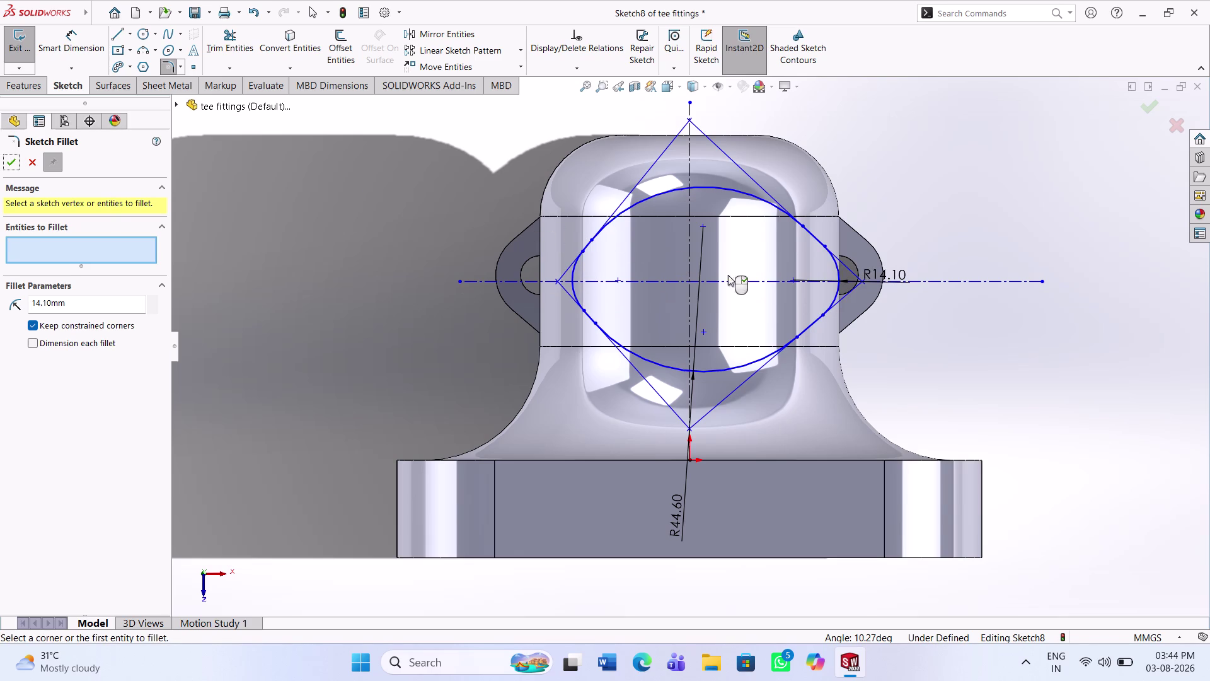
click(5, 161)
click(704, 332)
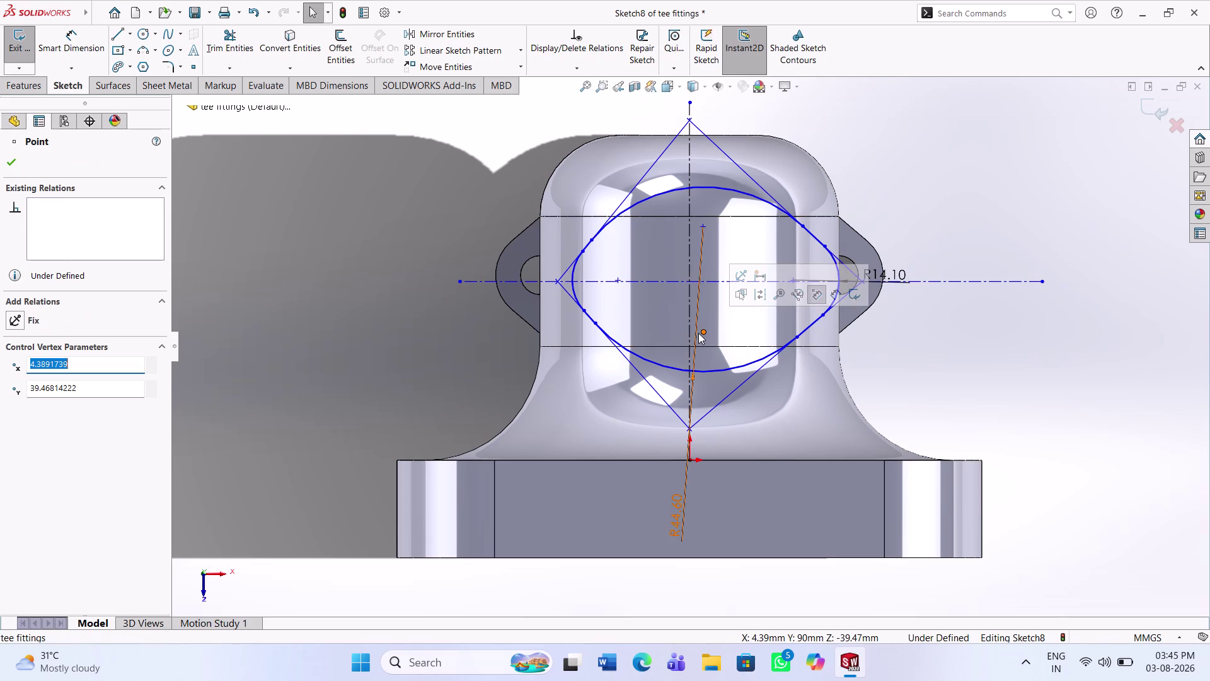
Constrain sketch points onto the vertical and horizontal centrelines with On-Edge relations.
click(687, 322)
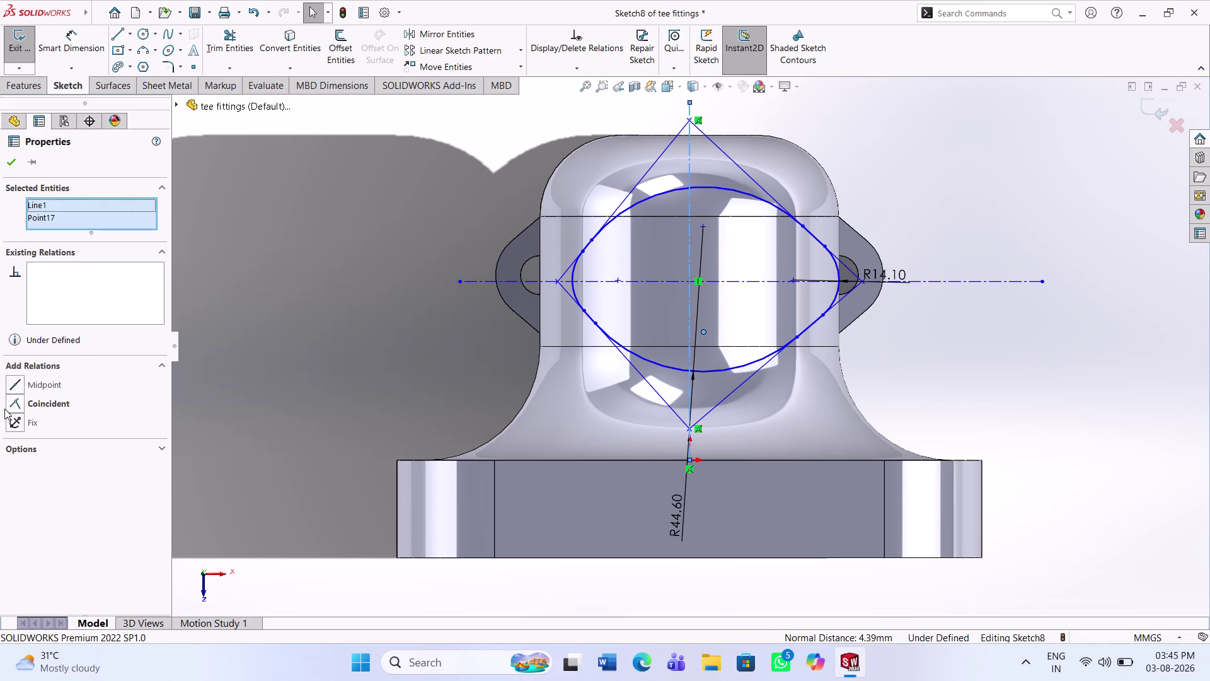
click(42, 400)
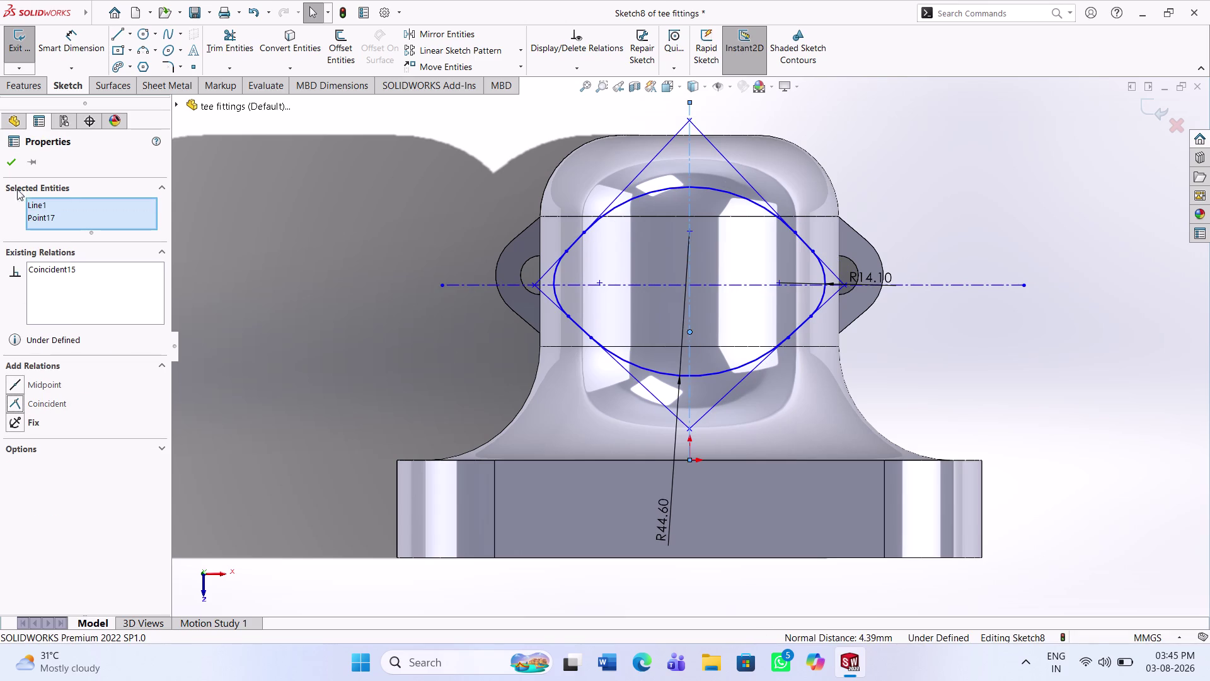
click(13, 161)
scroll(down, 3)
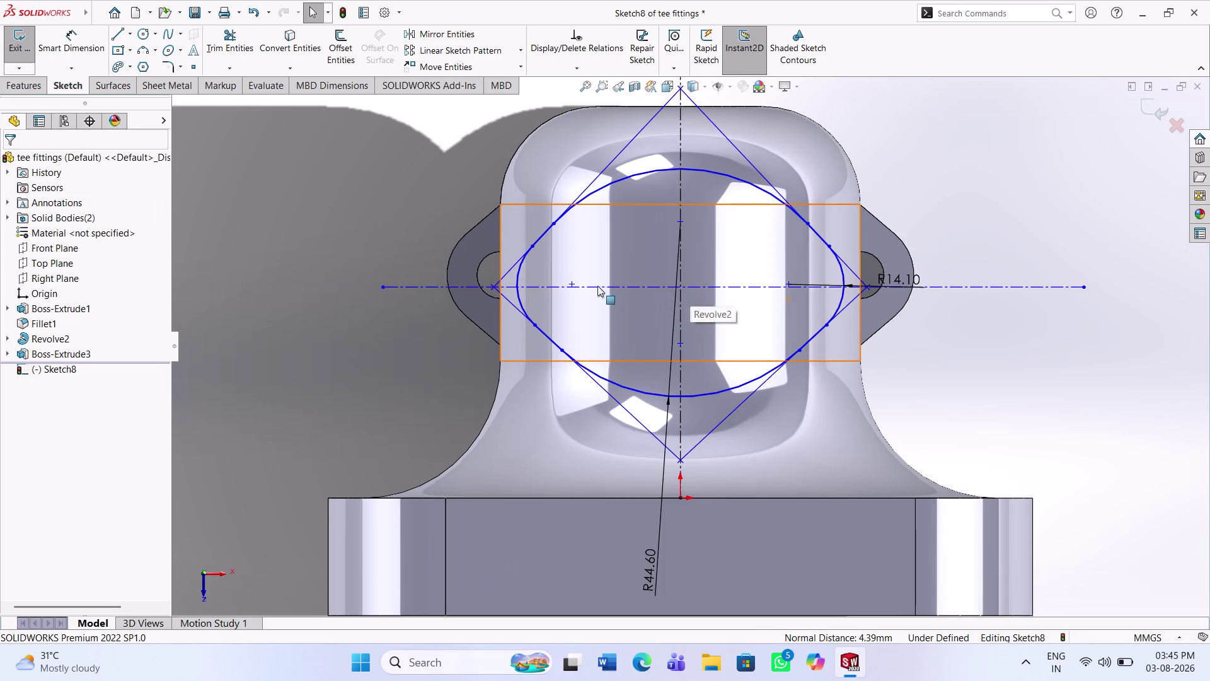
click(574, 283)
click(599, 288)
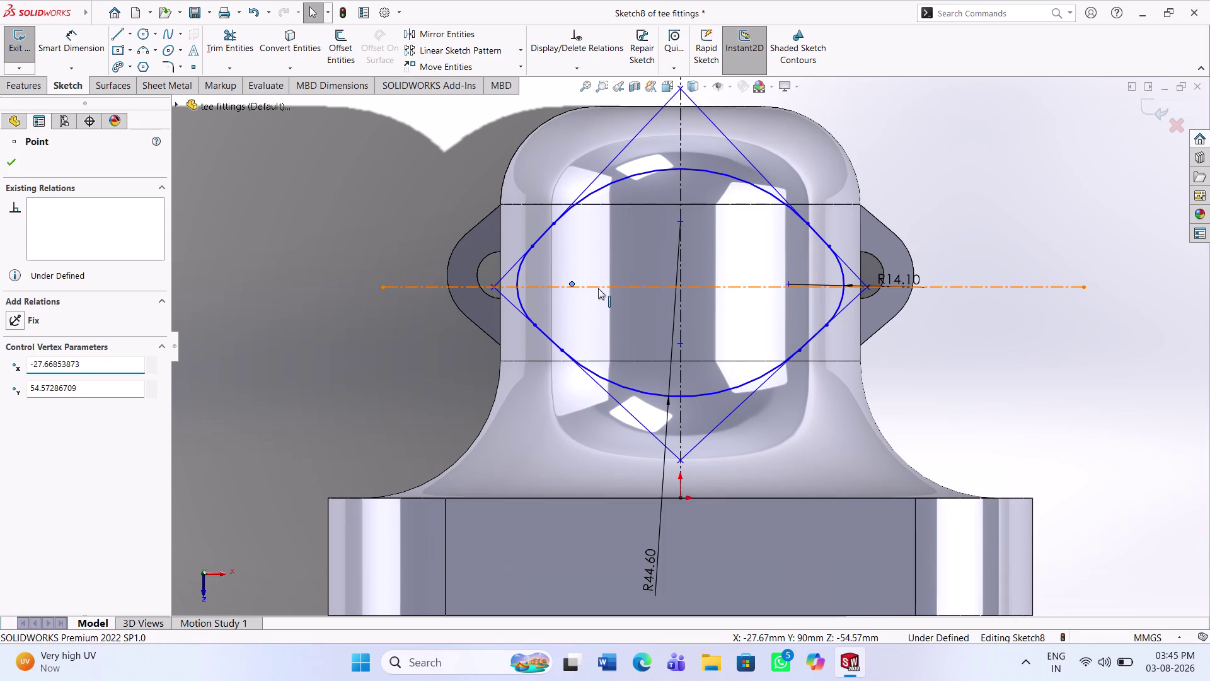
click(58, 400)
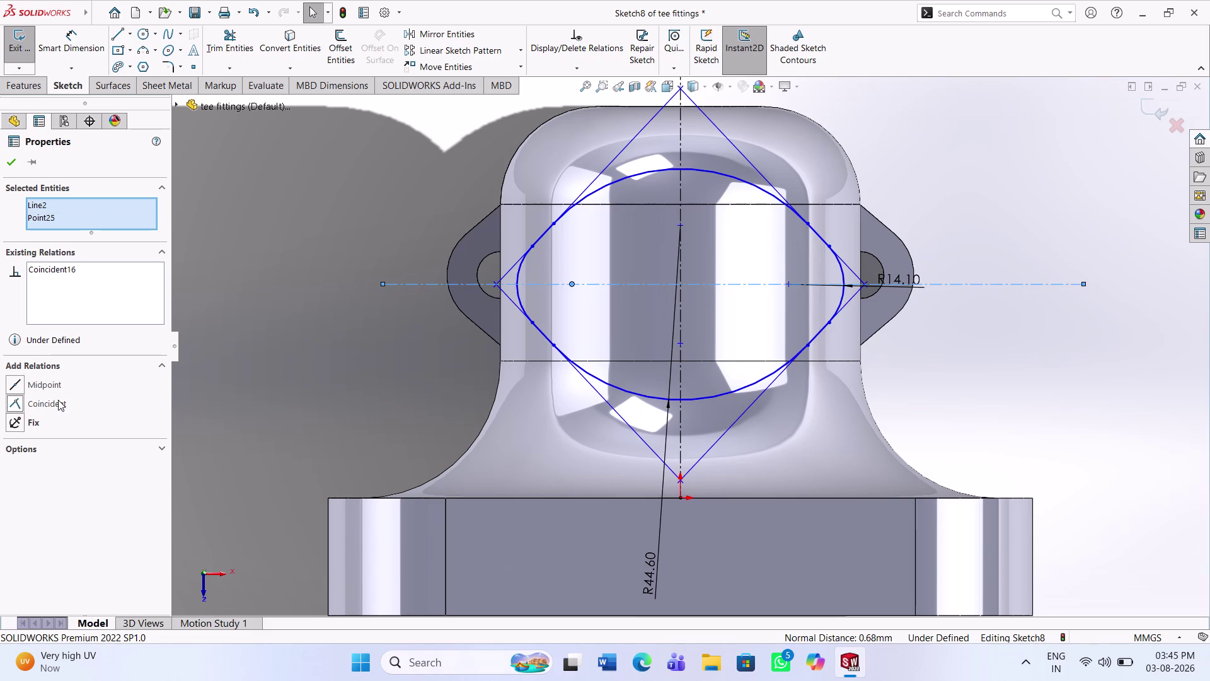
click(15, 167)
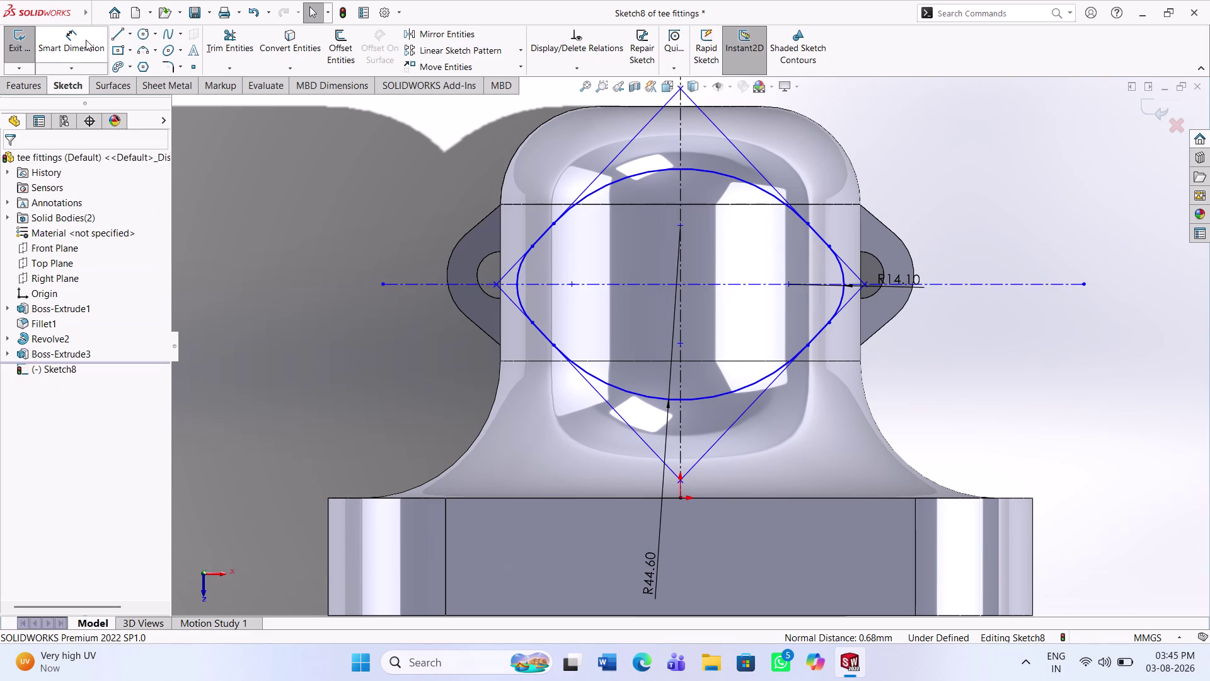
Dimension the outline's overall height from the top arc to 100 mm.
click(95, 43)
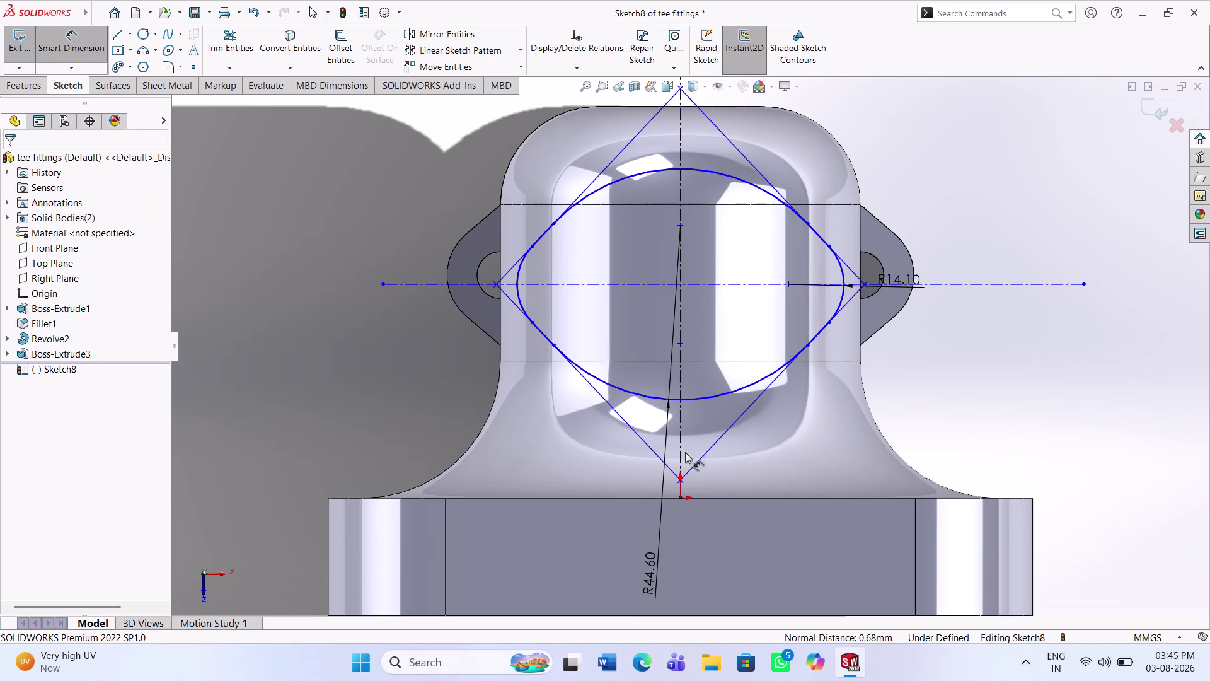
click(679, 501)
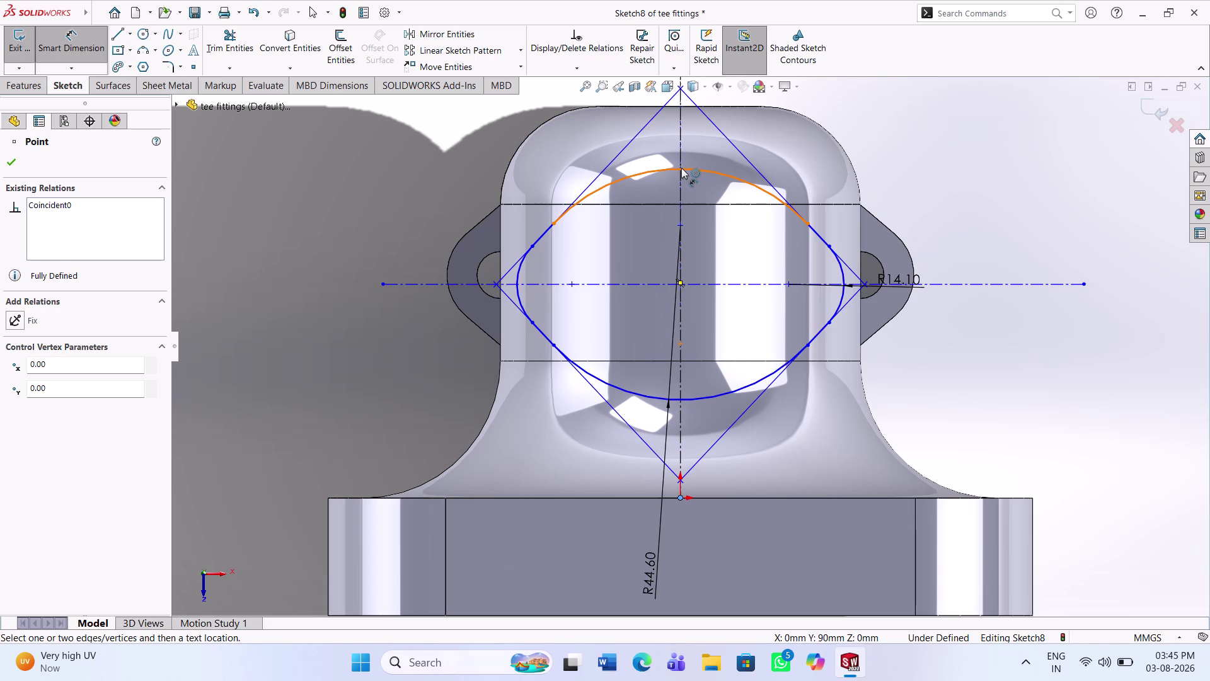
click(682, 167)
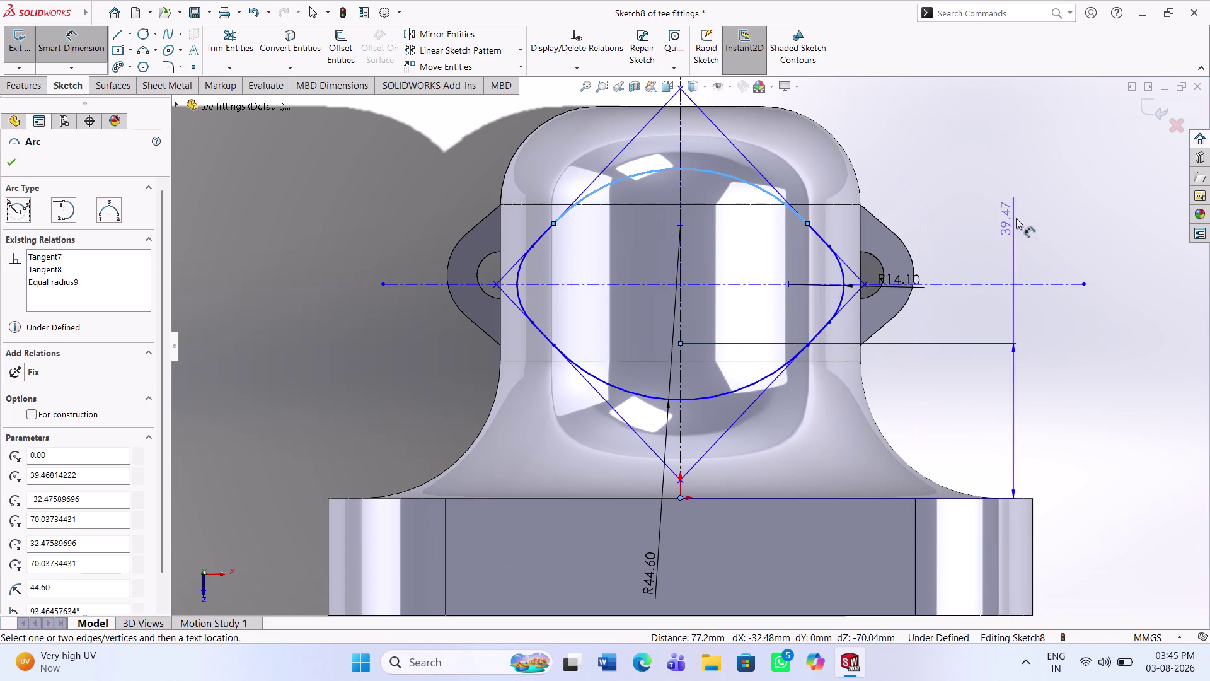
key(Escape)
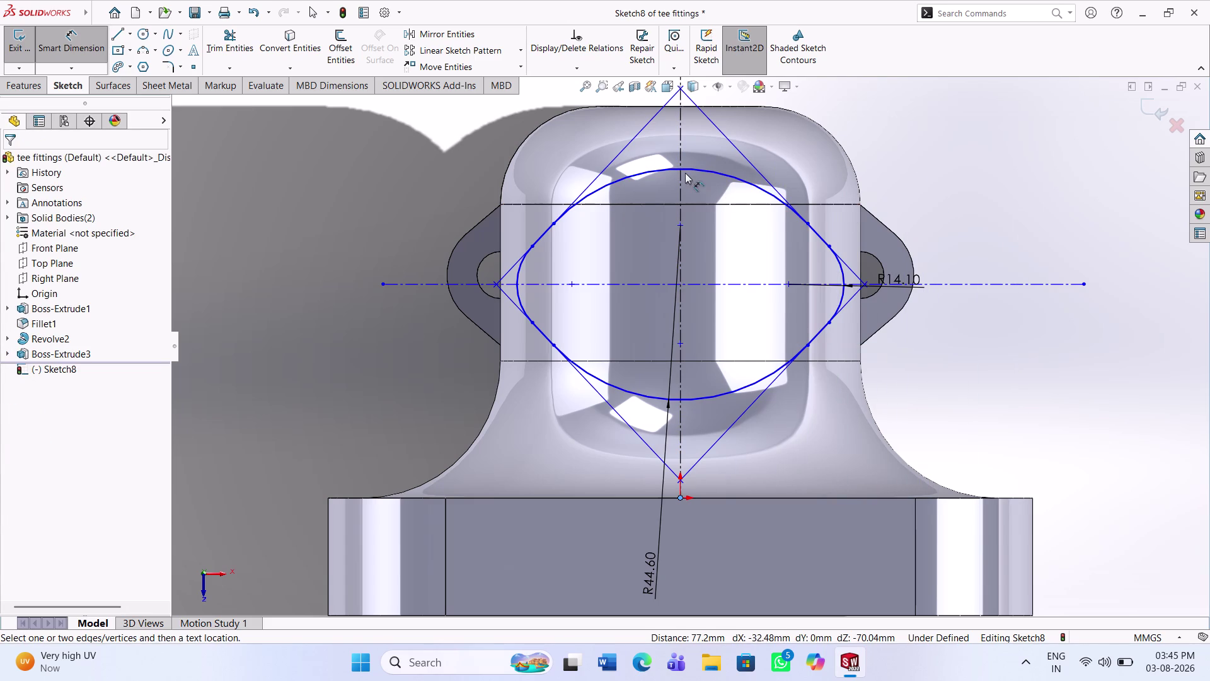
click(679, 169)
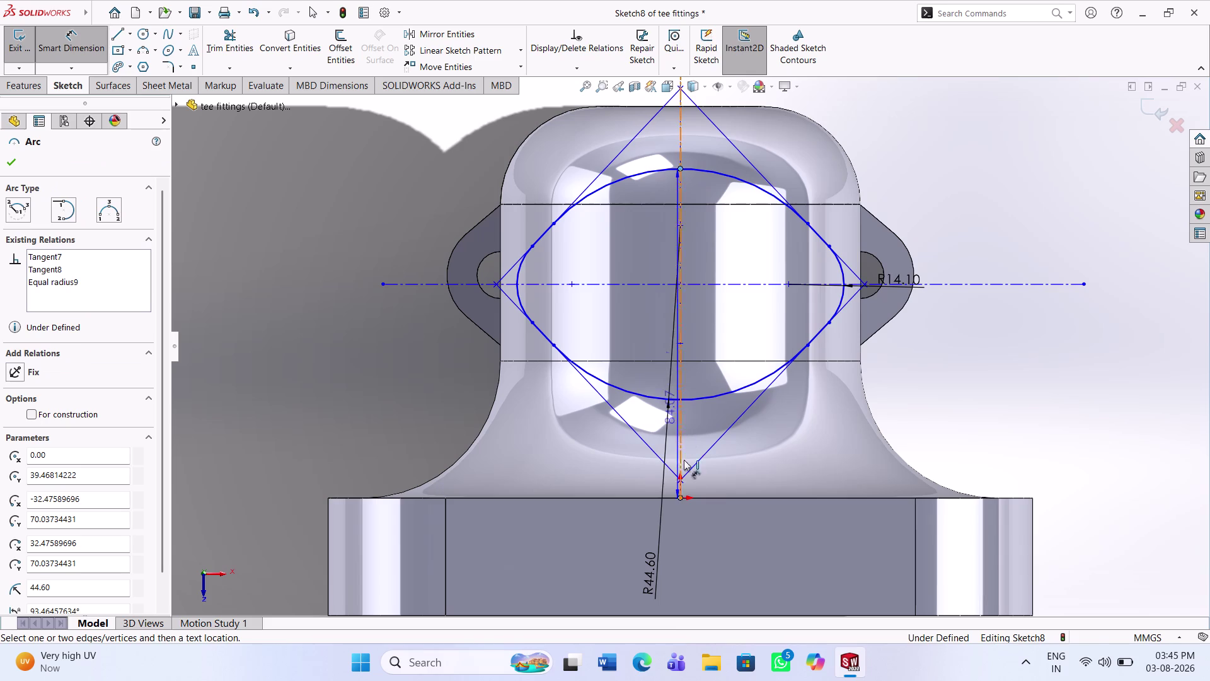
click(1124, 378)
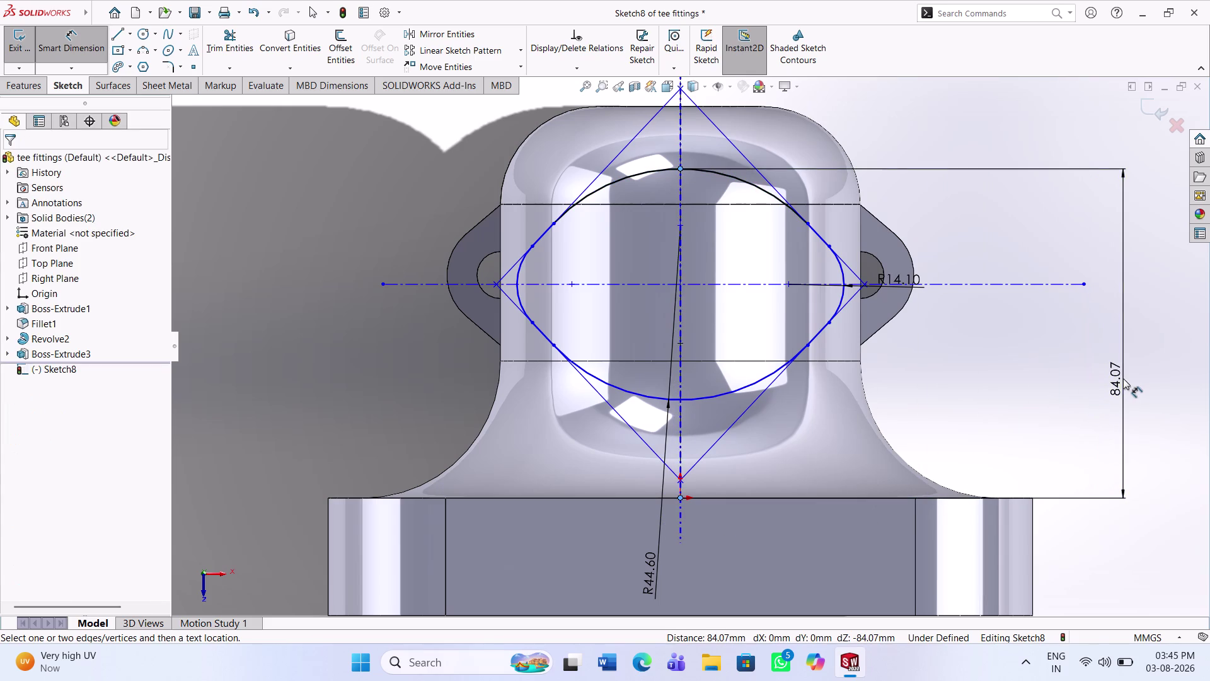
text(100)
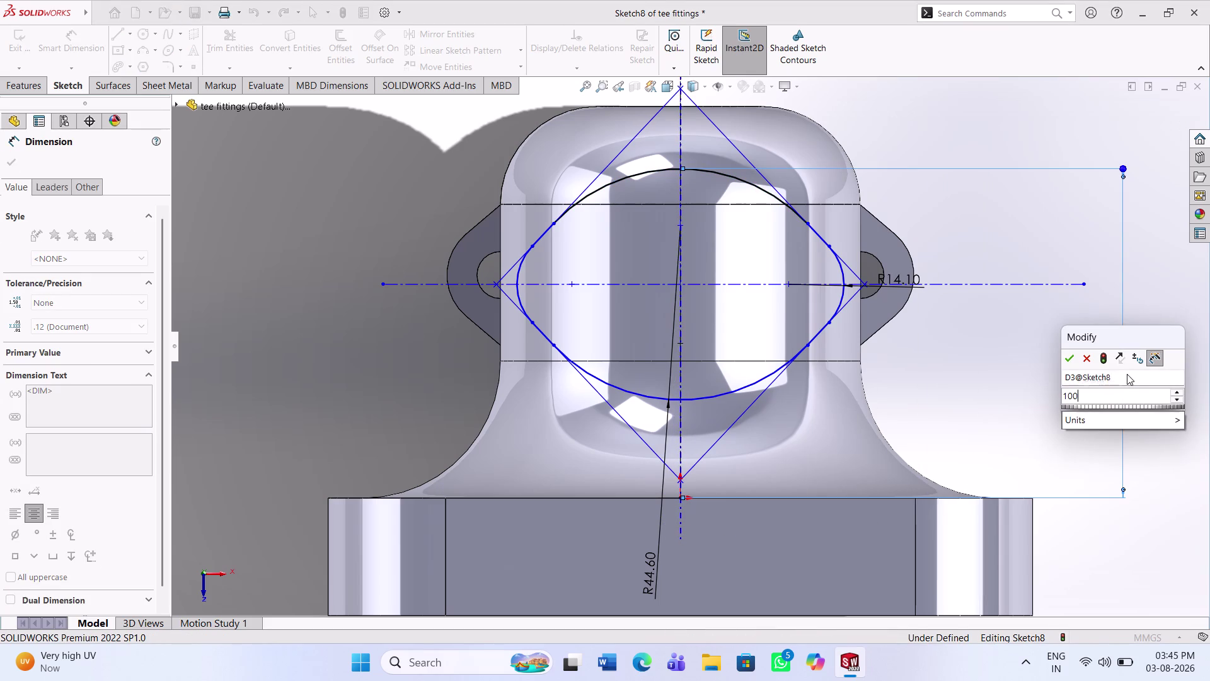
key(Return)
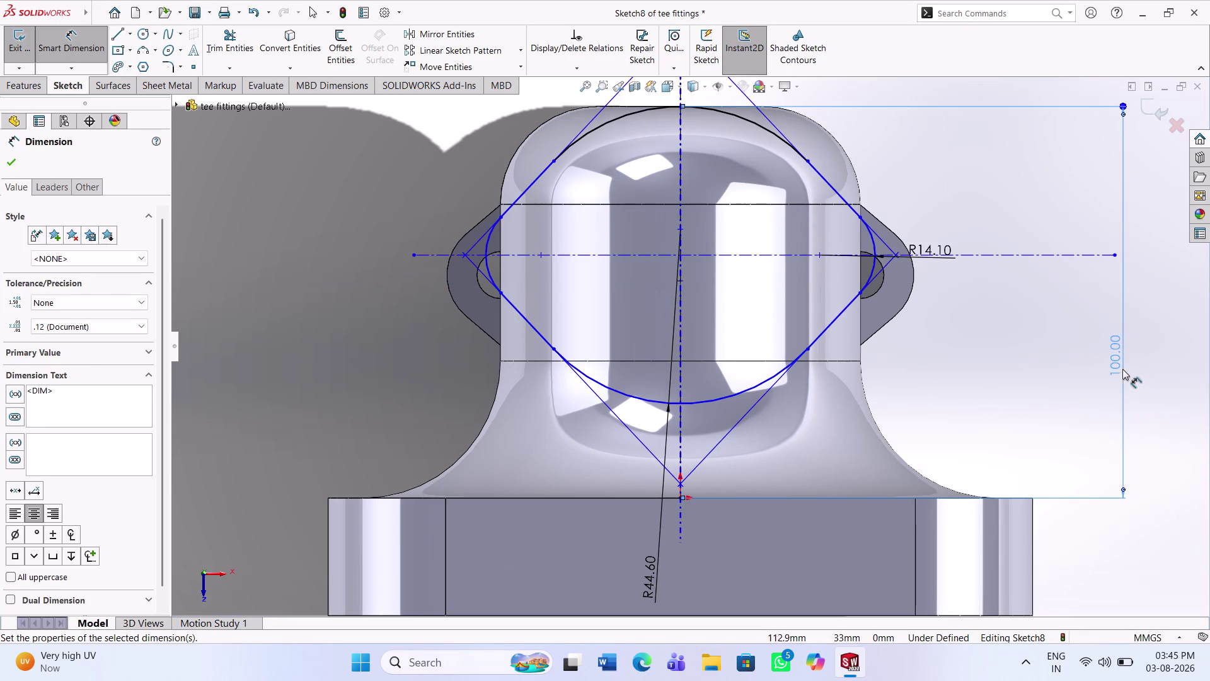
click(1048, 394)
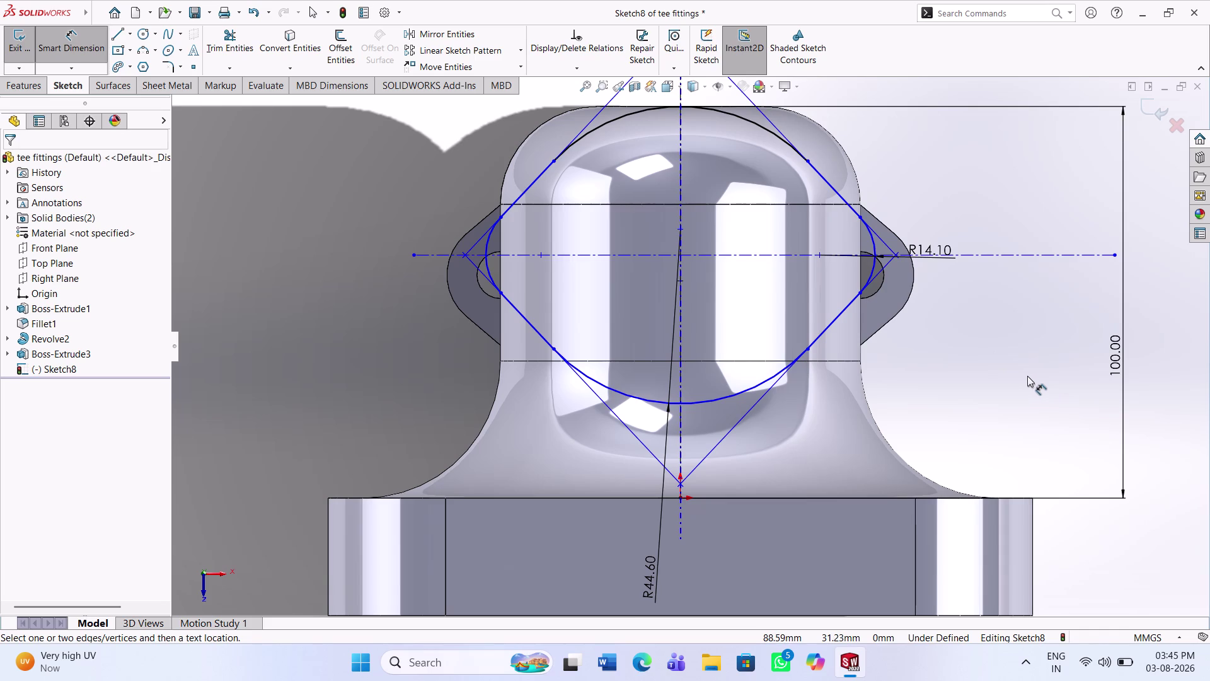
key(Escape)
key(Escape)
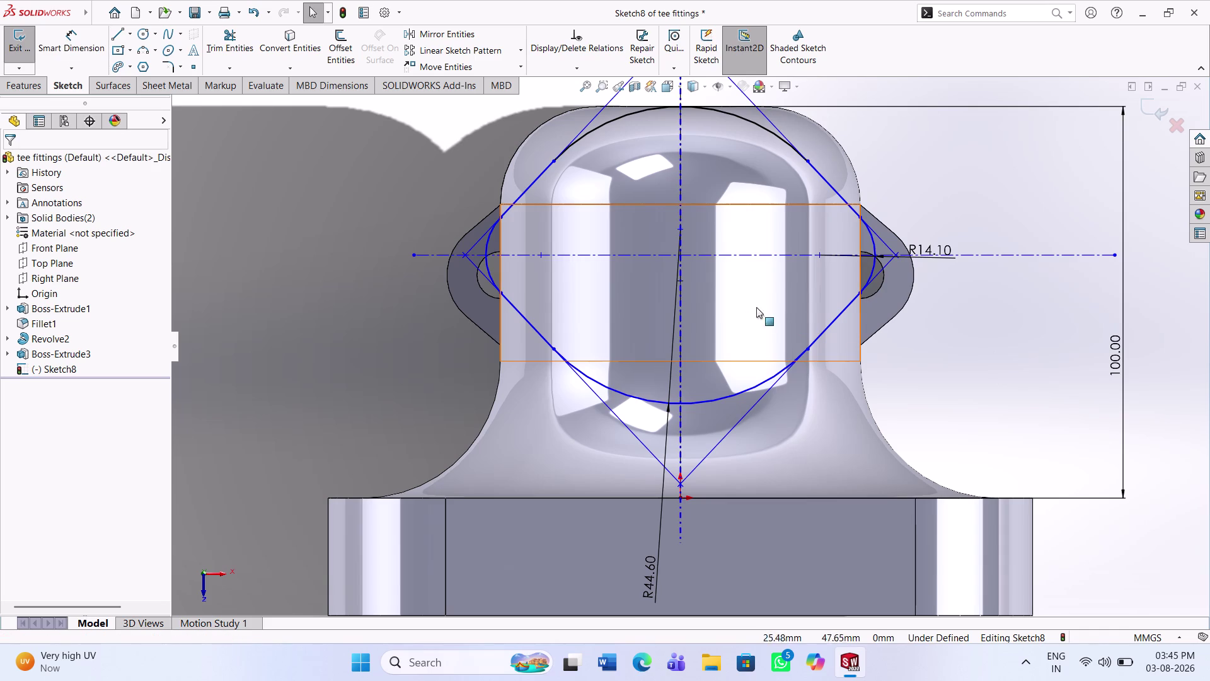
key(Escape)
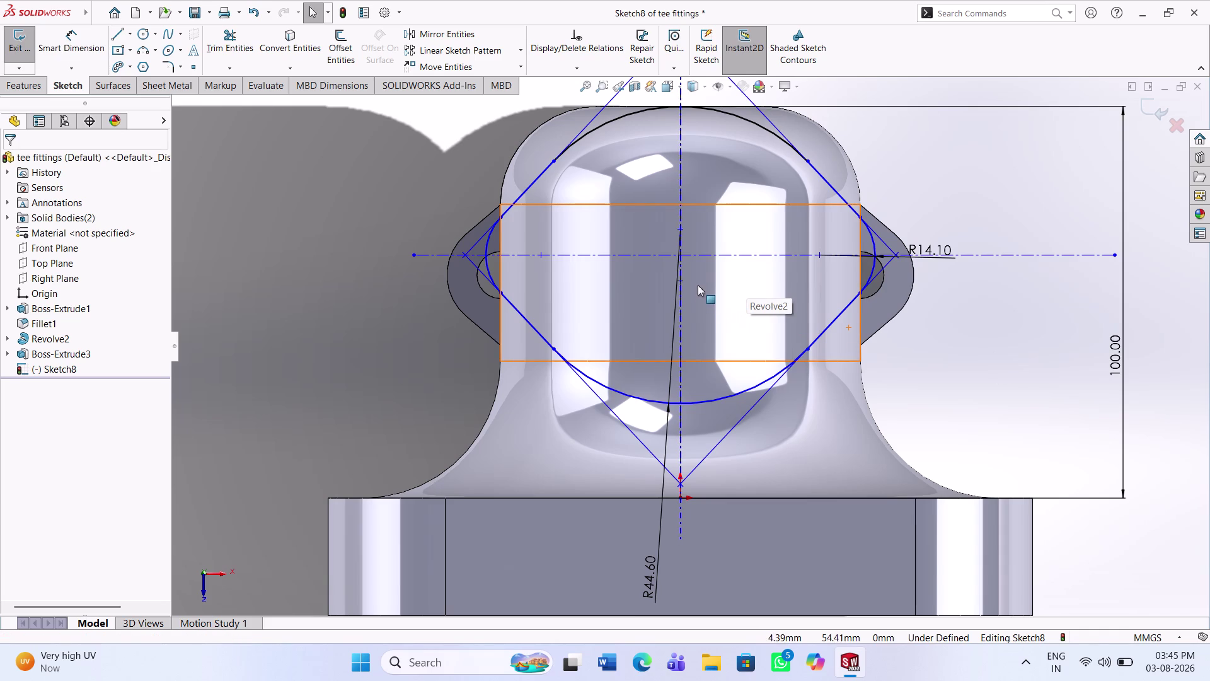
Constrain the dome arc's centre point onto the vertical centreline.
click(680, 282)
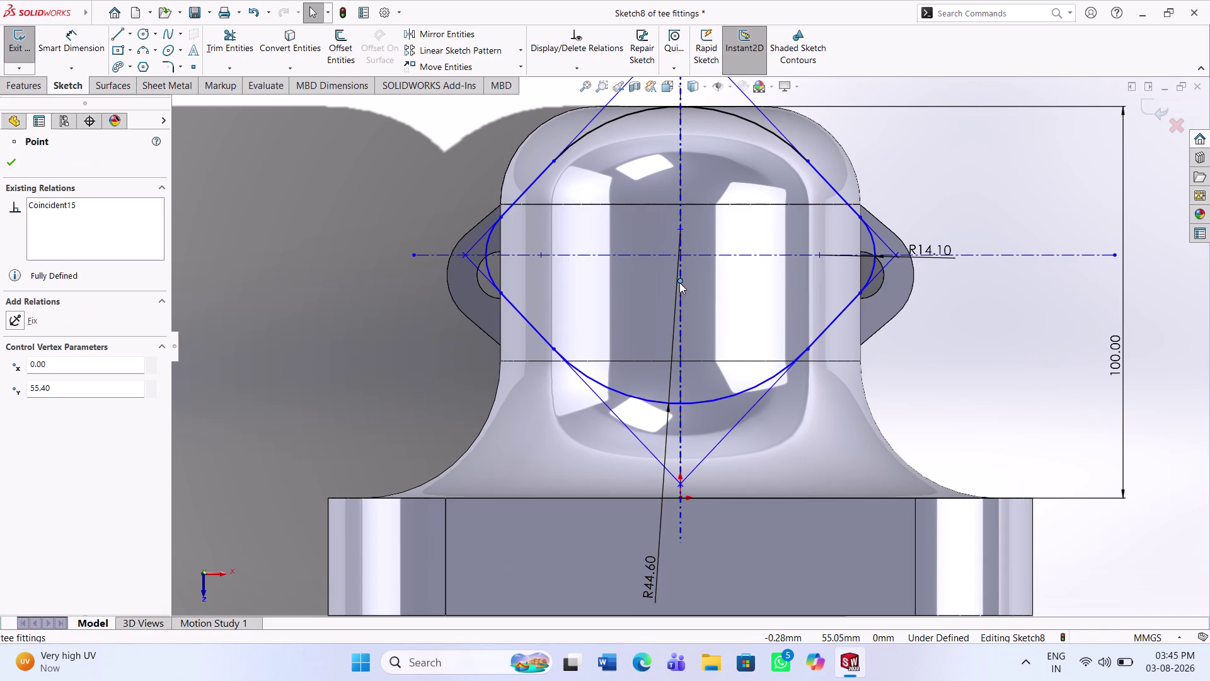
click(682, 320)
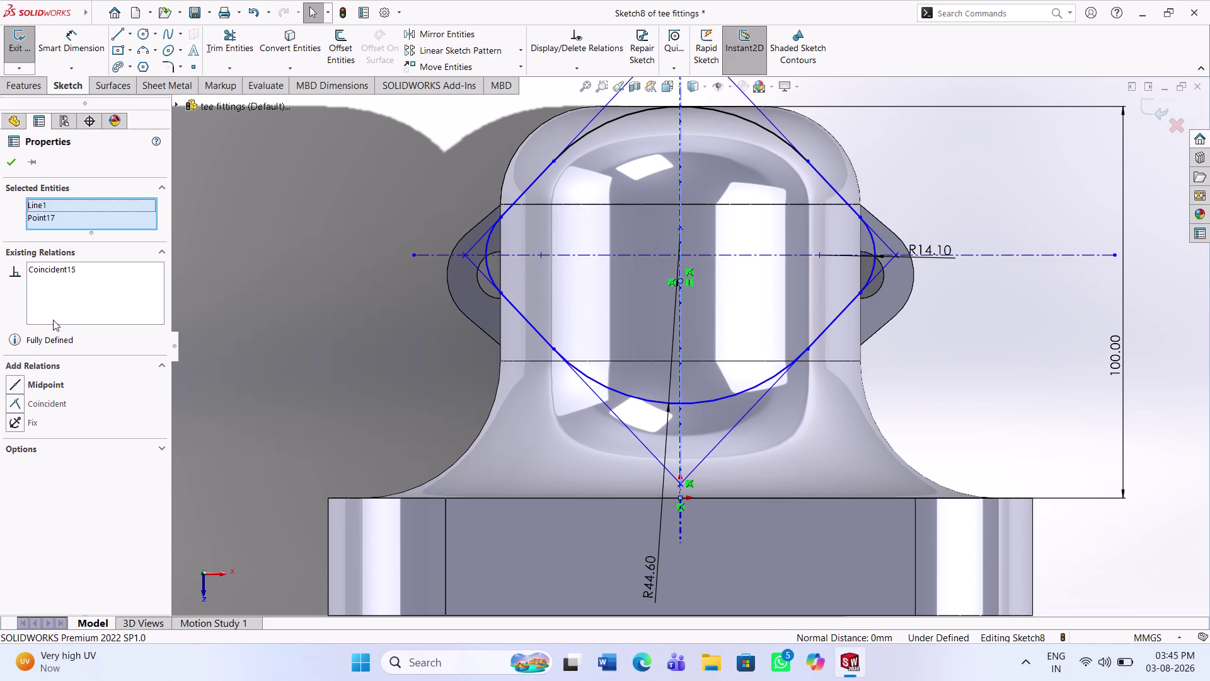
click(41, 406)
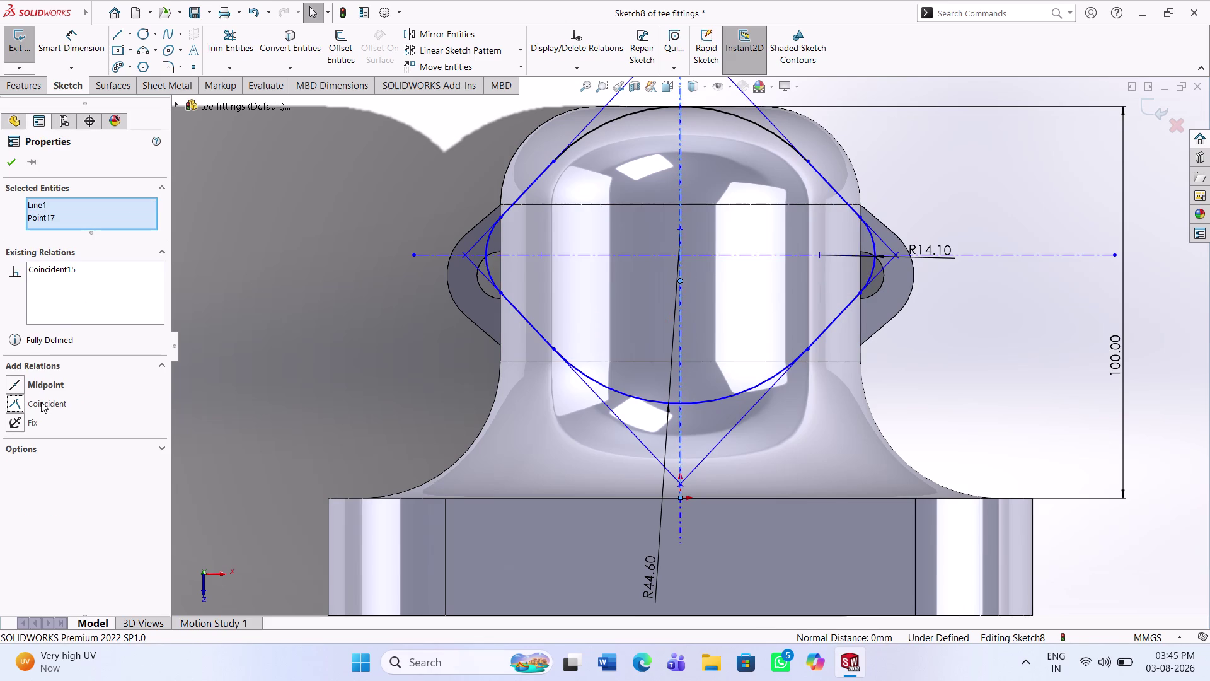
click(12, 163)
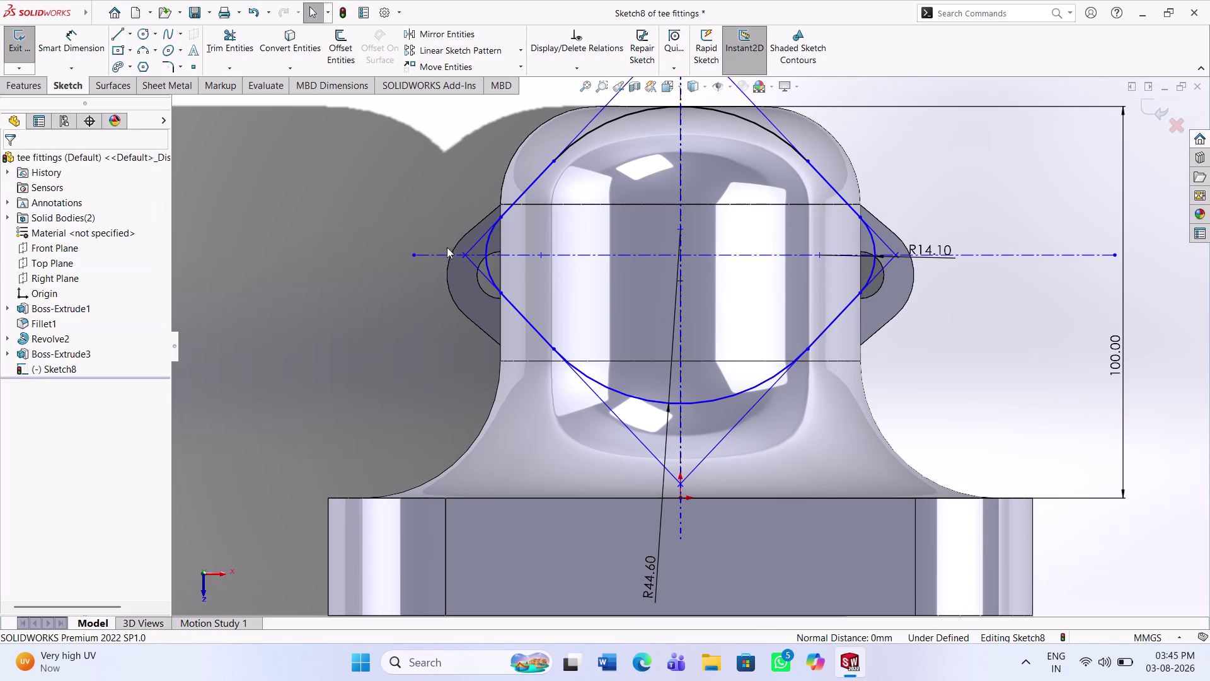
scroll(down, 3)
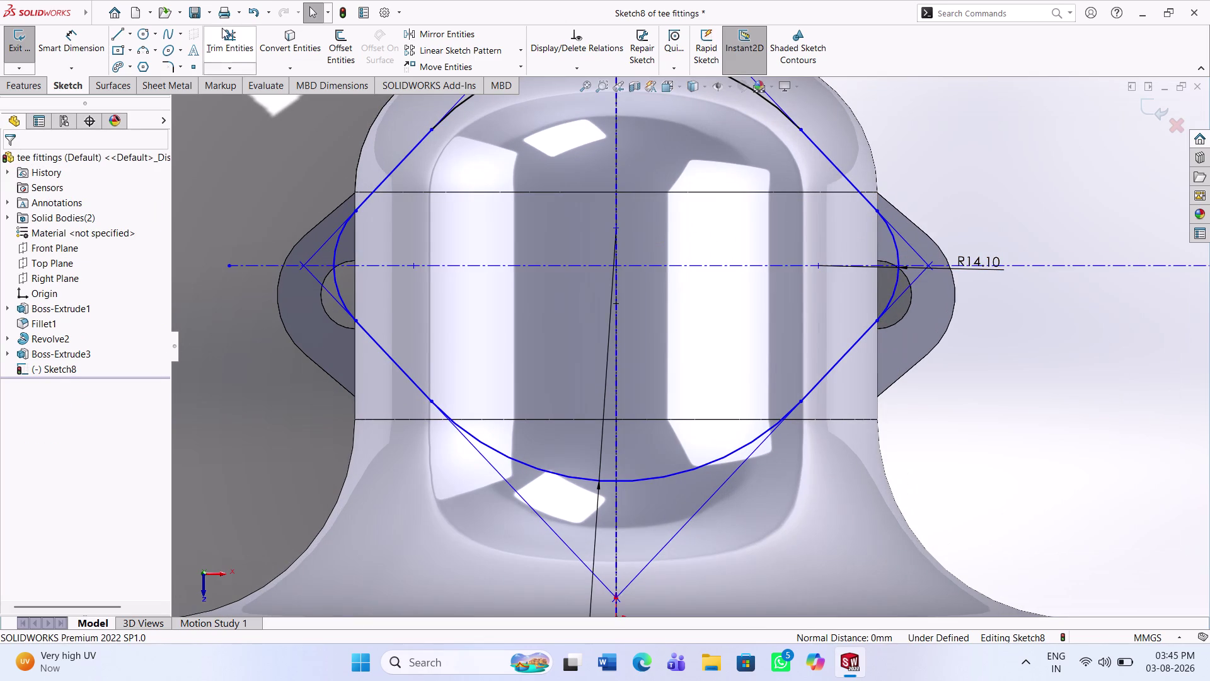
click(84, 52)
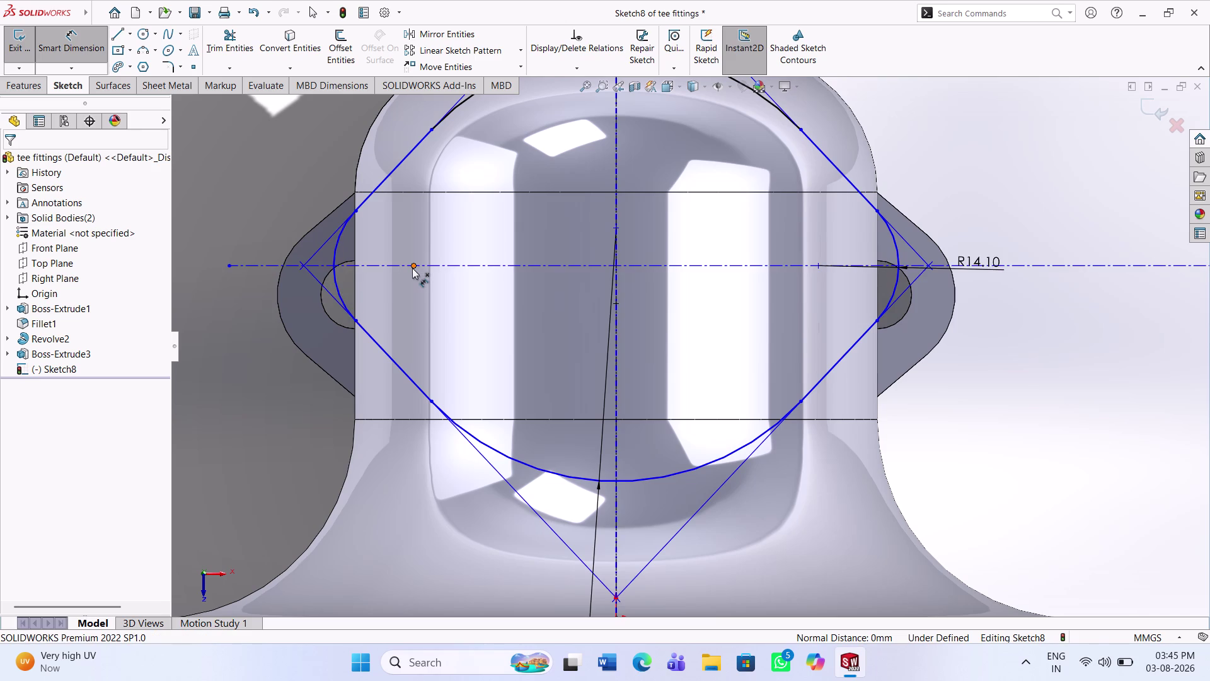
Dimension the distance between the left and right control points to 92 mm.
click(413, 268)
click(817, 268)
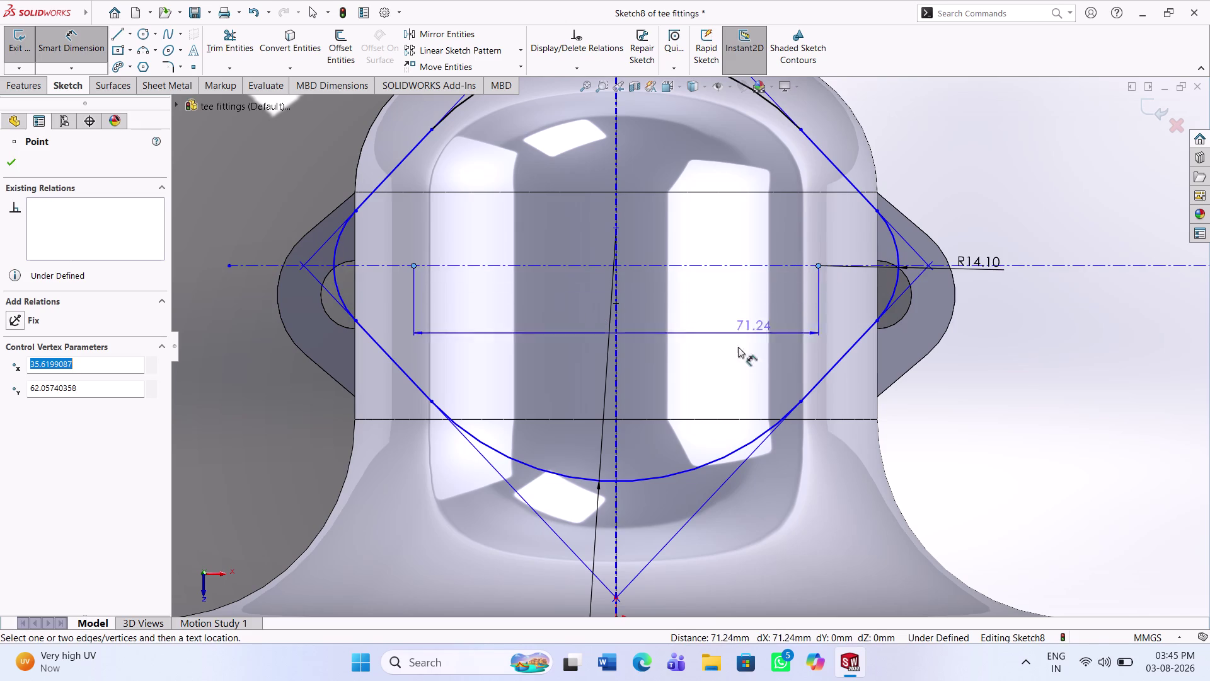
click(717, 368)
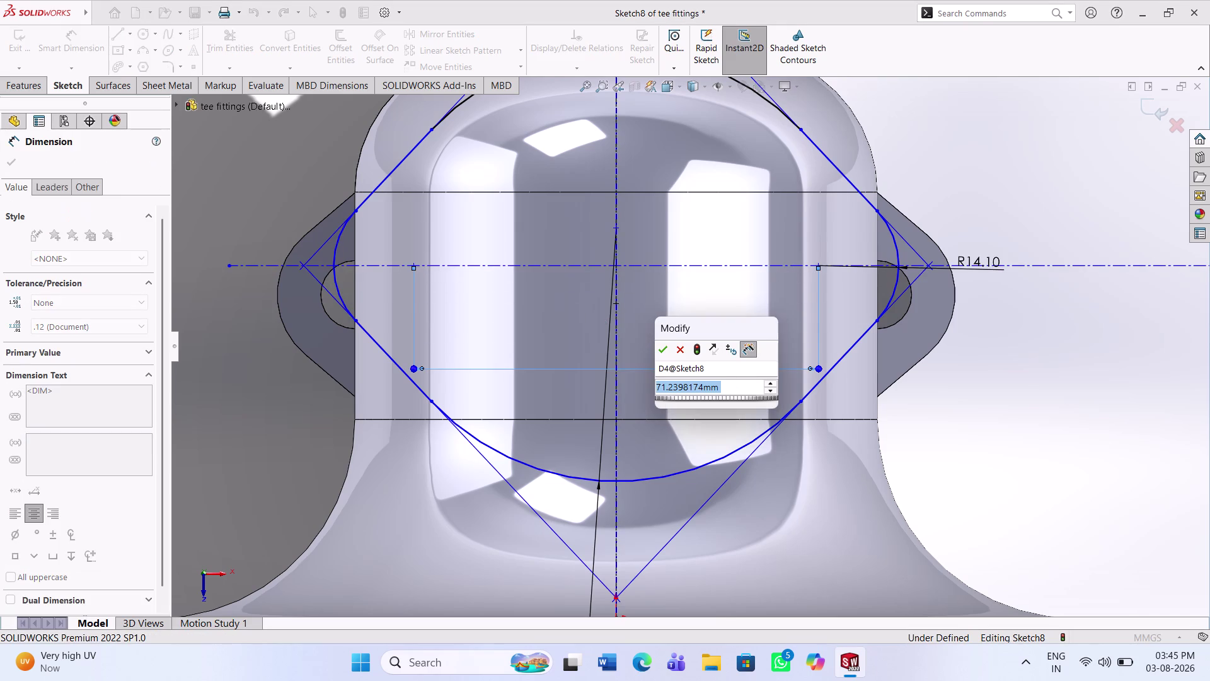
text(92)
key(Return)
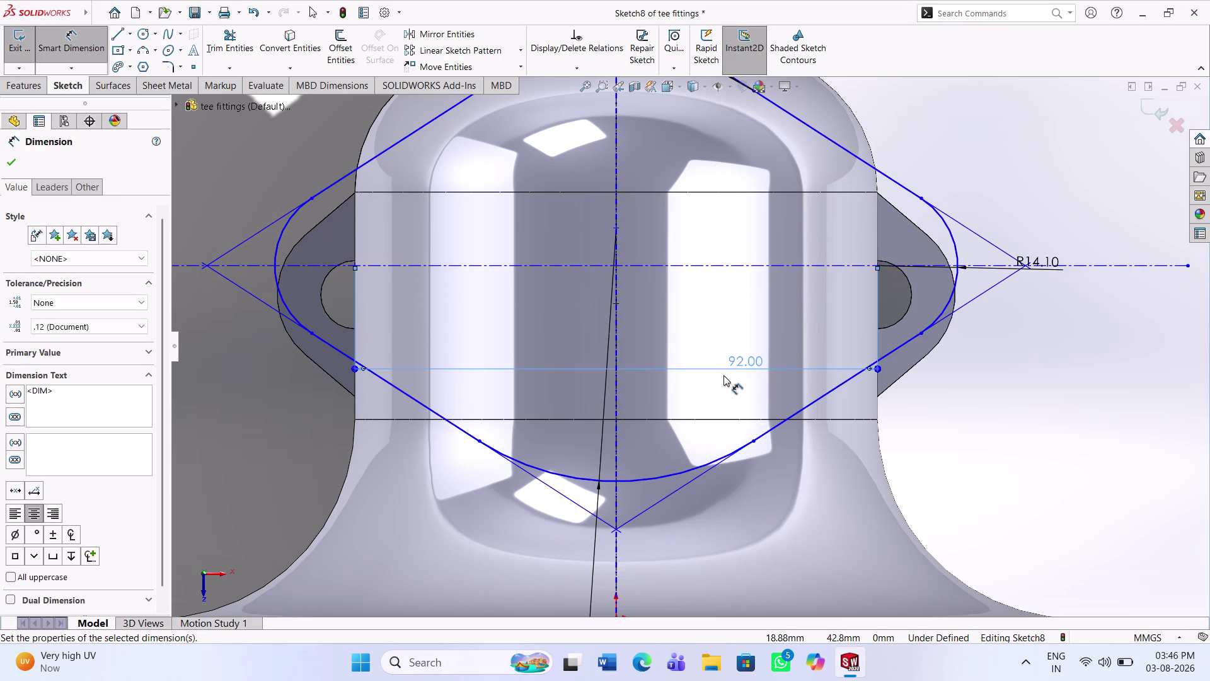
click(987, 430)
scroll(up, 3)
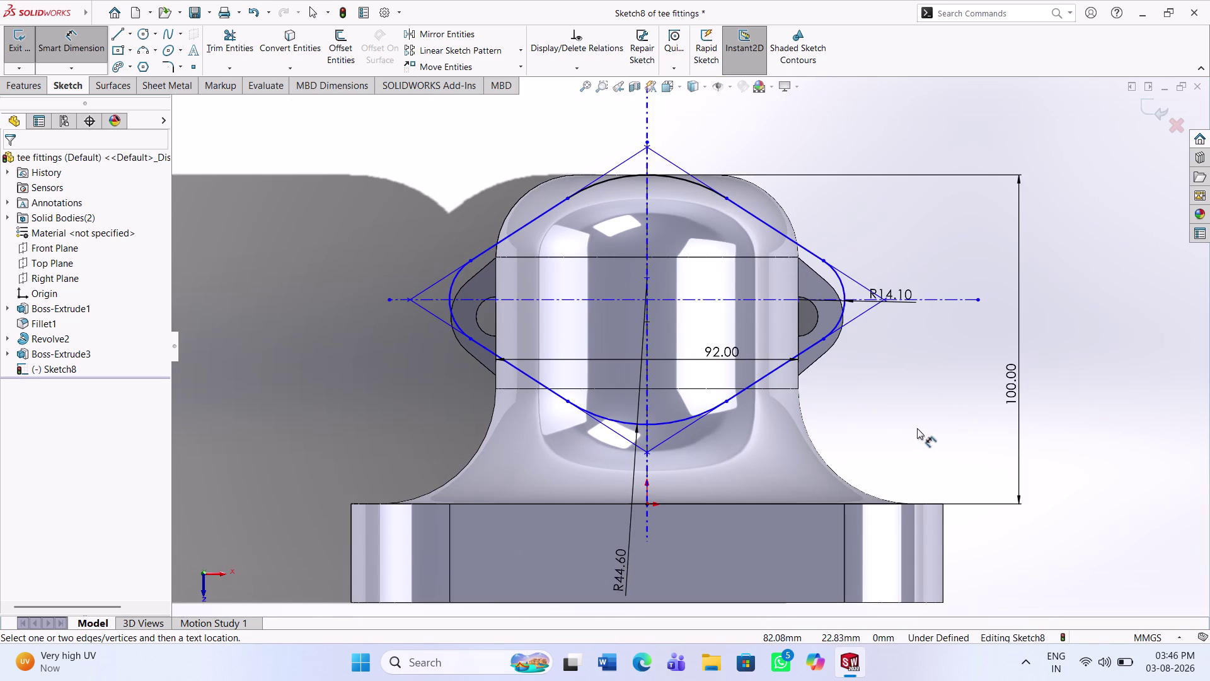
key(Escape)
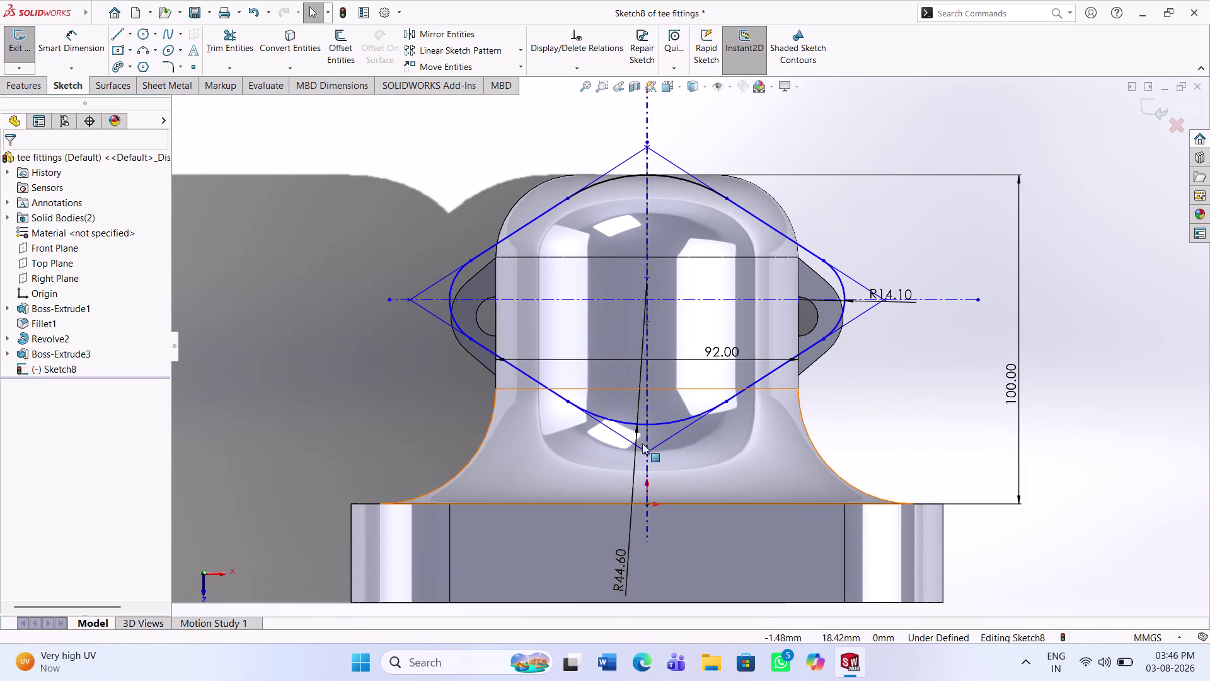
scroll(down, 3)
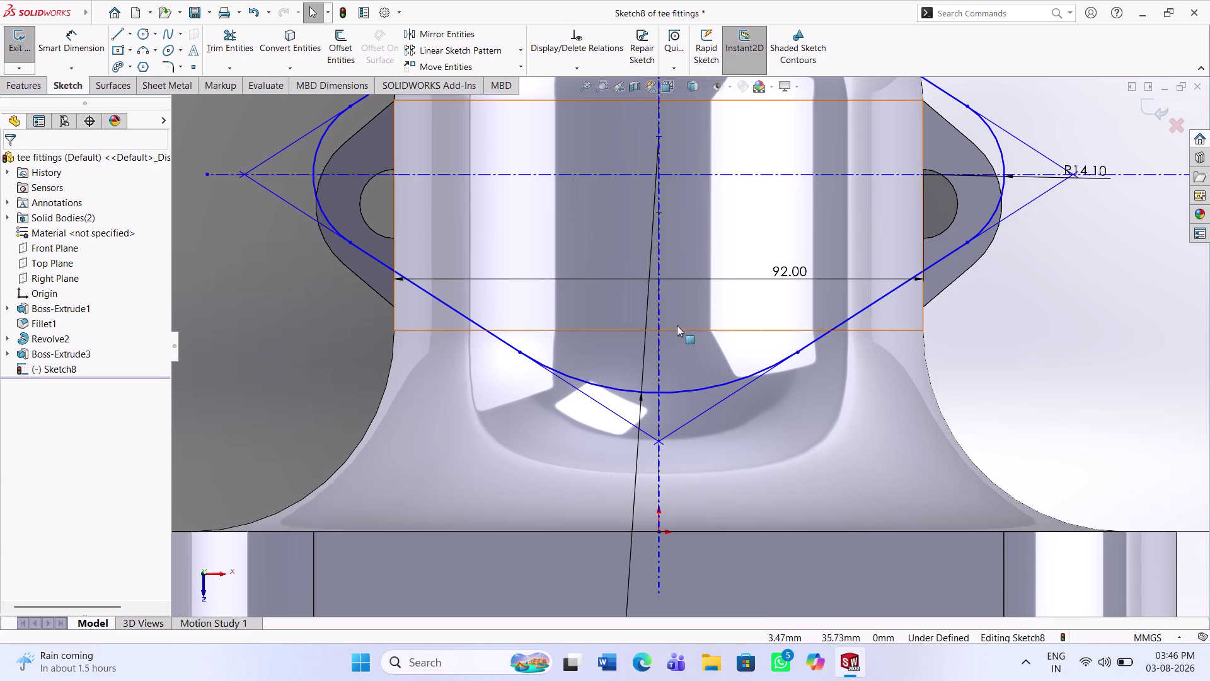
Make the top centreline point coincident with a sketch line.
click(658, 331)
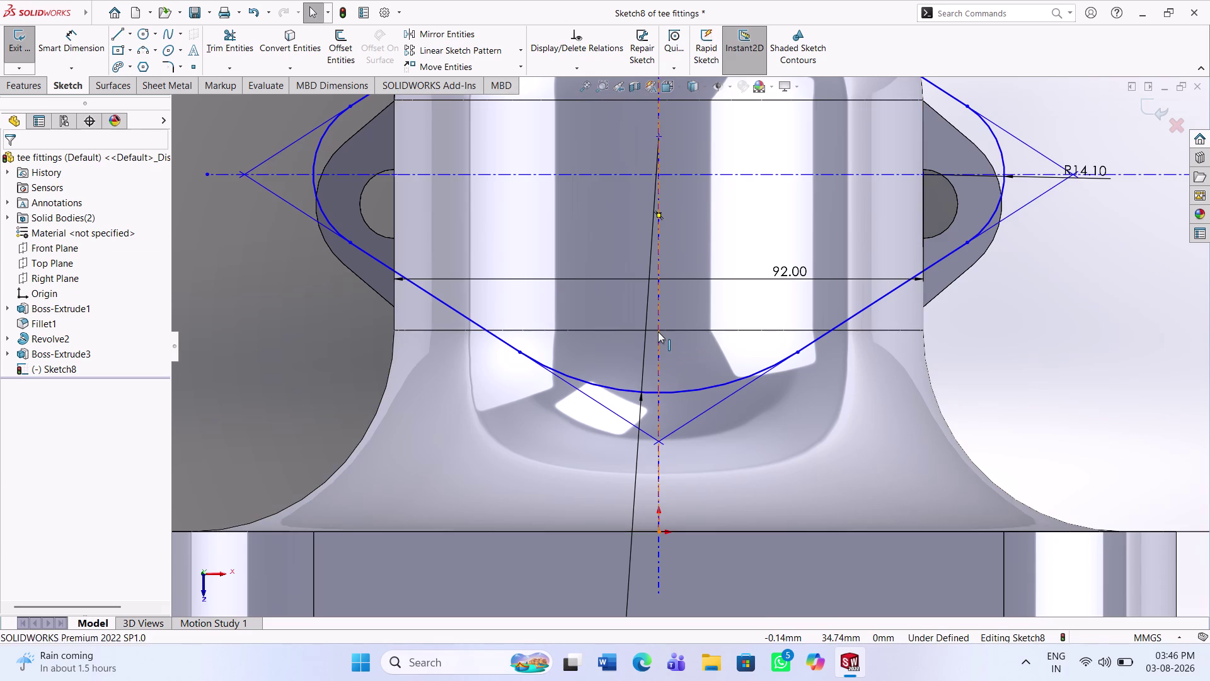
click(706, 250)
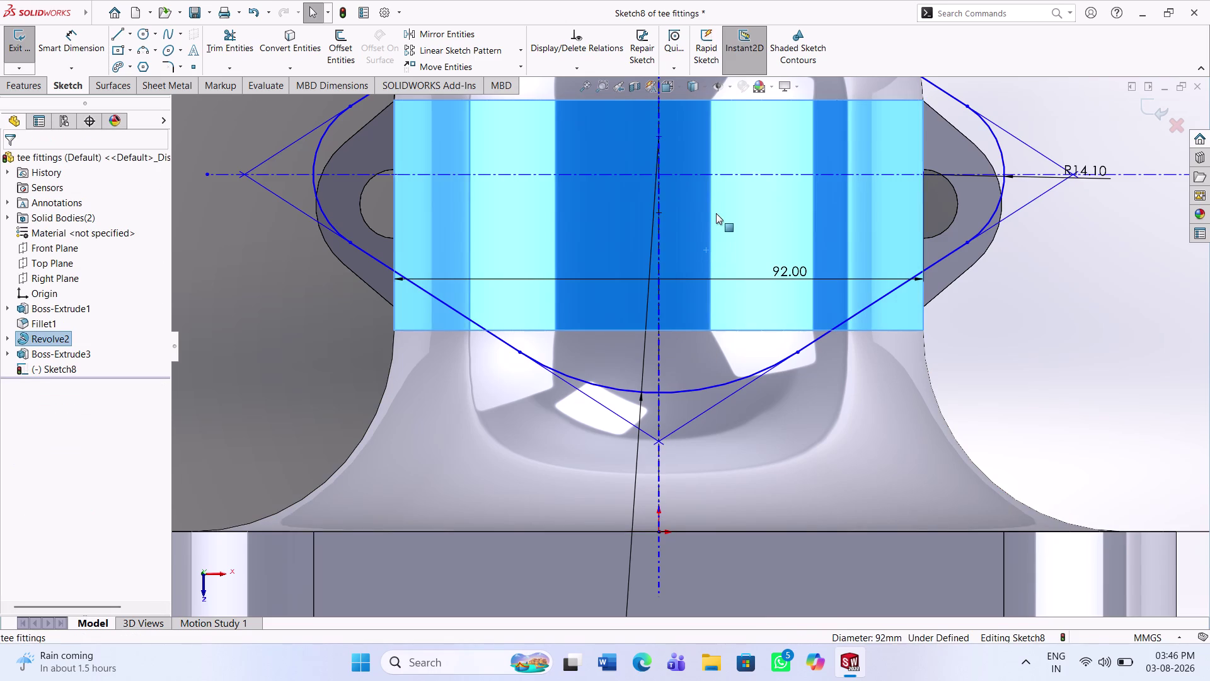
click(723, 215)
click(659, 135)
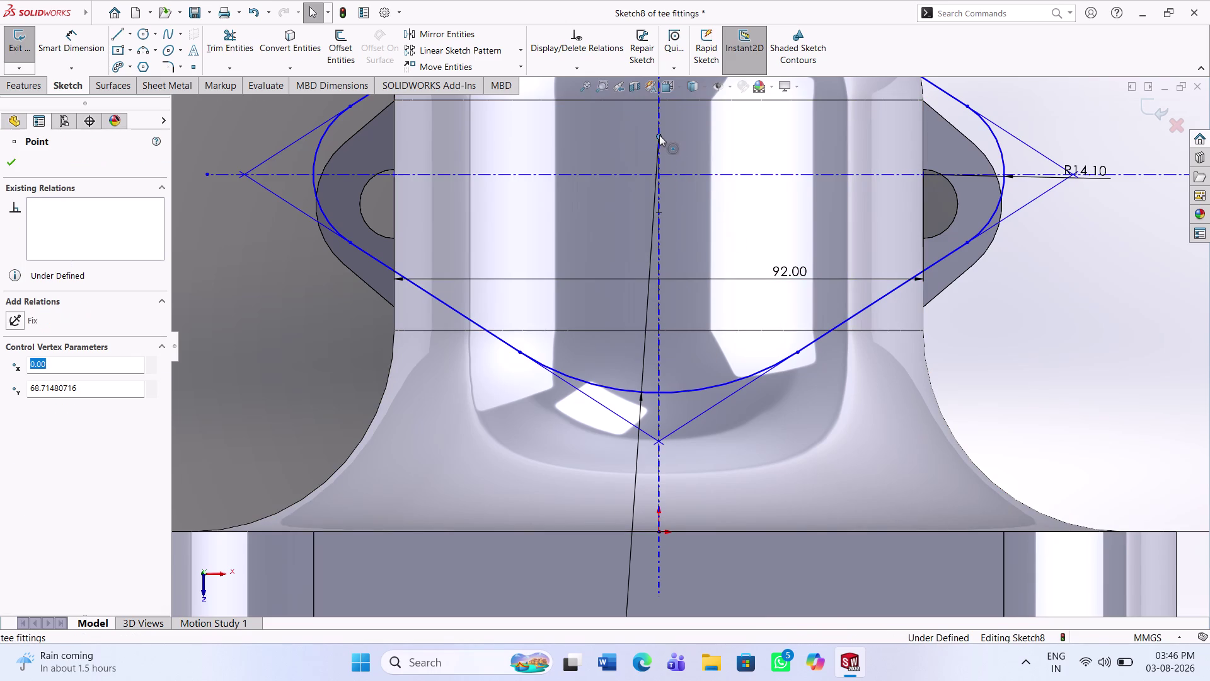
click(660, 255)
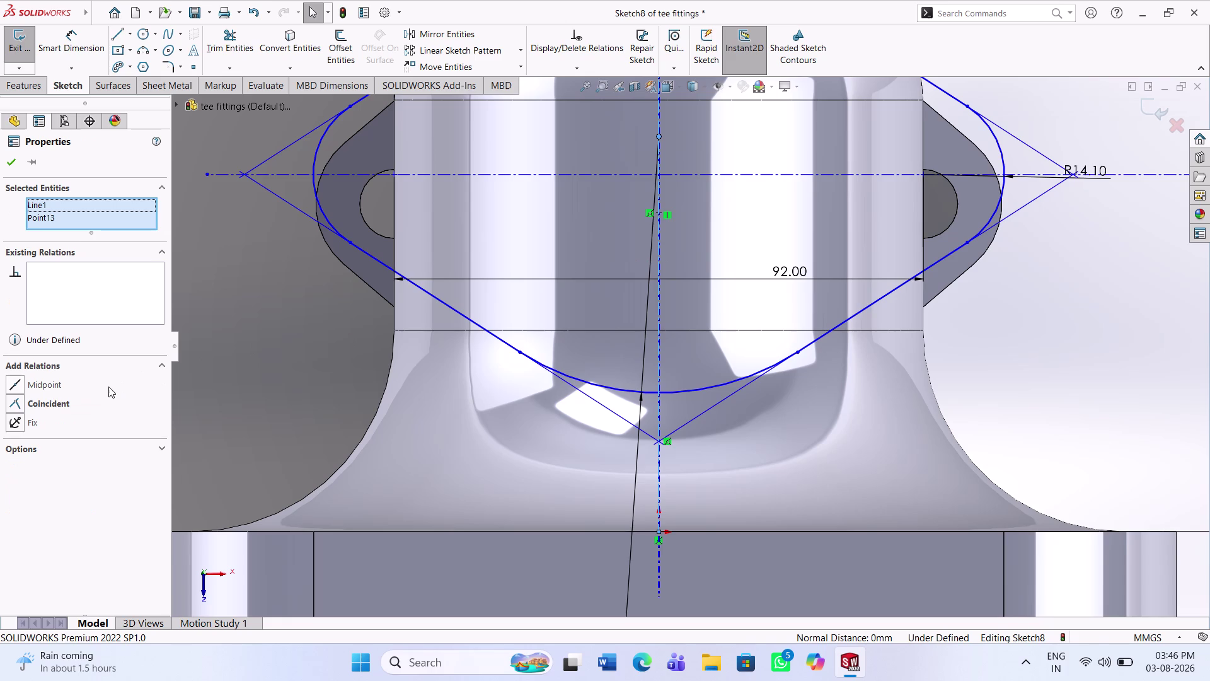
click(51, 401)
click(5, 161)
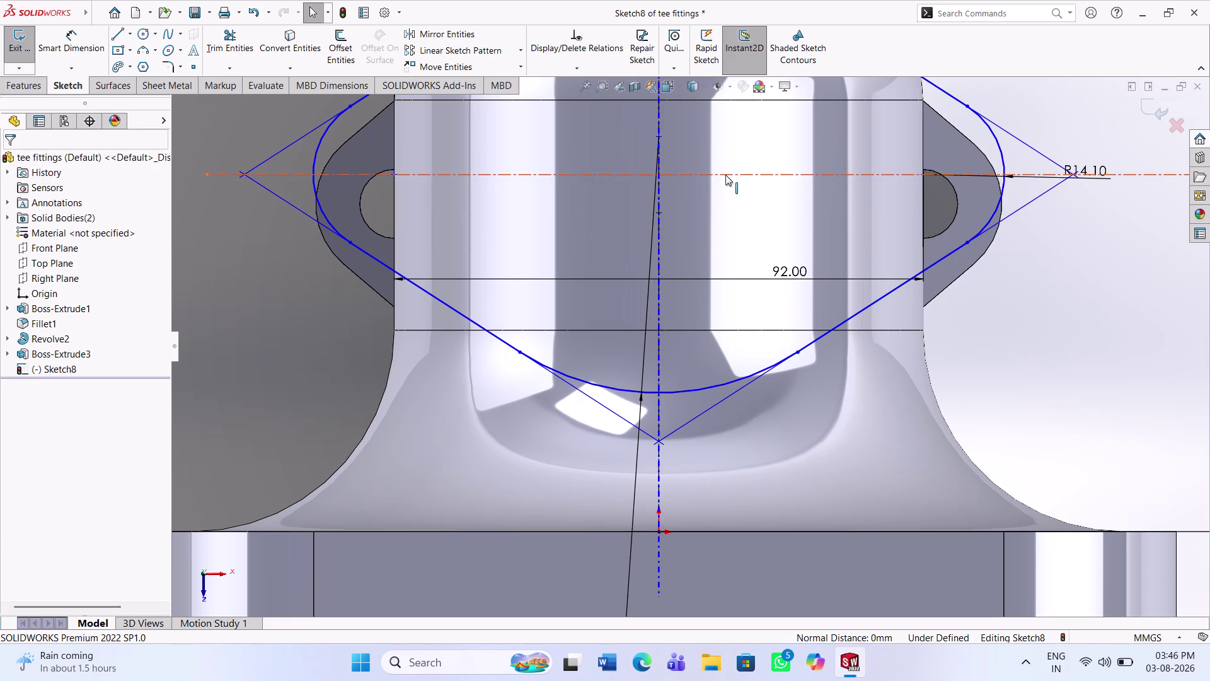
click(849, 175)
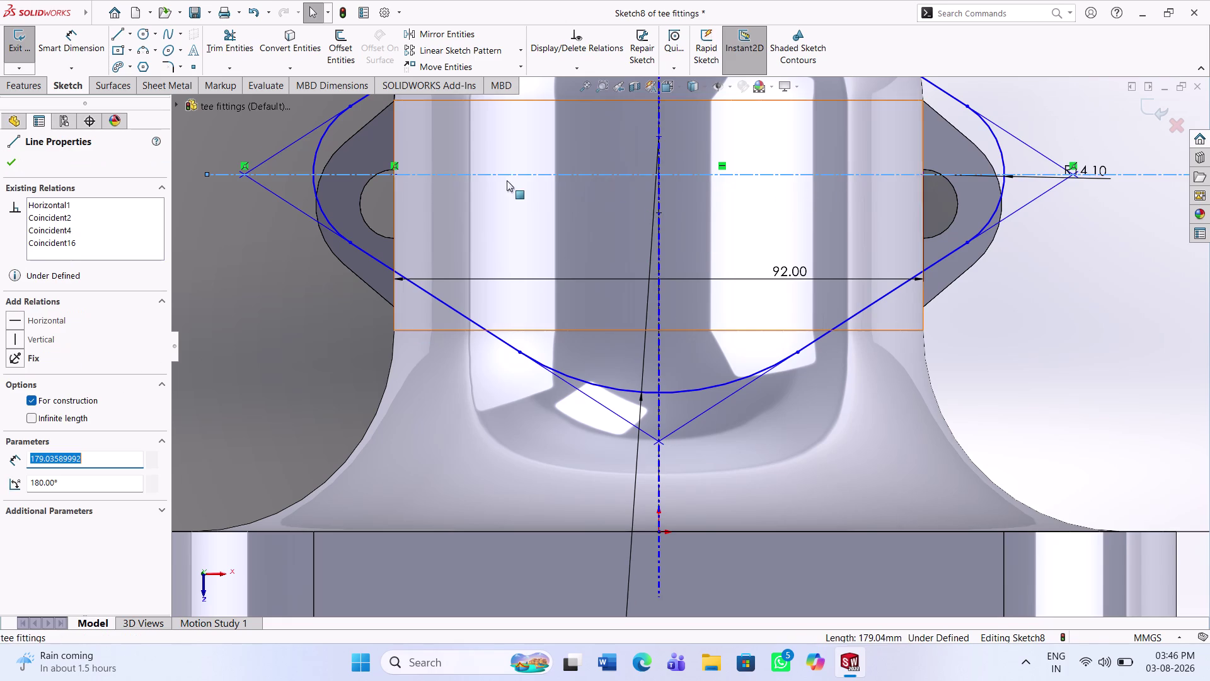
click(392, 179)
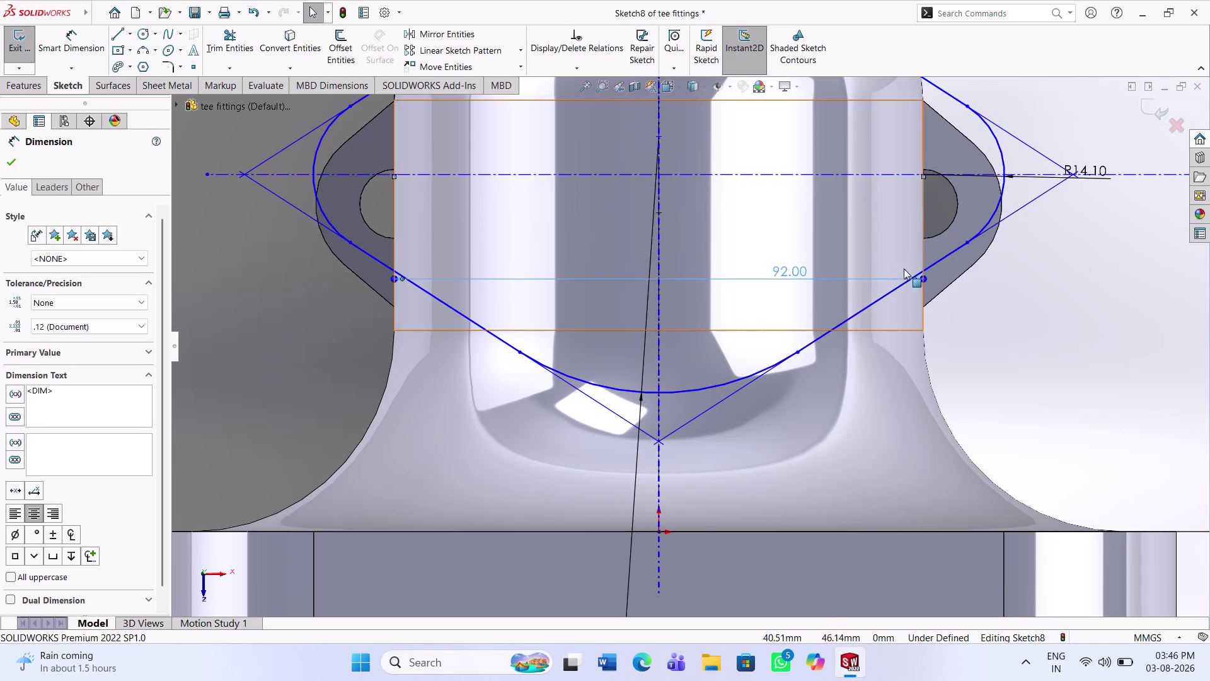
scroll(up, 3)
click(1023, 316)
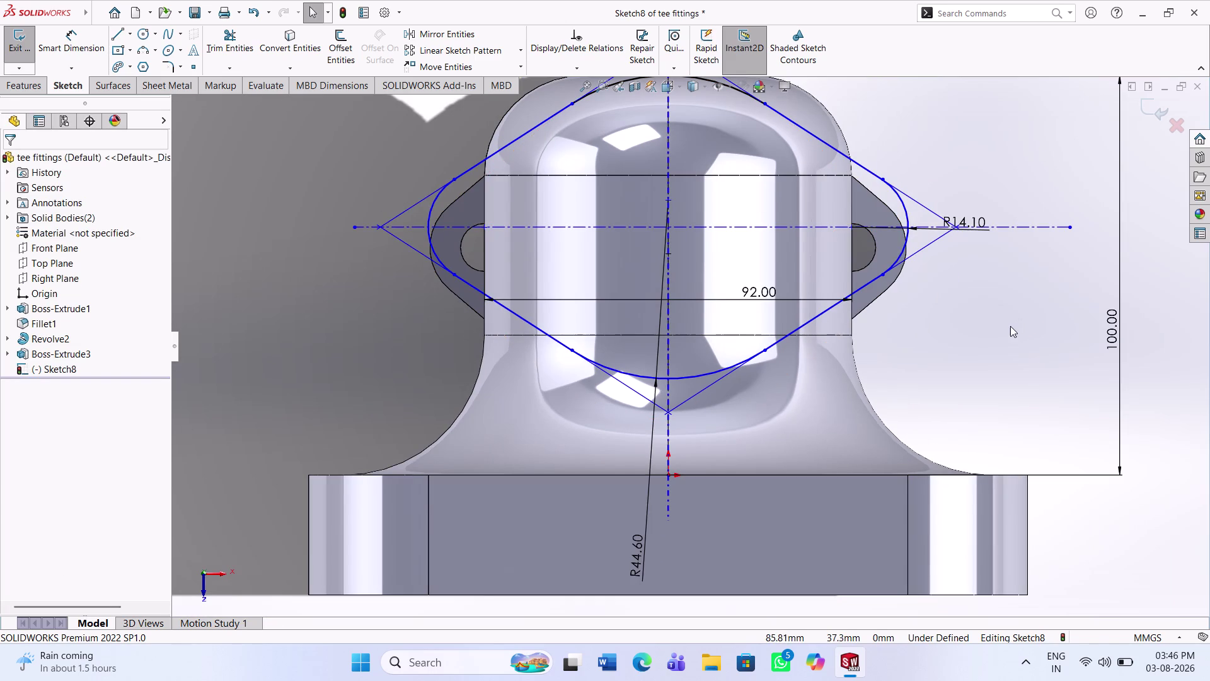
key(Escape)
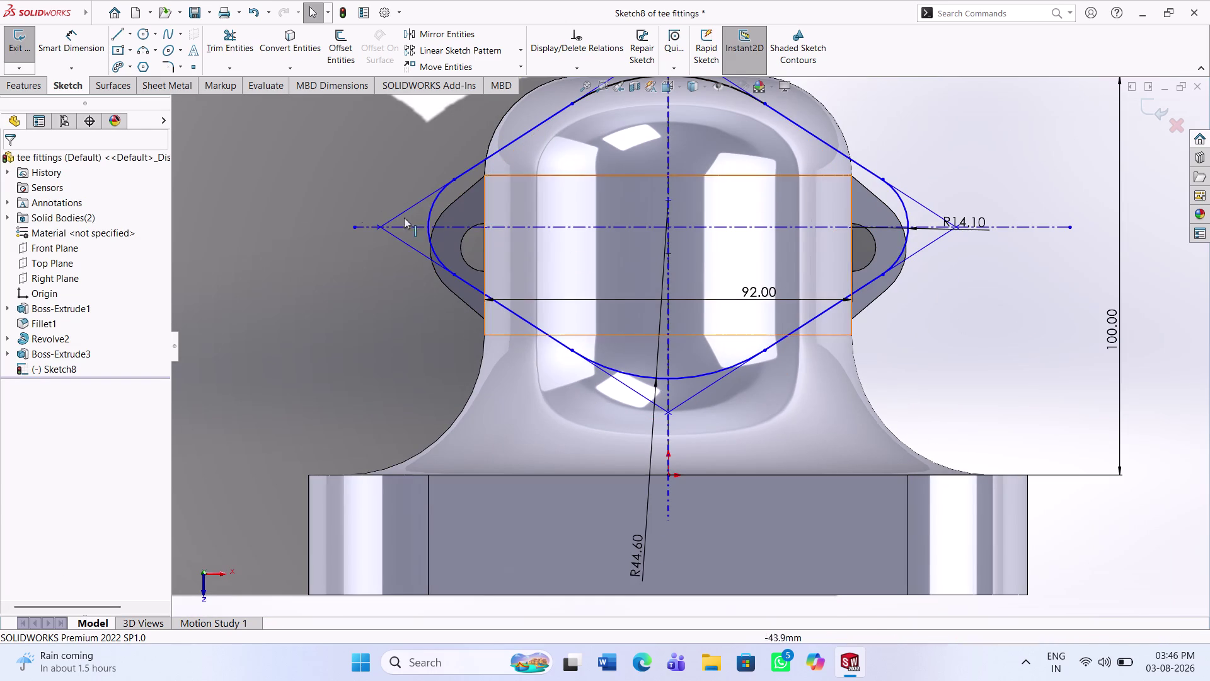
Start a circle on the left flange hole, cancel it, and orbit to inspect the flange.
click(144, 33)
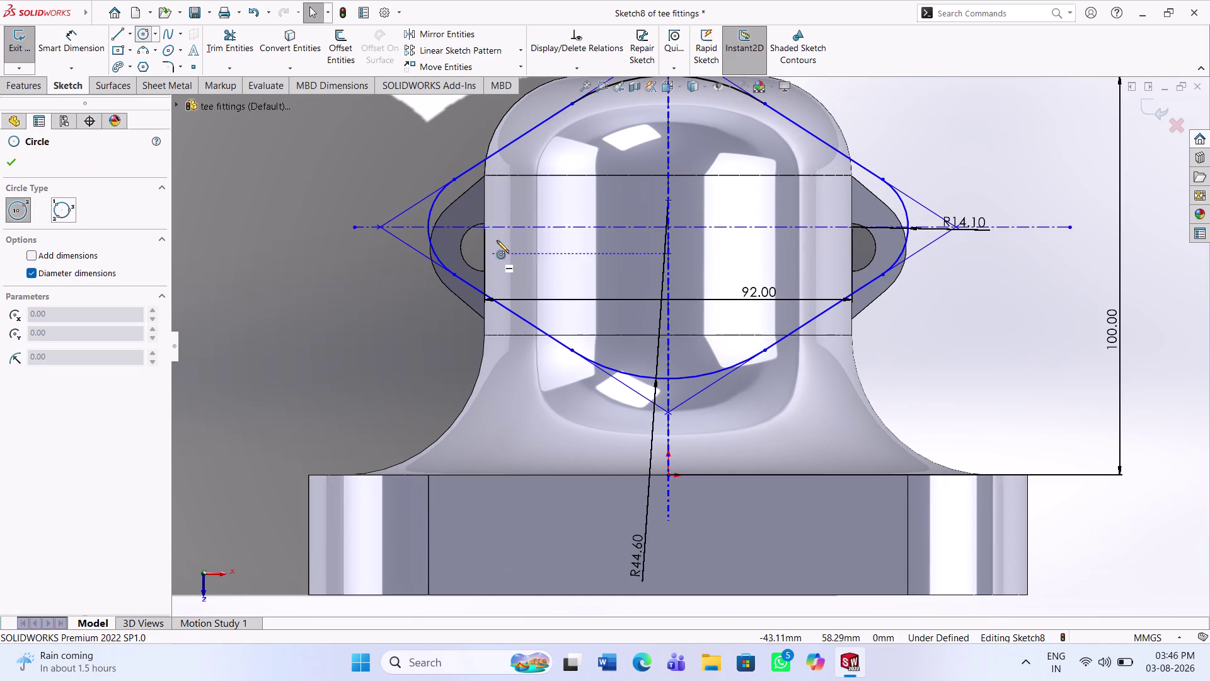
click(484, 228)
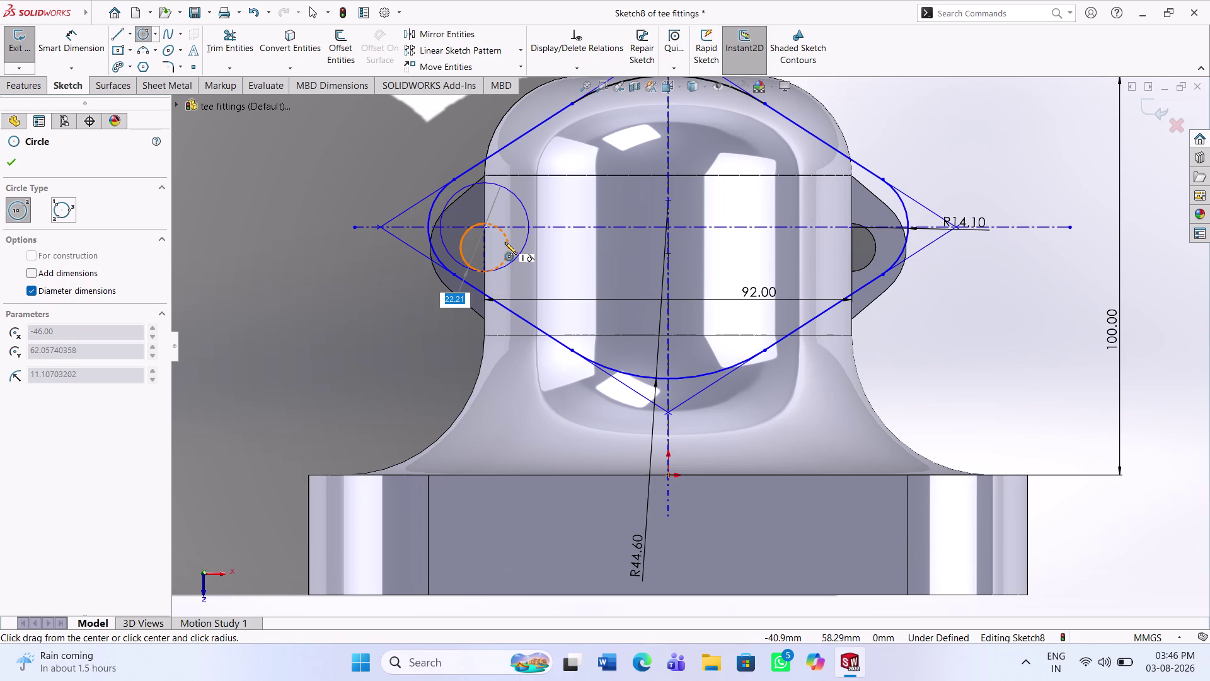
key(Escape)
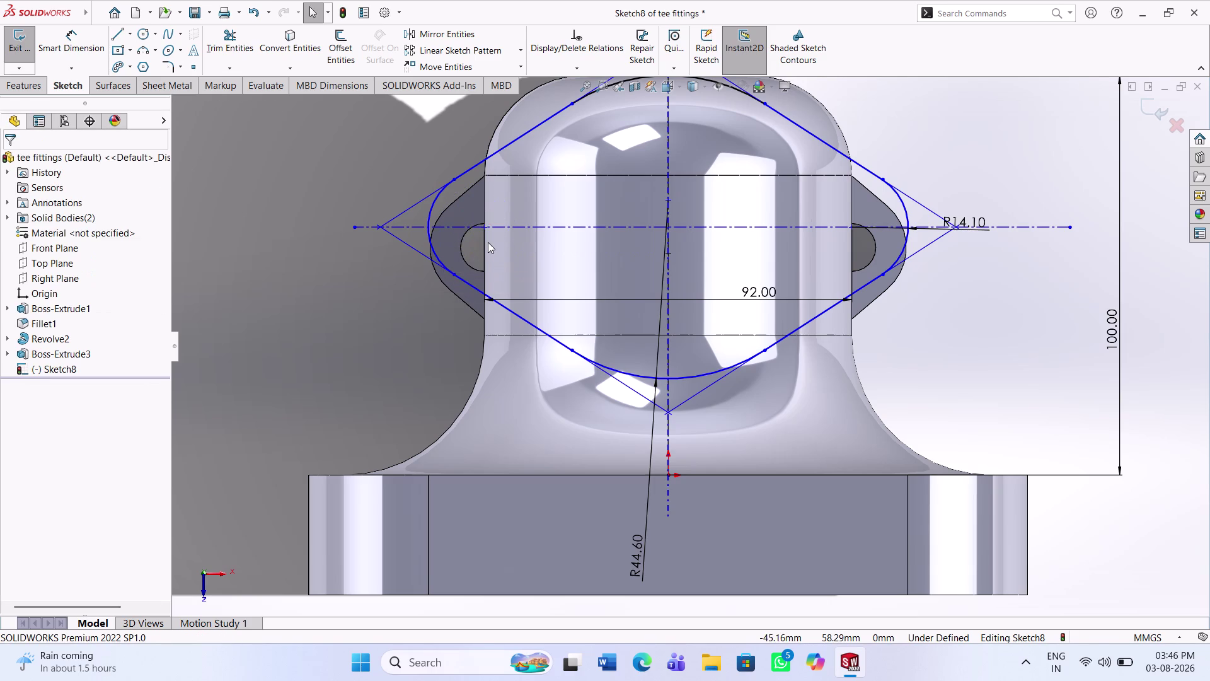
scroll(up, 3)
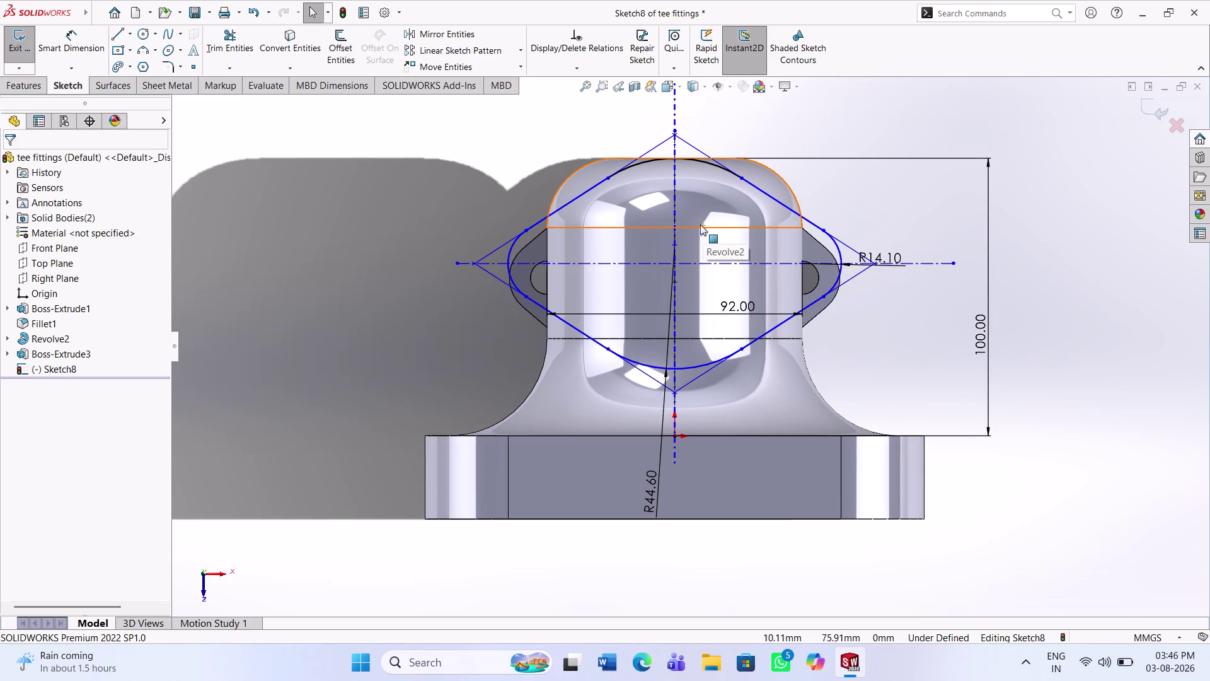
scroll(up, 3)
scroll(down, 3)
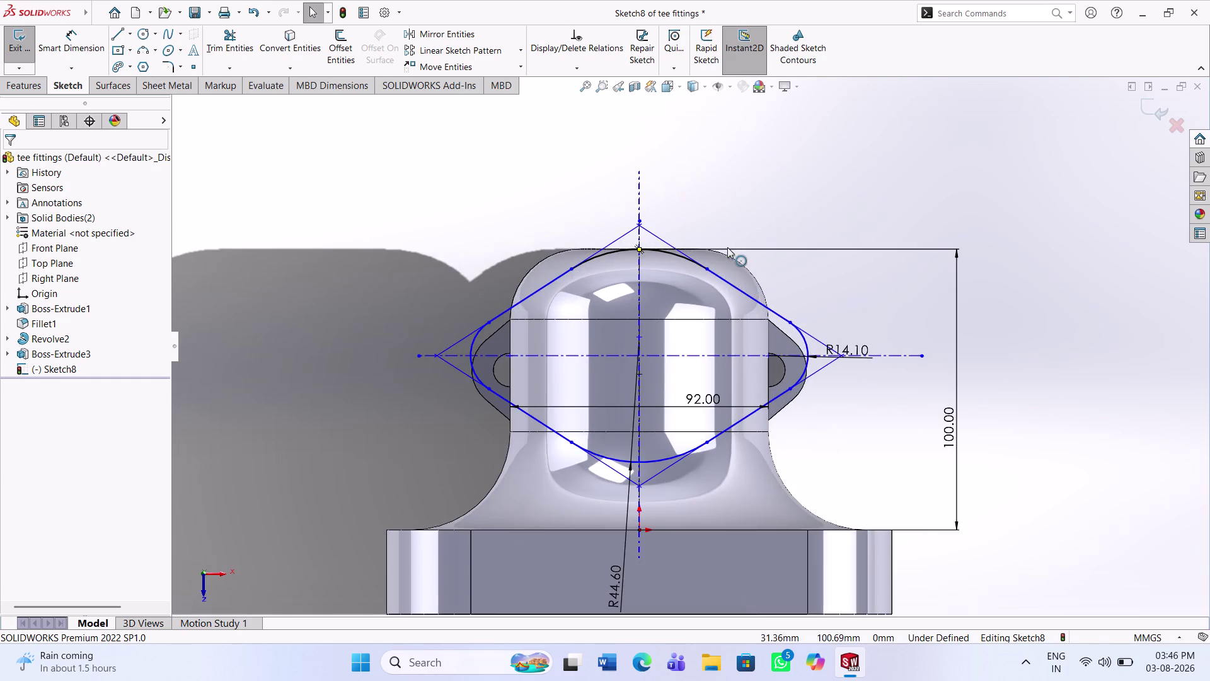
middle_drag(727, 249, 677, 300)
scroll(down, 3)
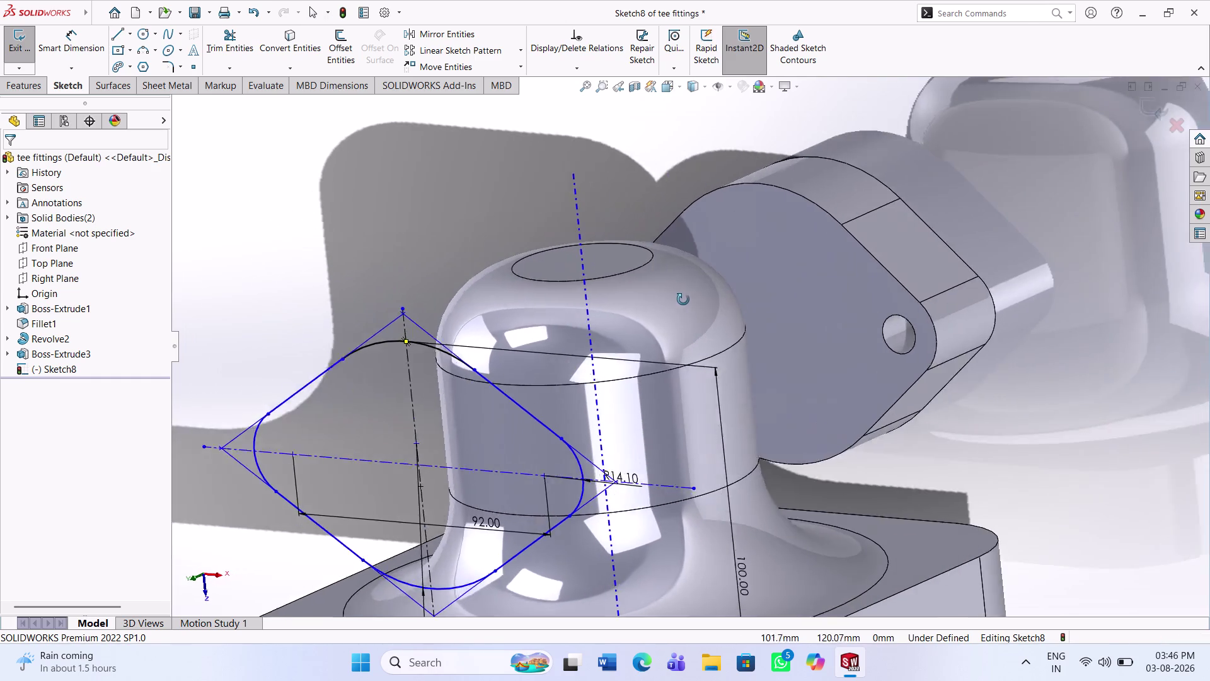
middle_drag(678, 300, 726, 255)
Draw a circle centred on the left flange hole and dimension it to 12 mm diameter.
click(148, 32)
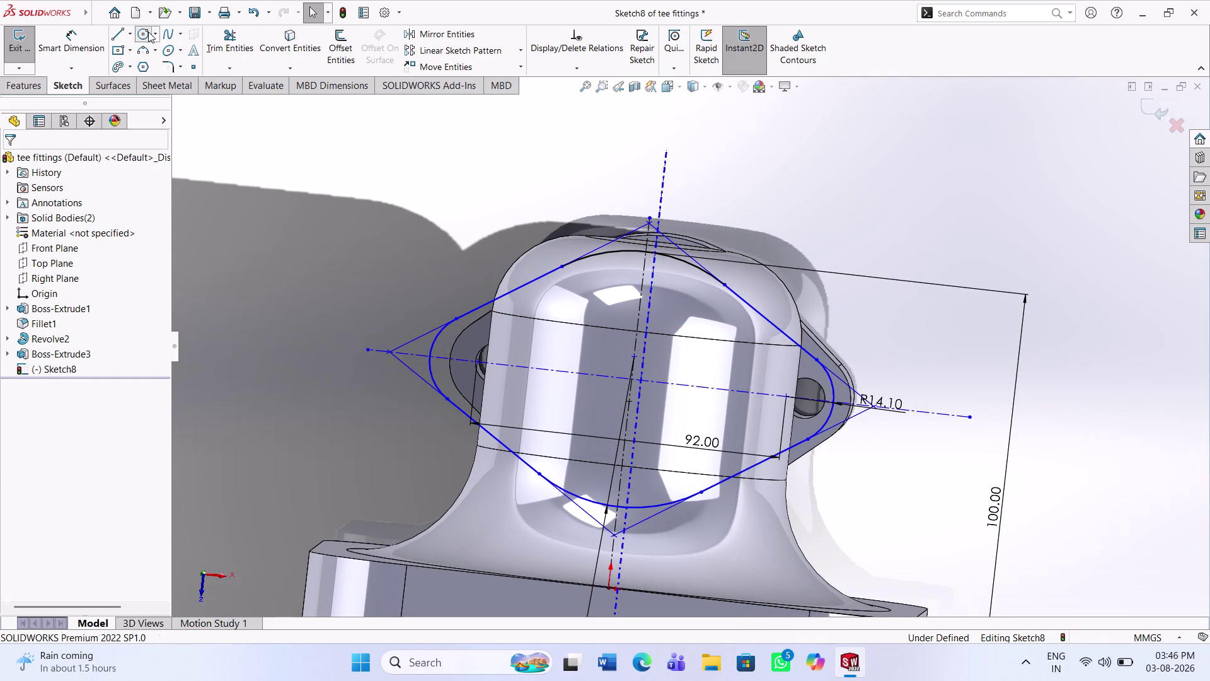
click(479, 361)
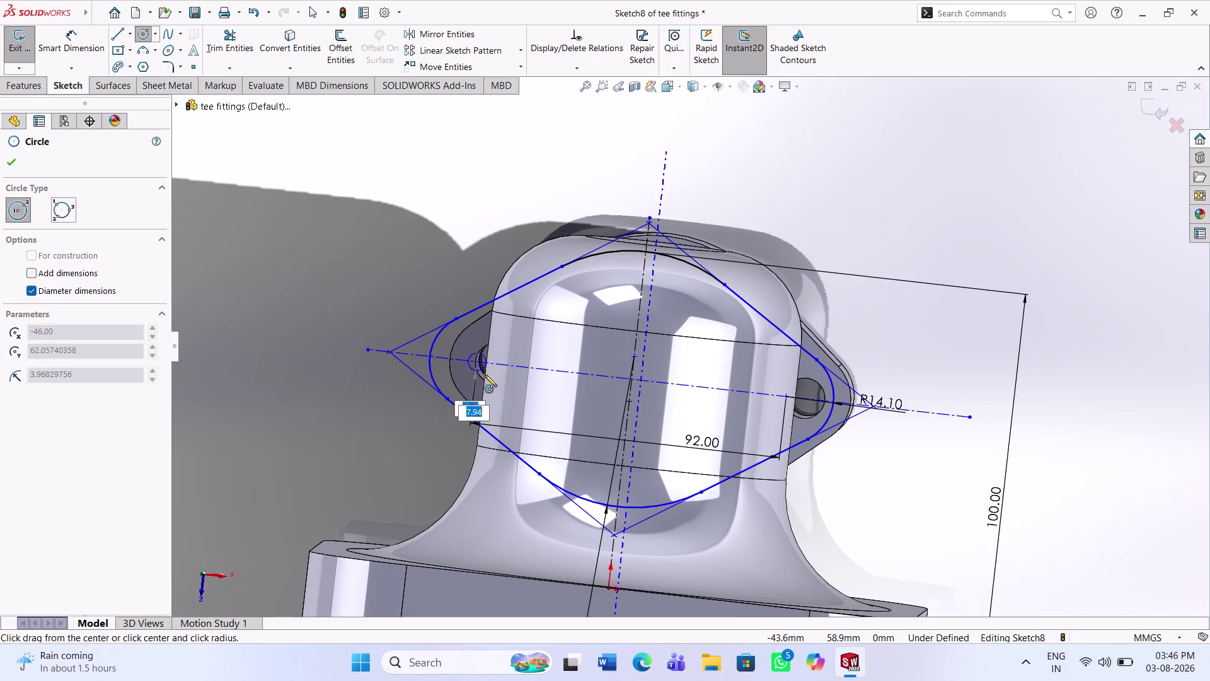
click(492, 378)
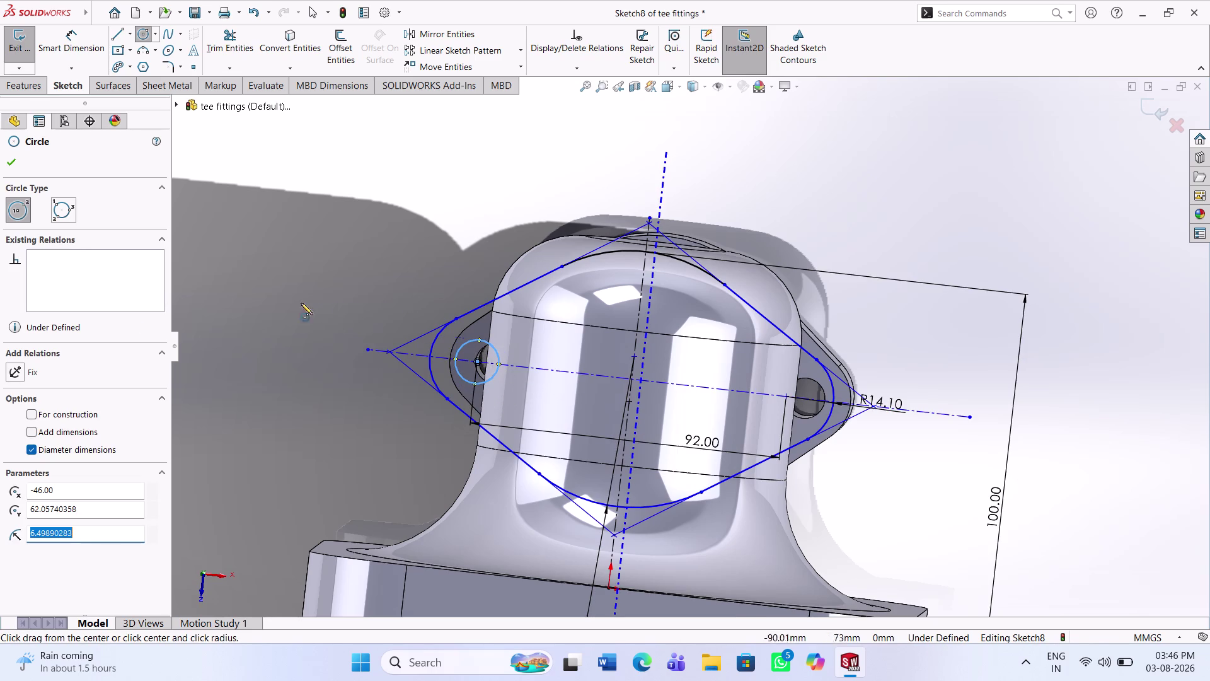
click(81, 43)
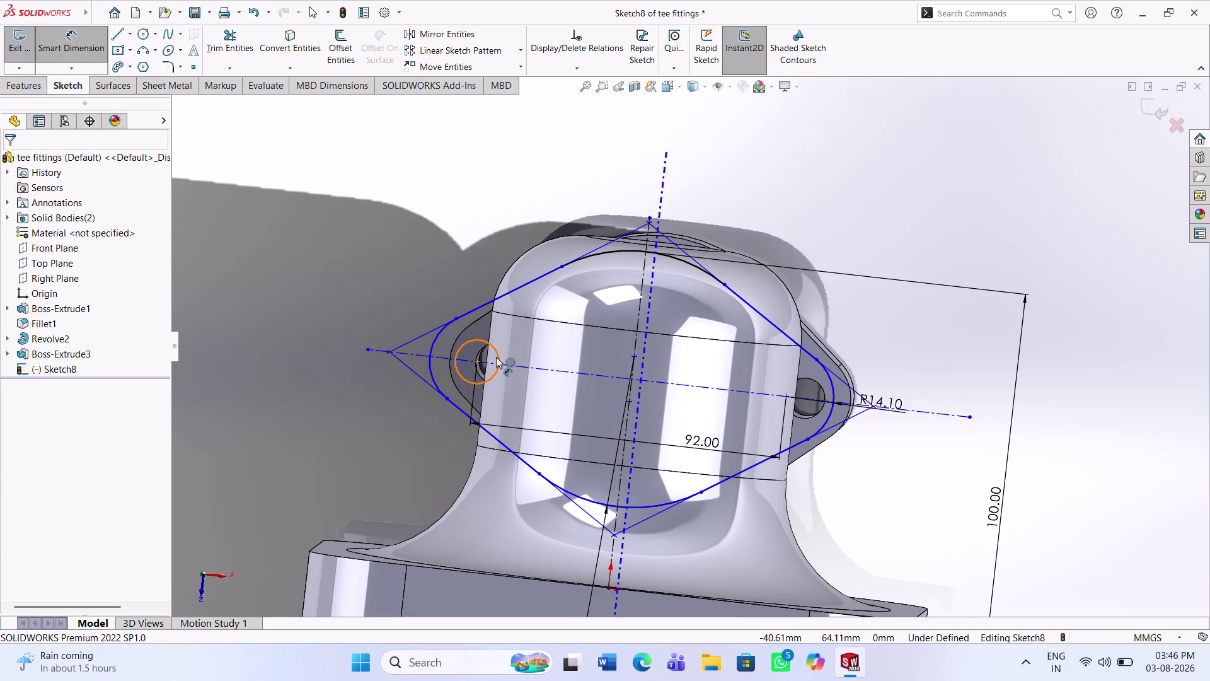
click(496, 357)
click(536, 418)
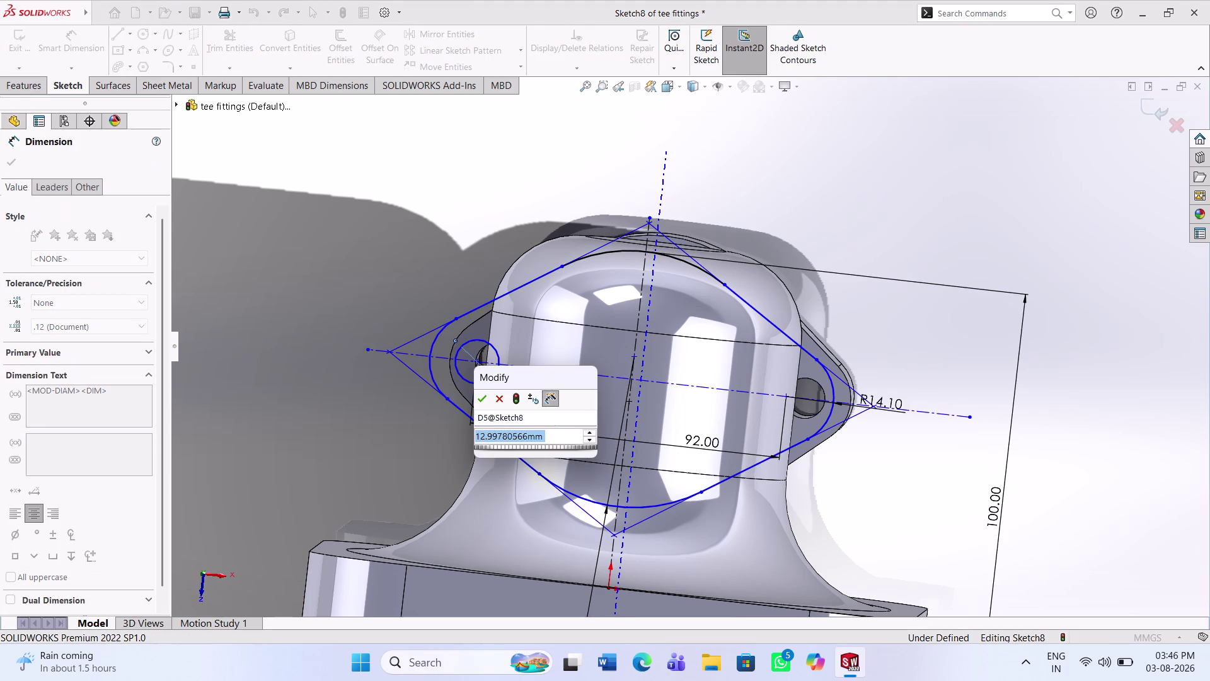
key(1)
key(2)
key(Return)
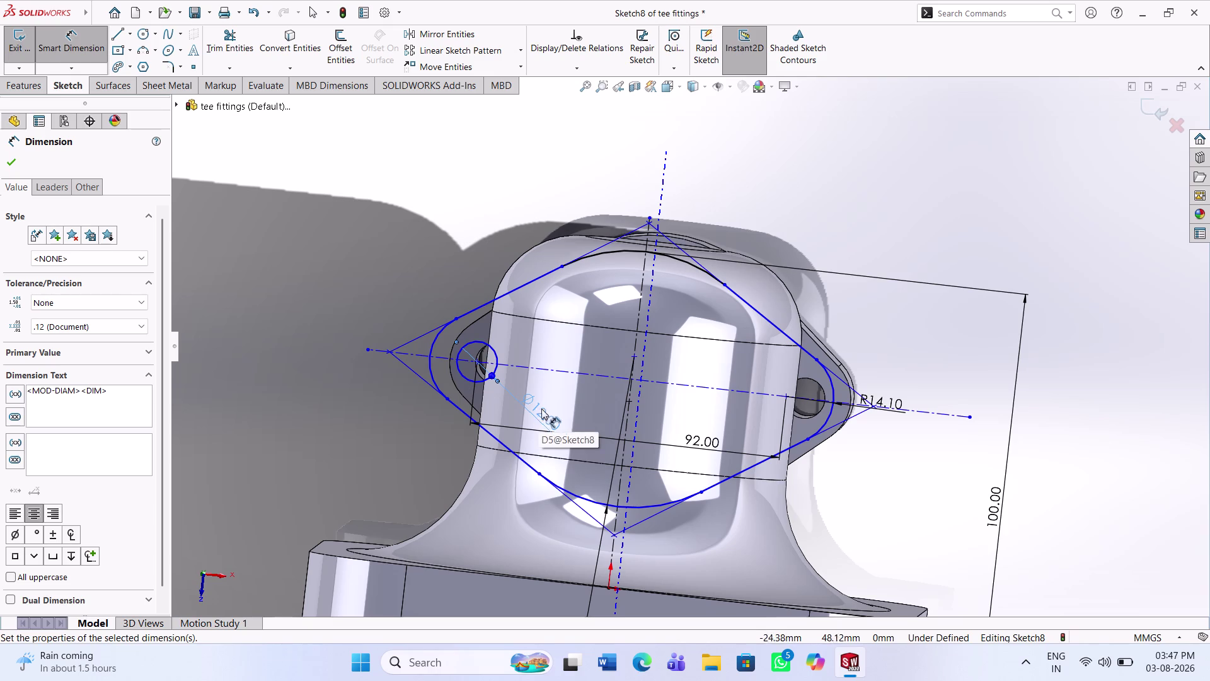
middle_click(712, 421)
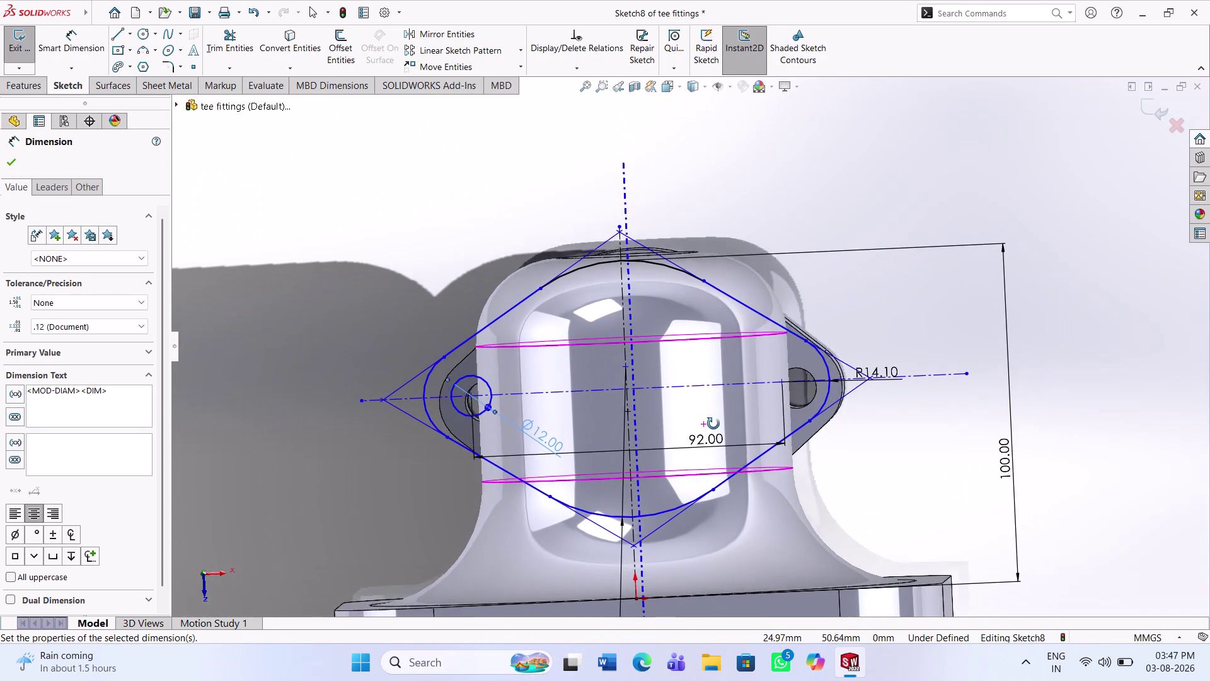
click(148, 32)
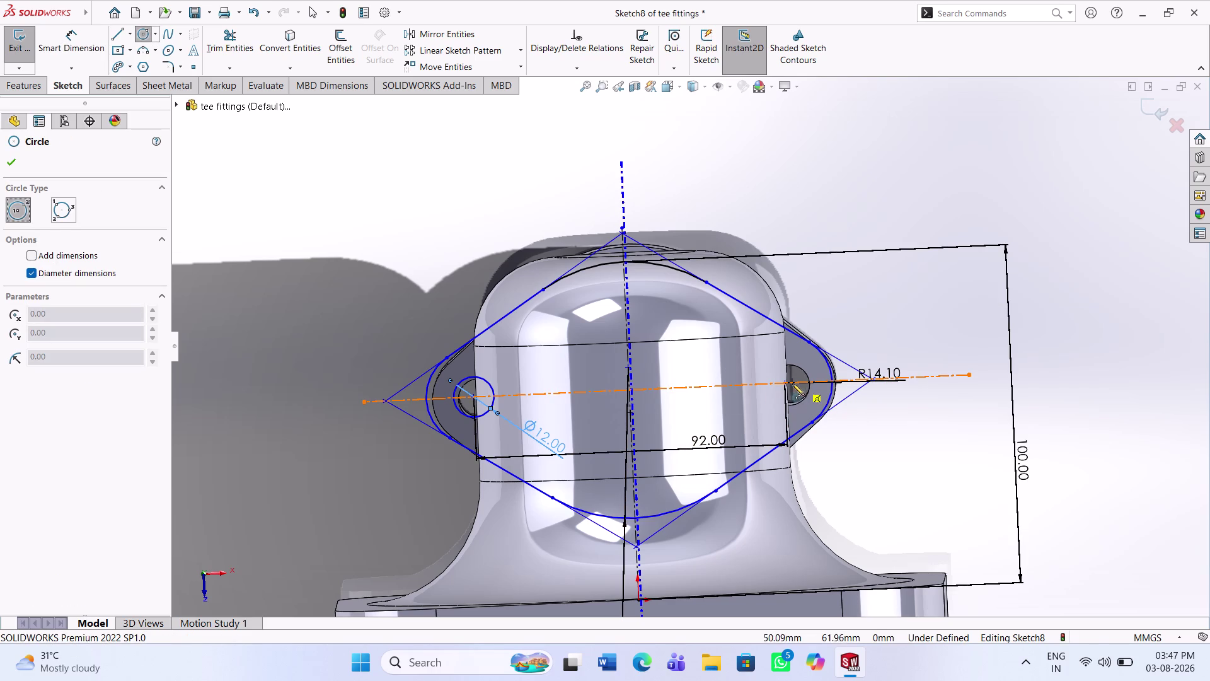
Draw a circle in the right lug and dimension it to 12 mm diameter.
click(784, 385)
click(796, 405)
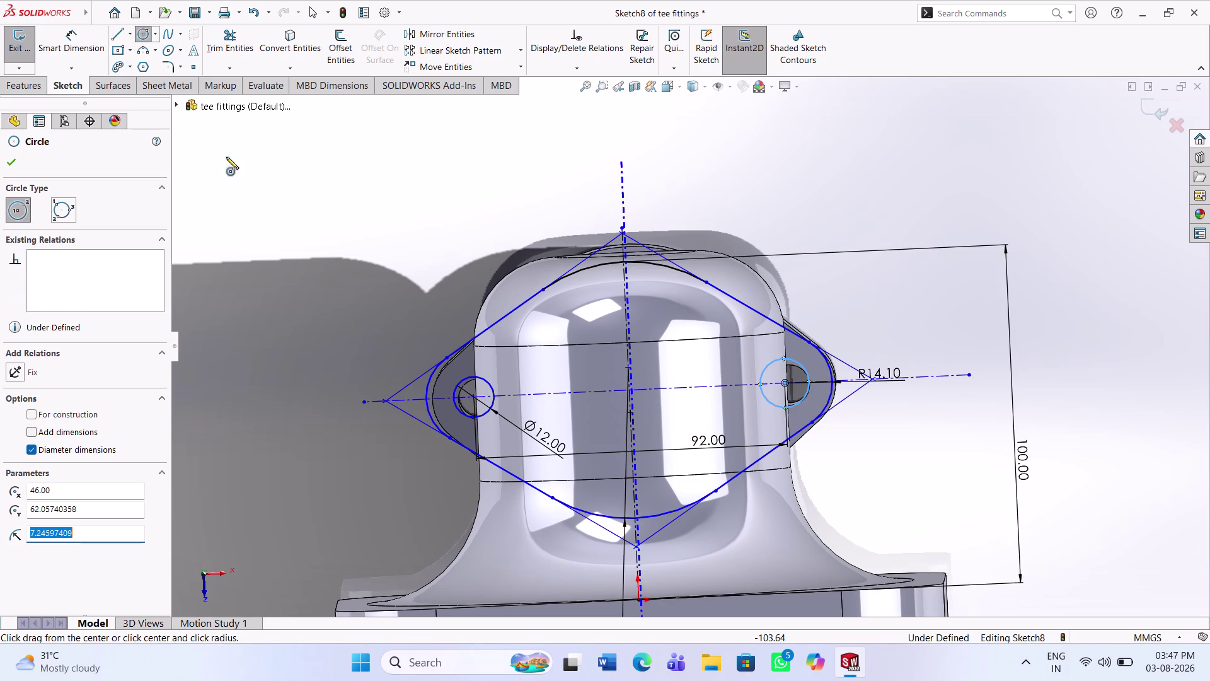
click(82, 50)
click(803, 372)
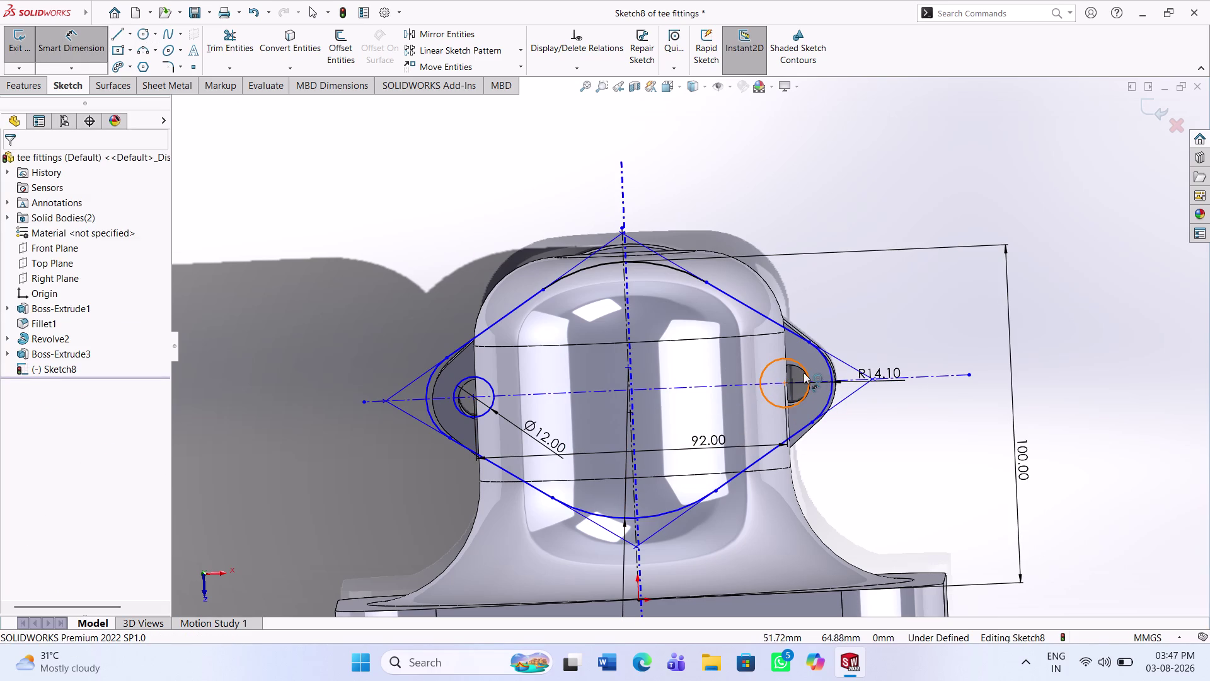
click(908, 300)
text(12)
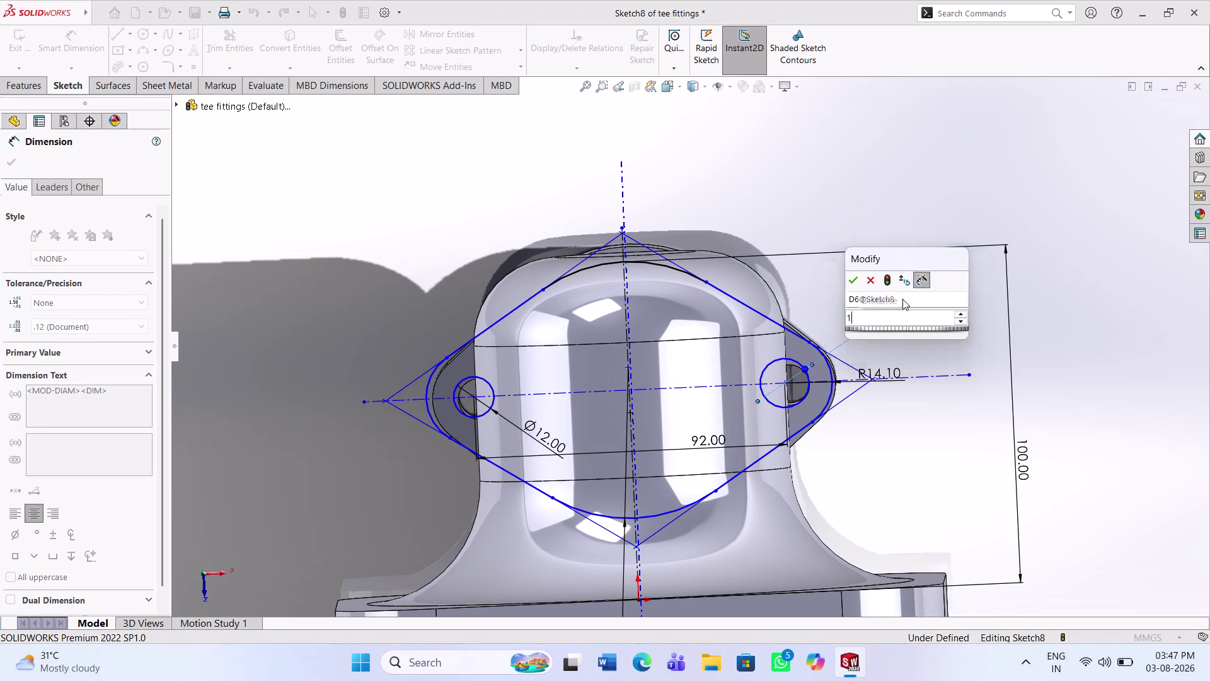
key(Return)
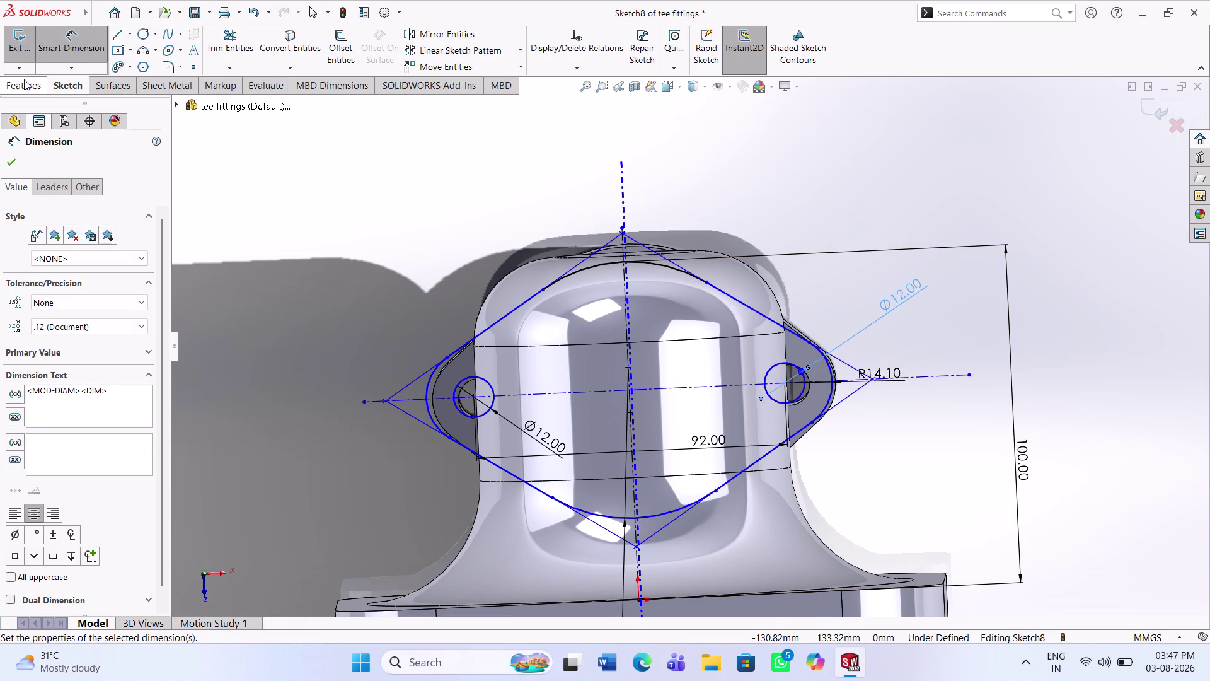
click(23, 80)
Extrude Sketch8 as a 30 mm Blind boss, creating Boss-Extrude4.
click(27, 57)
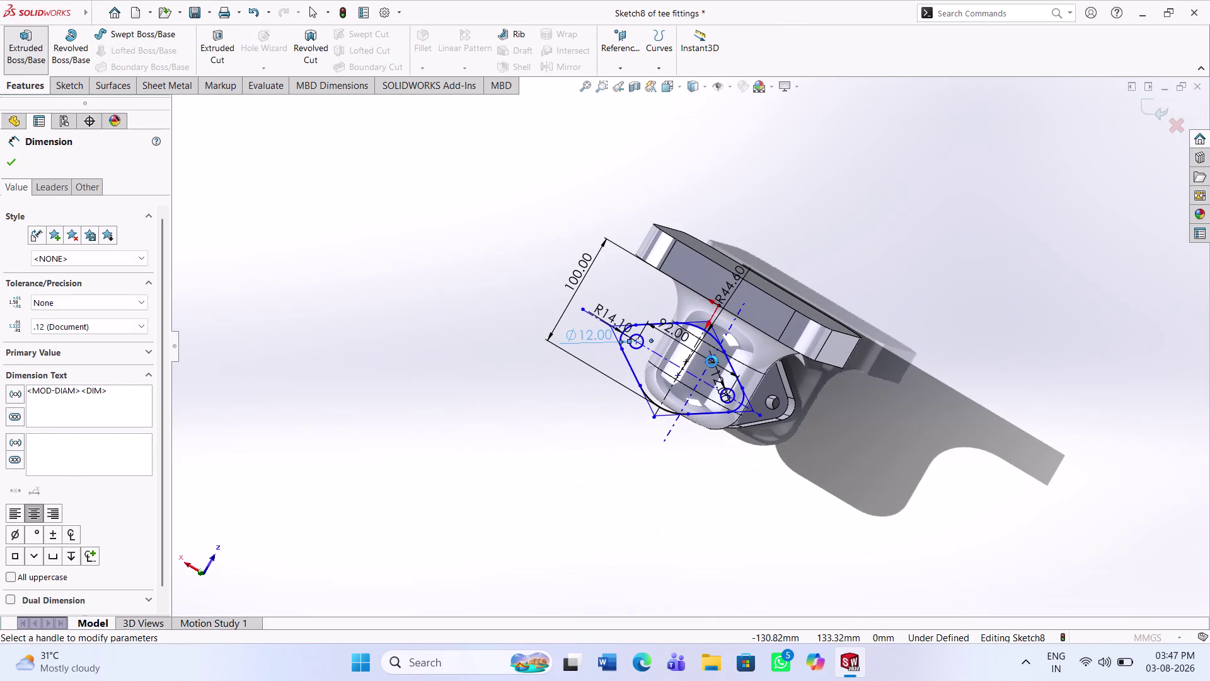
click(673, 348)
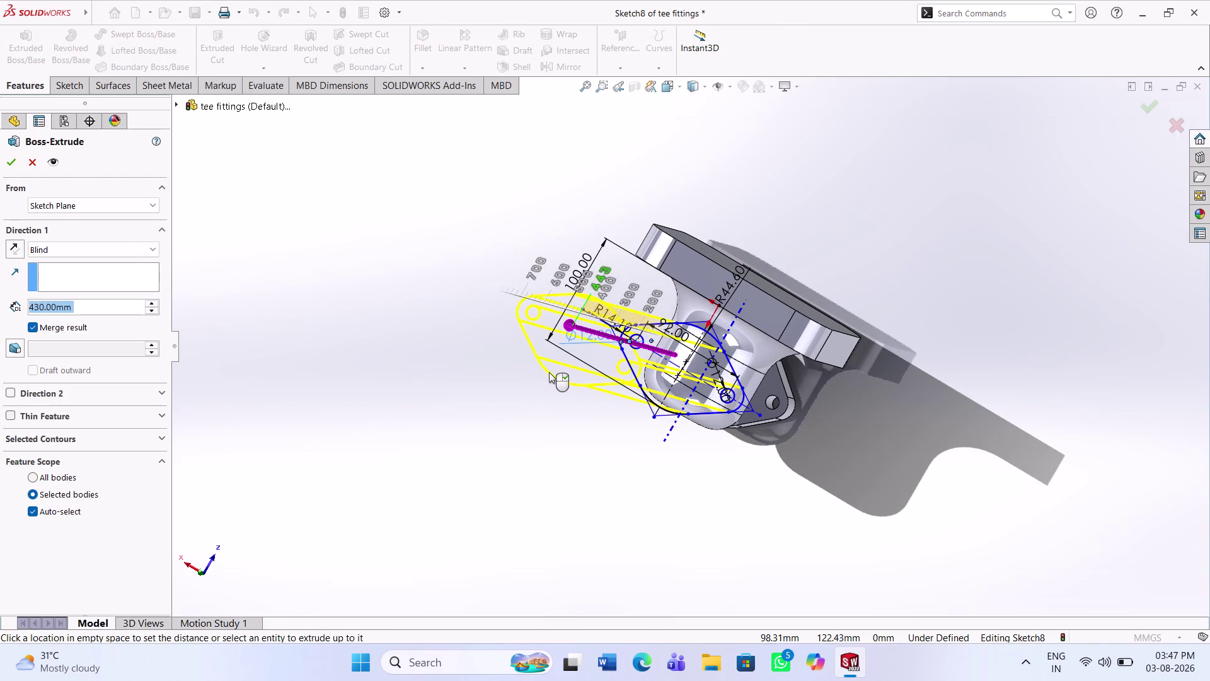
click(668, 379)
drag(90, 307, 0, 310)
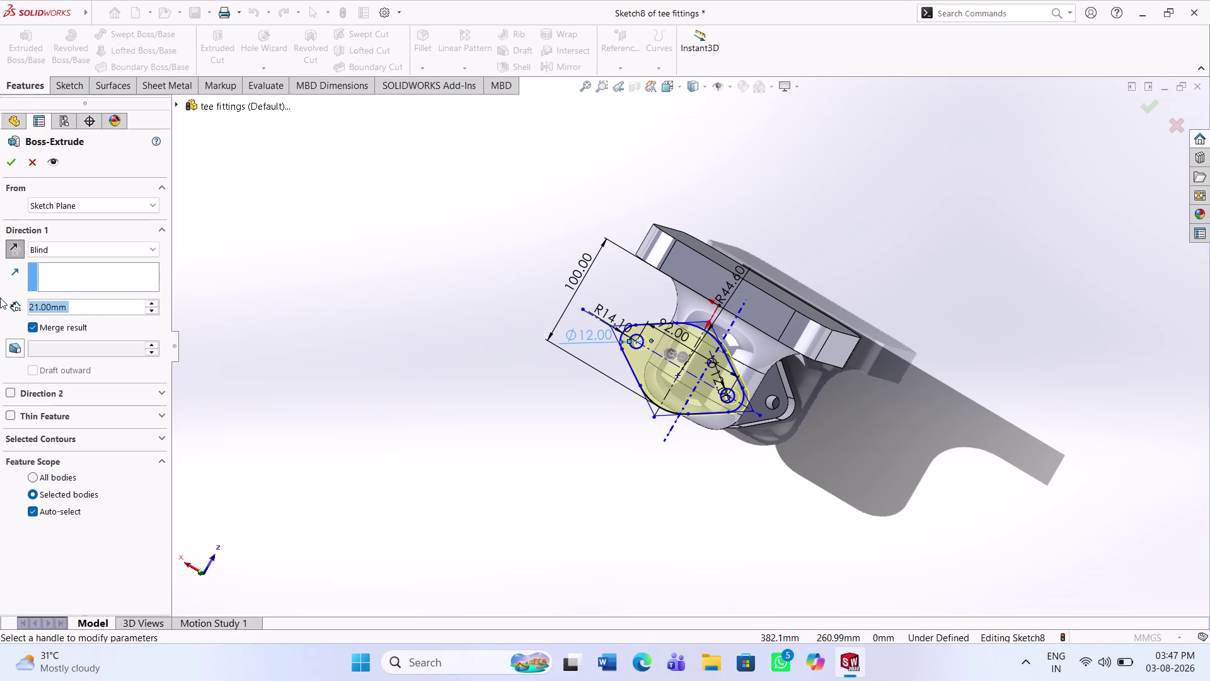
text(30)
key(Return)
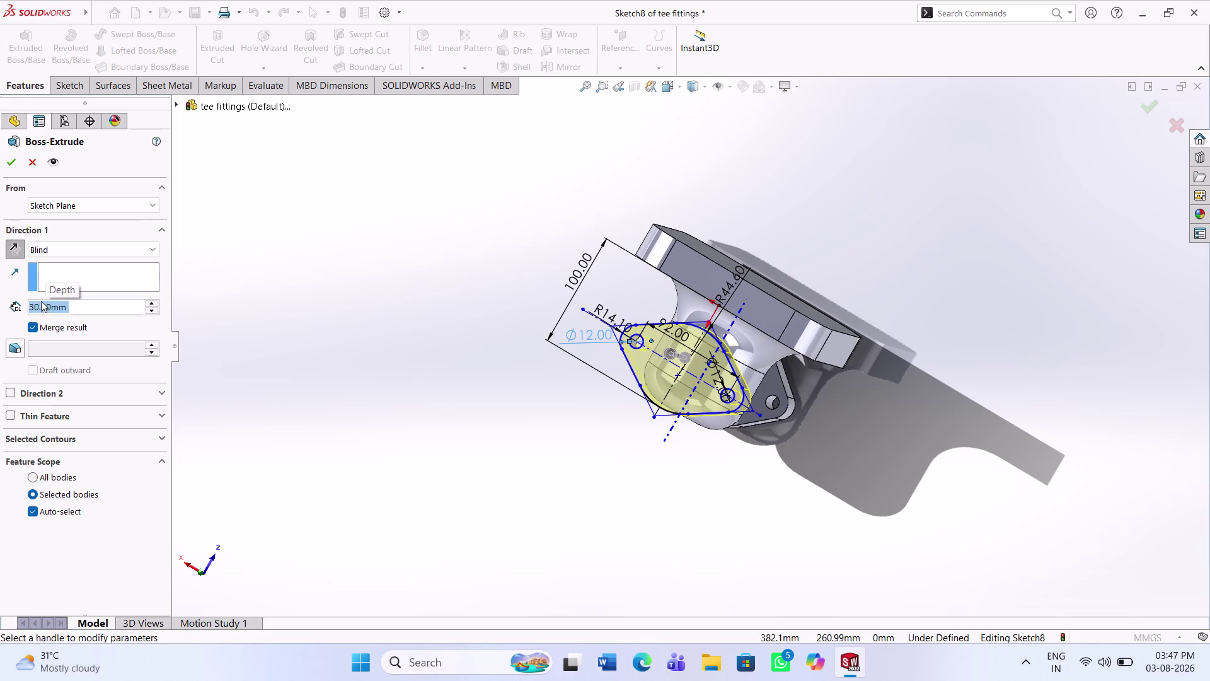
click(9, 157)
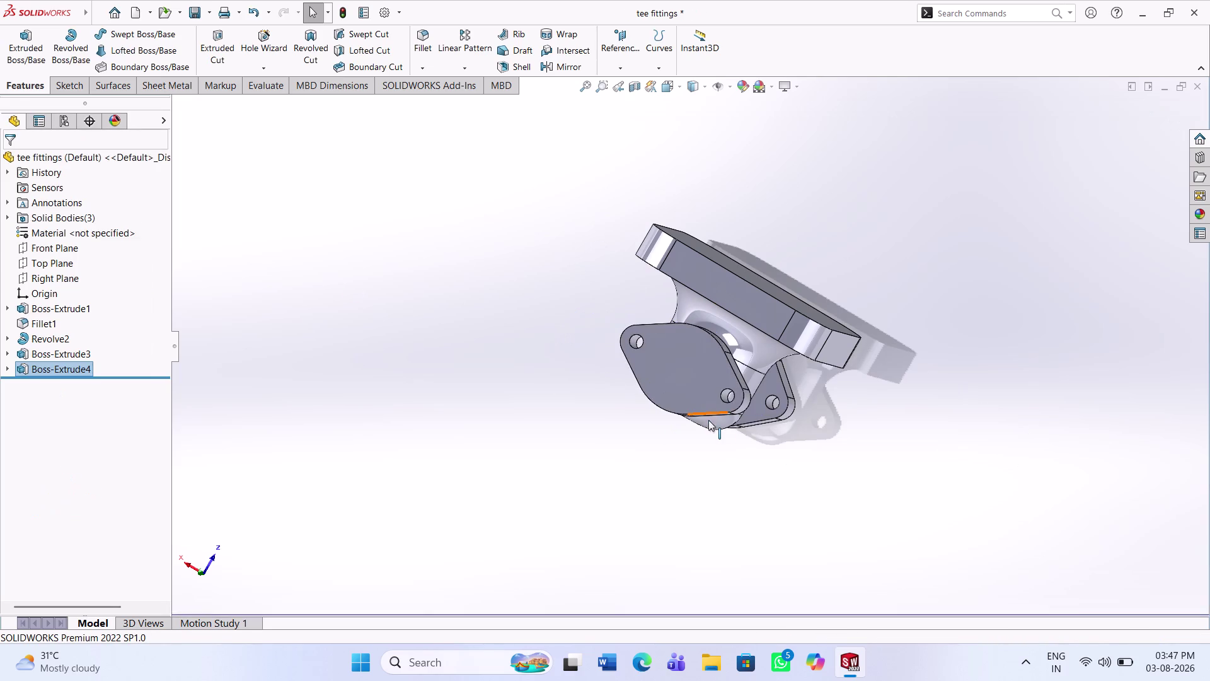
Orbit and zoom around the part, then select the first flange's outer face.
middle_drag(716, 423, 795, 304)
middle_drag(783, 418, 814, 247)
scroll(up, 3)
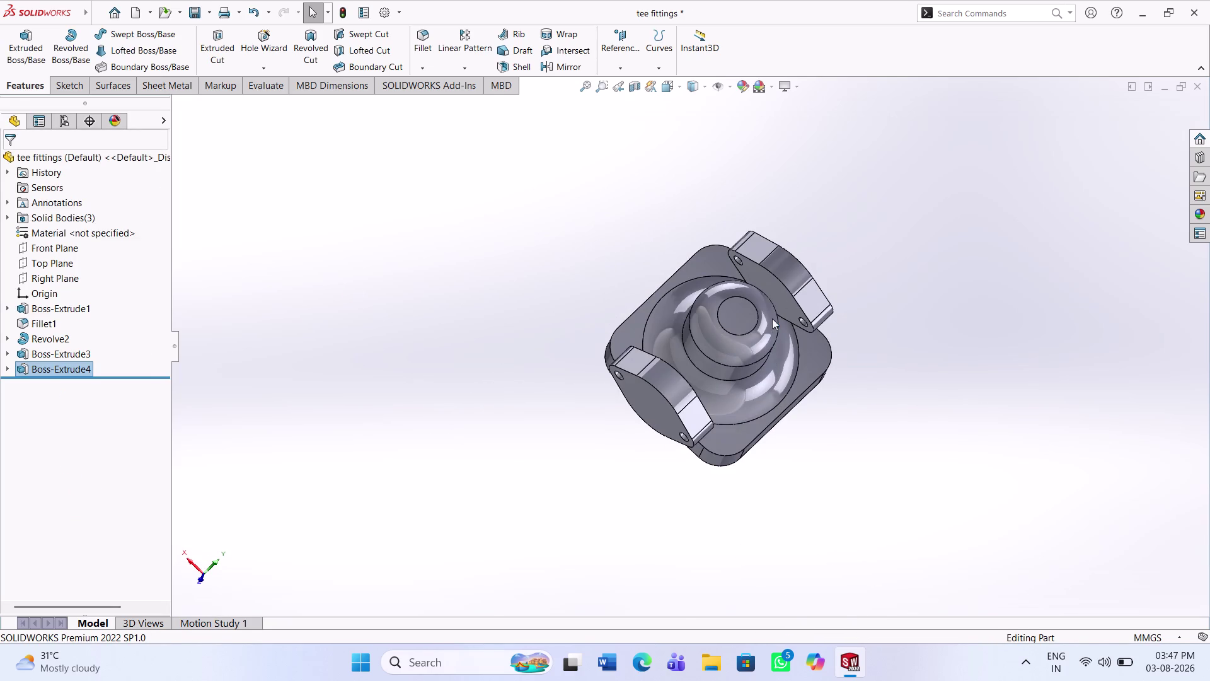
scroll(down, 3)
scroll(down, 3)
middle_click(771, 321)
scroll(down, 3)
middle_drag(772, 318, 780, 210)
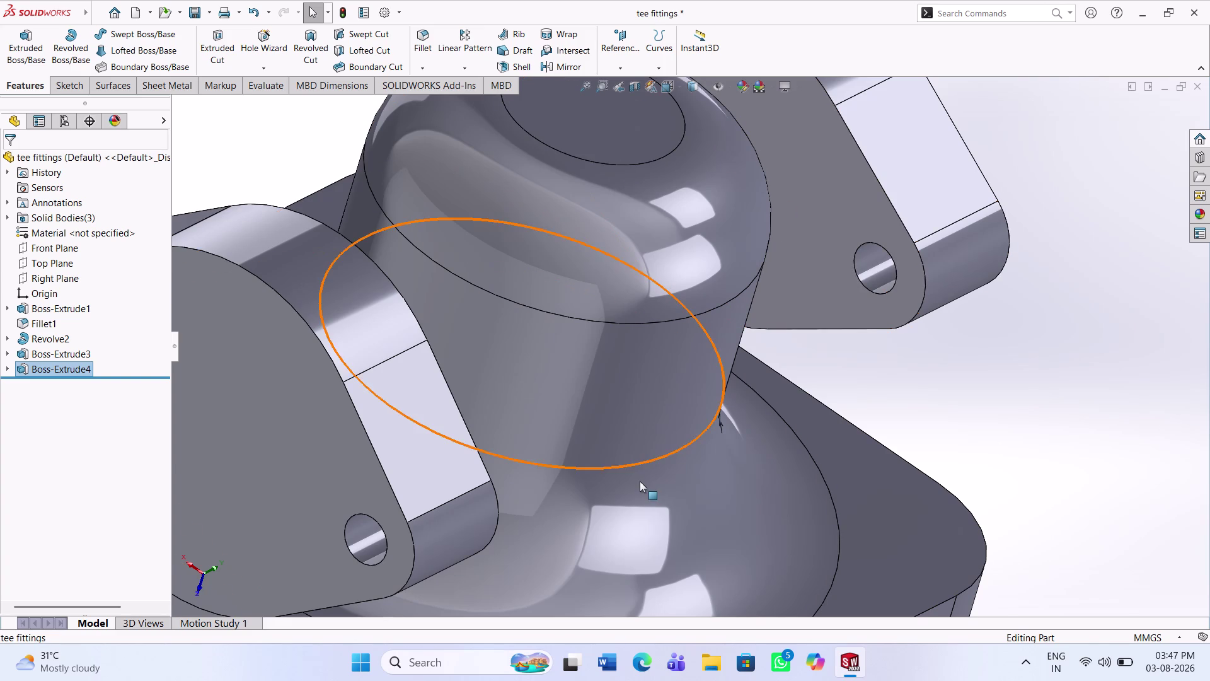
scroll(up, 3)
middle_drag(433, 506, 471, 435)
scroll(down, 3)
click(371, 414)
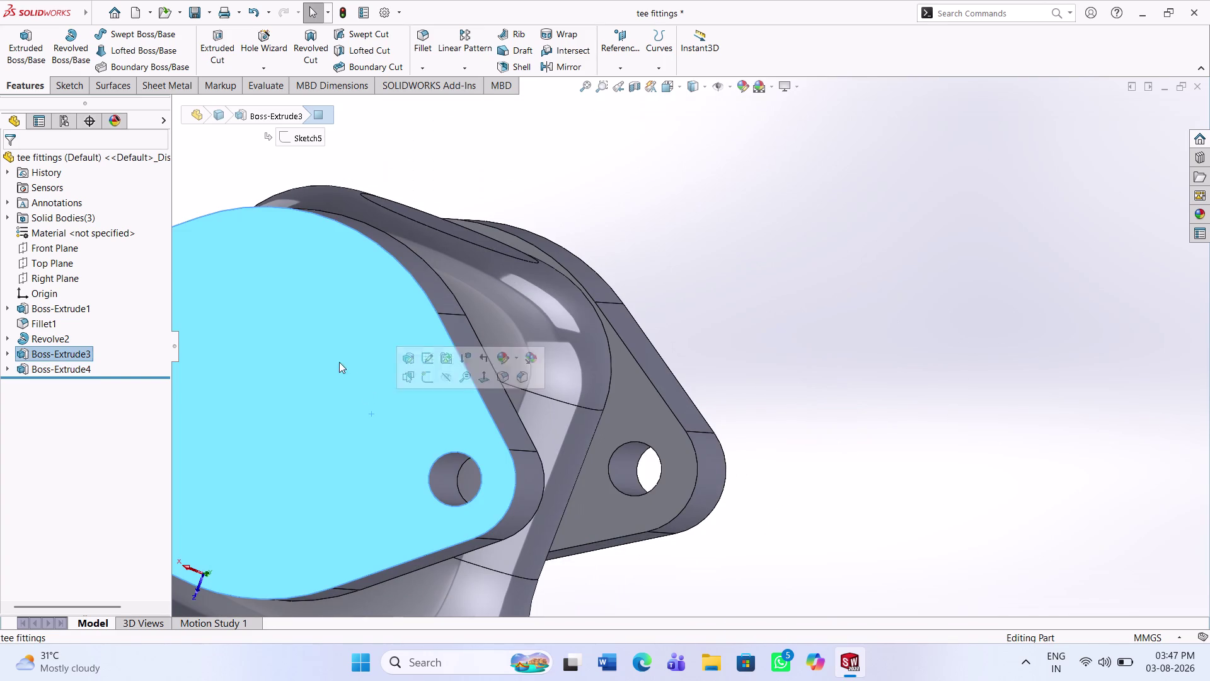
Start a sketch on the flange face, view it Normal To, and draw a centred circle.
click(61, 82)
click(21, 42)
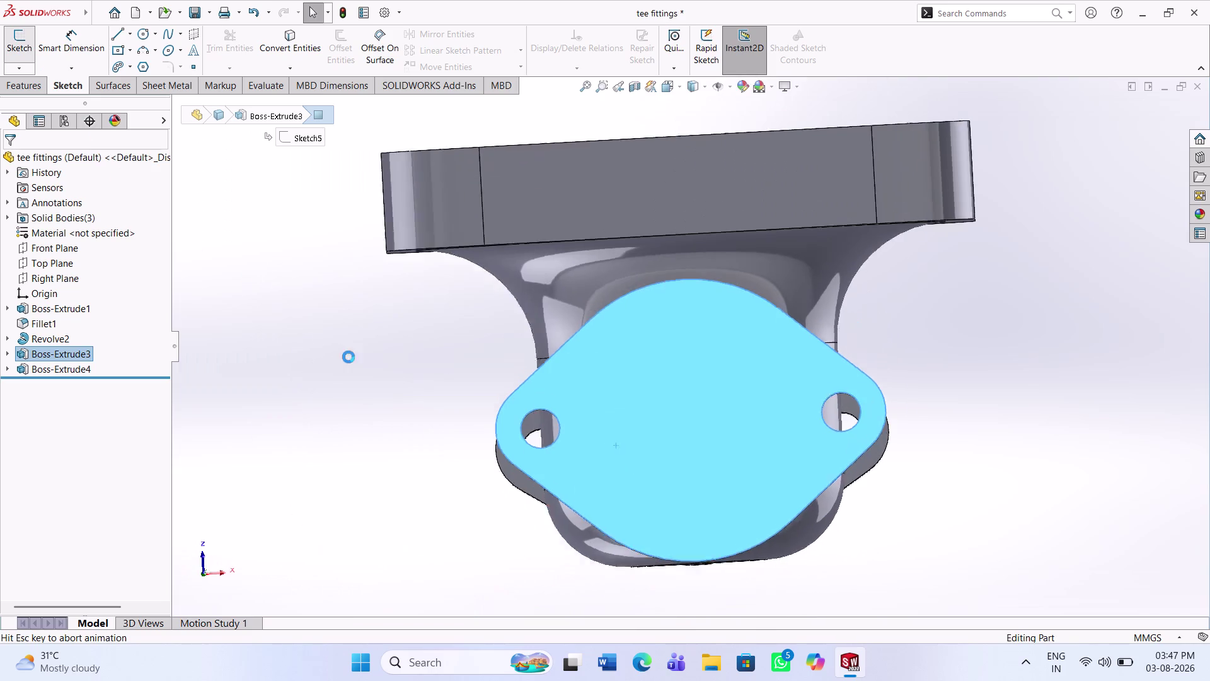
click(353, 365)
click(148, 35)
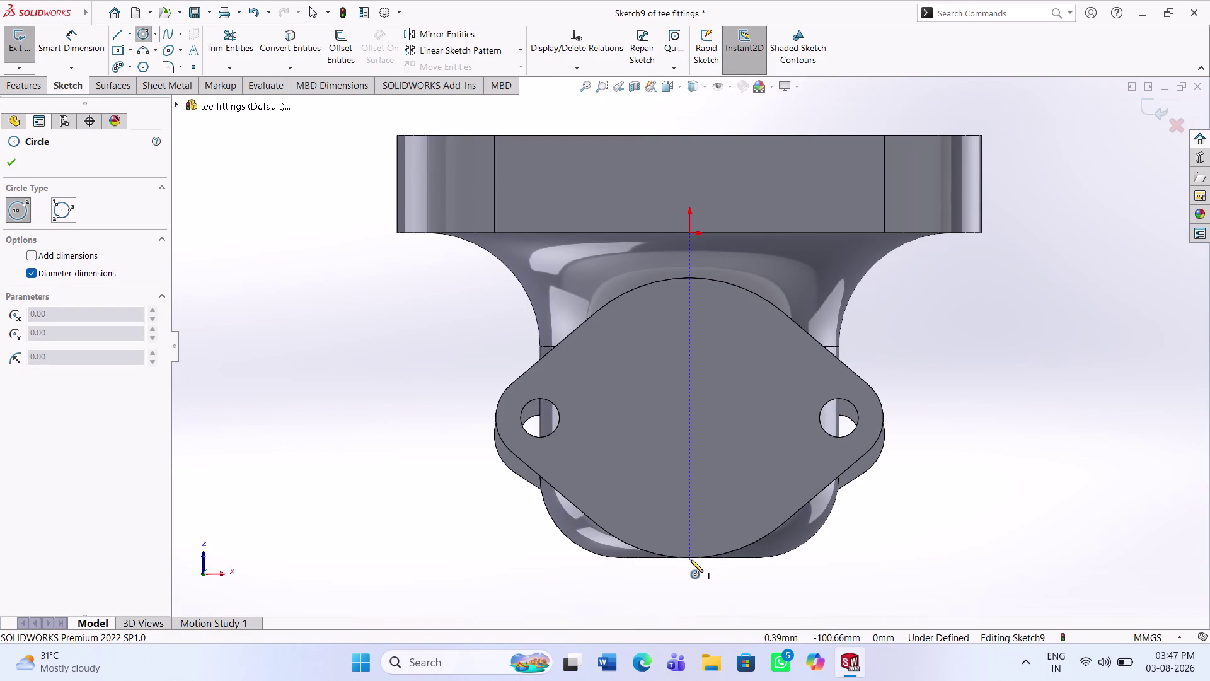
click(691, 413)
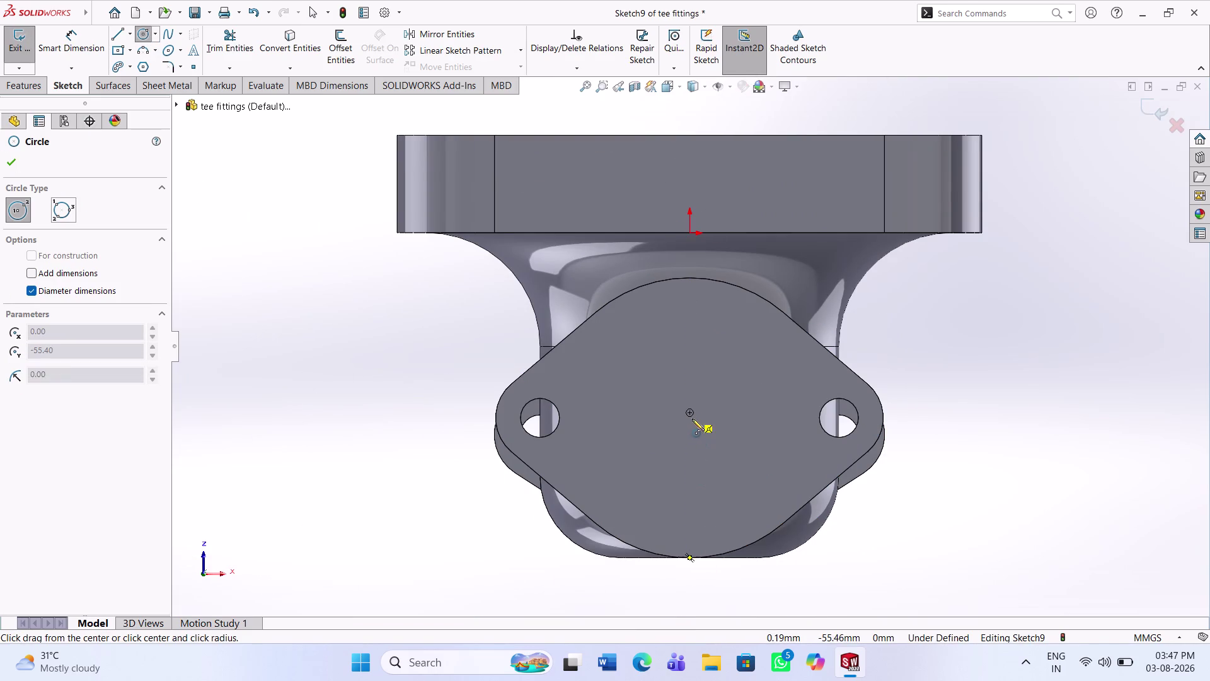
click(718, 465)
click(76, 53)
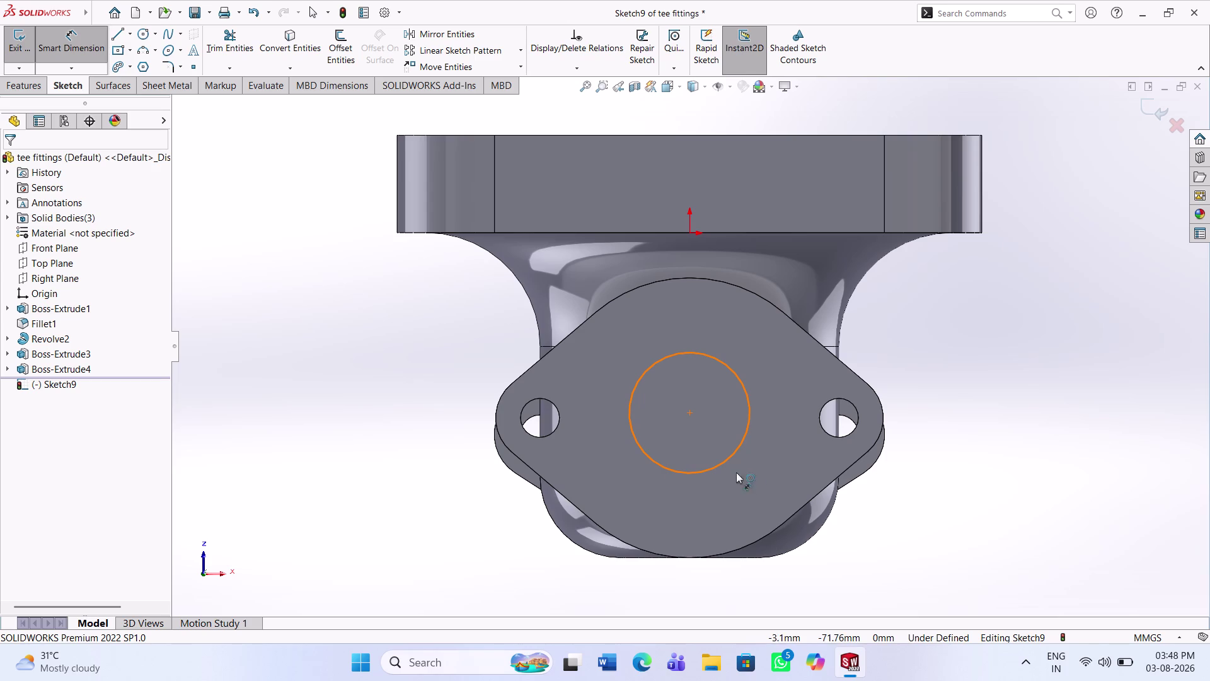
Dimension the circle's diameter to 60 mm.
click(748, 433)
drag(937, 357, 958, 352)
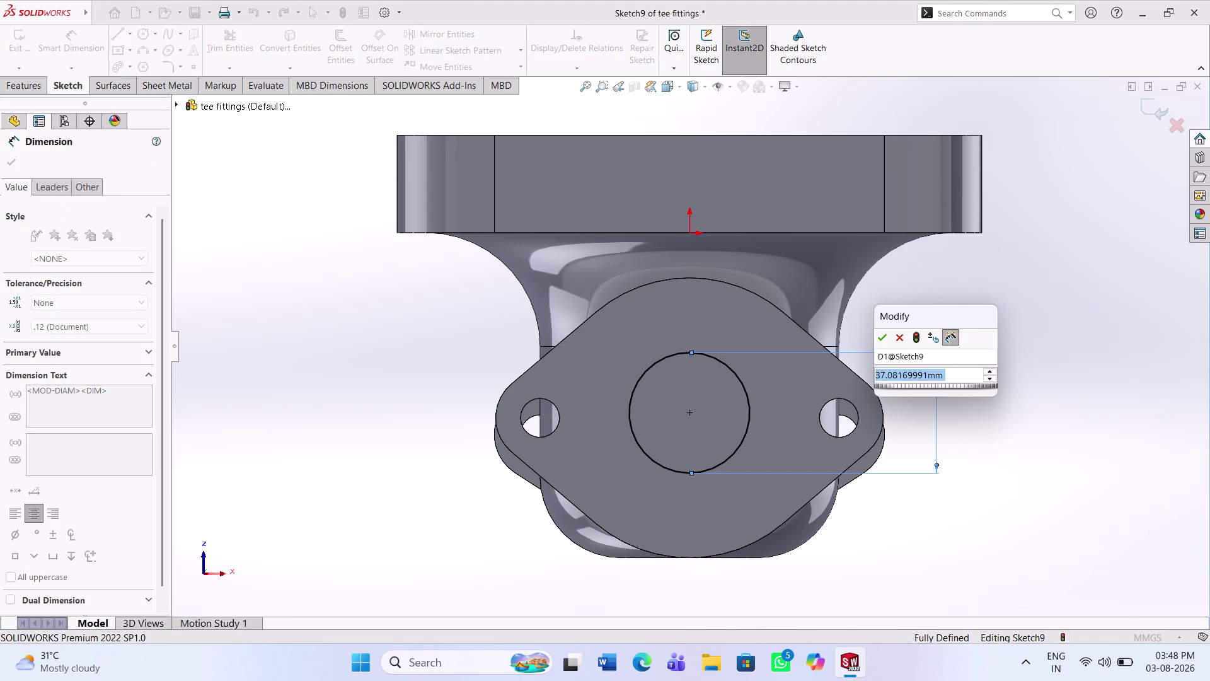
text(6)
text(0)
key(Return)
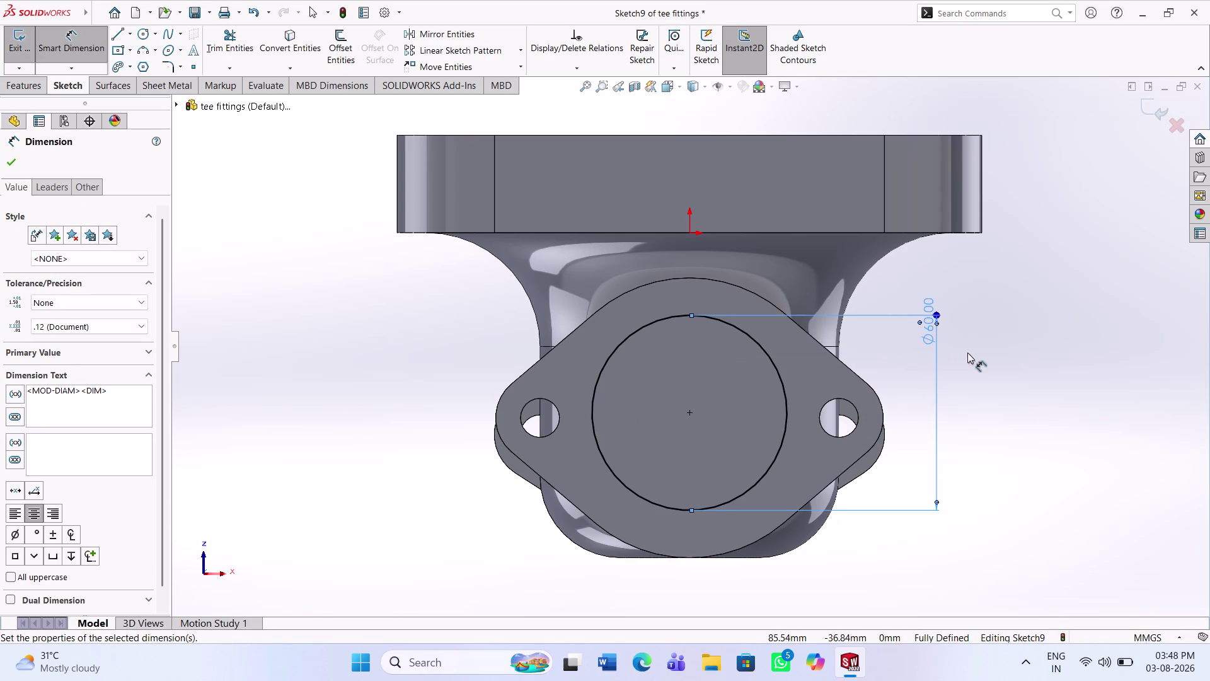
click(970, 407)
click(1, 82)
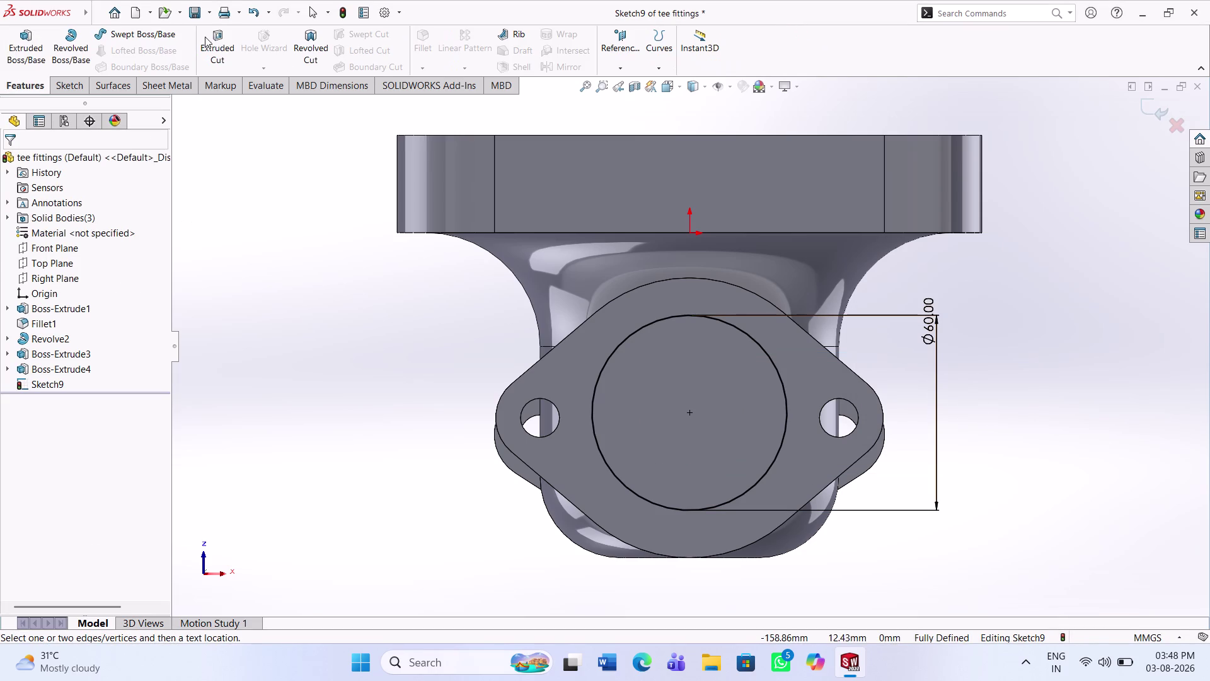
Cut the 60 mm circle 10 mm deep (Blind) into the first flange.
click(227, 46)
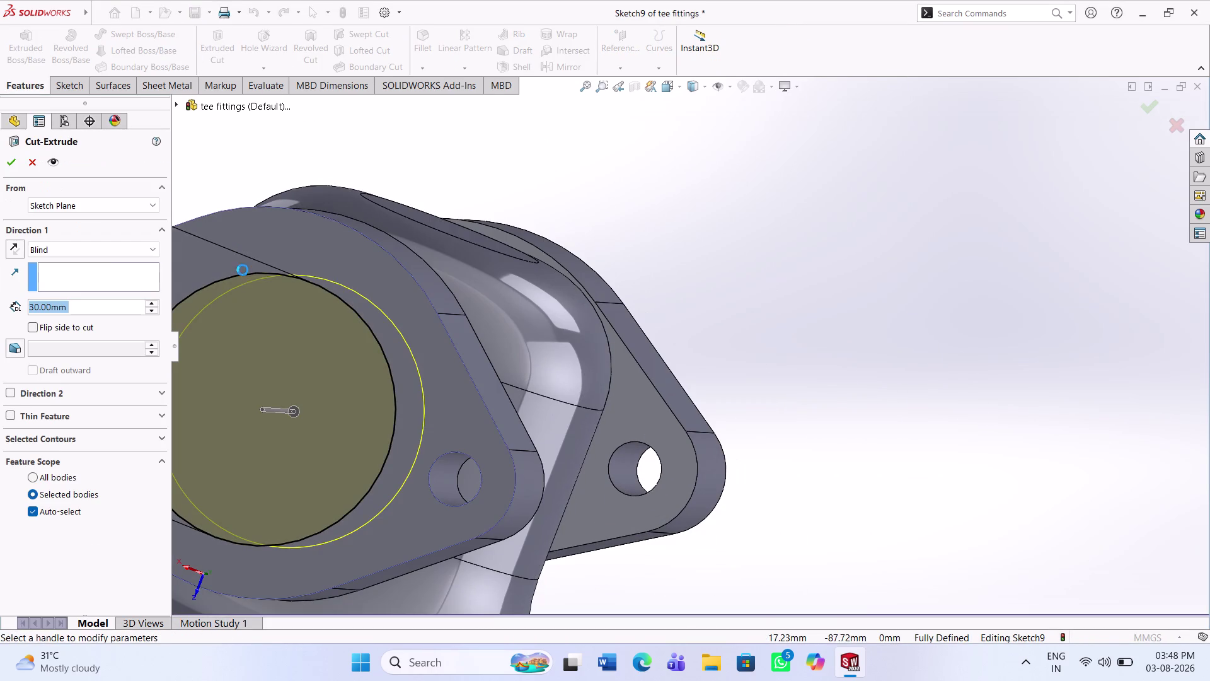
text(10)
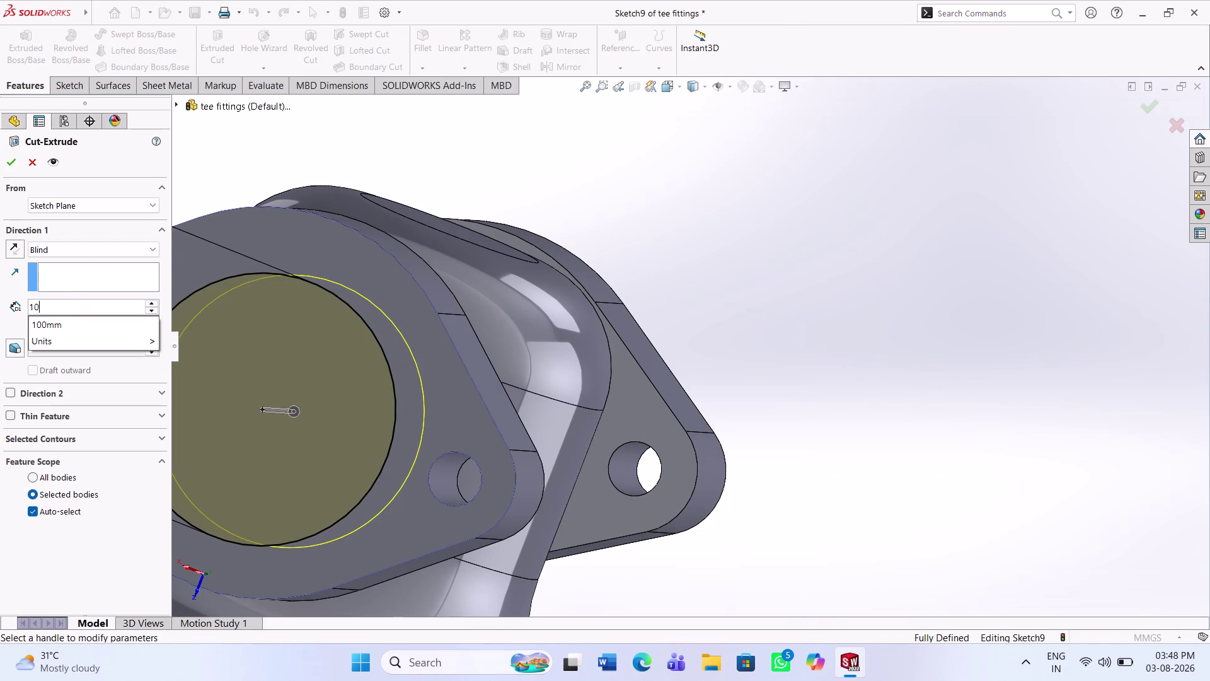
key(Return)
click(9, 159)
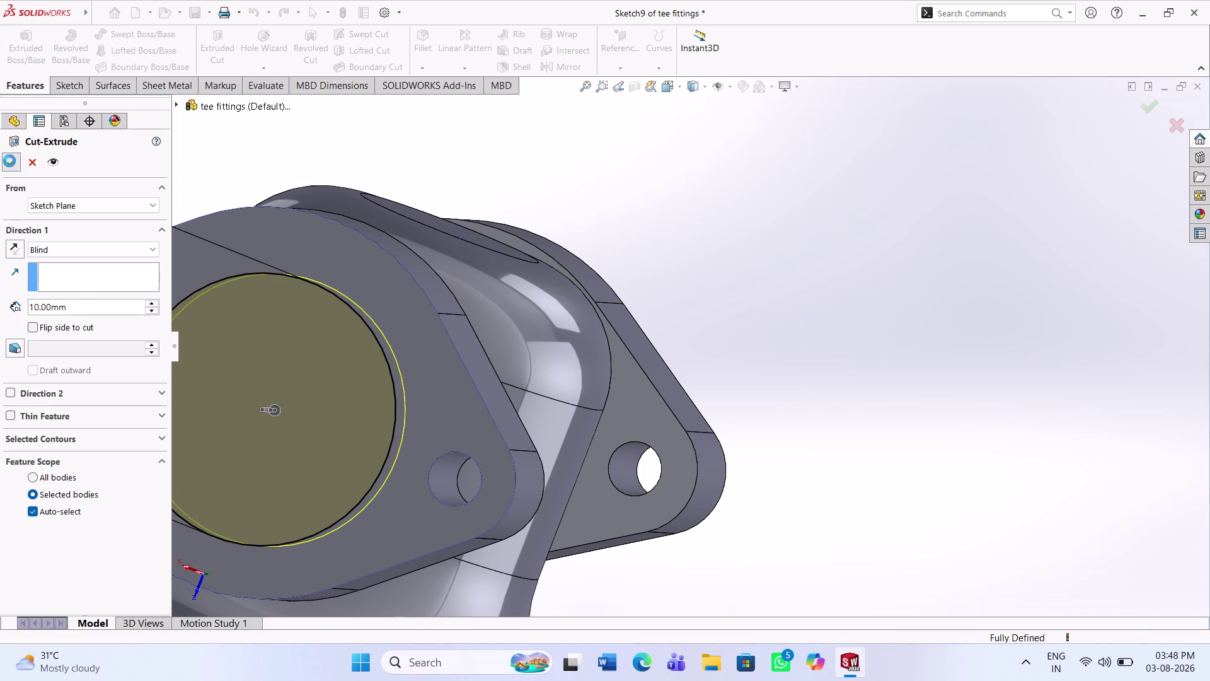
scroll(up, 3)
middle_drag(393, 453, 407, 468)
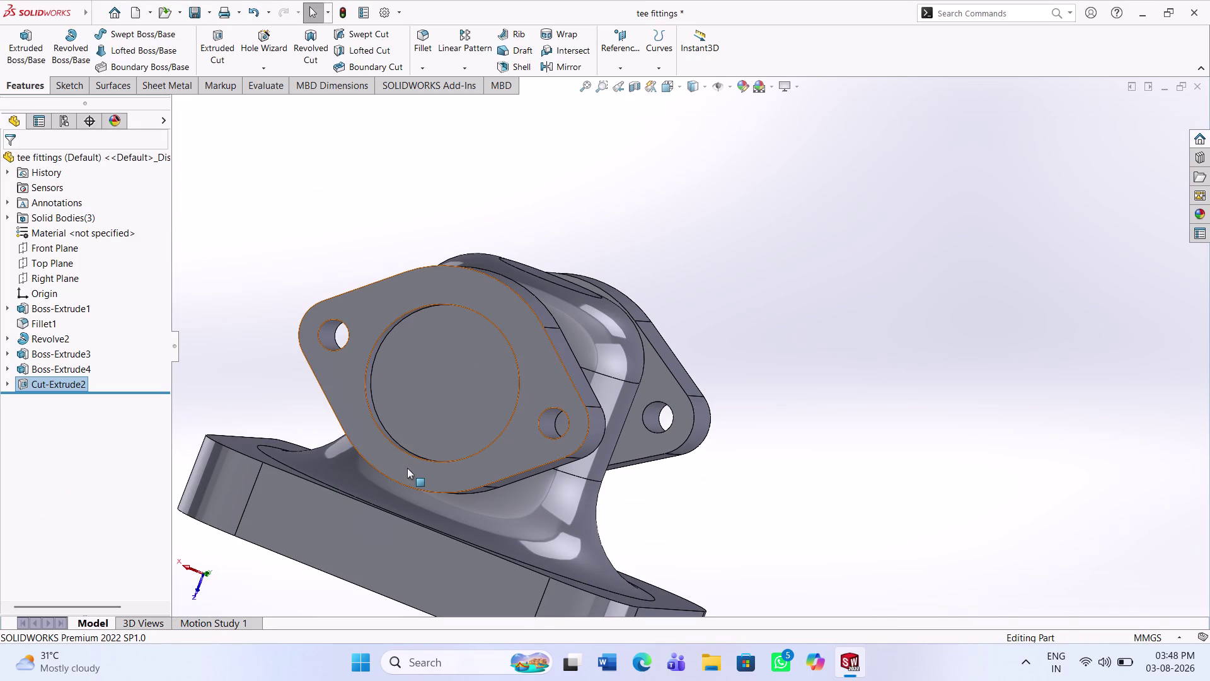
middle_drag(407, 468, 426, 486)
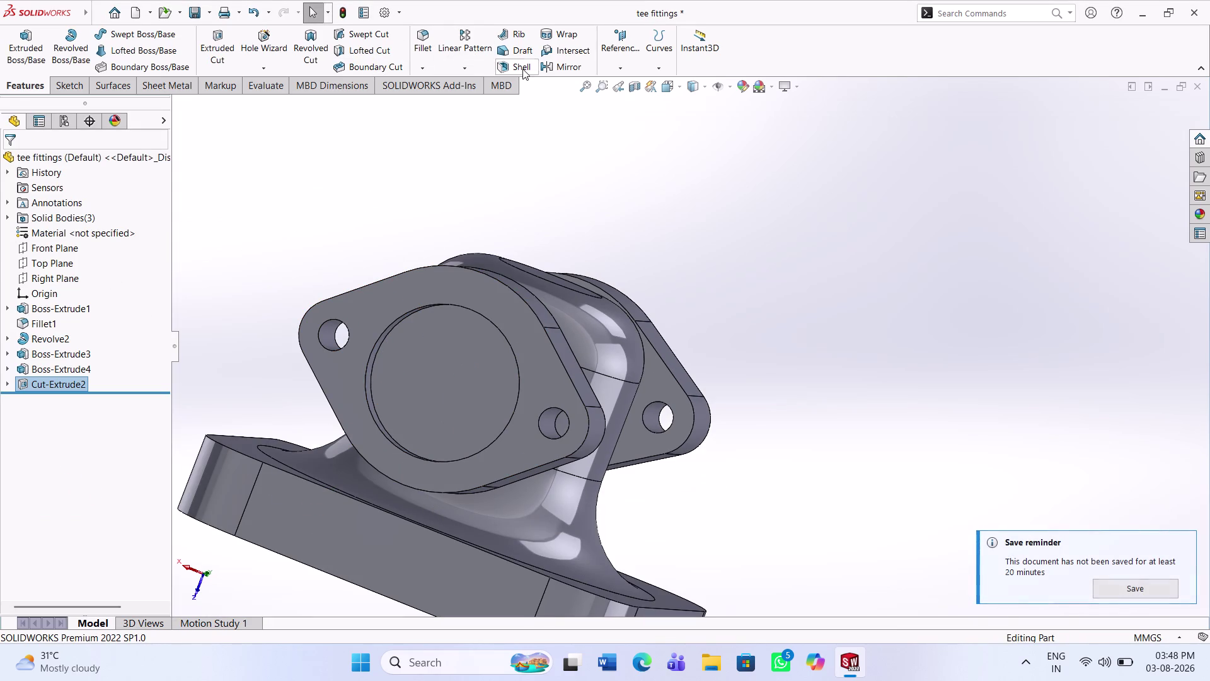
Mirror Cut-Extrude2 about the Top Plane.
click(548, 69)
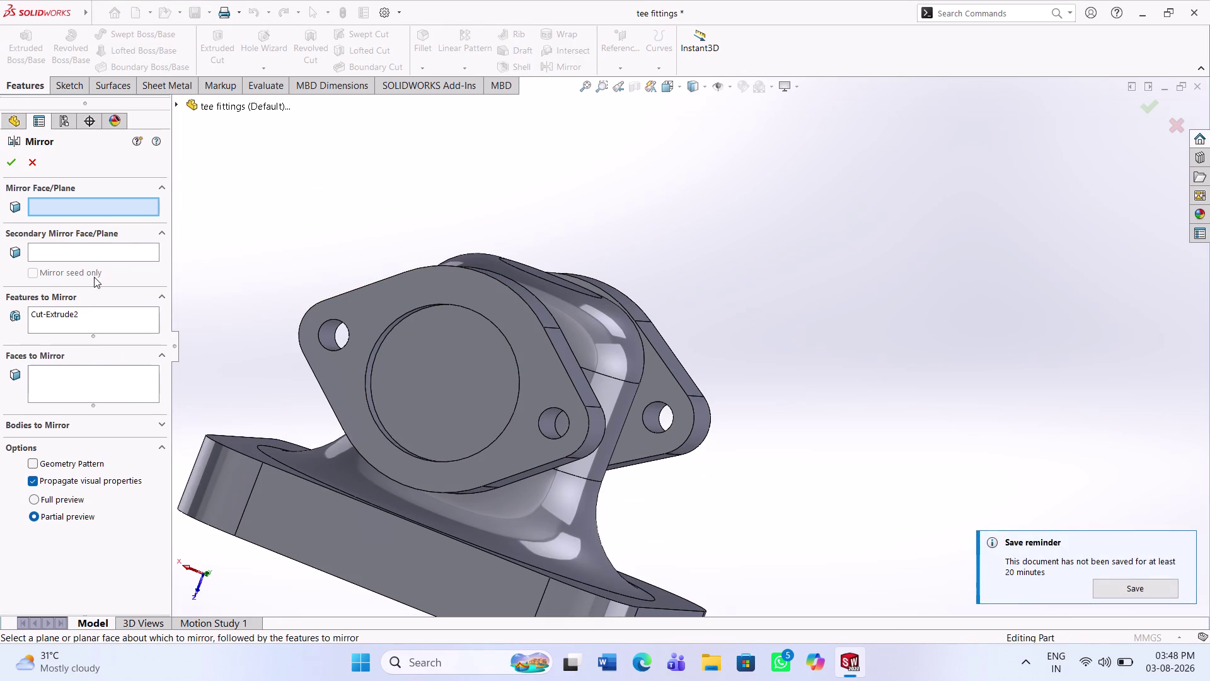
click(178, 101)
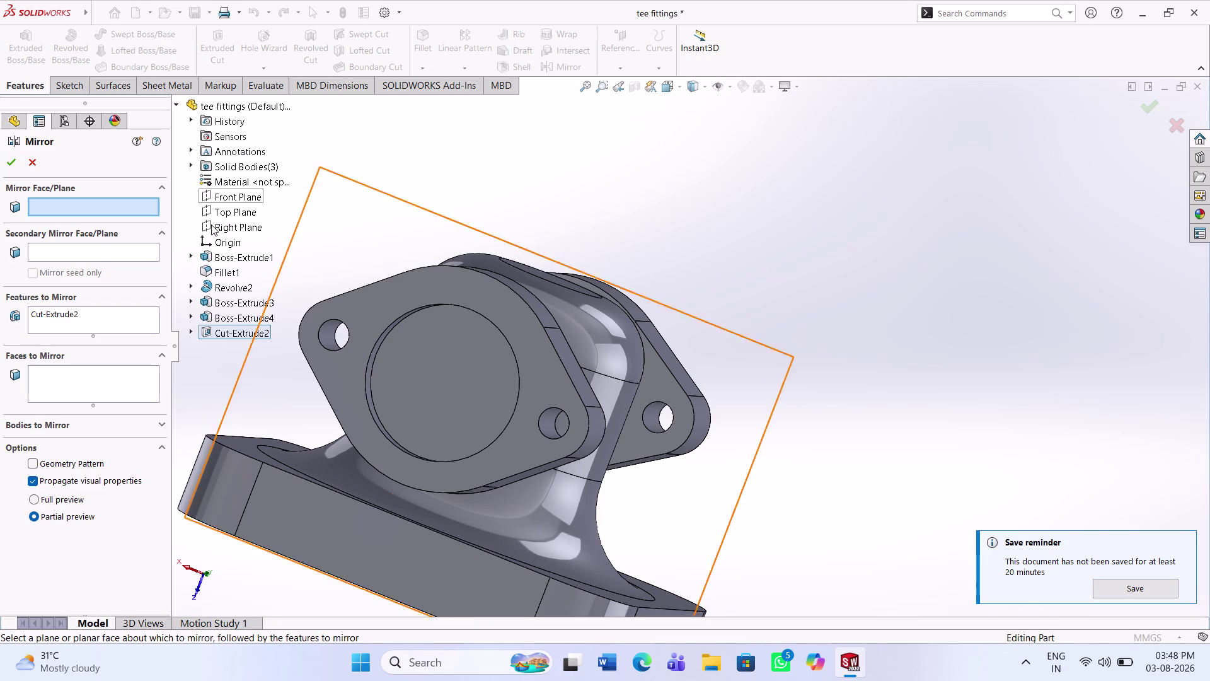
click(223, 213)
middle_drag(877, 525, 873, 526)
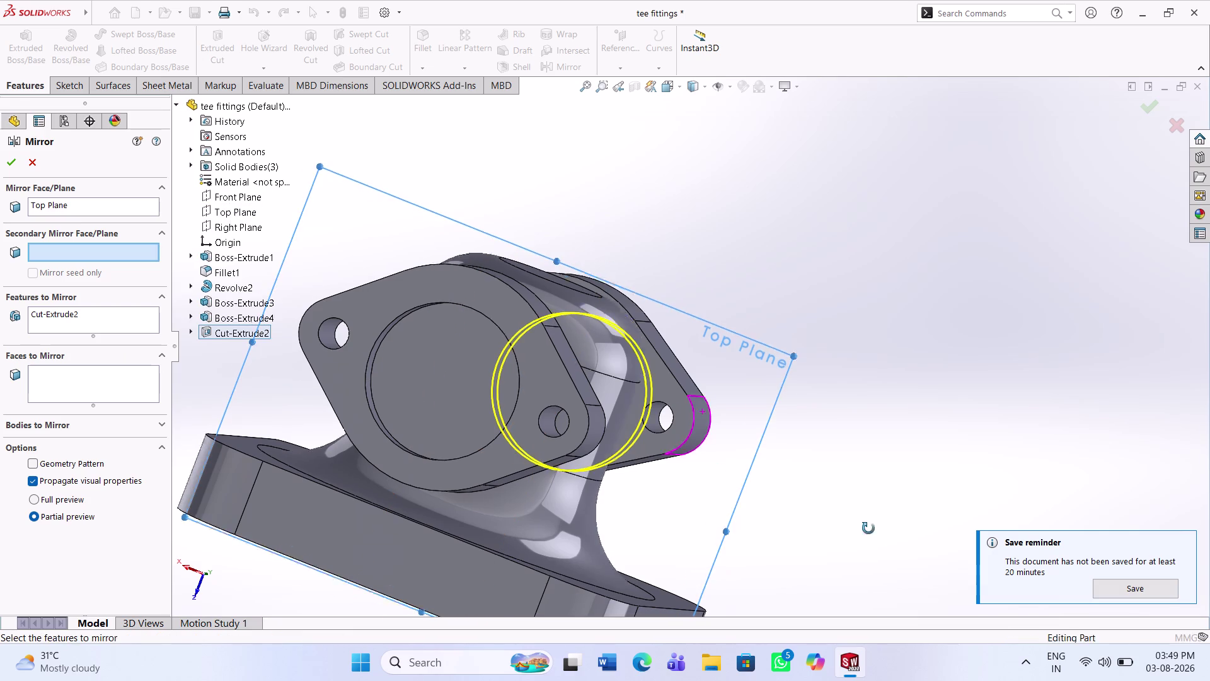
middle_drag(873, 527, 796, 545)
click(9, 163)
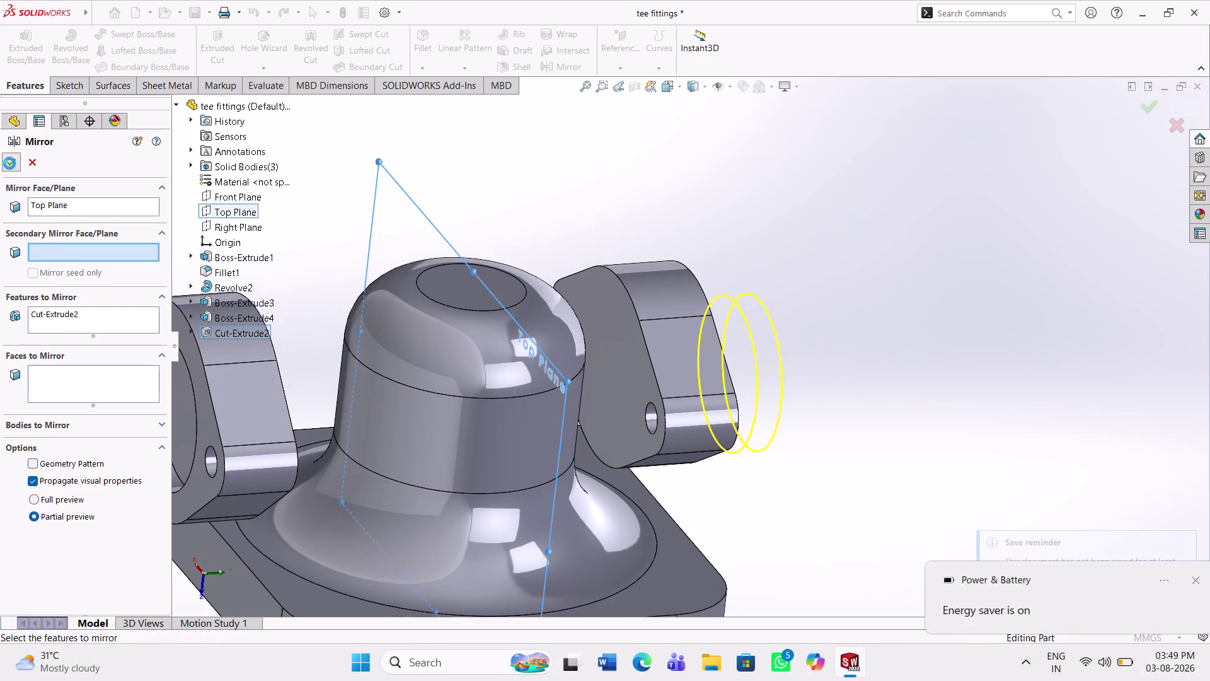
middle_drag(911, 507, 810, 522)
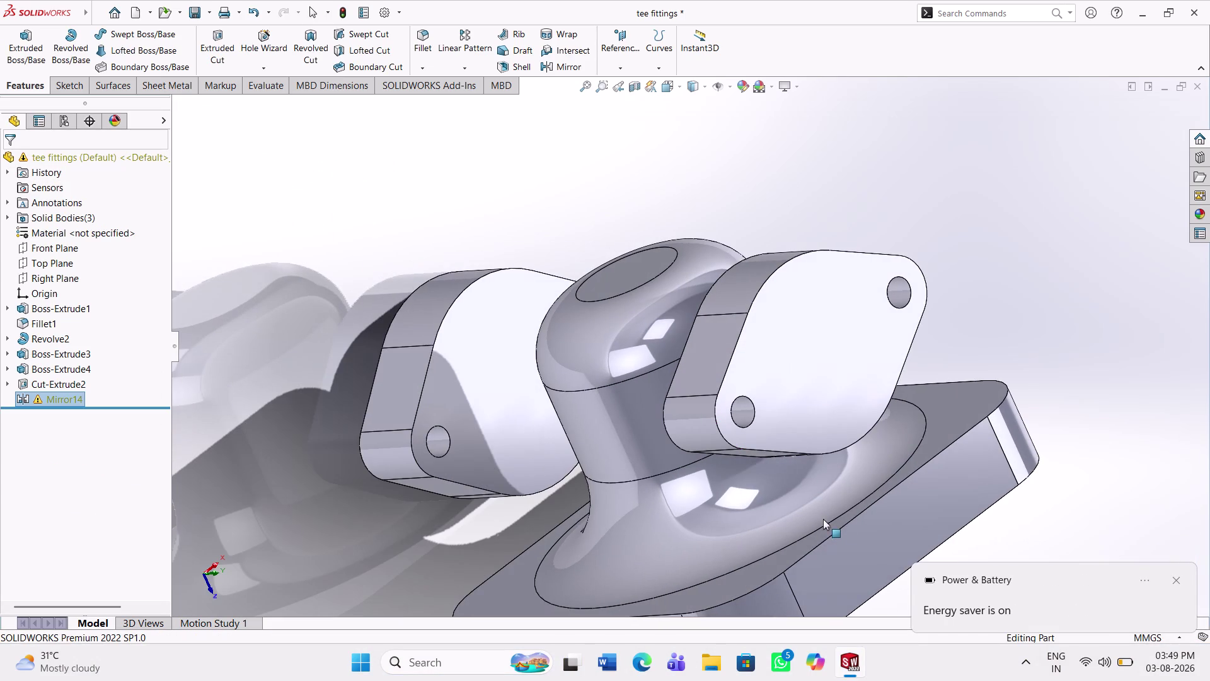
click(1172, 580)
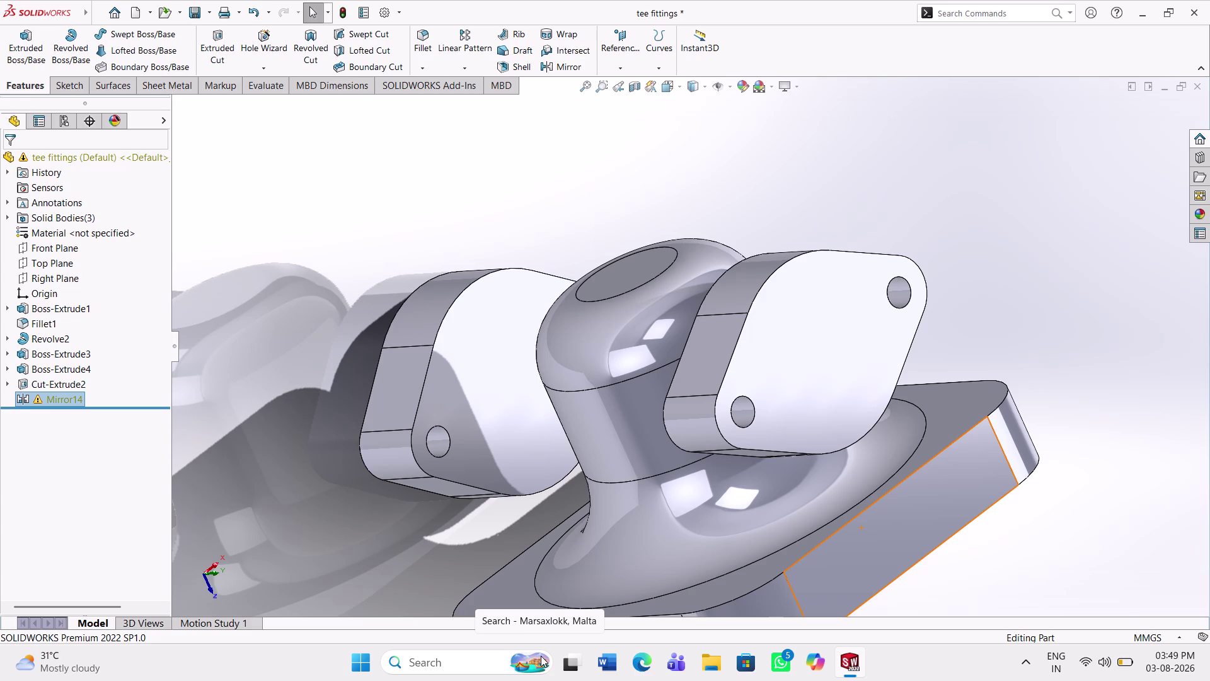
scroll(up, 3)
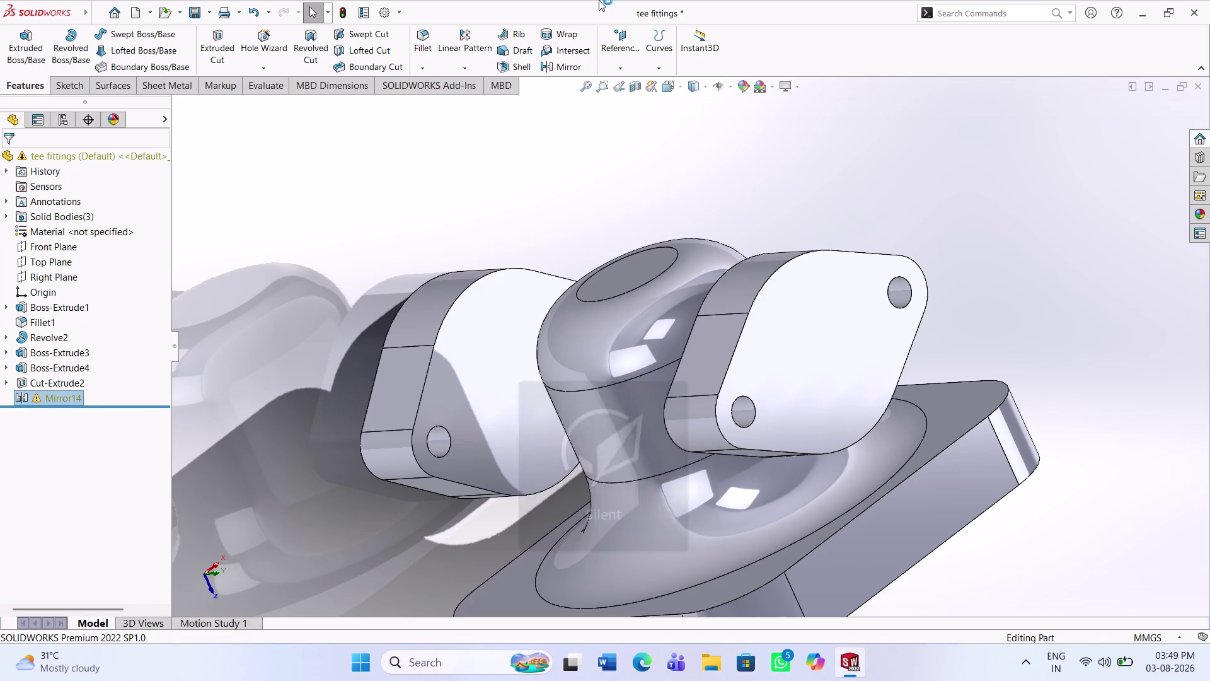
click(819, 330)
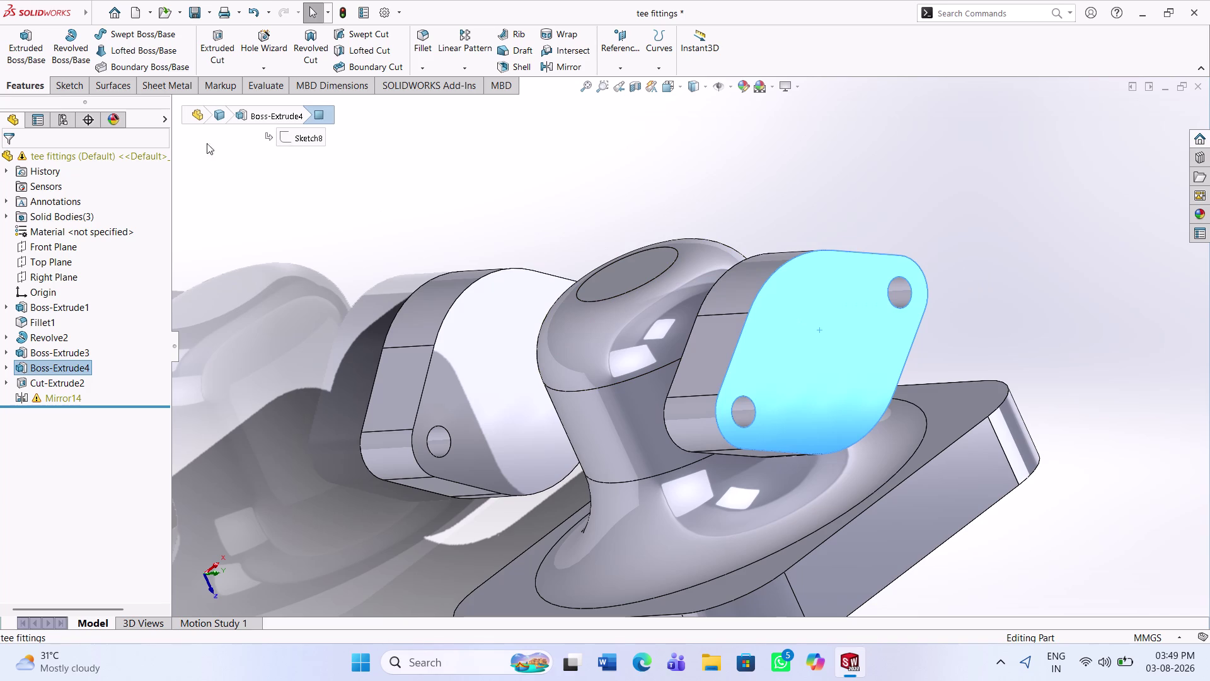
Start a sketch on the flange face, then place and discard a circle.
click(58, 84)
click(17, 53)
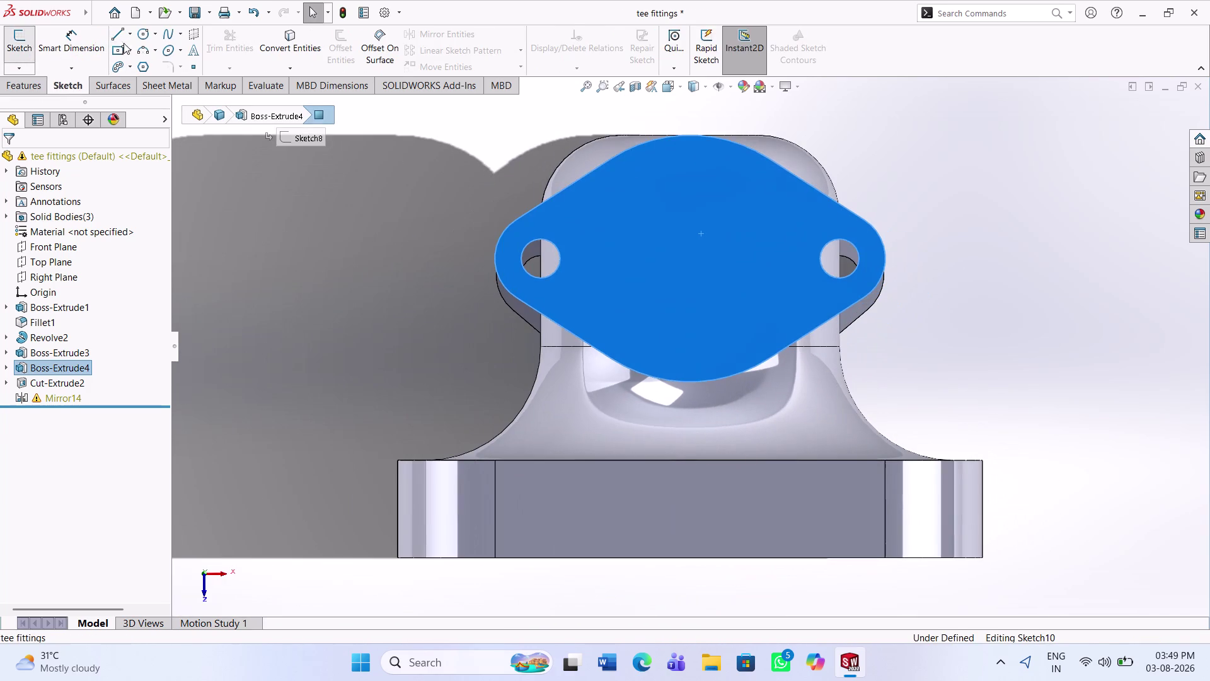
click(138, 37)
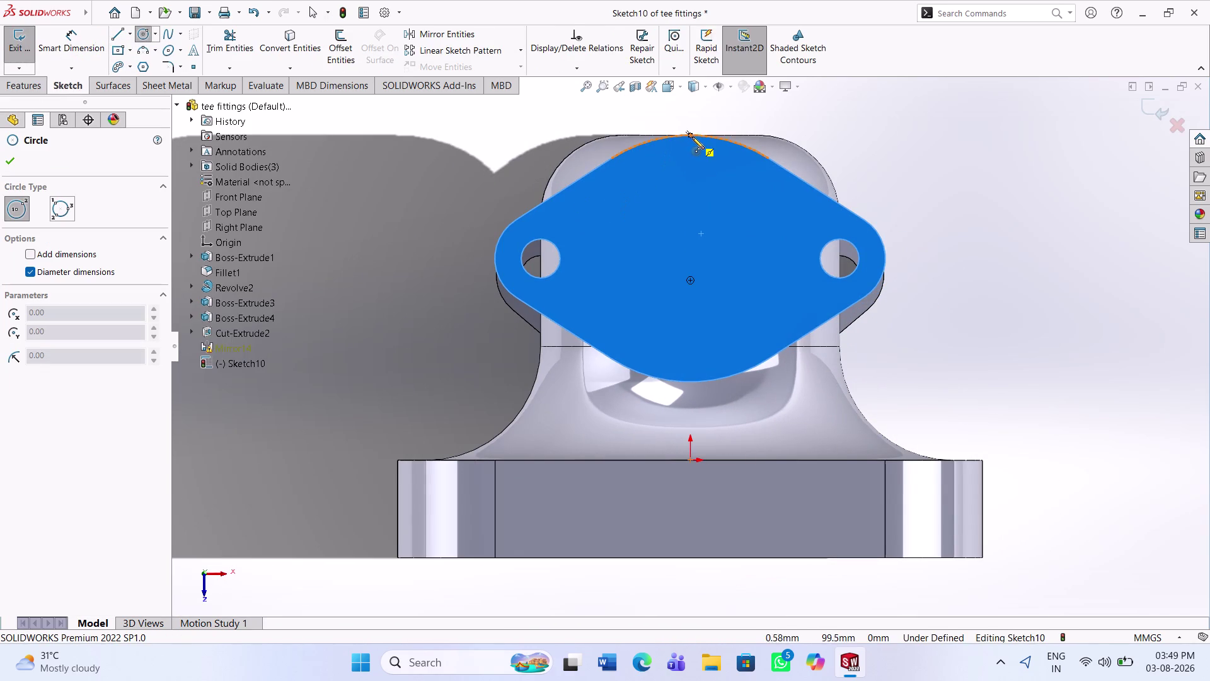
click(691, 280)
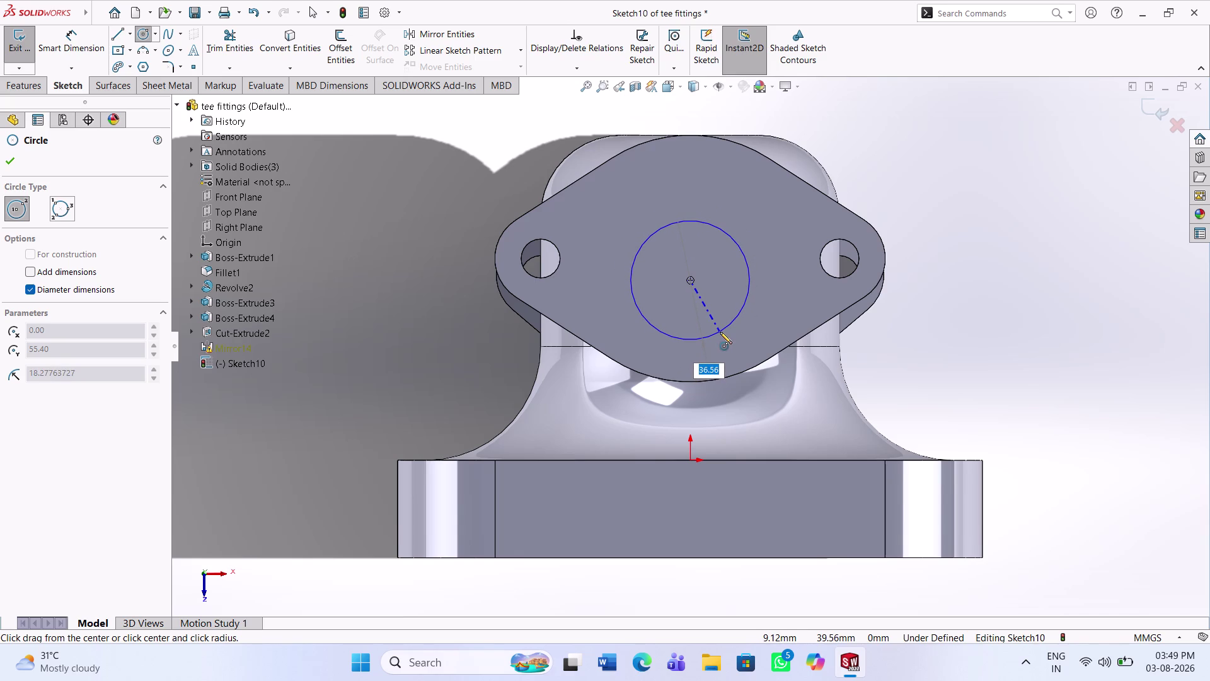
key(Escape)
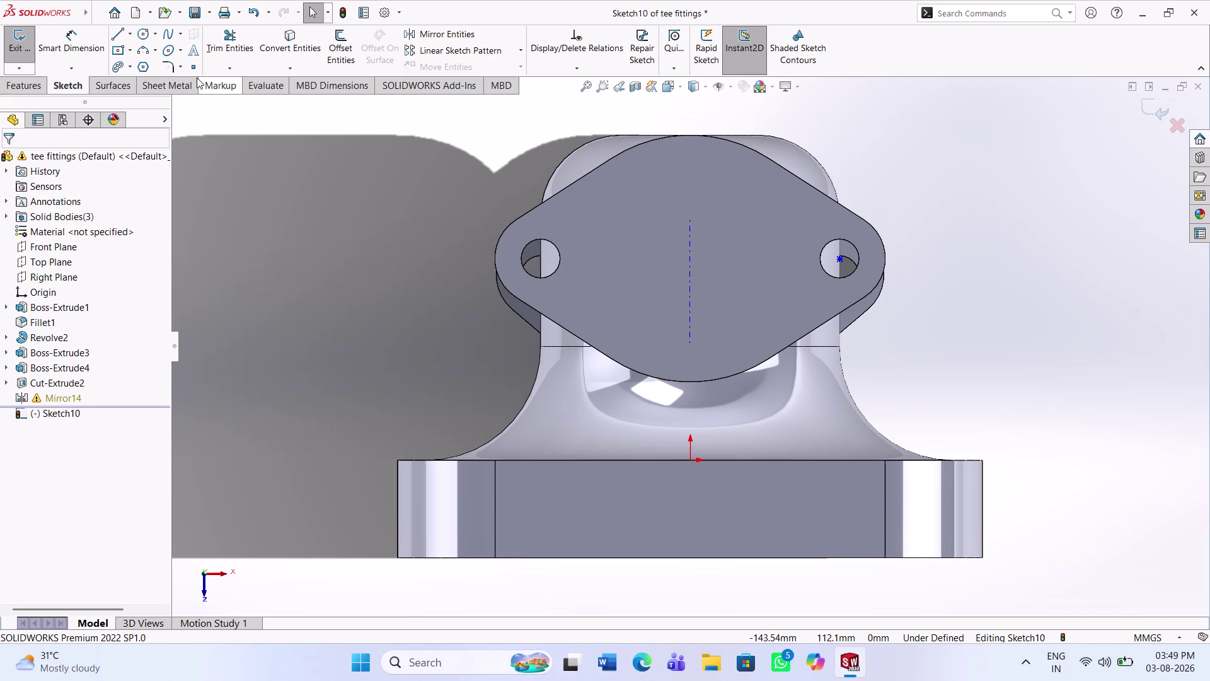
click(143, 36)
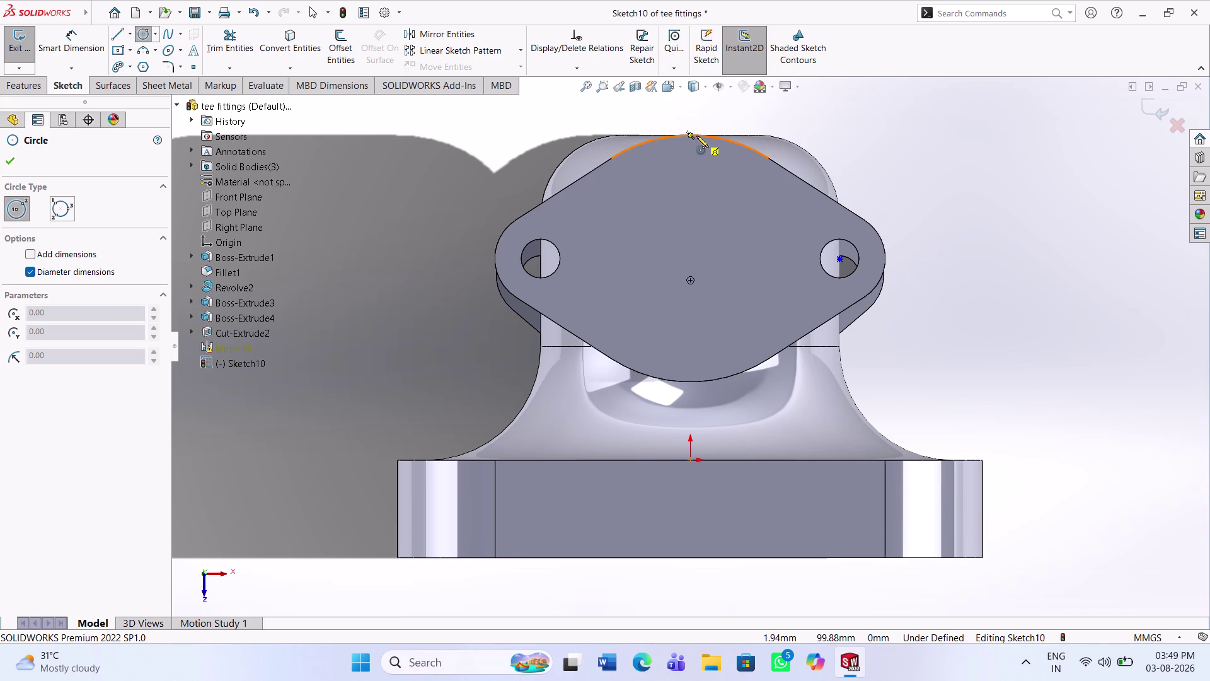
Undo repeatedly, rolling back Boss-Extrude4 and later features to reopen Sketch8.
key(ctrl+z)
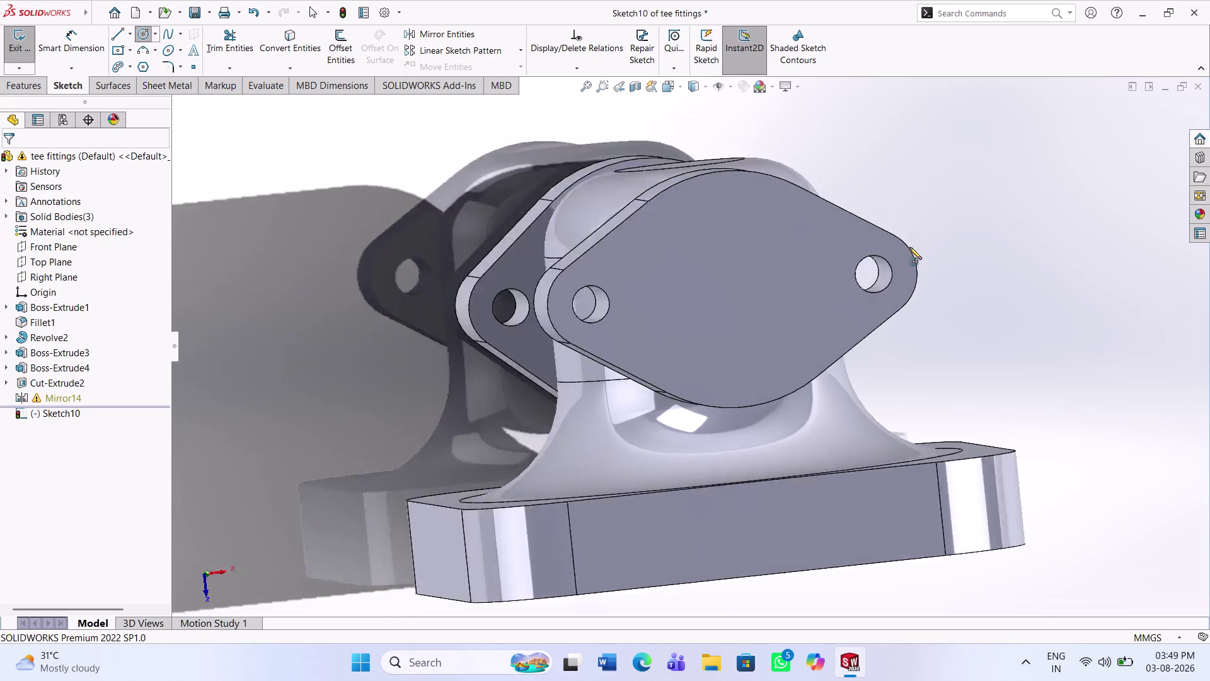
key(ctrl+z)
key(ctrl+z)
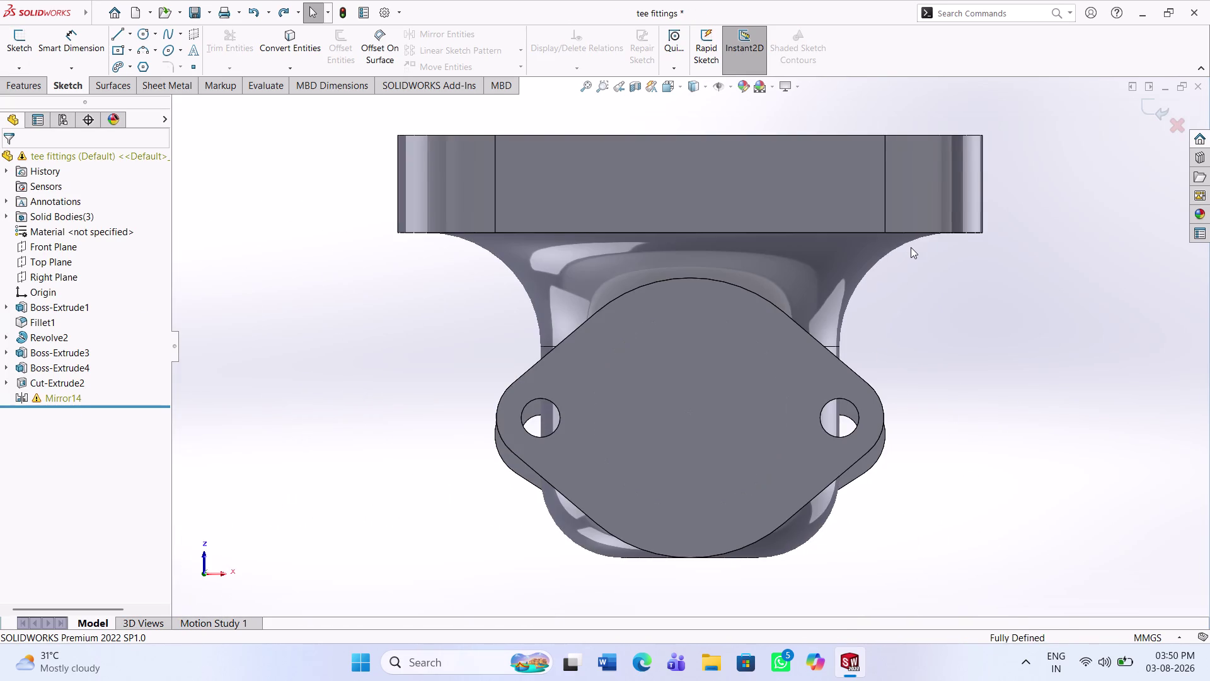
key(z)
key(ctrl+z)
key(ctrl+z)
key(ctrl+z)
key(ctrl+z)
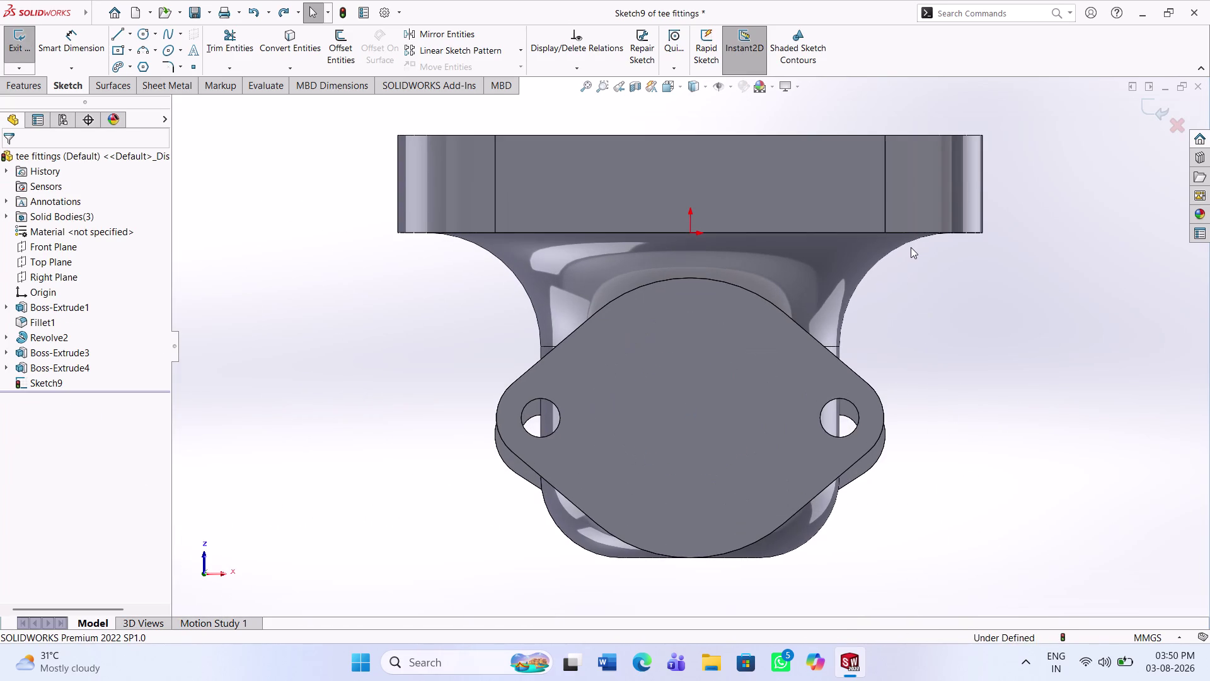
key(ctrl+z)
key(ctrl+z)
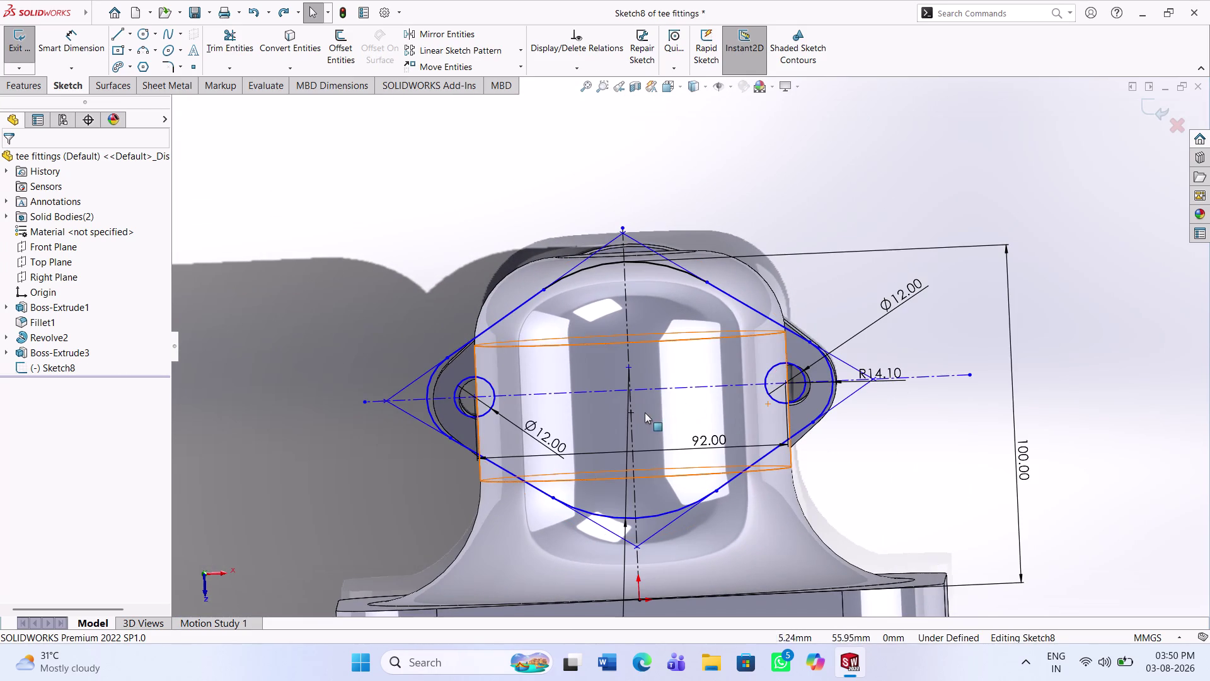
Make the right-hand point coincident with the flange sketch's horizontal centreline.
scroll(down, 3)
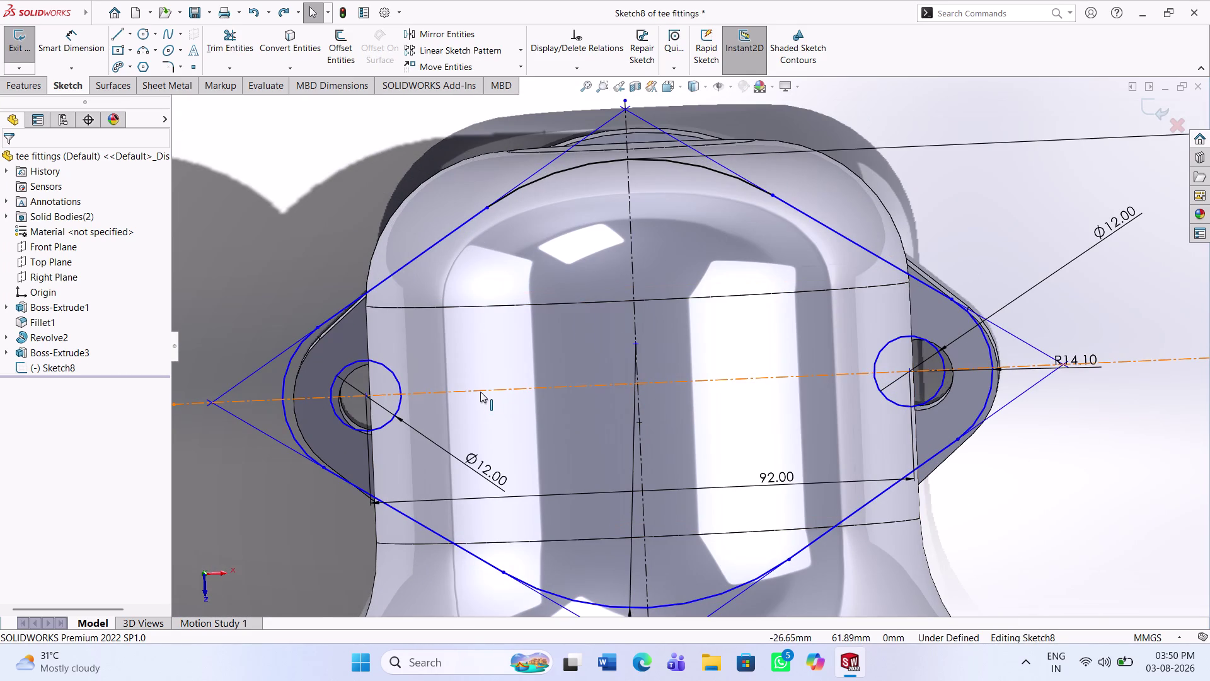
click(480, 391)
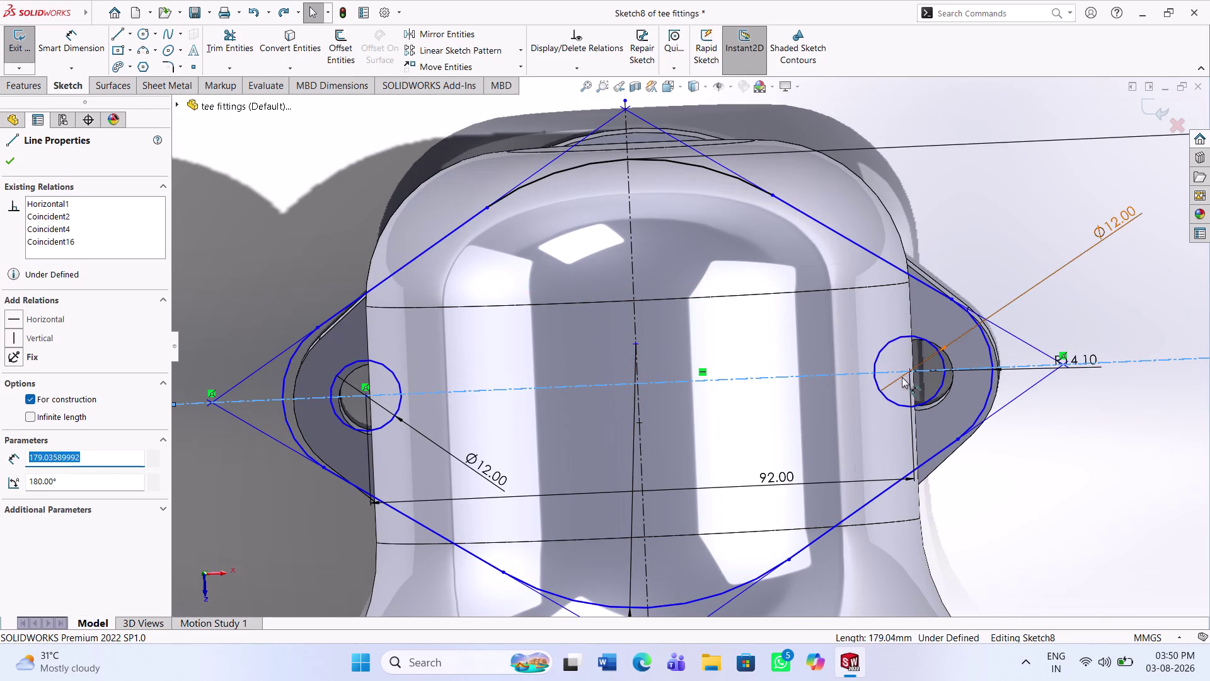
click(911, 369)
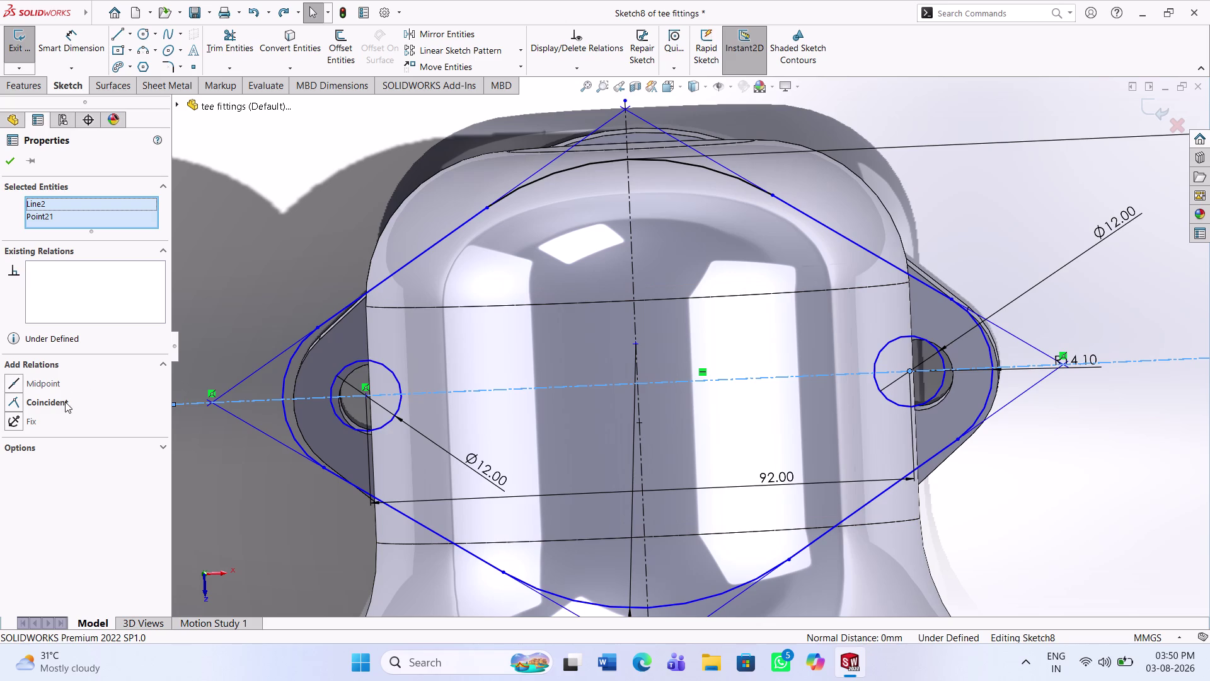
click(65, 403)
click(13, 166)
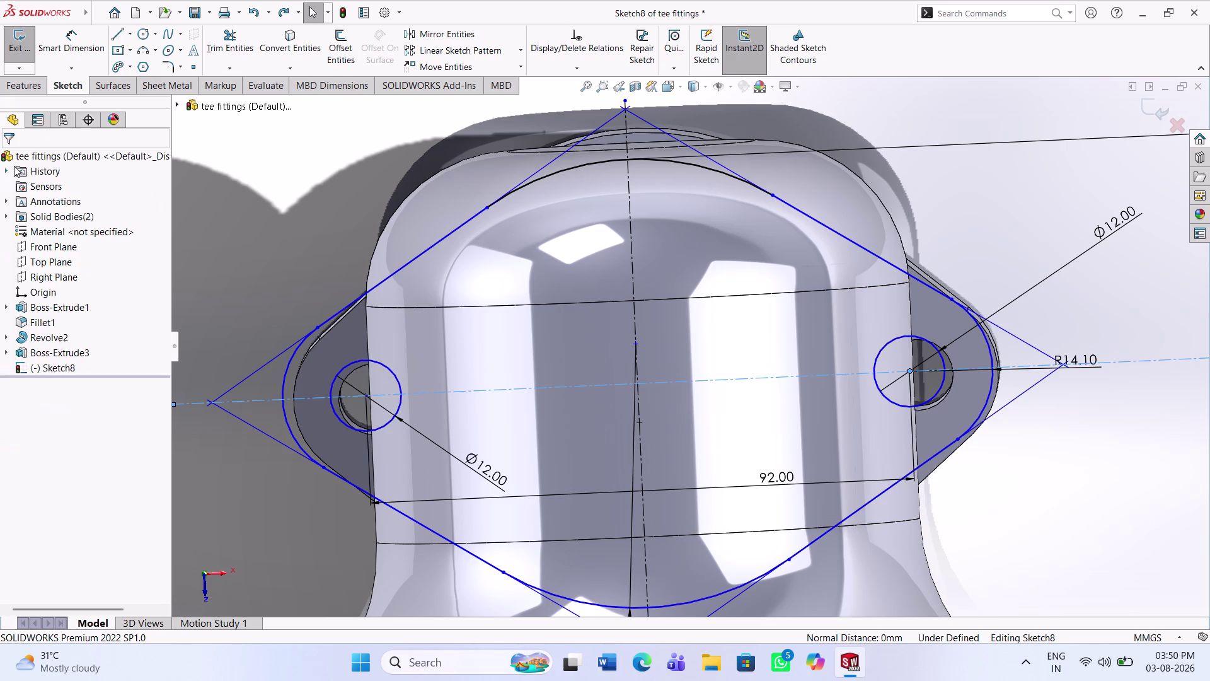
Undo recent edits, removing the hole circle from the right lug.
key(ctrl+z)
key(ctrl+z)
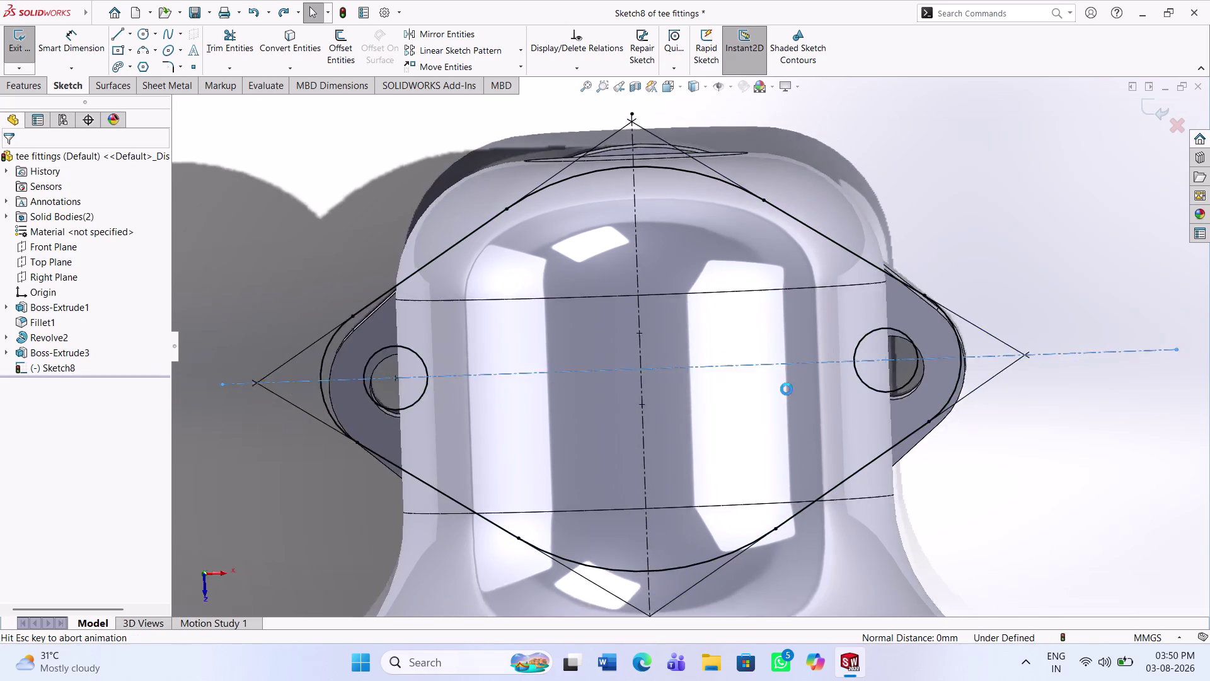
key(ctrl+z)
scroll(down, 3)
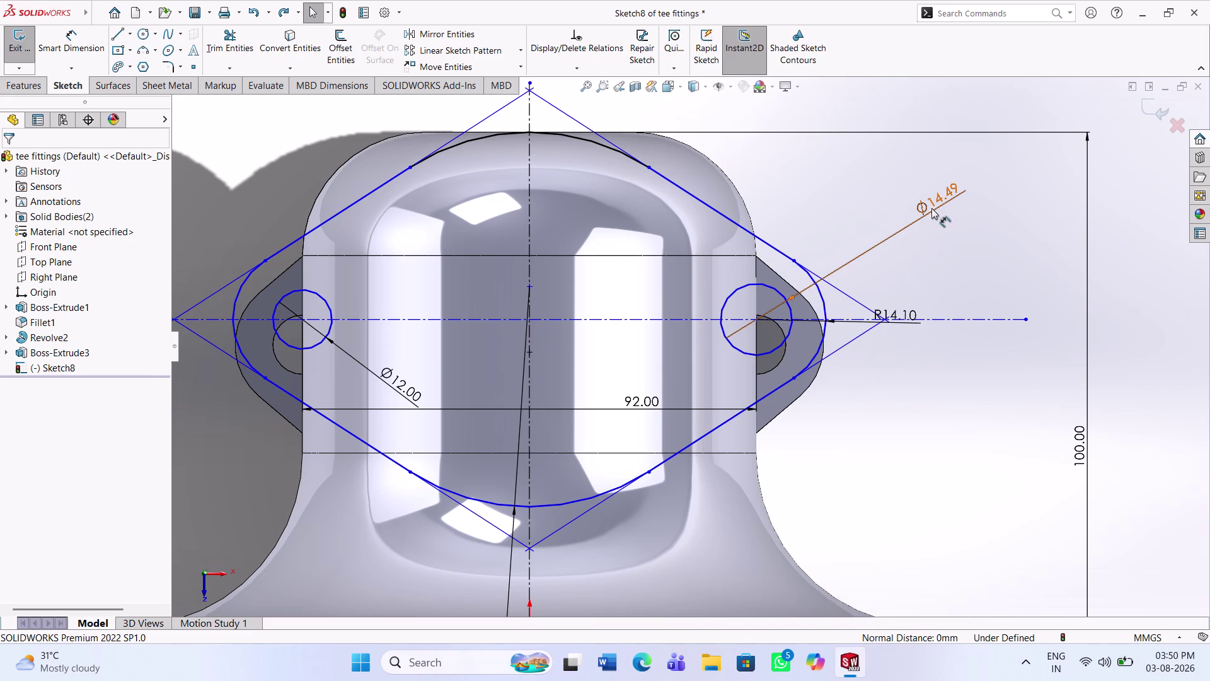
scroll(down, 3)
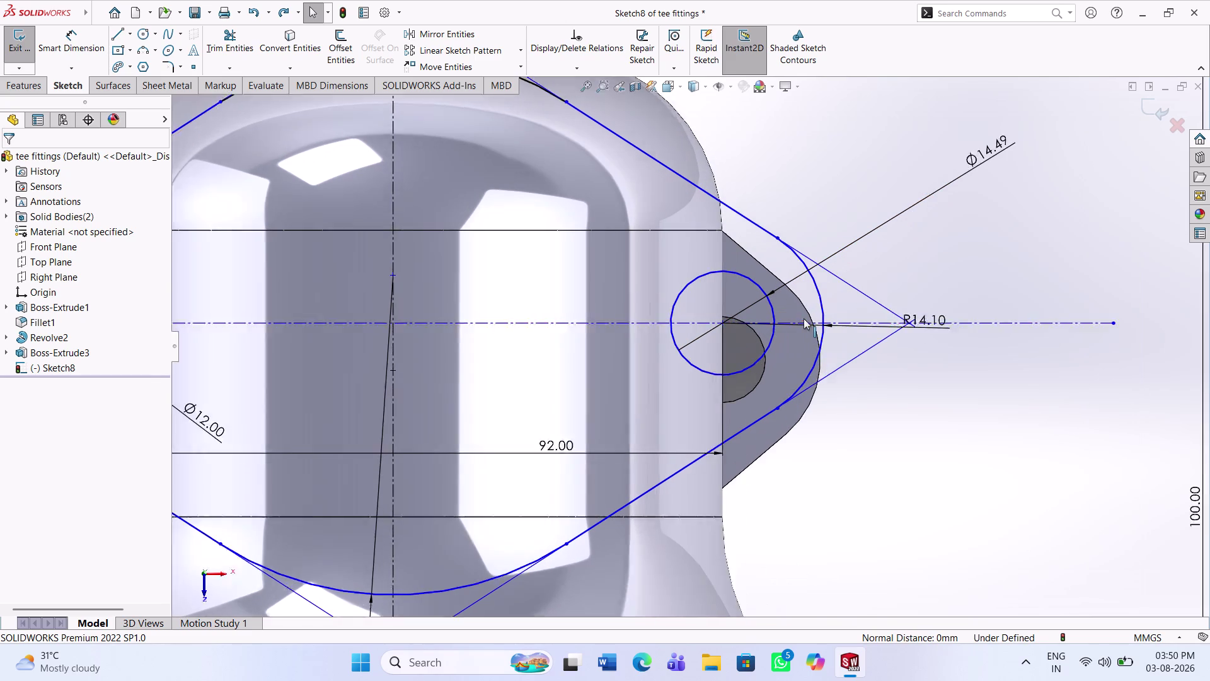
scroll(down, 3)
drag(553, 325, 587, 329)
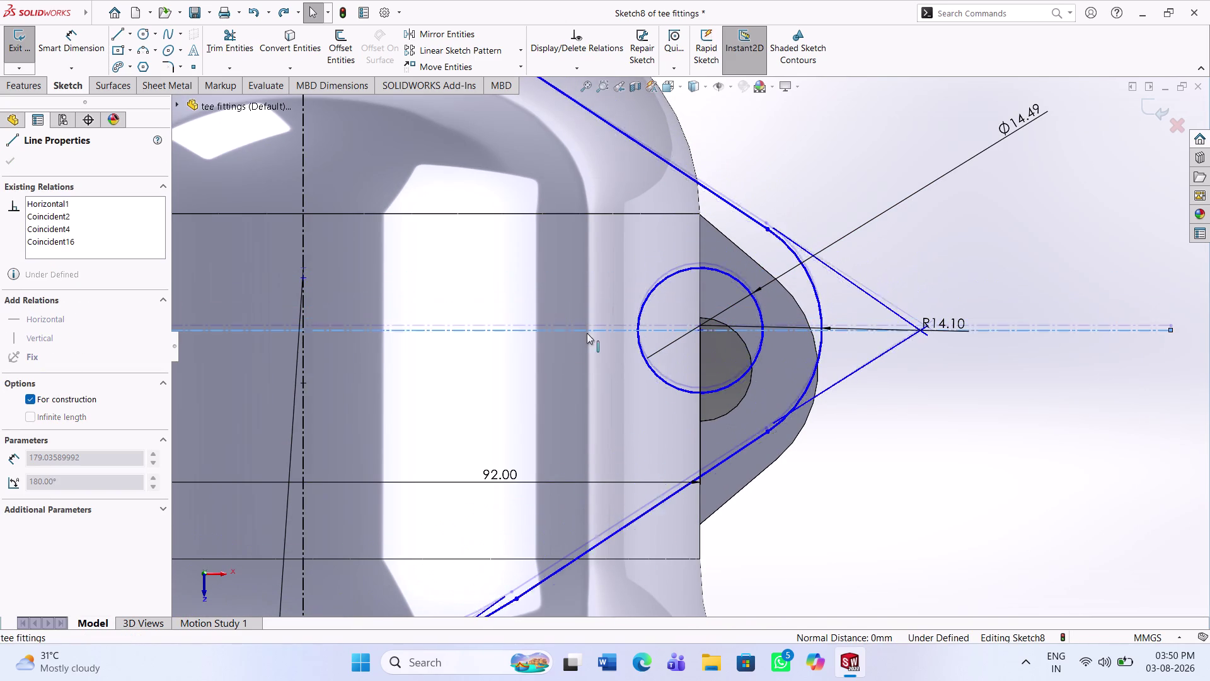
drag(587, 329, 626, 337)
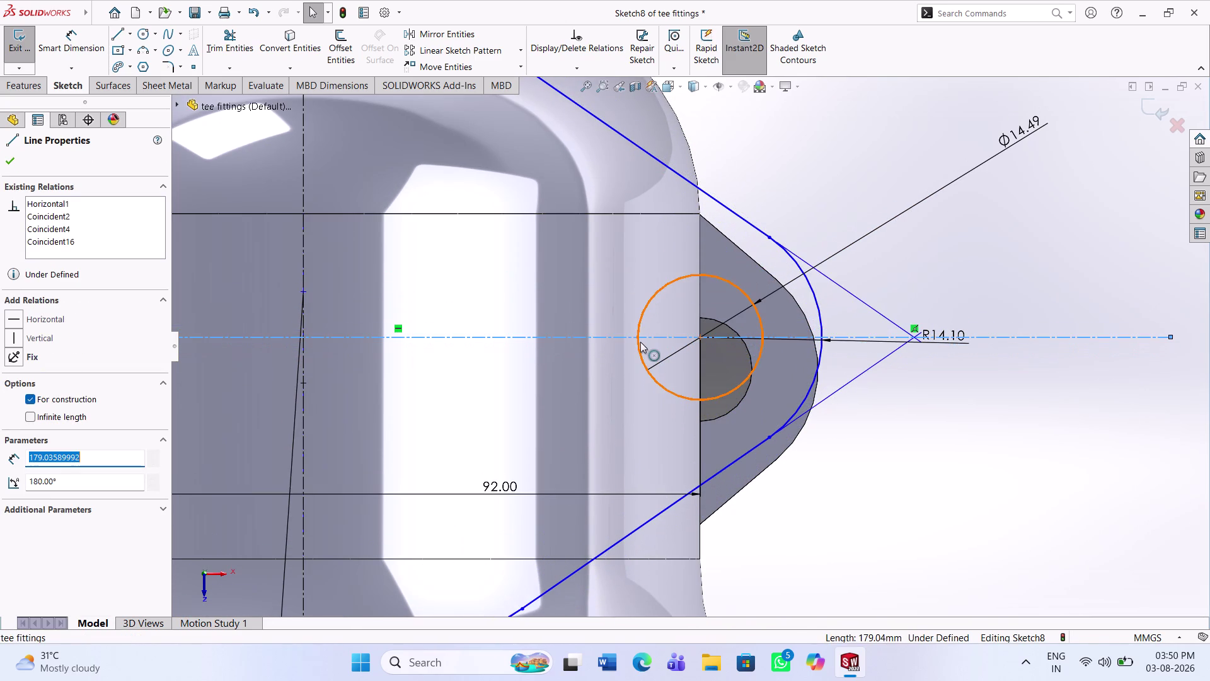
key(ctrl+z)
key(ctrl+z)
key(ctrl+z)
key(ctrl+z)
key(ctrl+z)
key(ctrl+z)
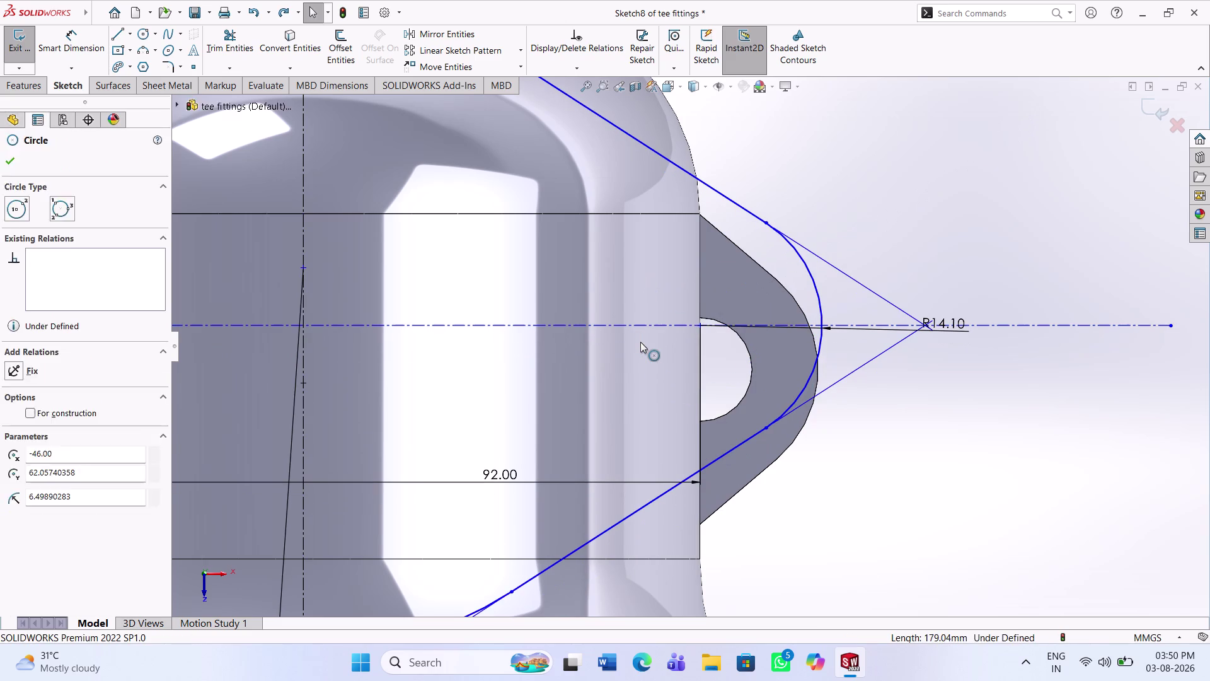
Keep undoing to remove the hole circle from the left lug.
scroll(up, 3)
key(ctrl+z)
key(ctrl+z)
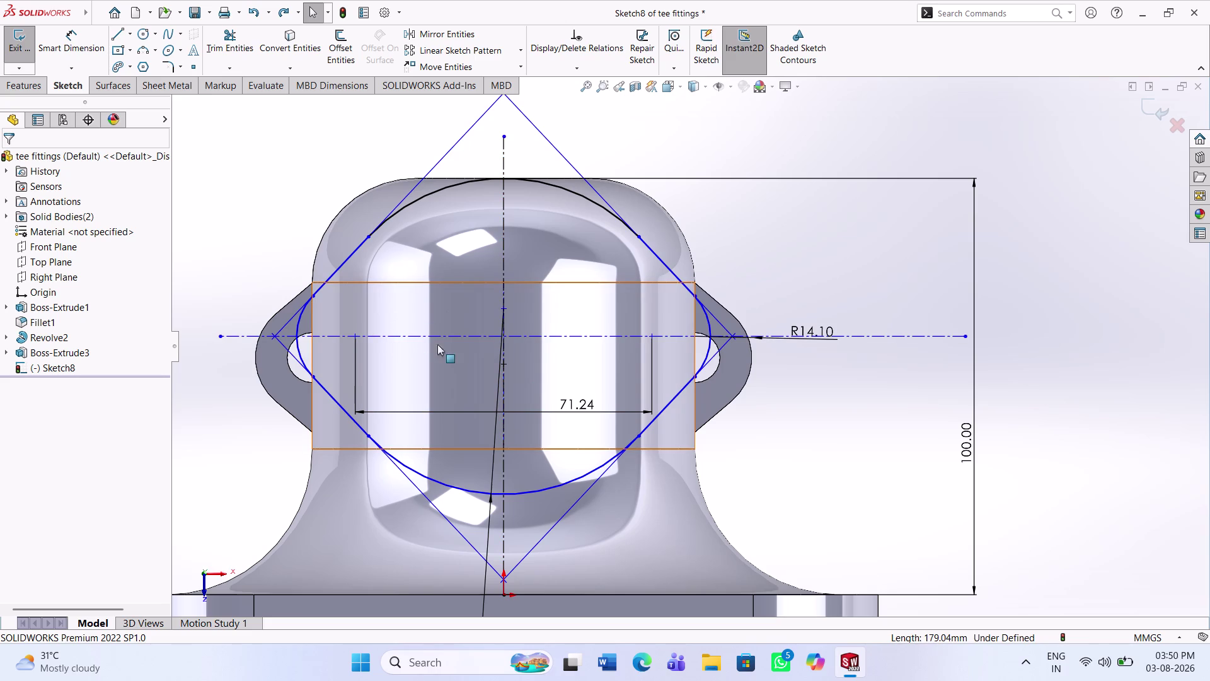
scroll(down, 3)
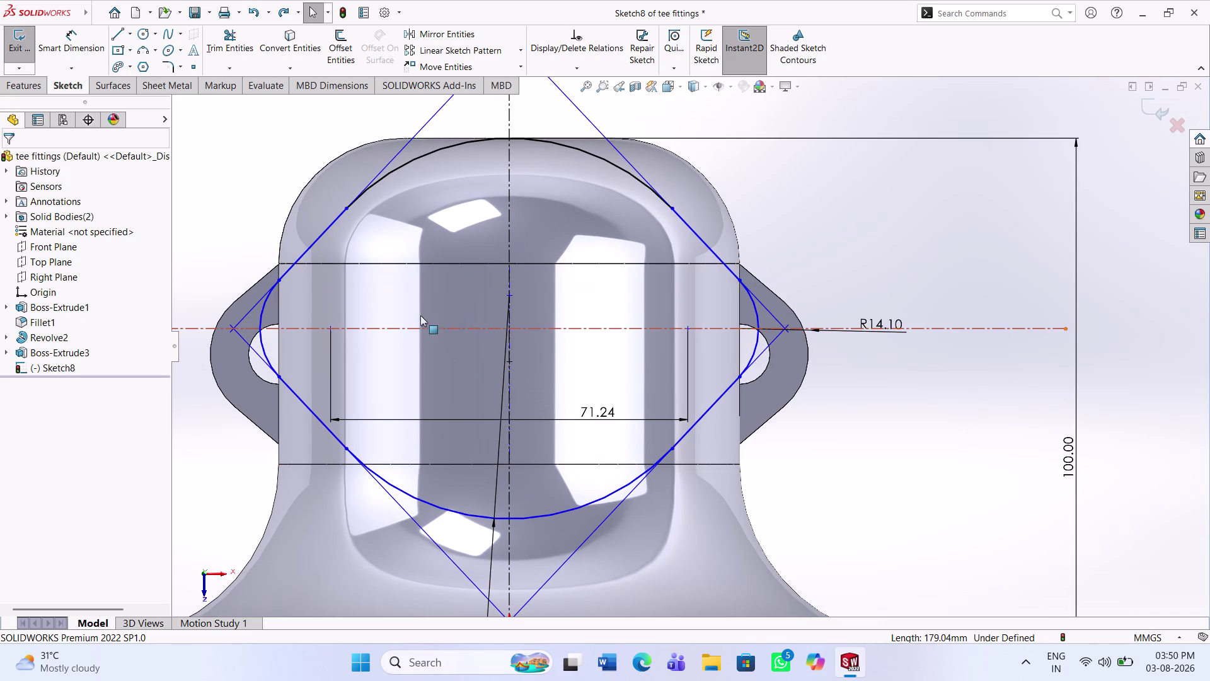
key(ctrl+z)
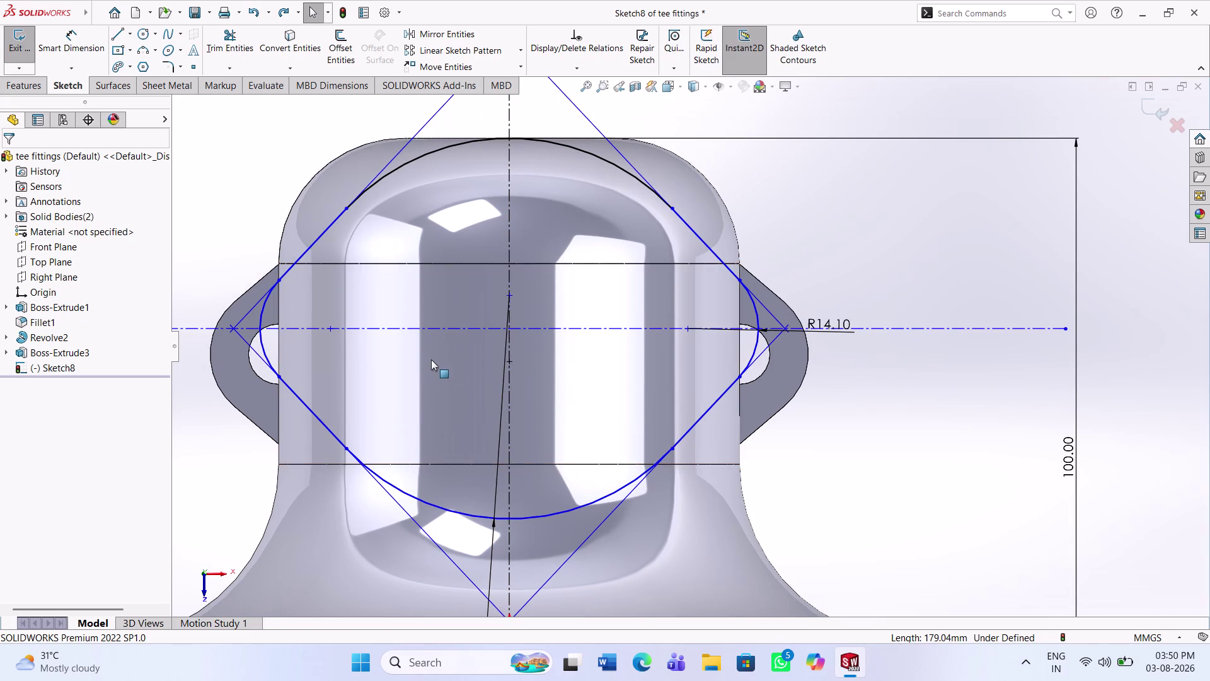
key(ctrl+z)
key(ctrl+z)
key(ctrl+z)
key(ctrl+z)
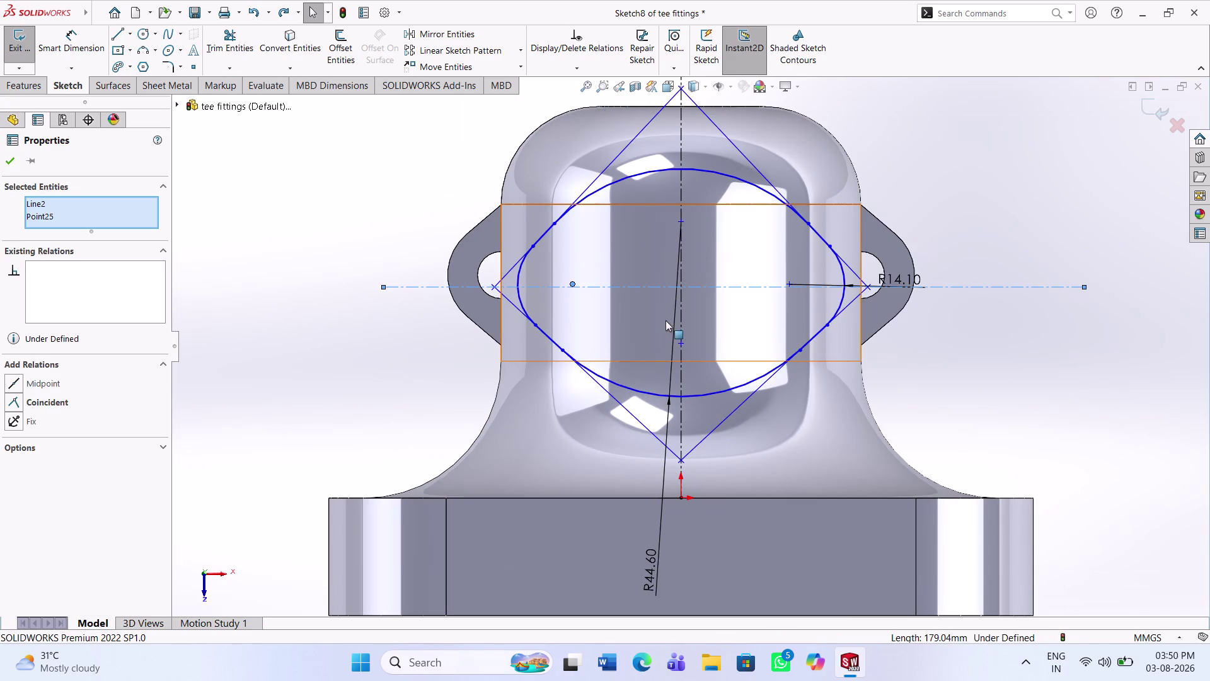
Make the arc endpoint coincident with the horizontal centreline.
drag(787, 266, 790, 258)
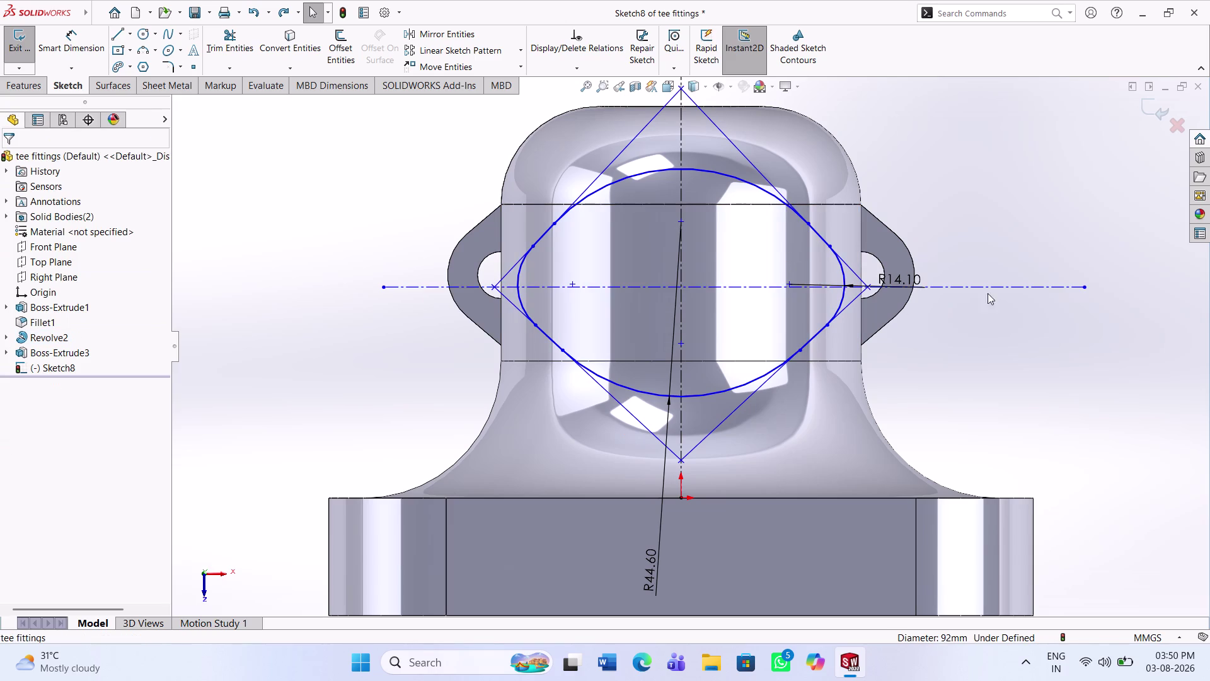
key(Escape)
scroll(down, 3)
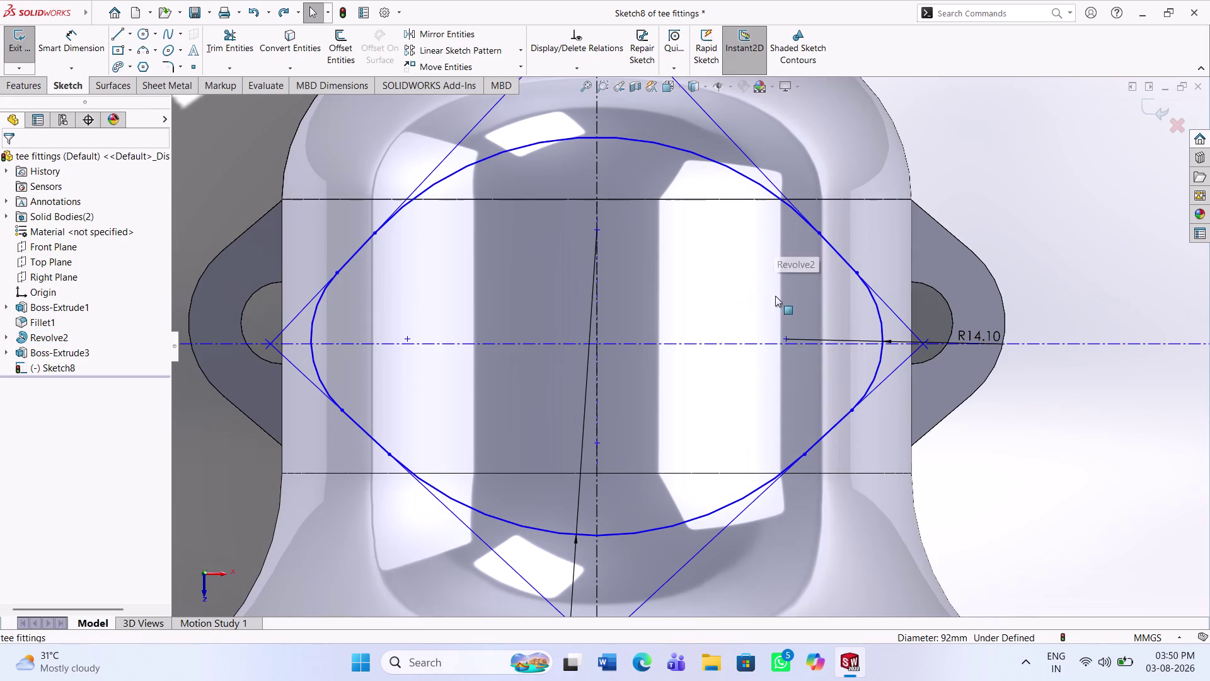
click(788, 336)
click(781, 343)
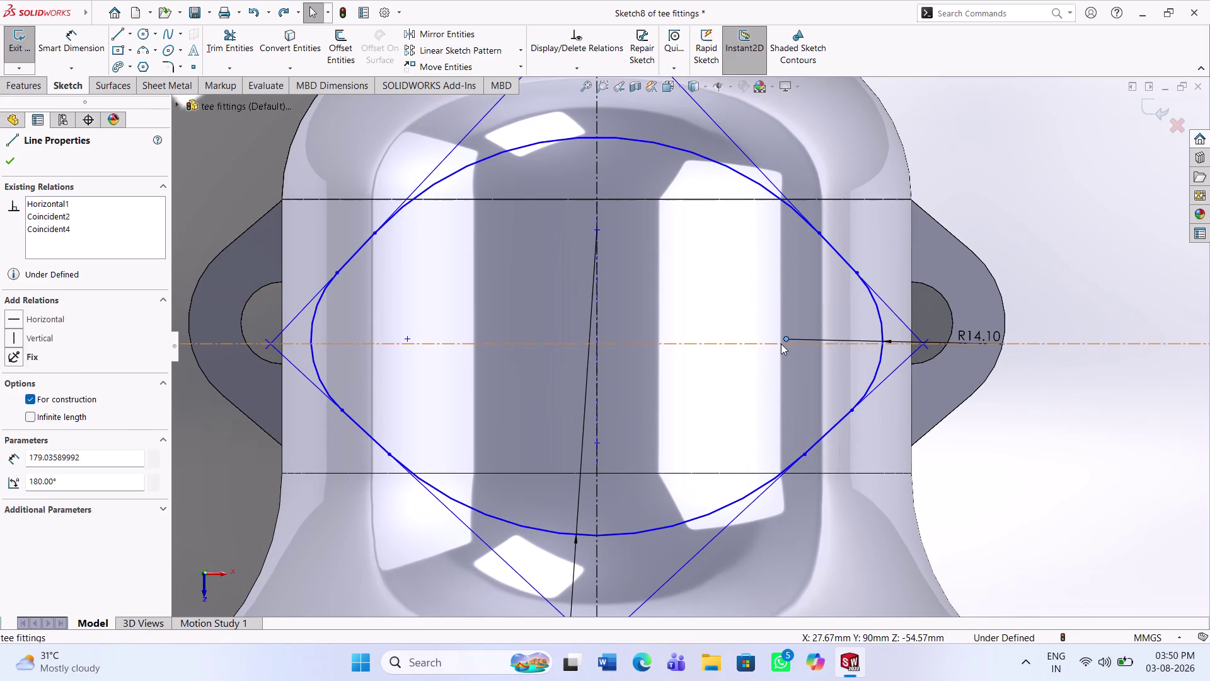
click(45, 407)
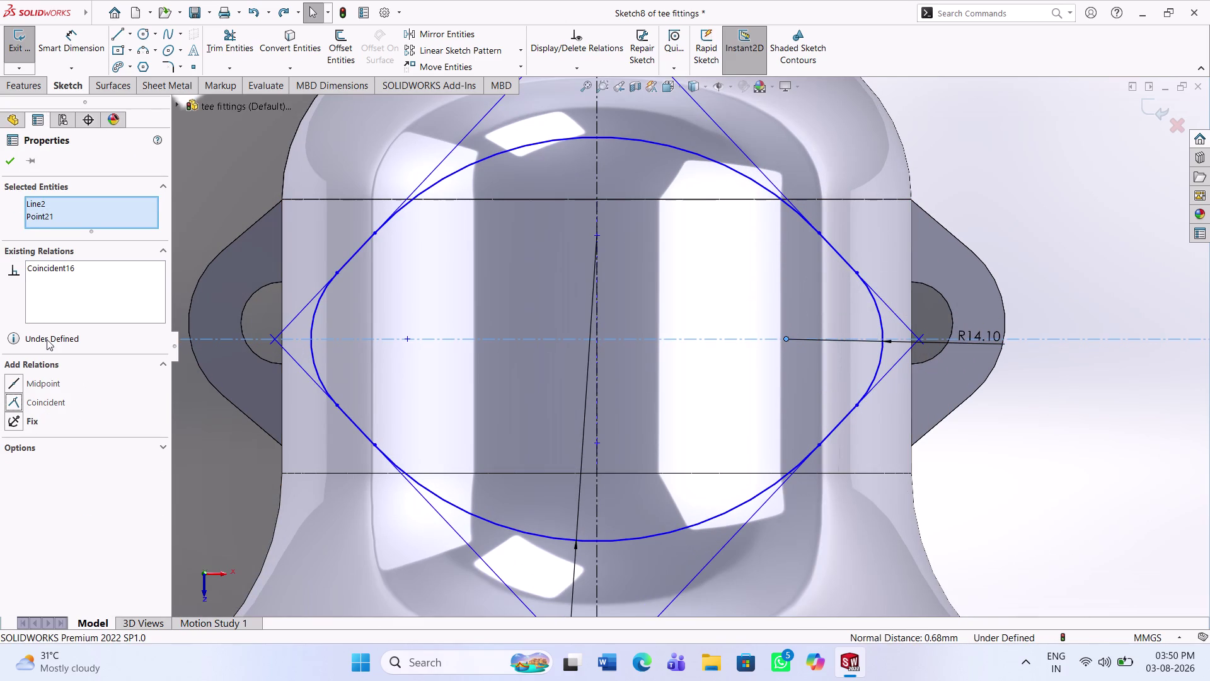
click(12, 168)
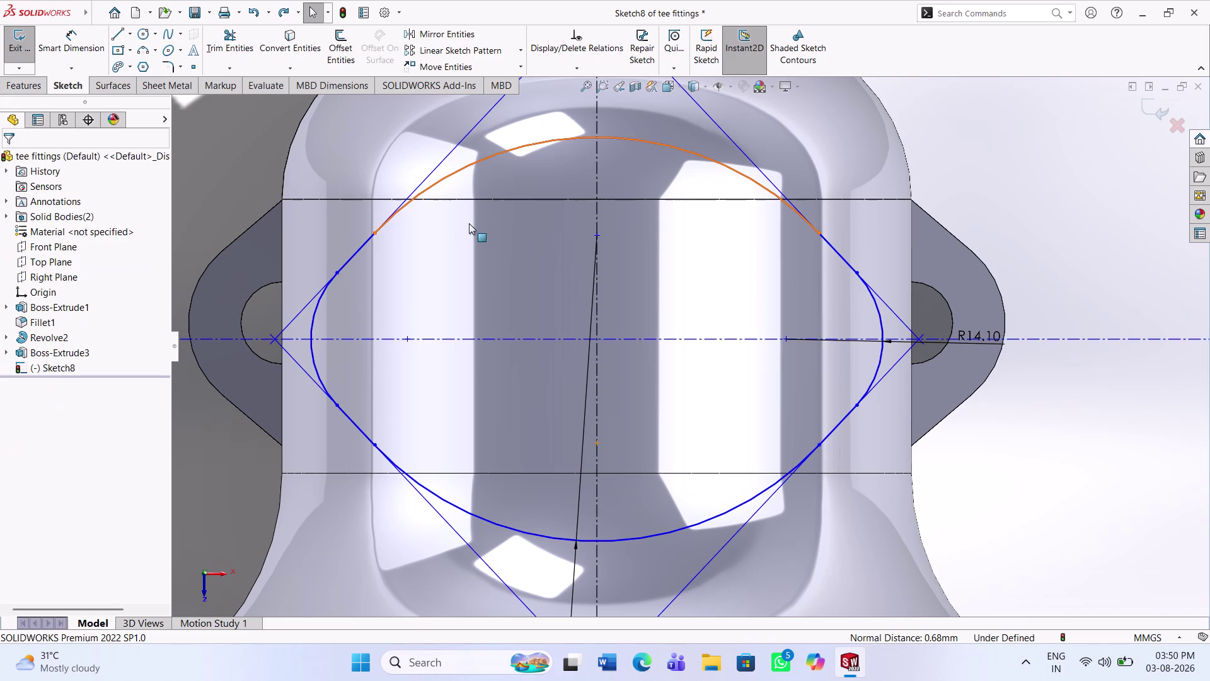
Make another centreline point coincident with the line, then zoom out.
scroll(up, 3)
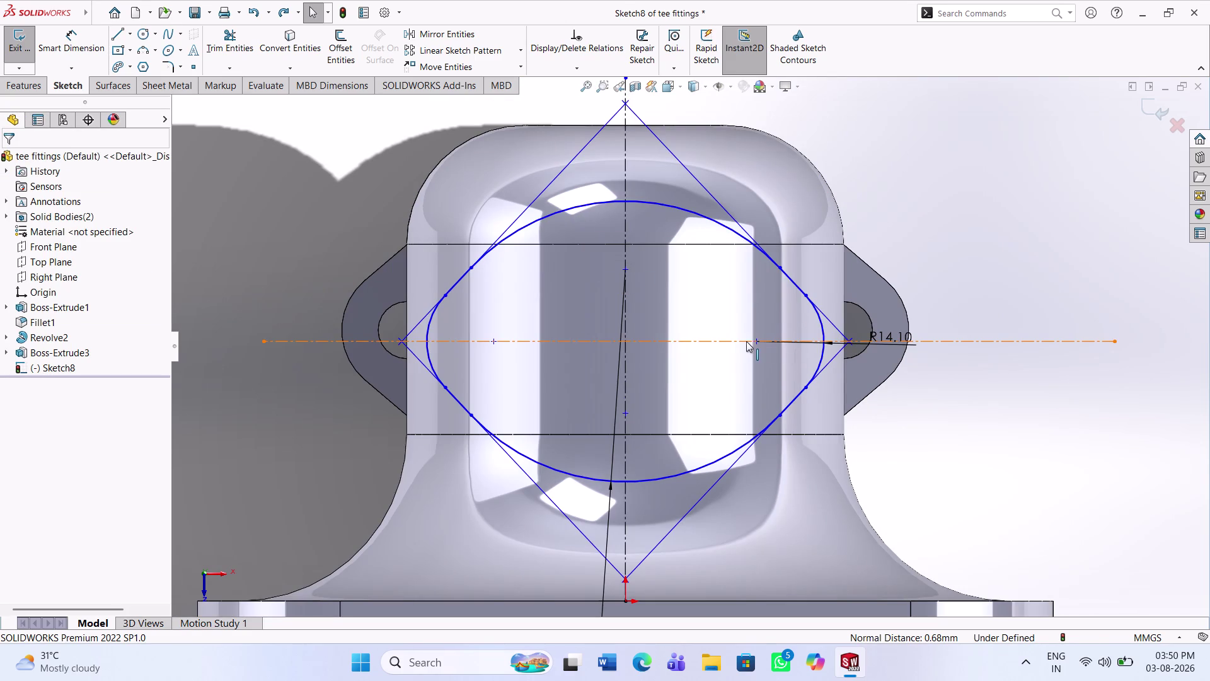
scroll(down, 3)
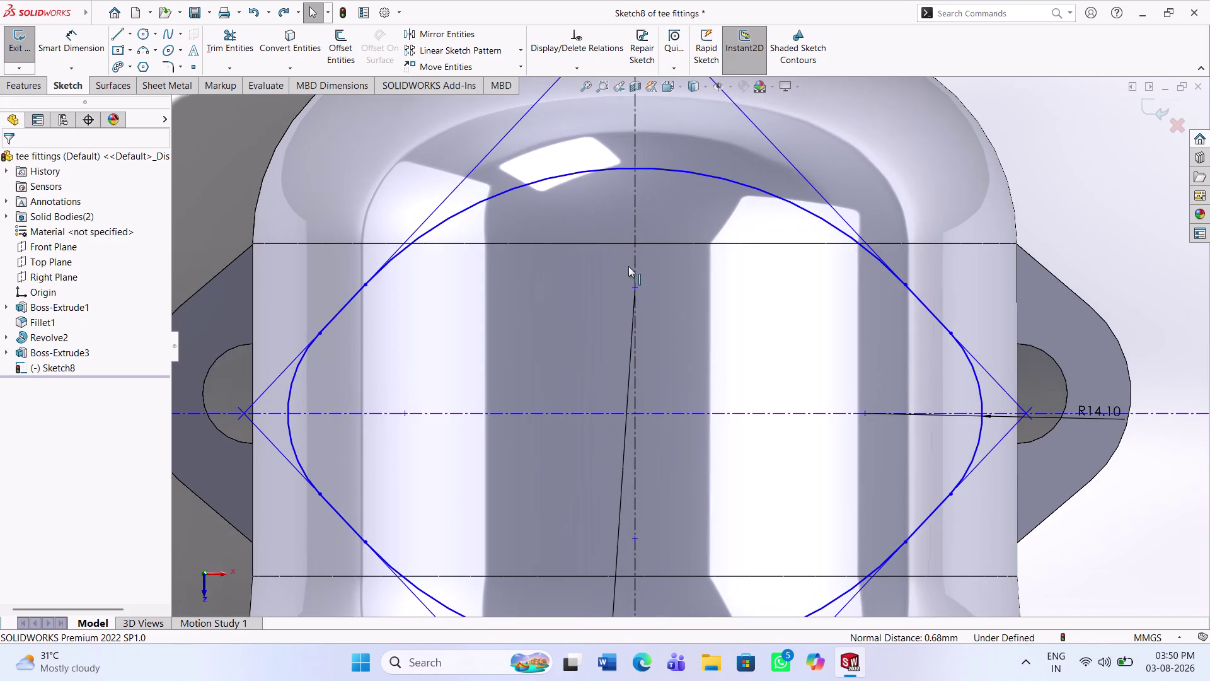
click(635, 289)
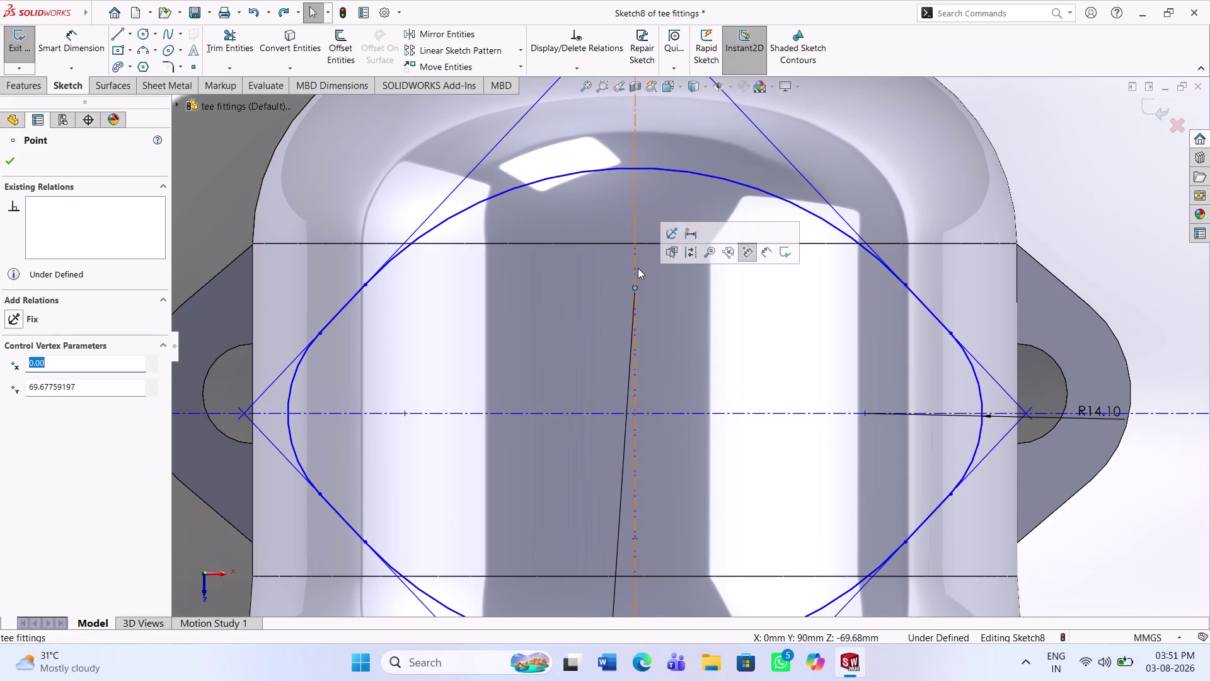
click(635, 206)
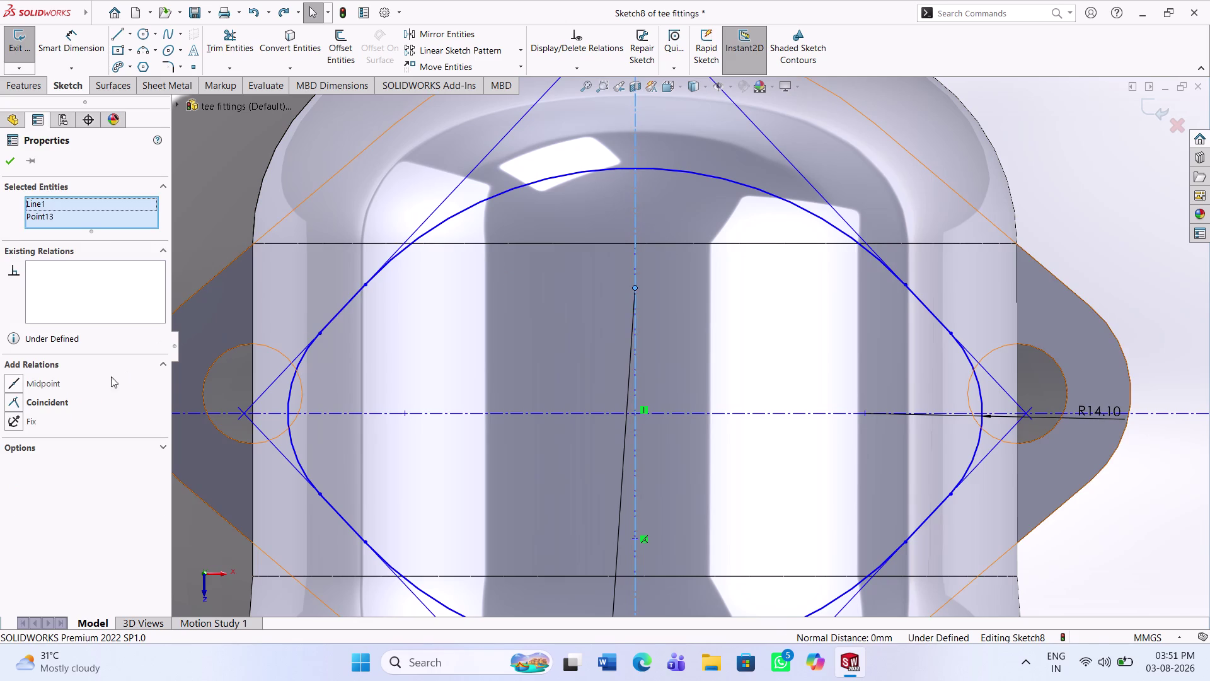
click(58, 401)
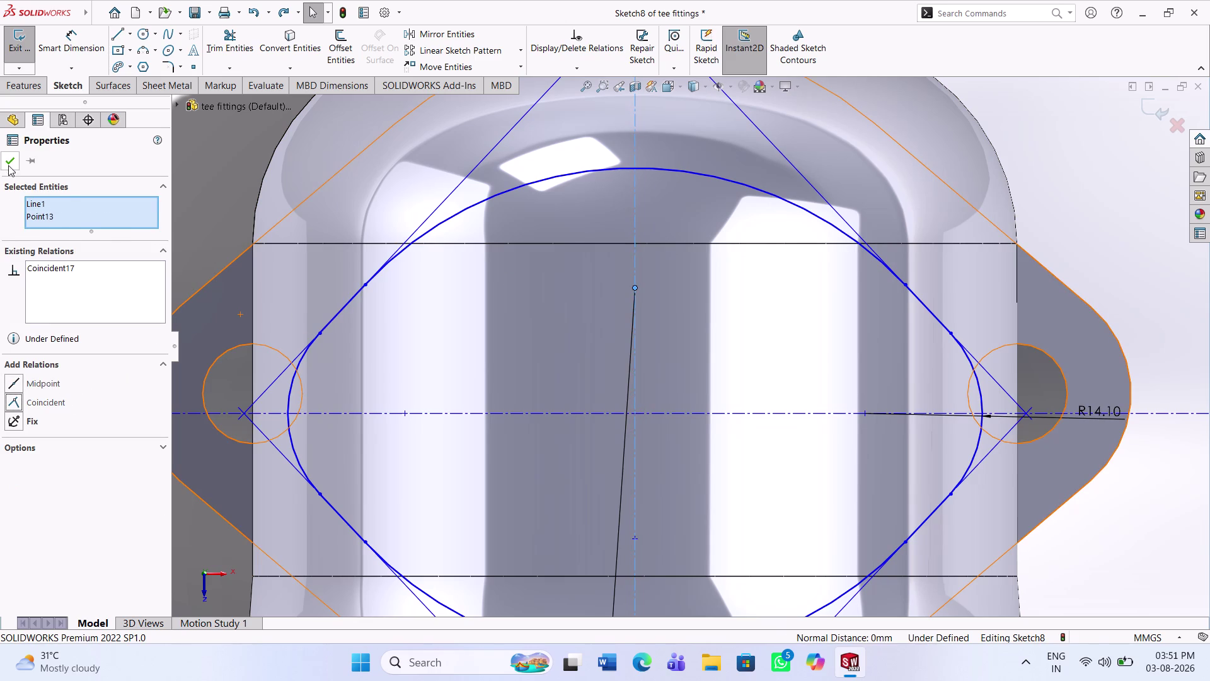
click(8, 165)
scroll(up, 3)
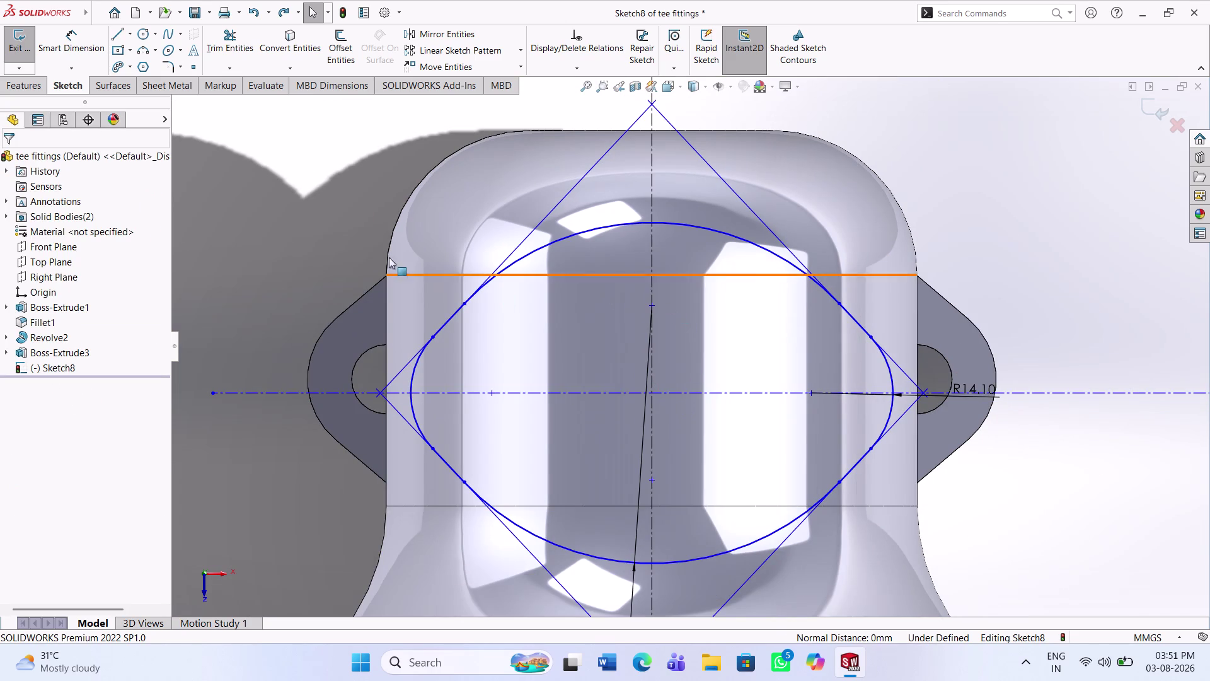
click(83, 39)
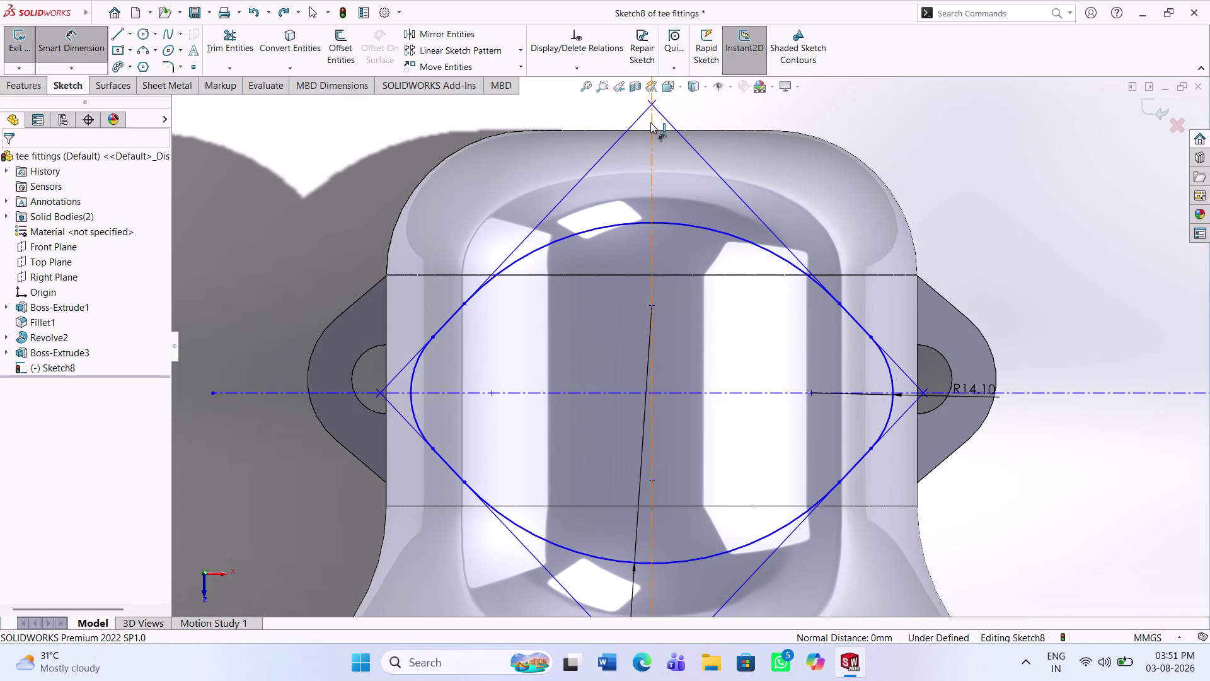
Dimension the oval profile's overall height, top arc to bottom point, as 100 mm.
click(651, 224)
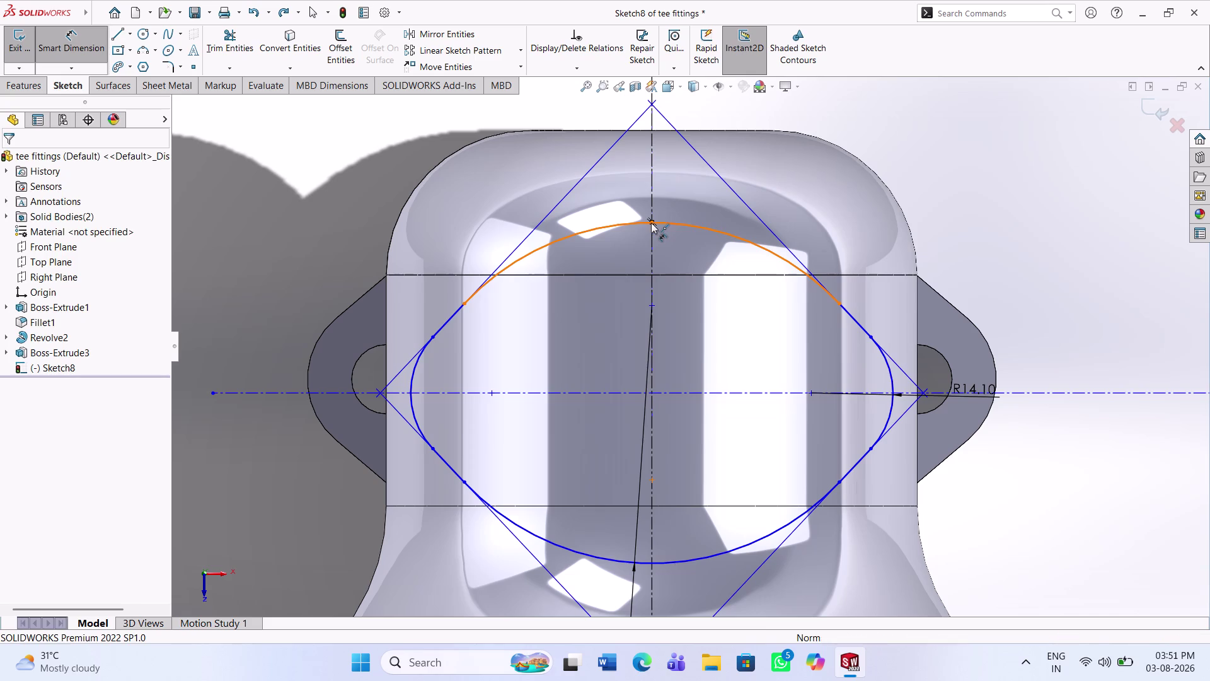
scroll(up, 3)
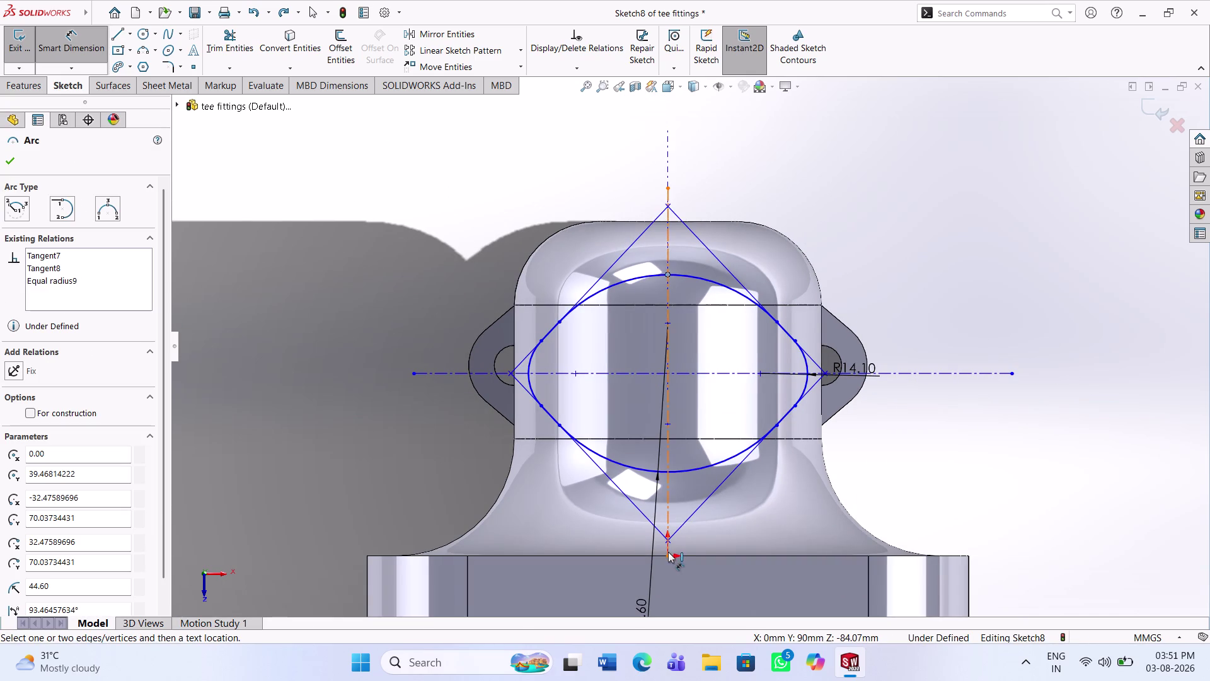
click(667, 558)
click(1033, 447)
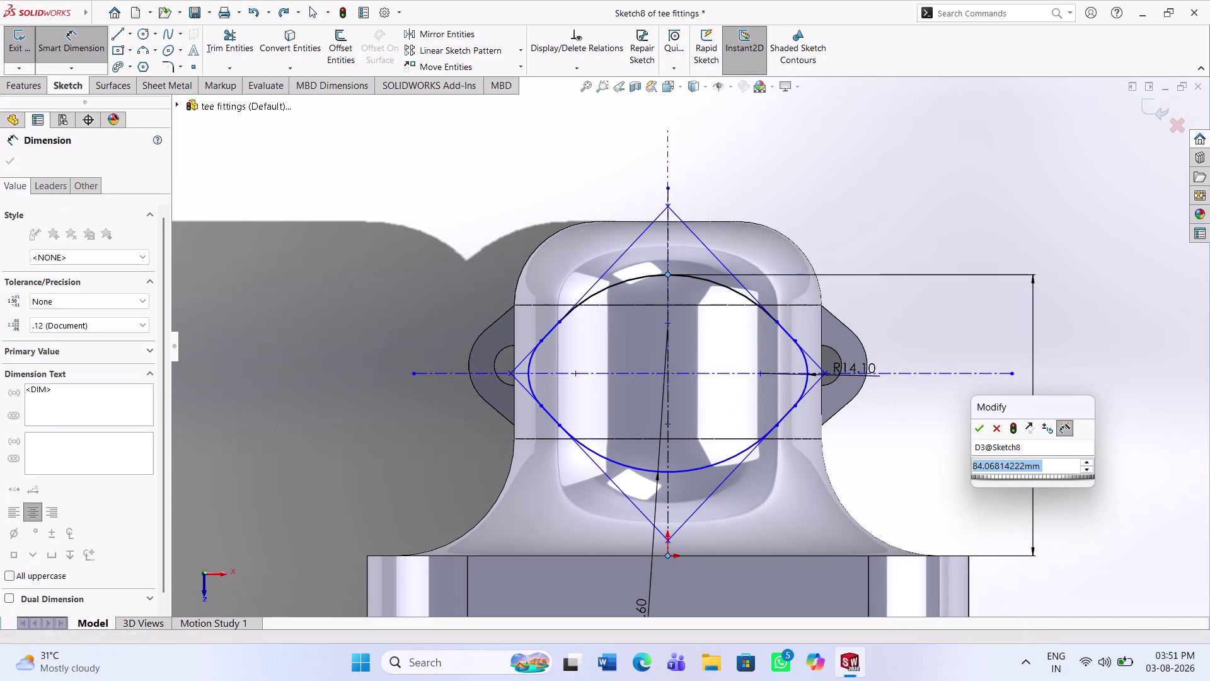
text(100)
key(Return)
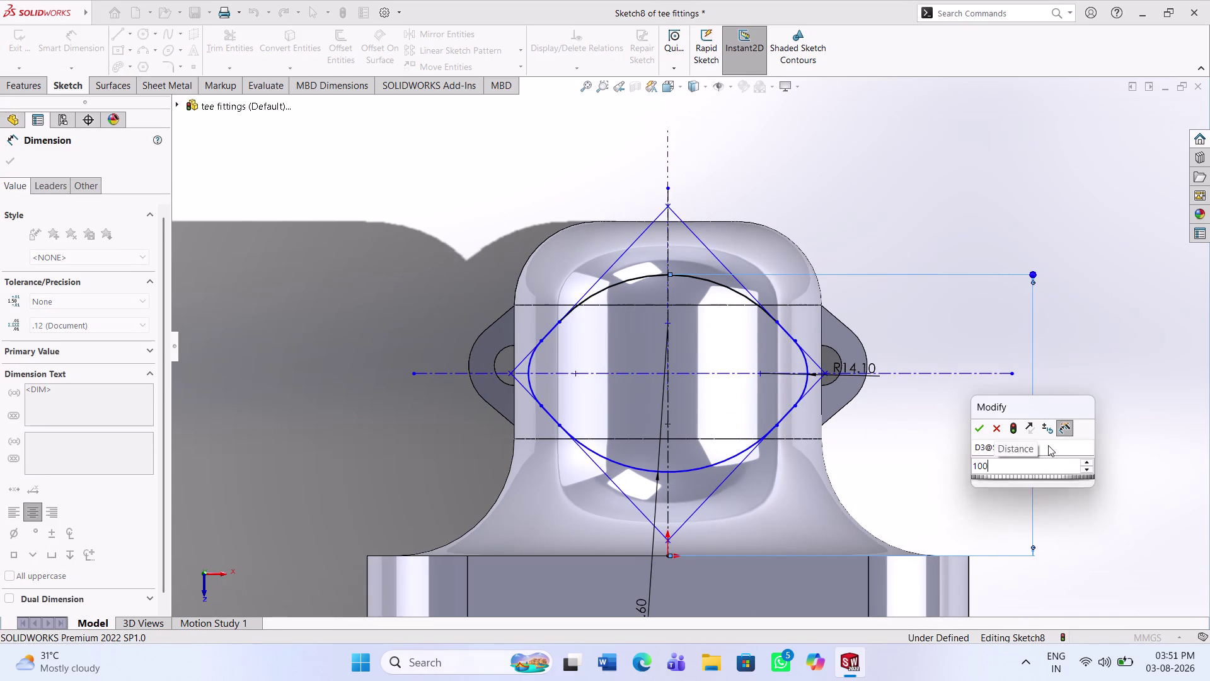
click(962, 427)
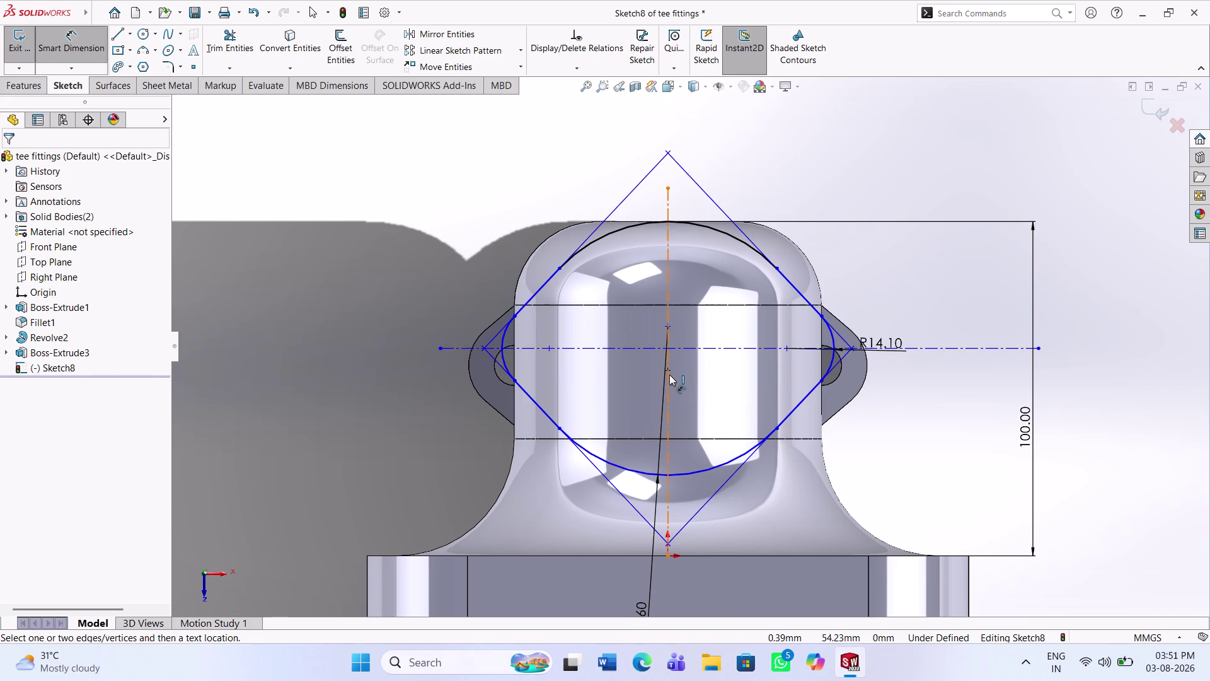
key(Escape)
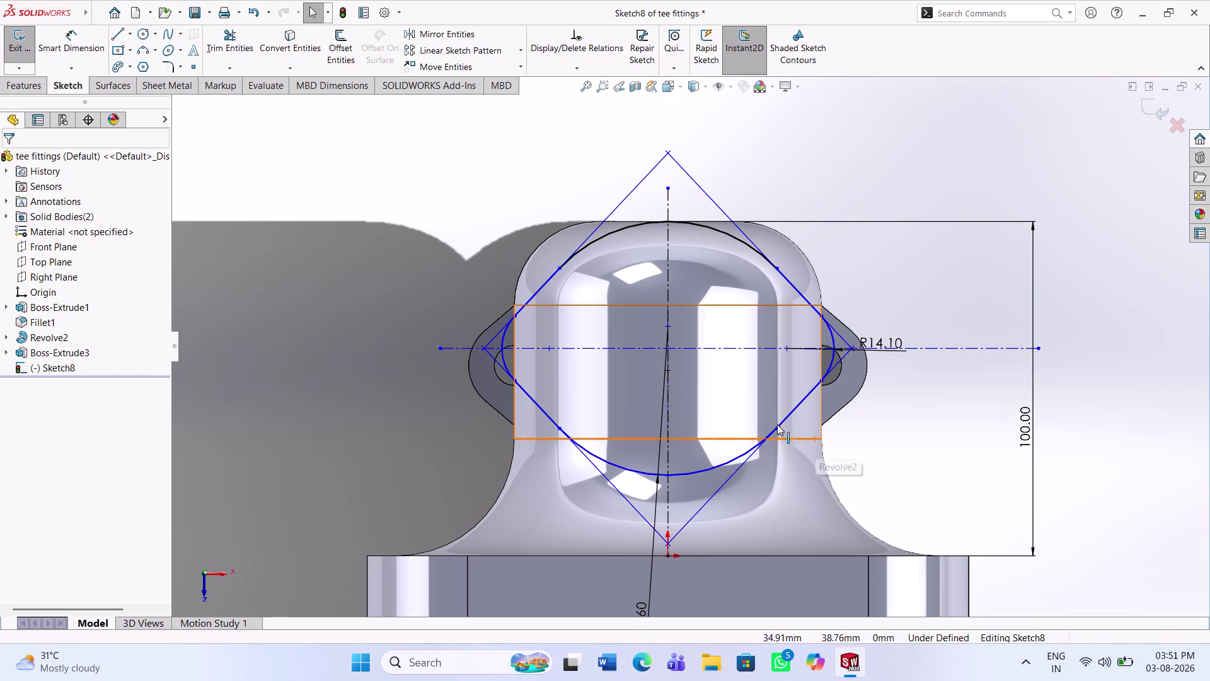
Make the profile's centre point coincident with the horizontal centreline.
click(667, 368)
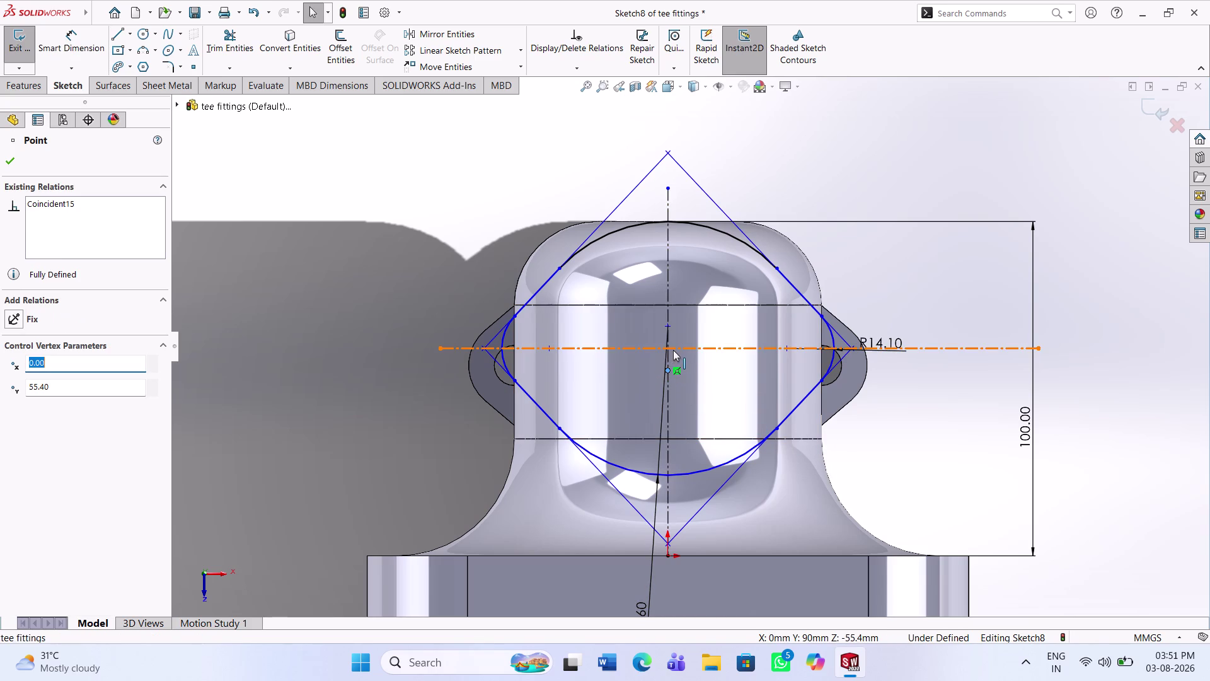
click(673, 350)
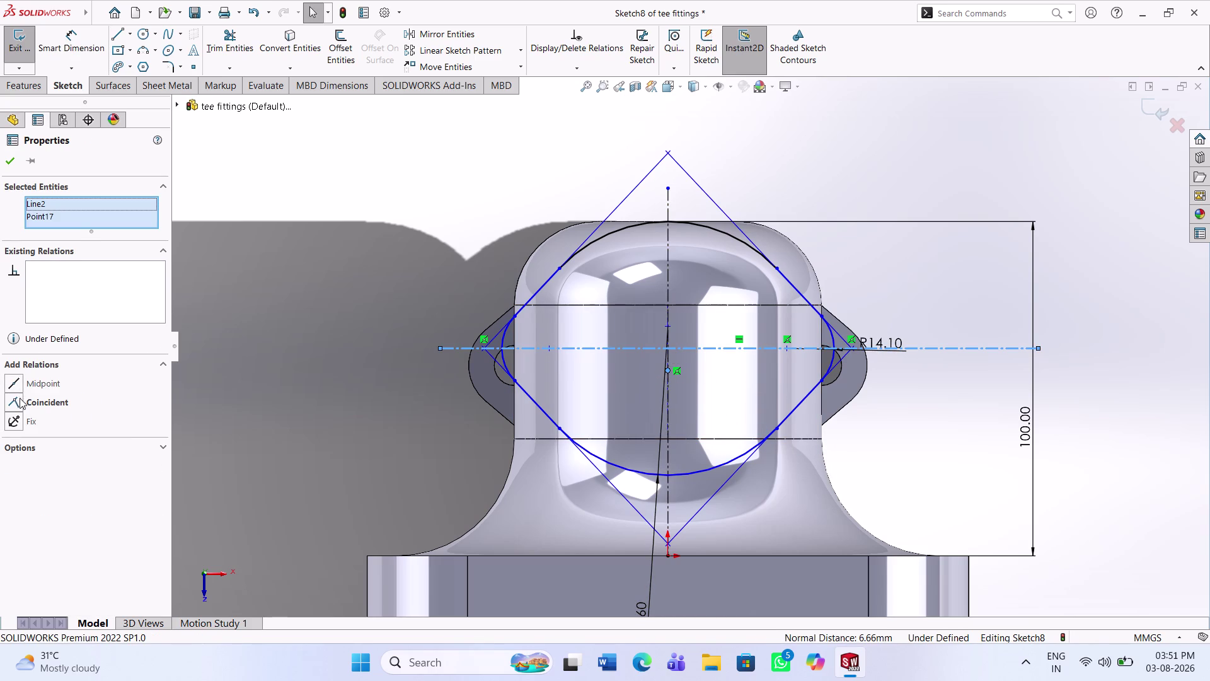
click(20, 399)
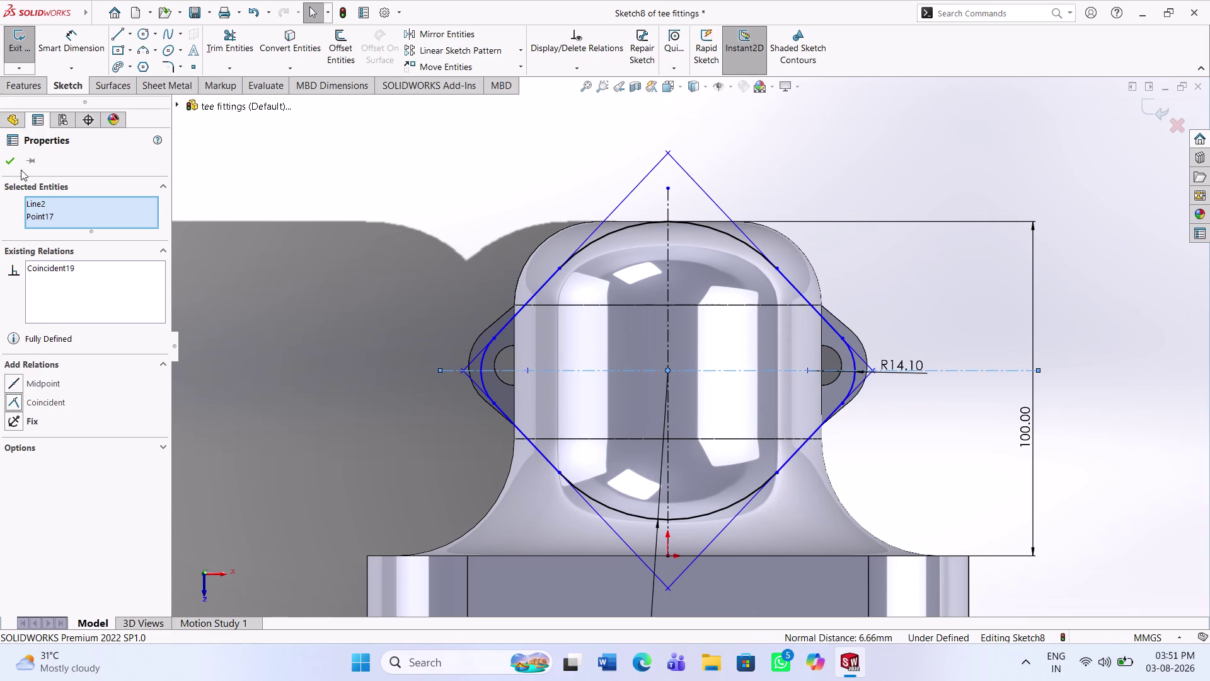
click(11, 166)
middle_click(562, 336)
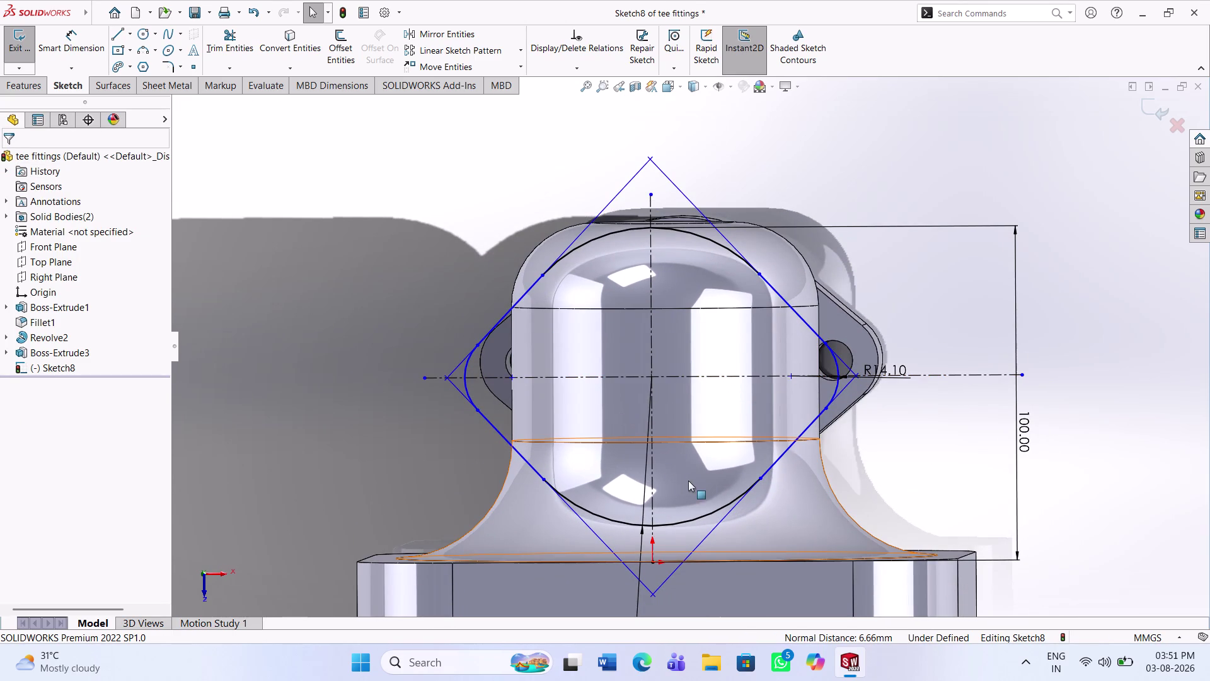
click(81, 48)
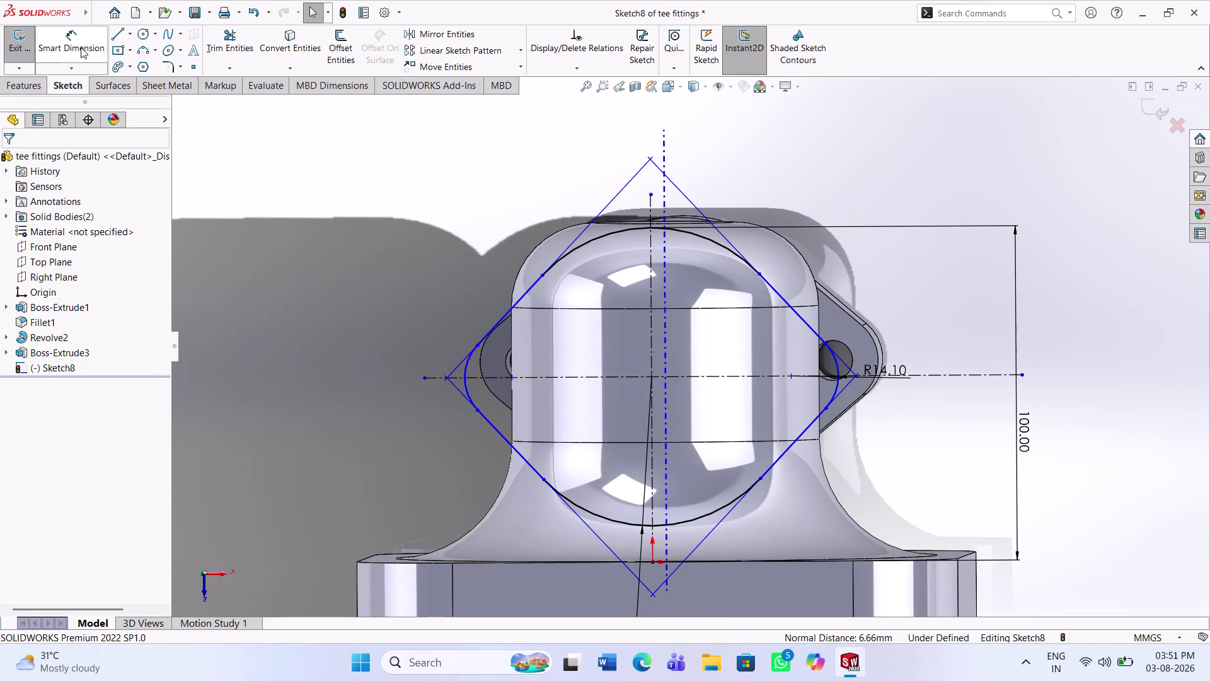
Dimension the two centreline points 92 mm apart.
click(512, 378)
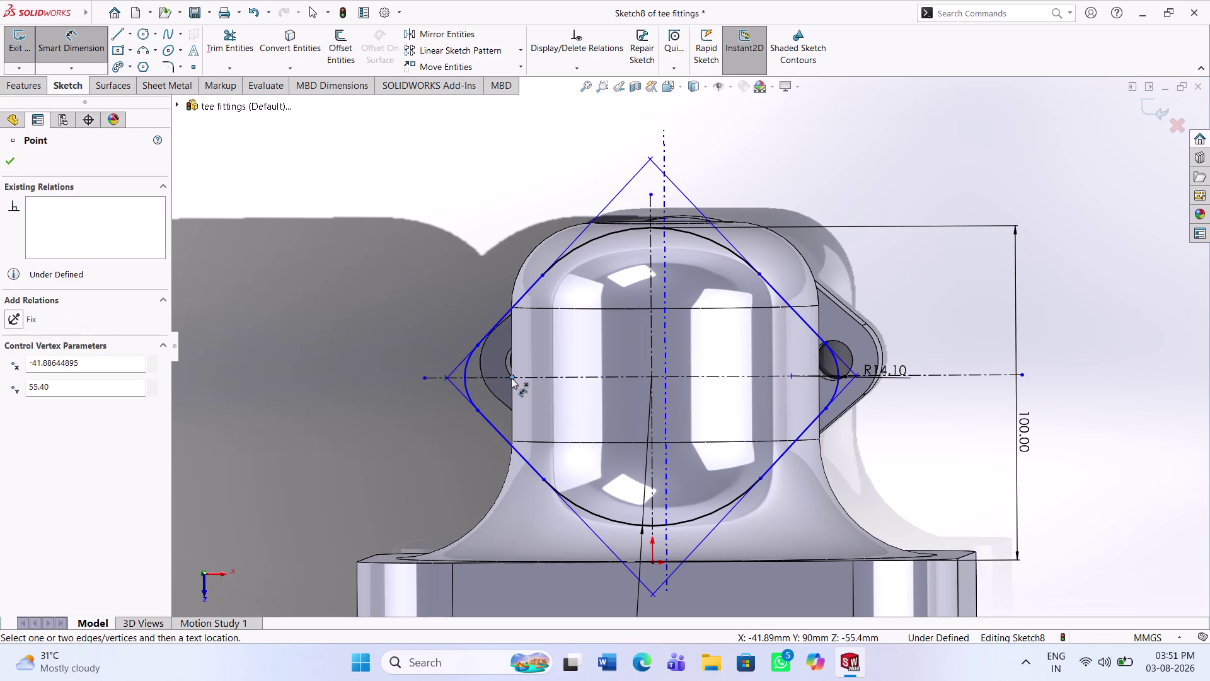
click(790, 377)
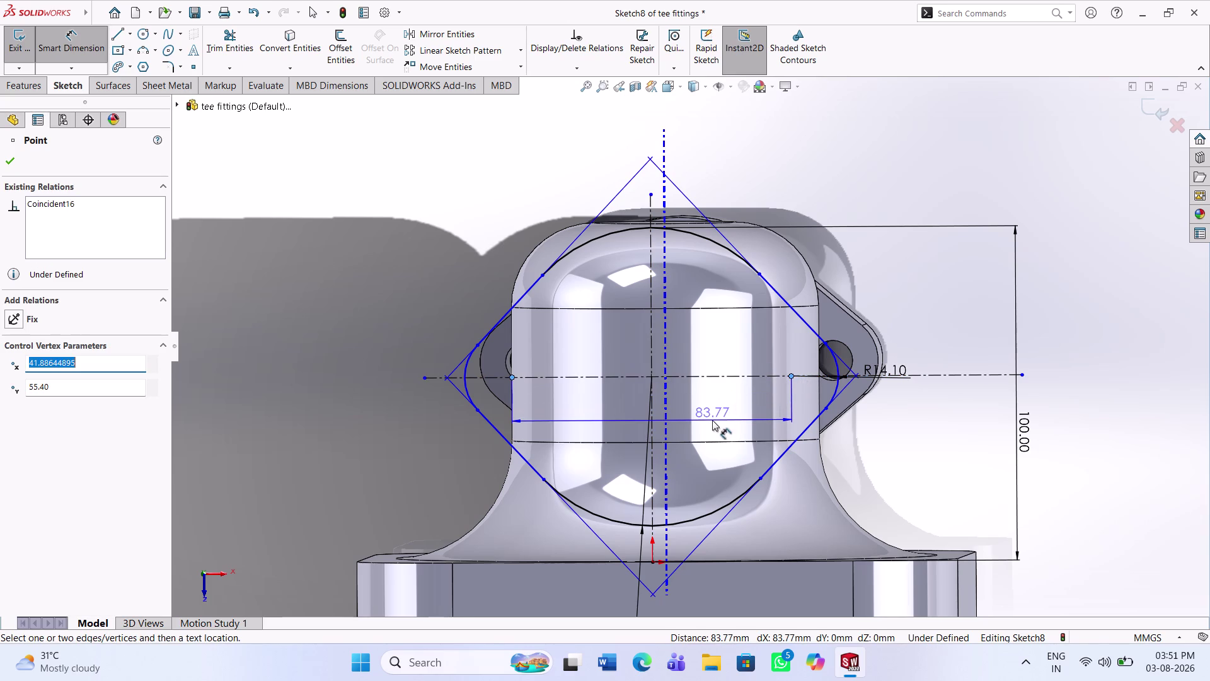
click(712, 420)
text(92)
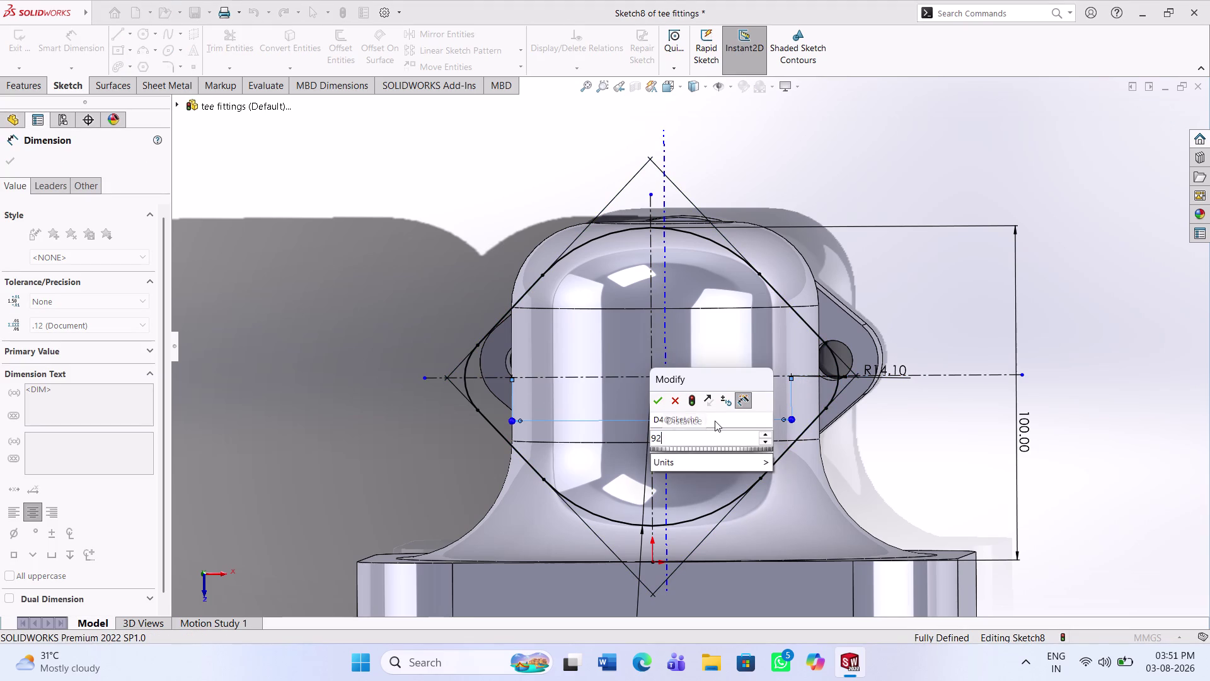
key(Return)
click(951, 473)
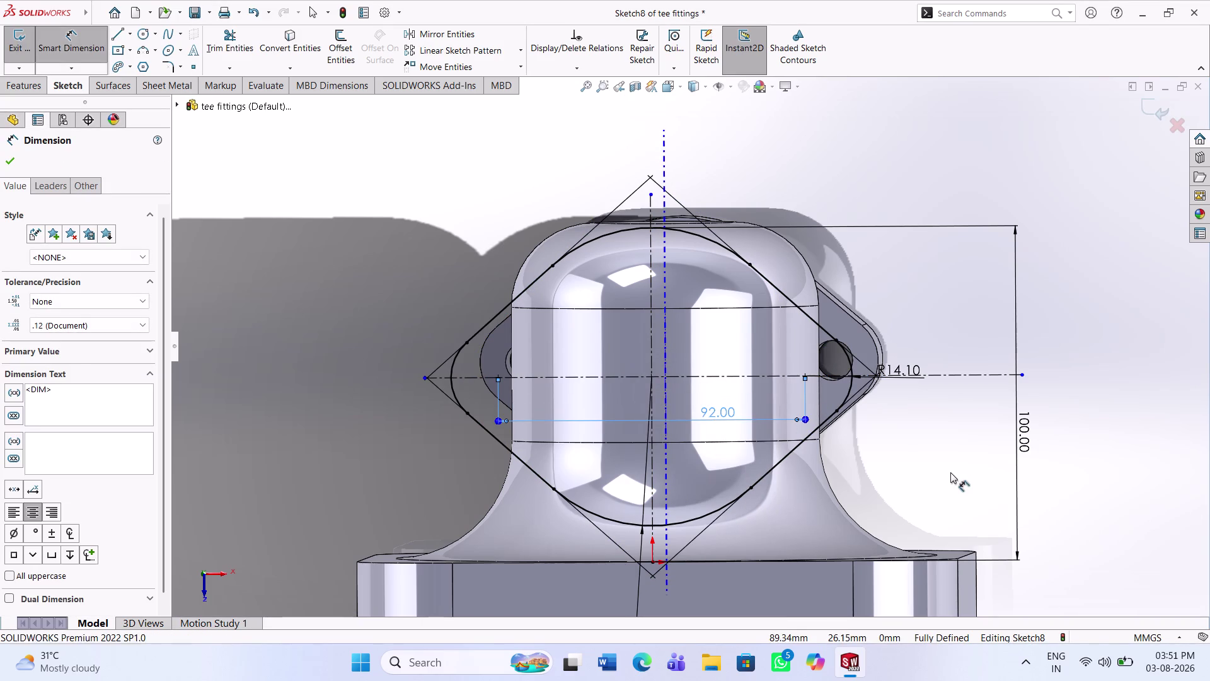
Draw hole circles at the left and right centreline points.
click(144, 37)
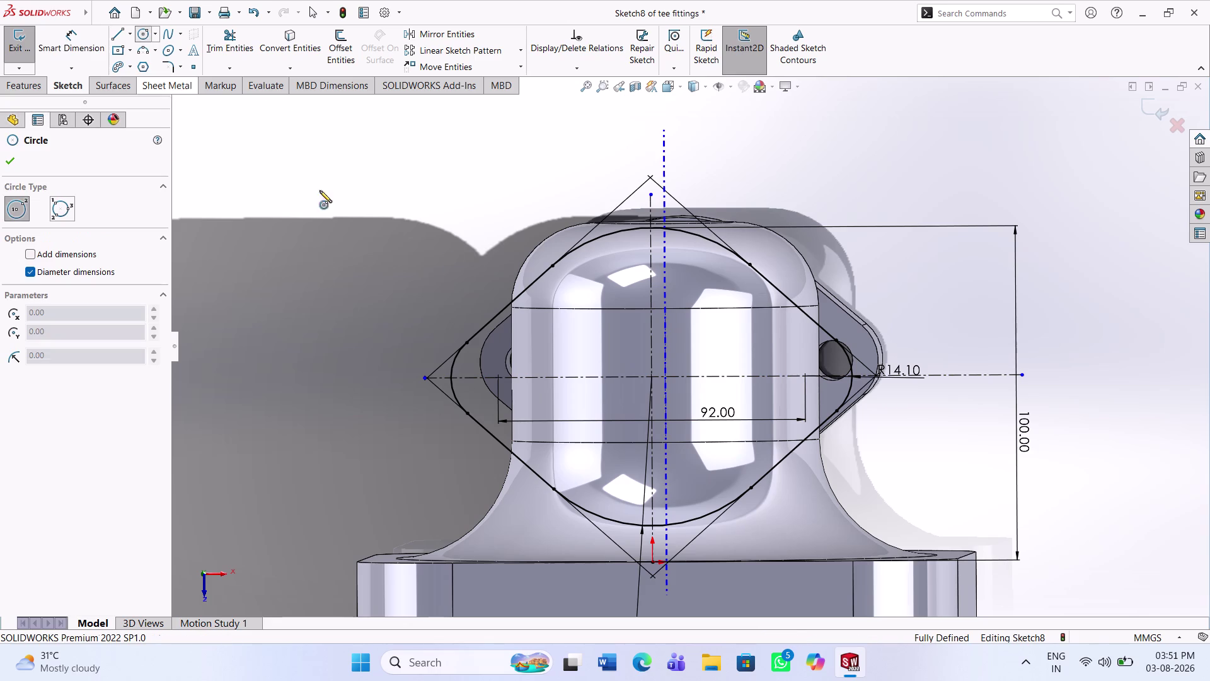
click(498, 378)
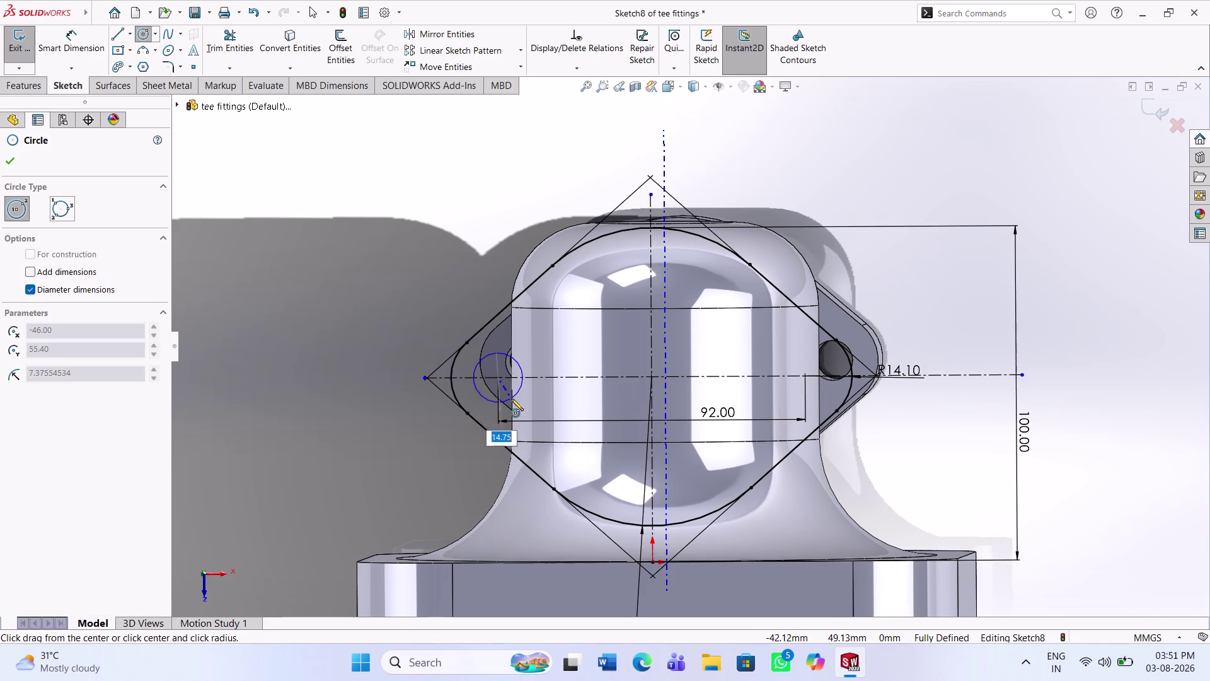
click(511, 398)
click(806, 375)
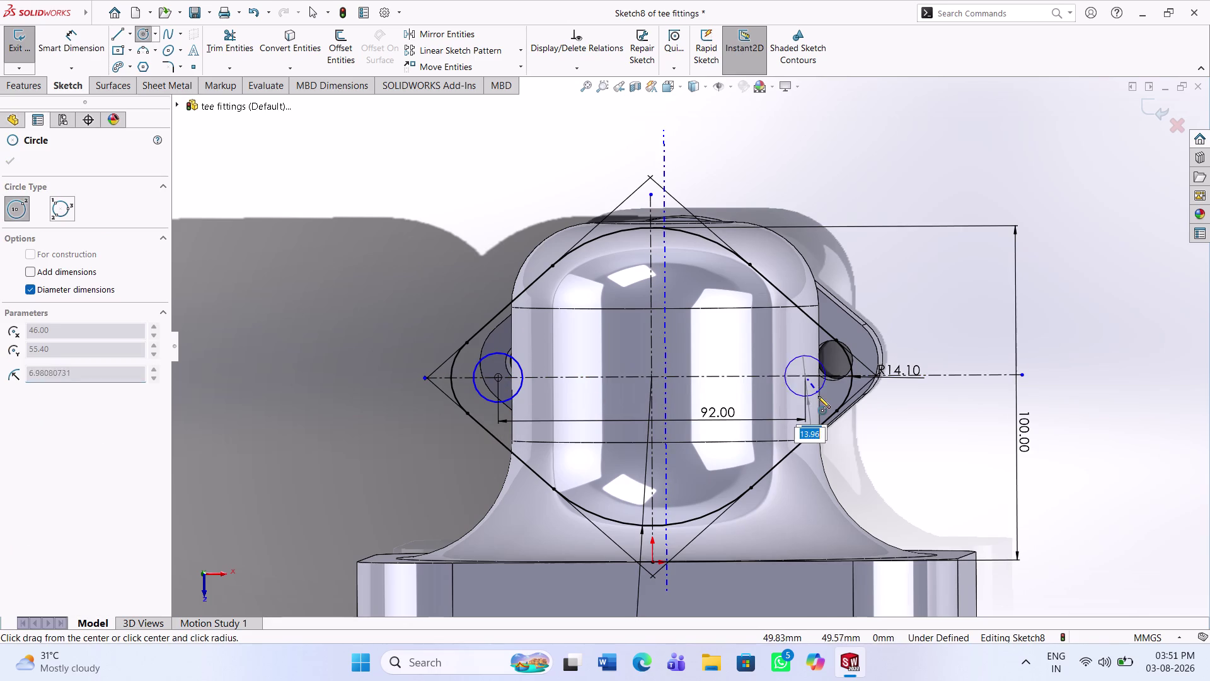
click(818, 396)
Give both hole circles a 12 mm diameter.
click(91, 47)
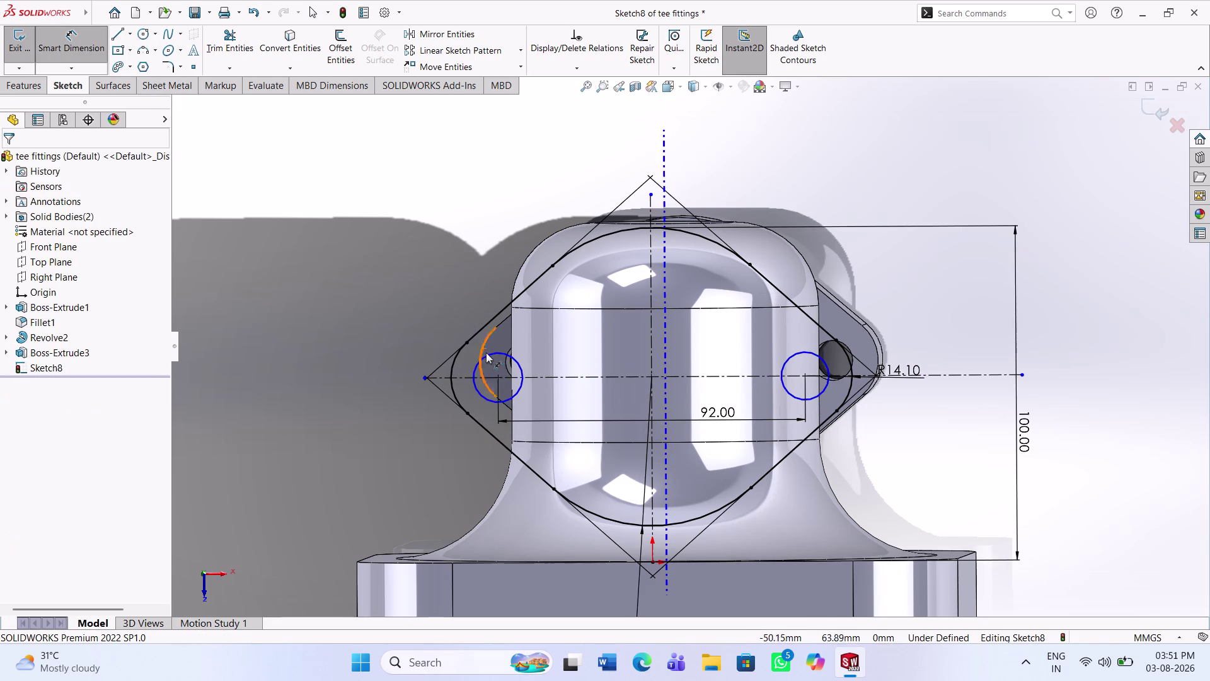
click(486, 356)
click(411, 284)
text(12)
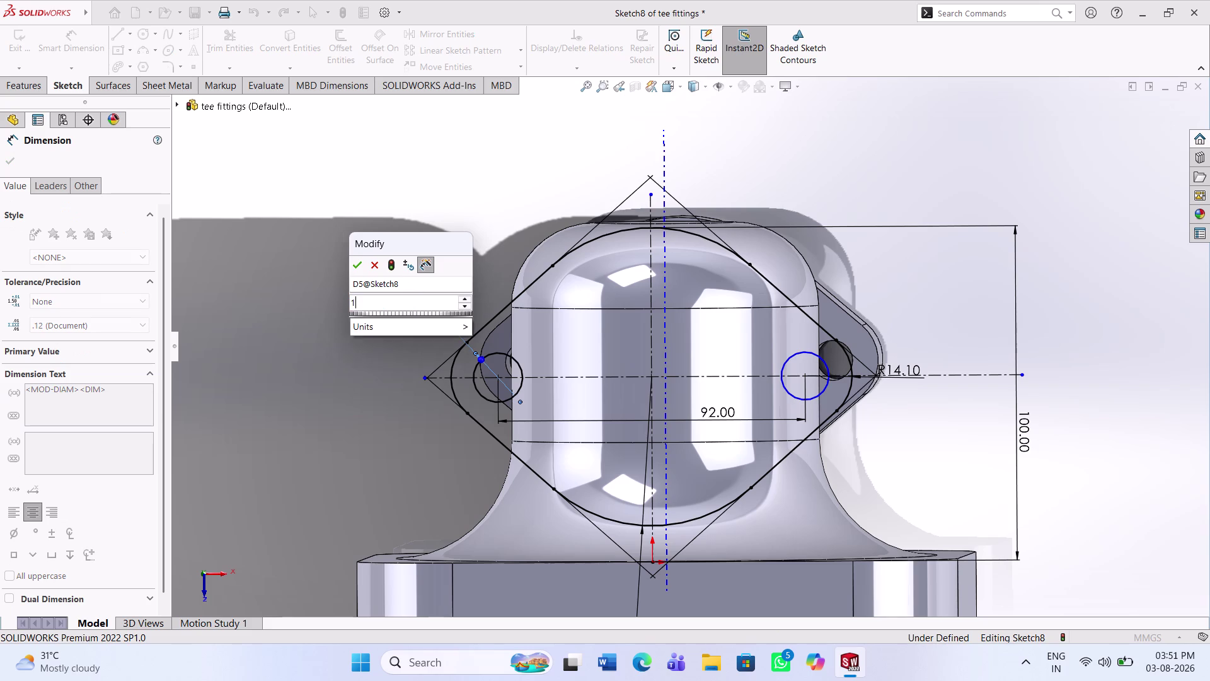
key(Return)
drag(797, 353, 805, 345)
click(897, 277)
text(12)
key(Return)
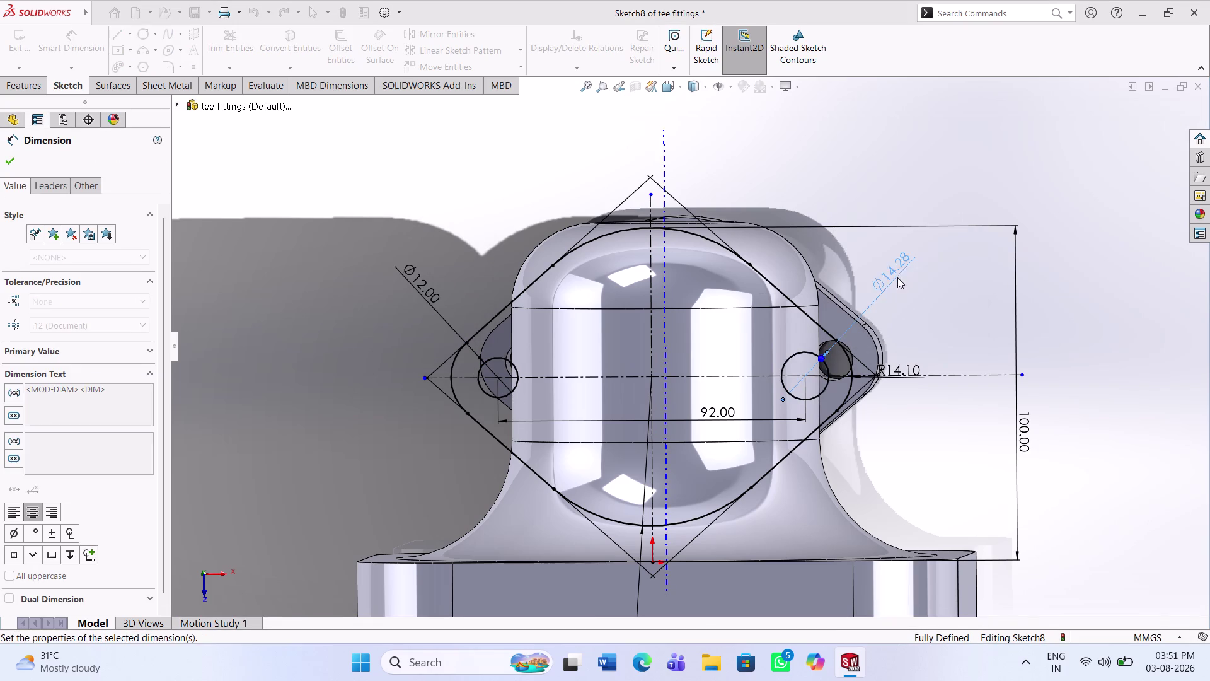
click(5, 155)
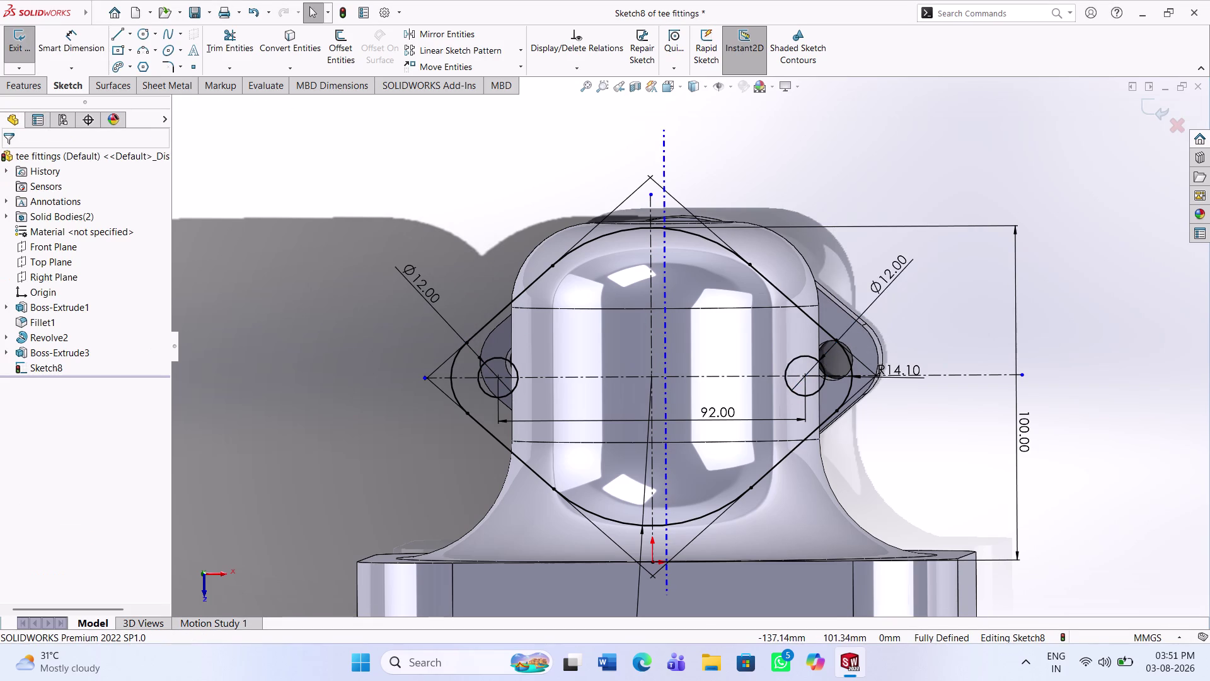
click(22, 93)
Extrude the holed flange profile 30 mm as Boss-Extrude5.
click(25, 58)
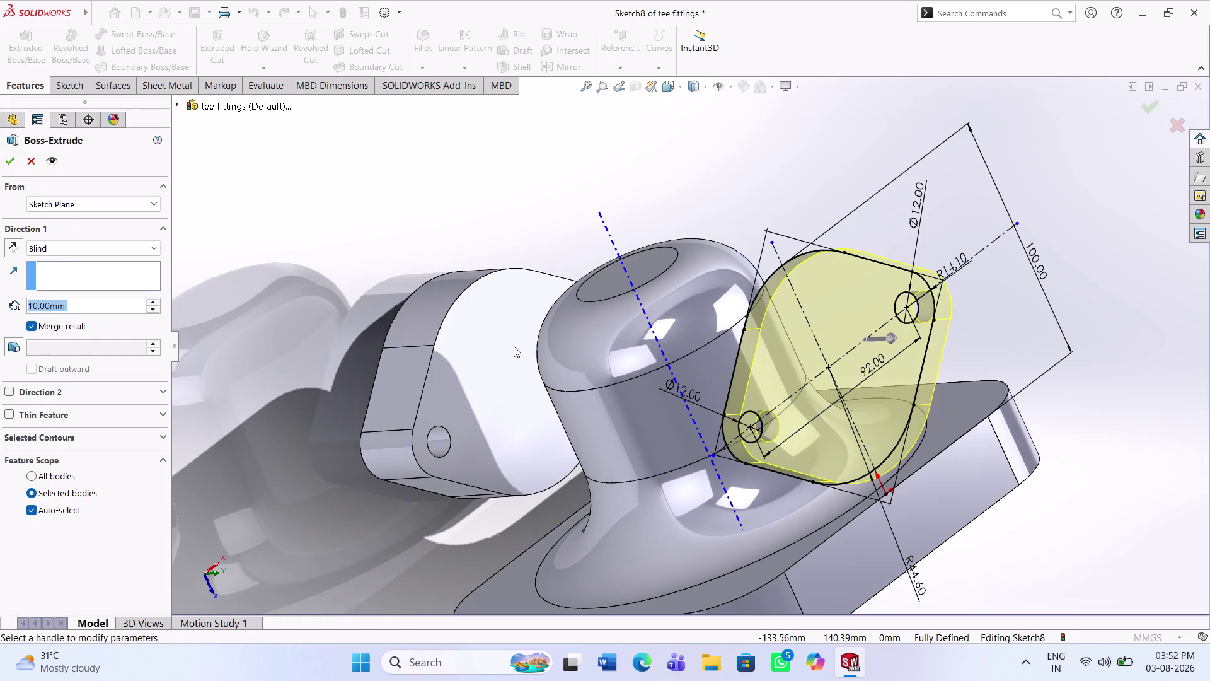
text(3)
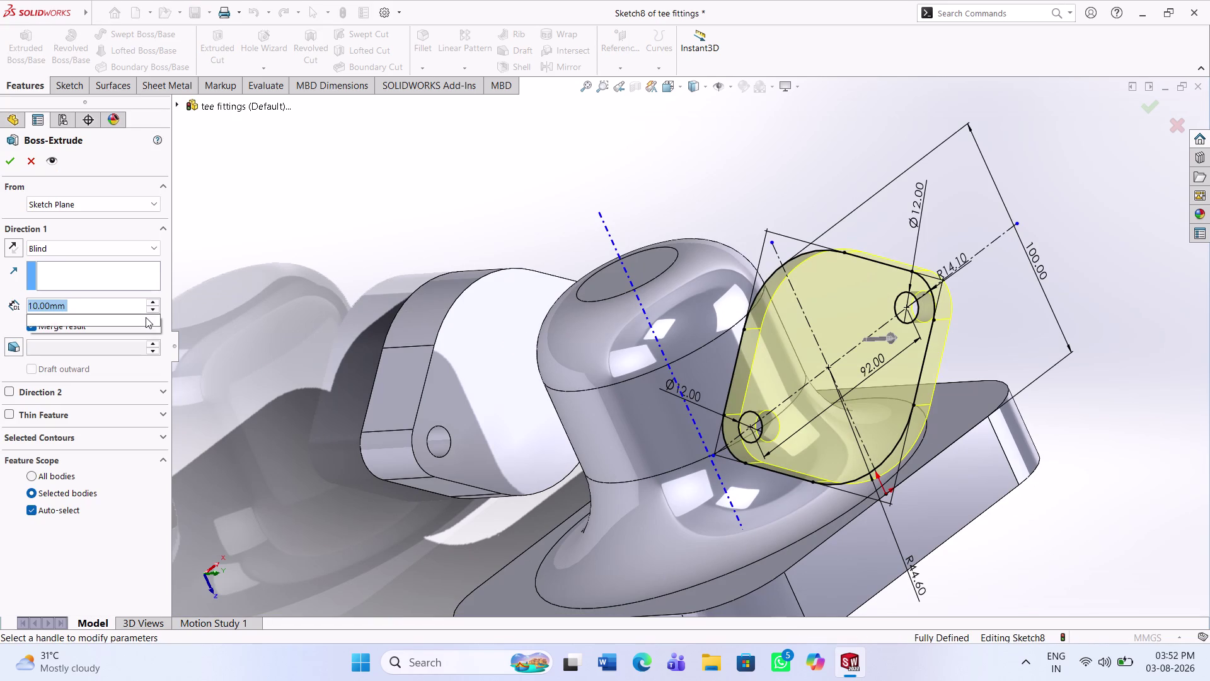
text(0)
key(Return)
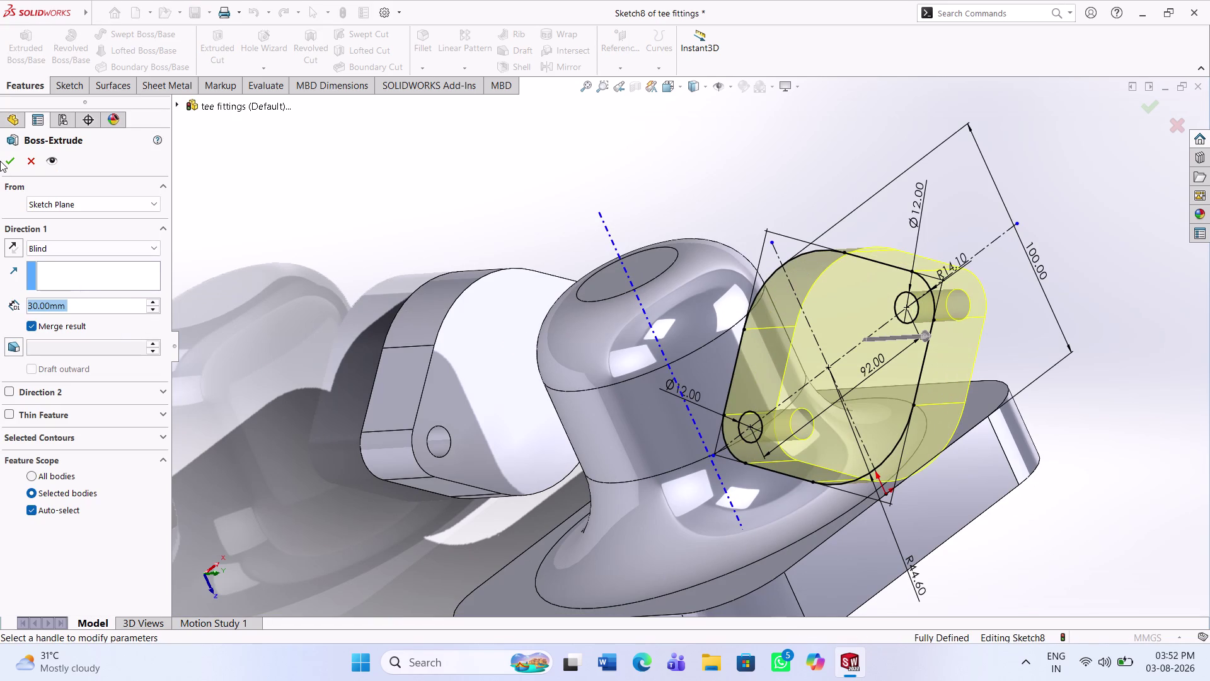
click(14, 162)
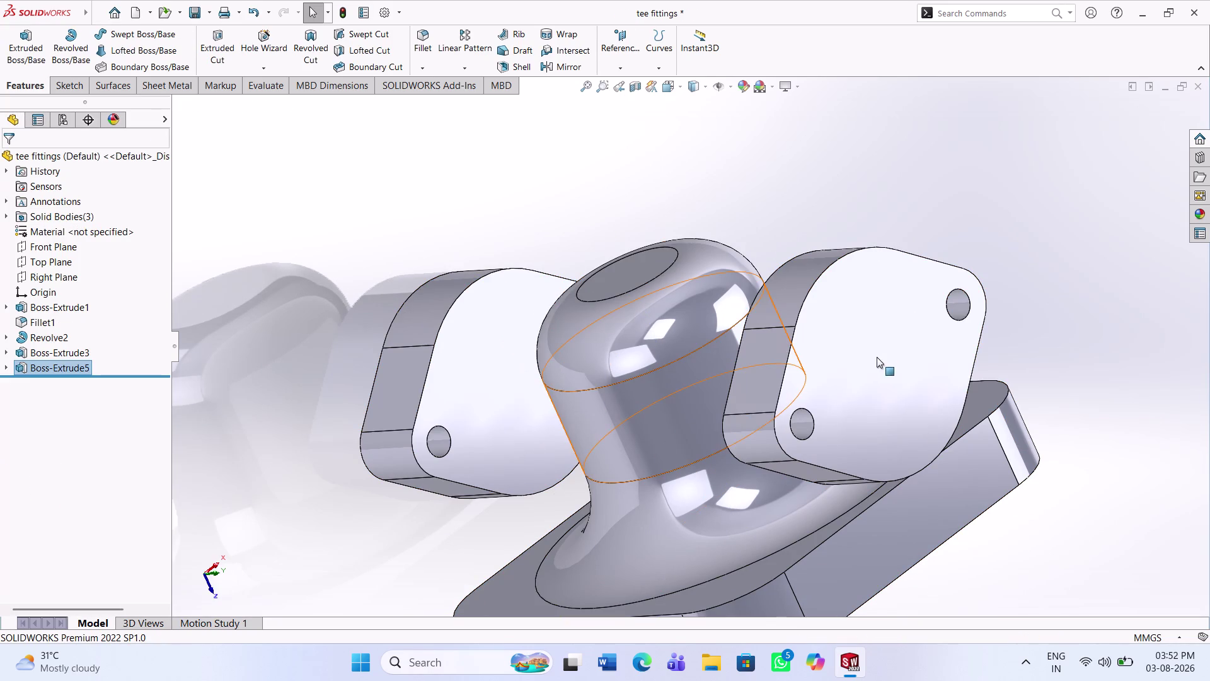
Orbit to the angled flange and select its outer face for sketching.
middle_drag(873, 360, 828, 375)
click(832, 378)
click(63, 79)
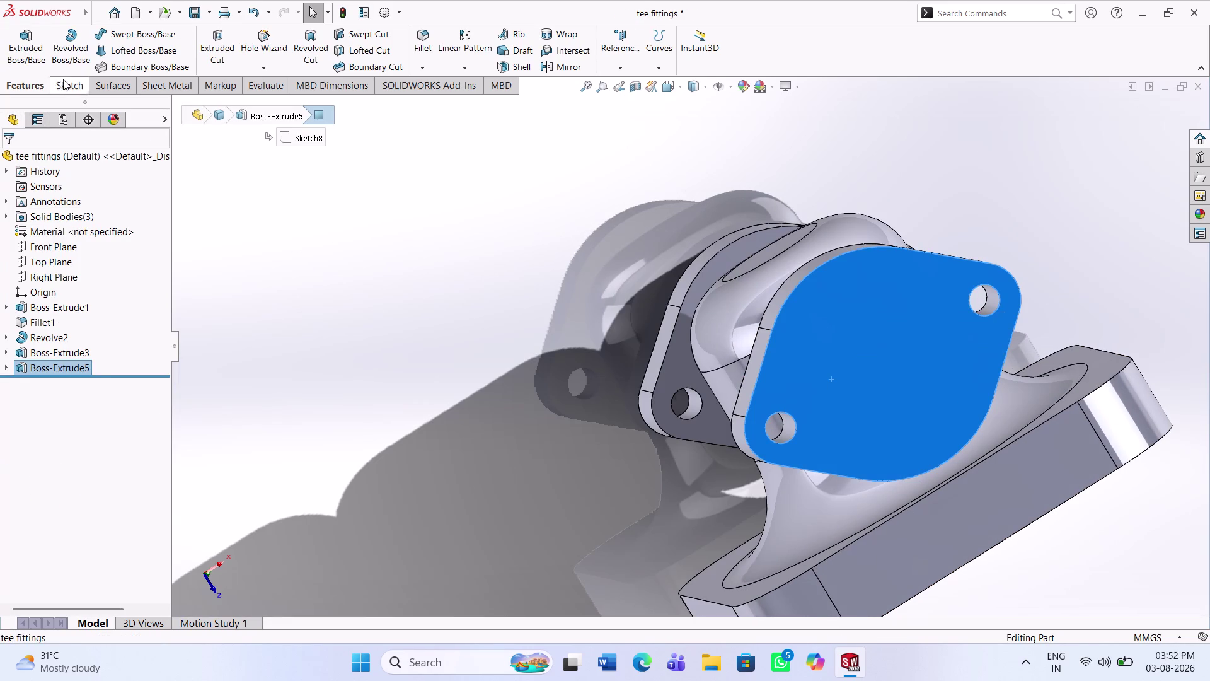
click(31, 30)
Start a sketch on the flange face and draw a circle at its centre.
click(145, 38)
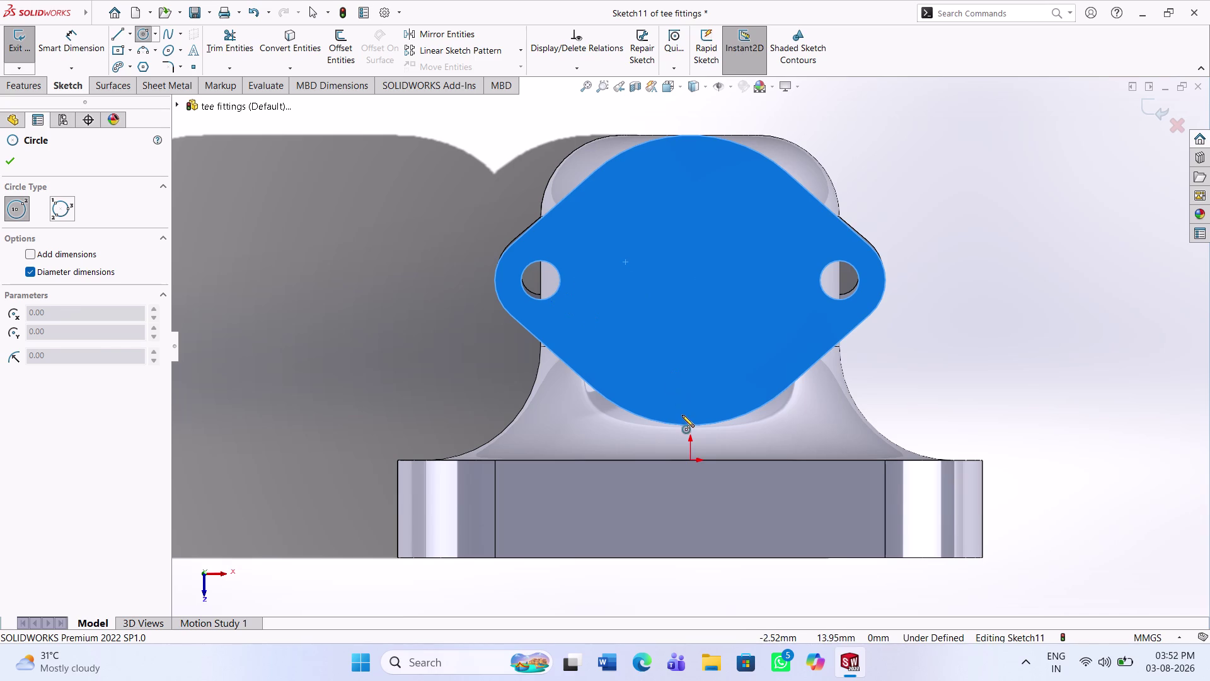
key(Escape)
key(Escape)
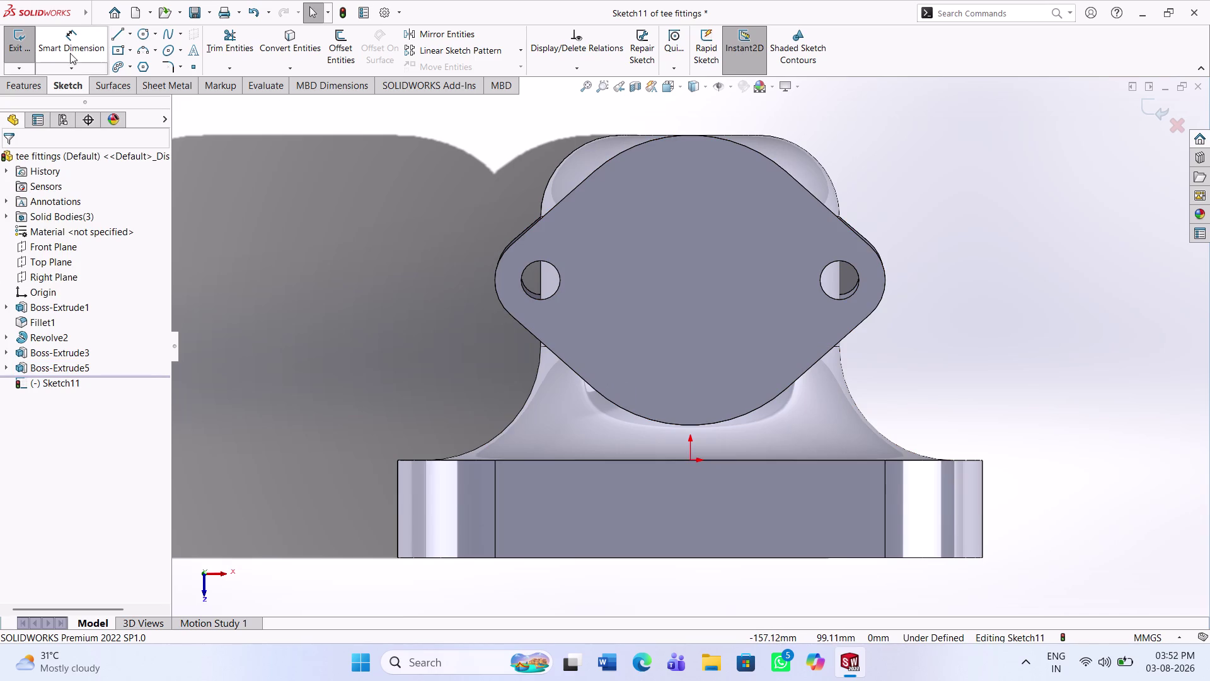
click(144, 31)
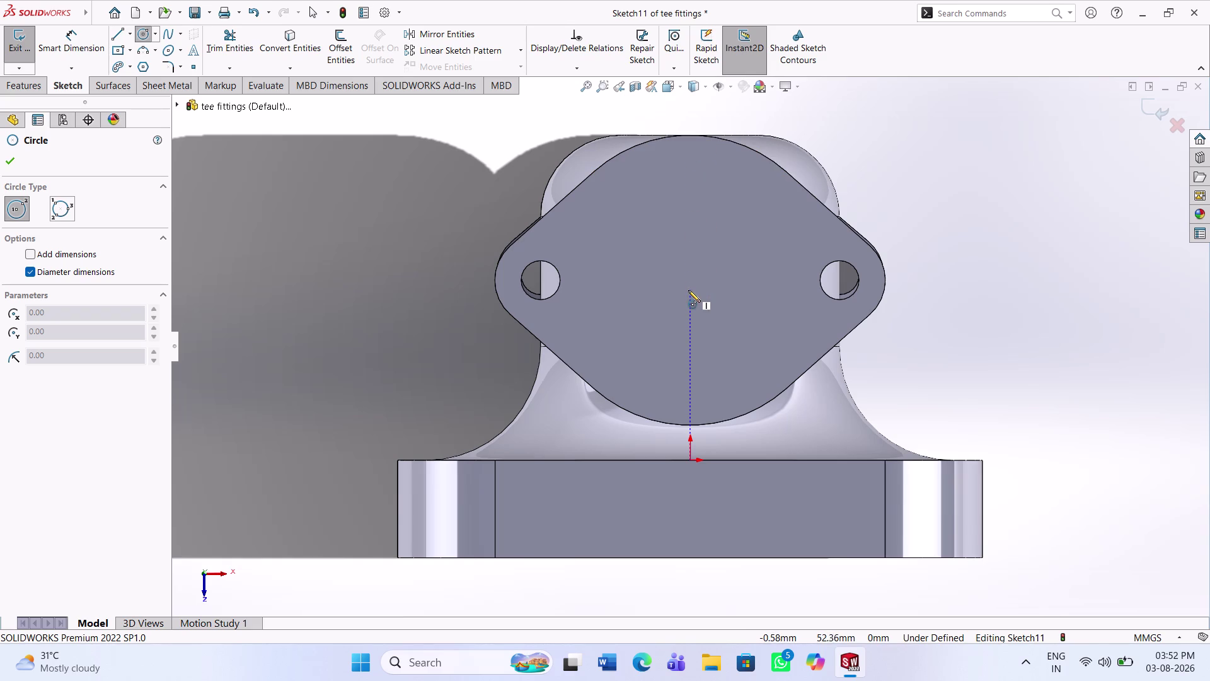
click(690, 278)
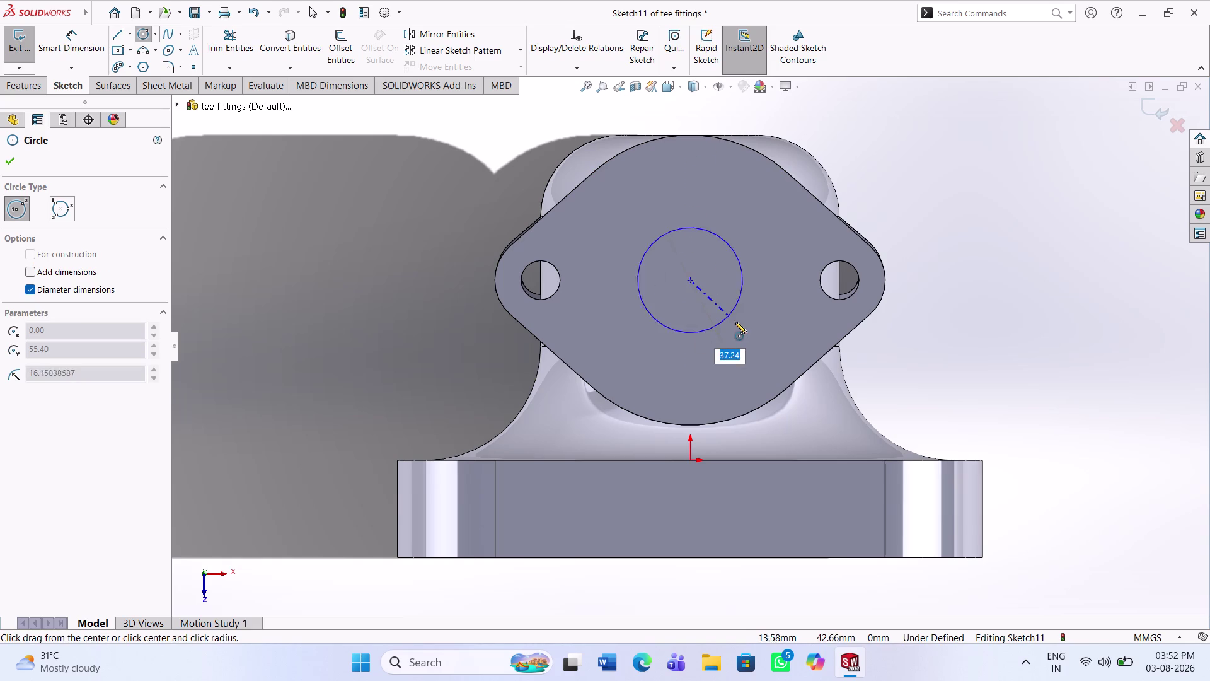
click(737, 324)
click(76, 51)
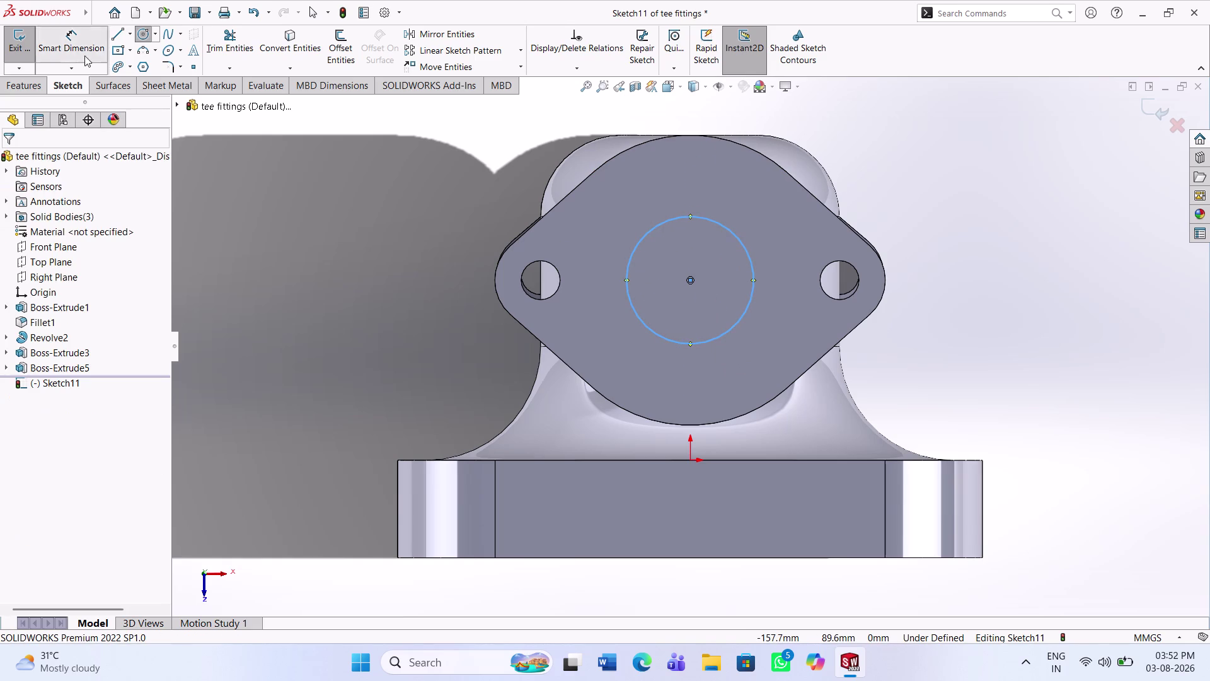
Dimension the circle to 60 mm diameter and exit the sketch.
drag(630, 270, 612, 257)
click(512, 209)
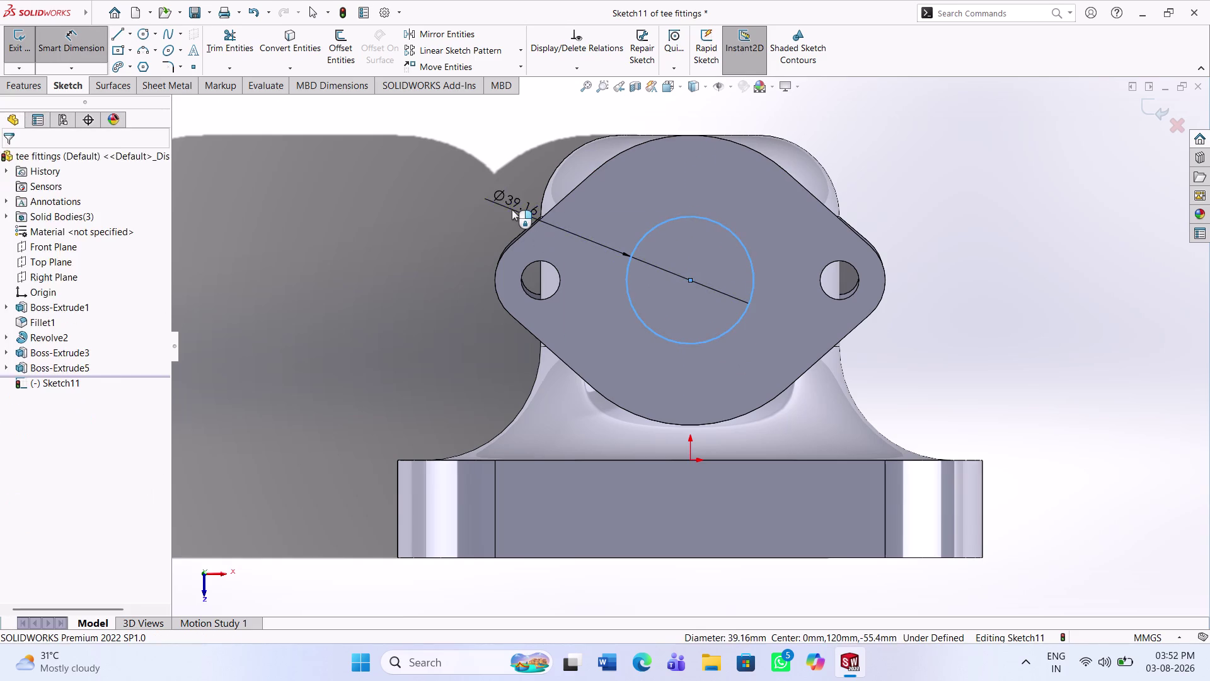
text(60)
key(Return)
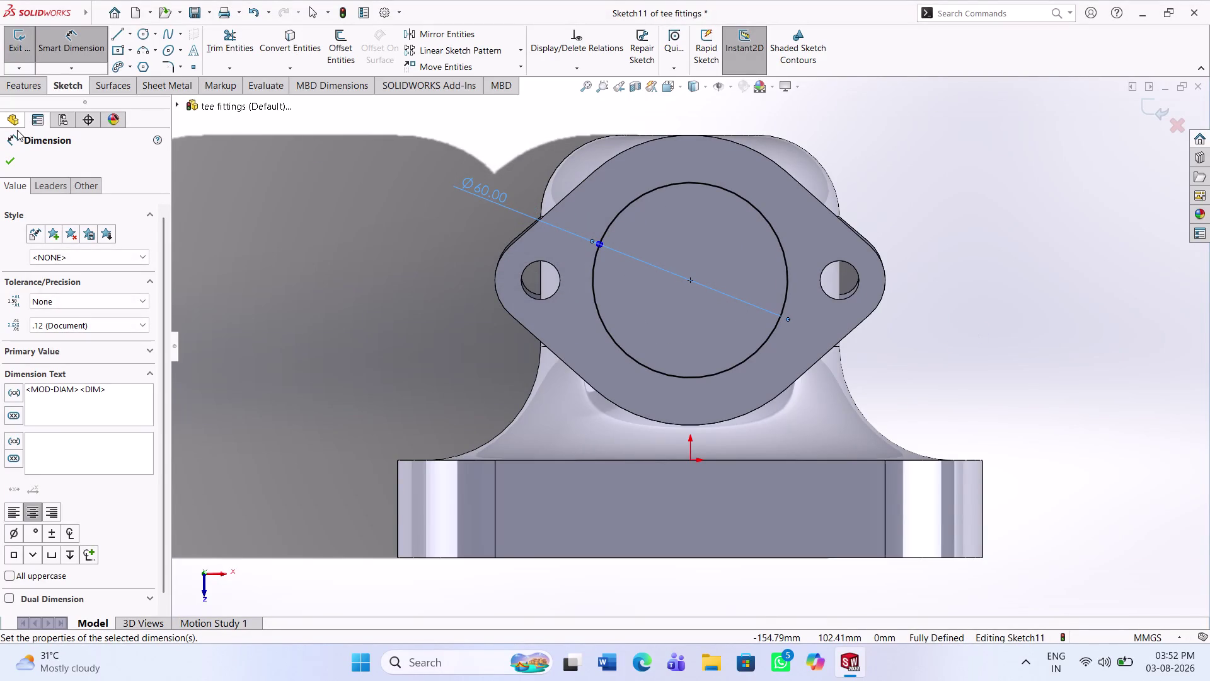
click(9, 146)
click(15, 167)
click(13, 95)
click(18, 85)
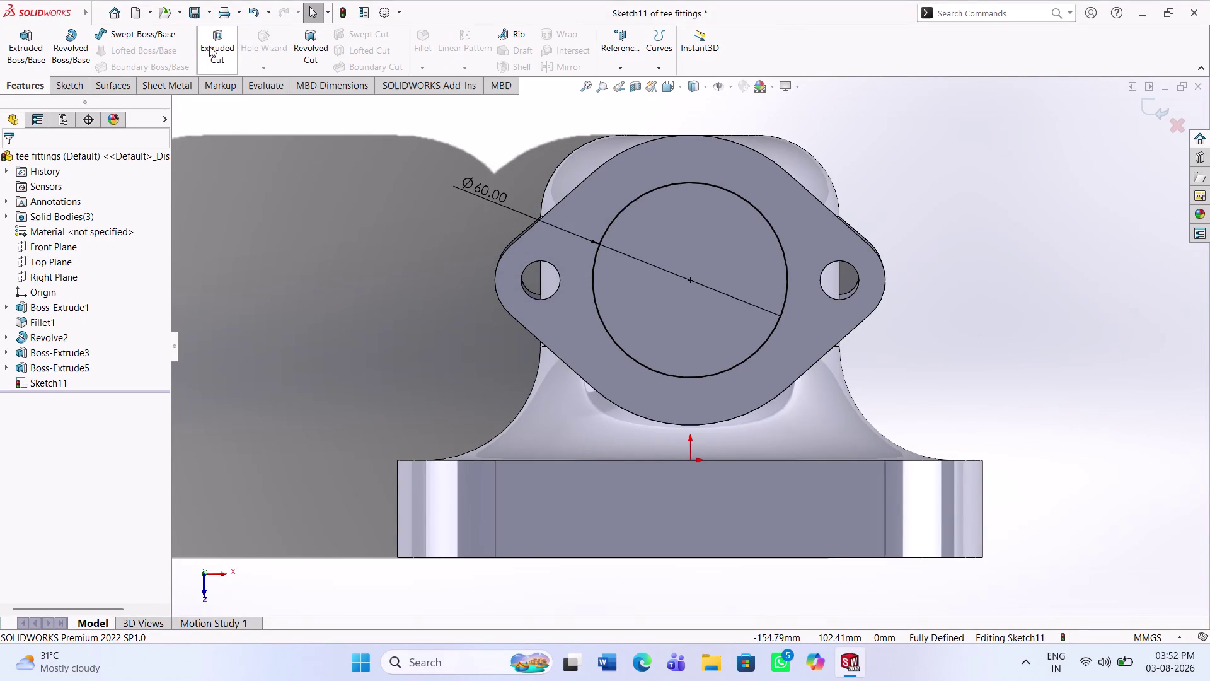
Cut the circle 10 mm deep as Cut-Extrude3 and orbit to the other flange.
click(209, 46)
text(1)
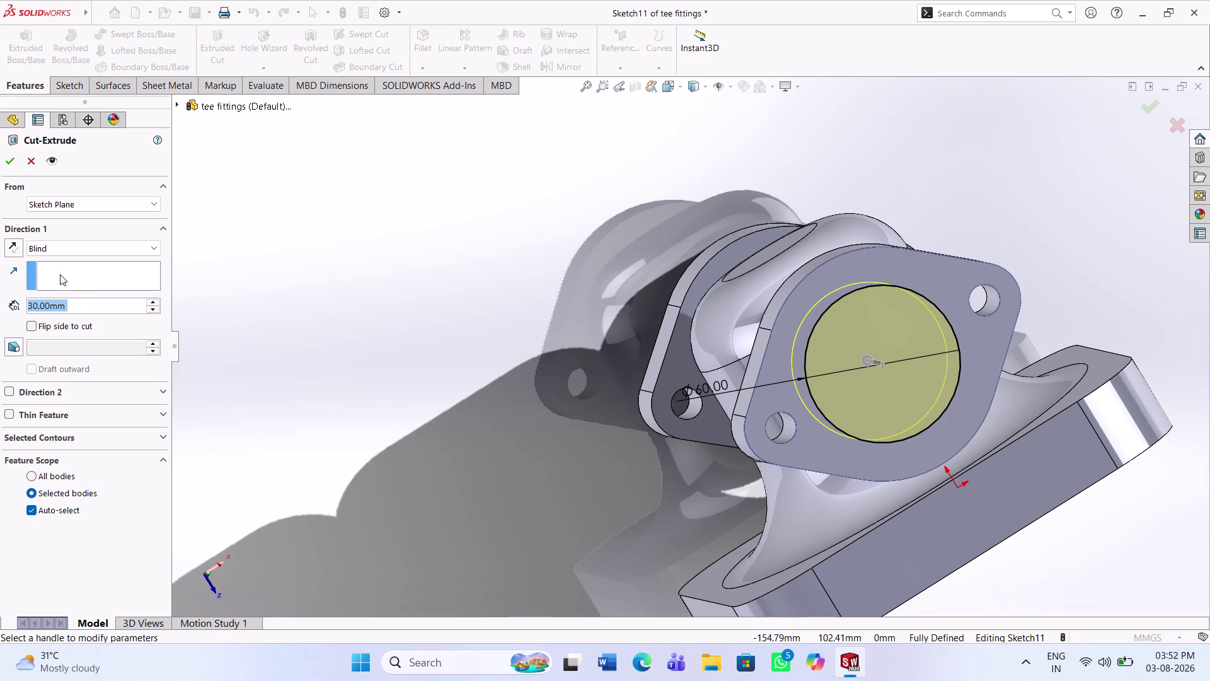
text(0)
key(Return)
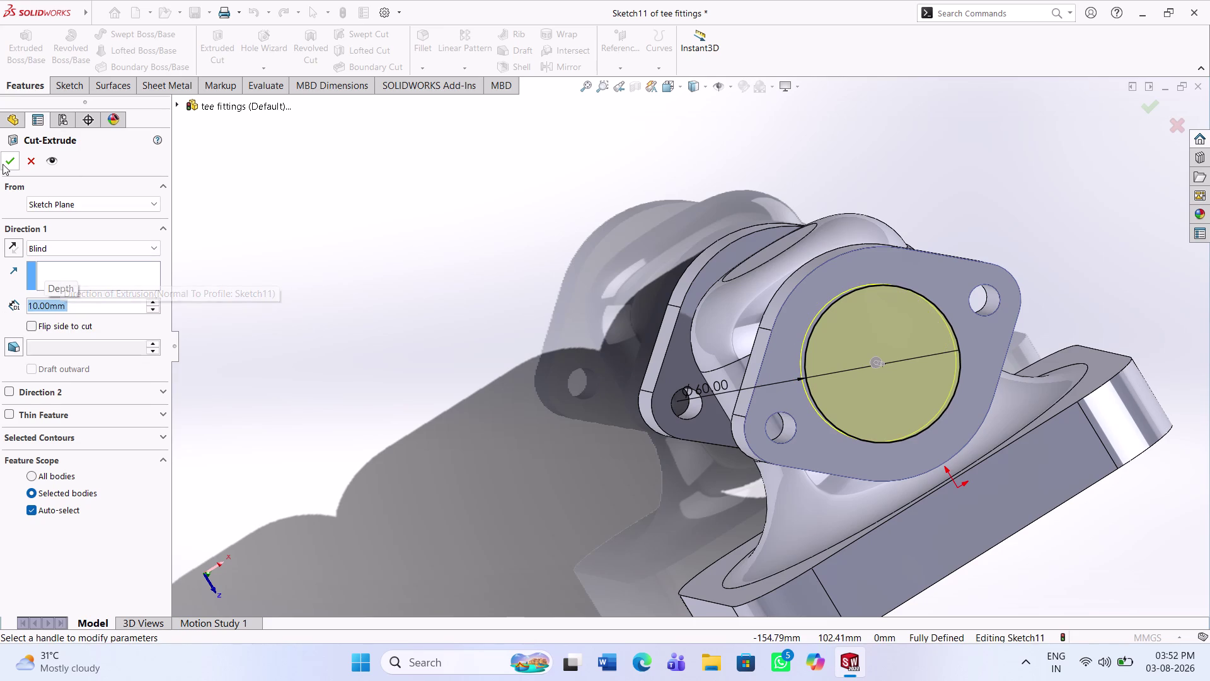
click(3, 164)
scroll(up, 3)
middle_drag(748, 407, 758, 407)
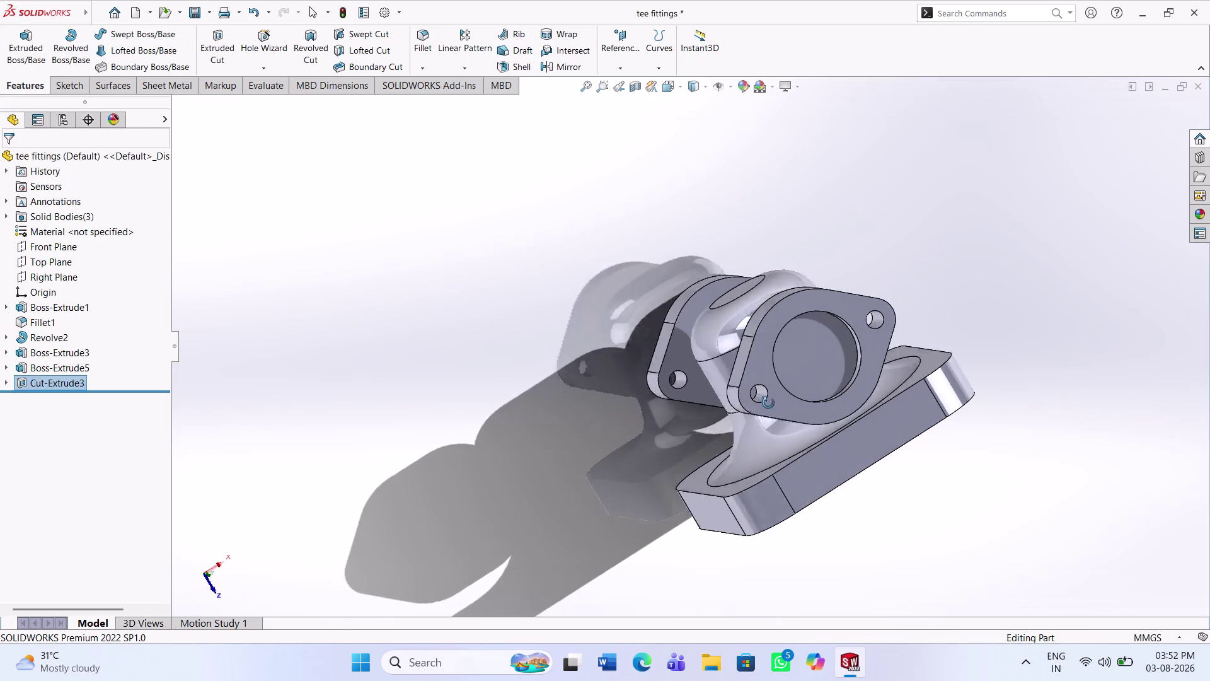
middle_drag(758, 407, 913, 355)
Start a sketch on Boss-Extrude3's outer face and draw a centred circle.
click(659, 369)
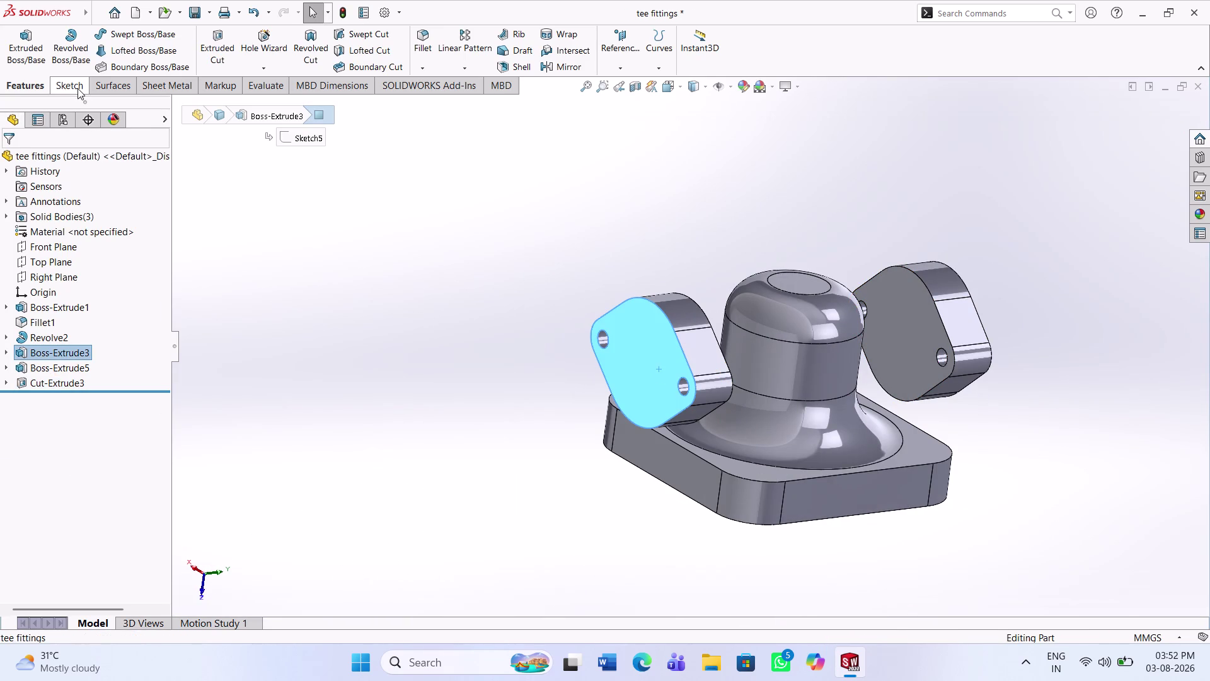
click(78, 88)
click(30, 38)
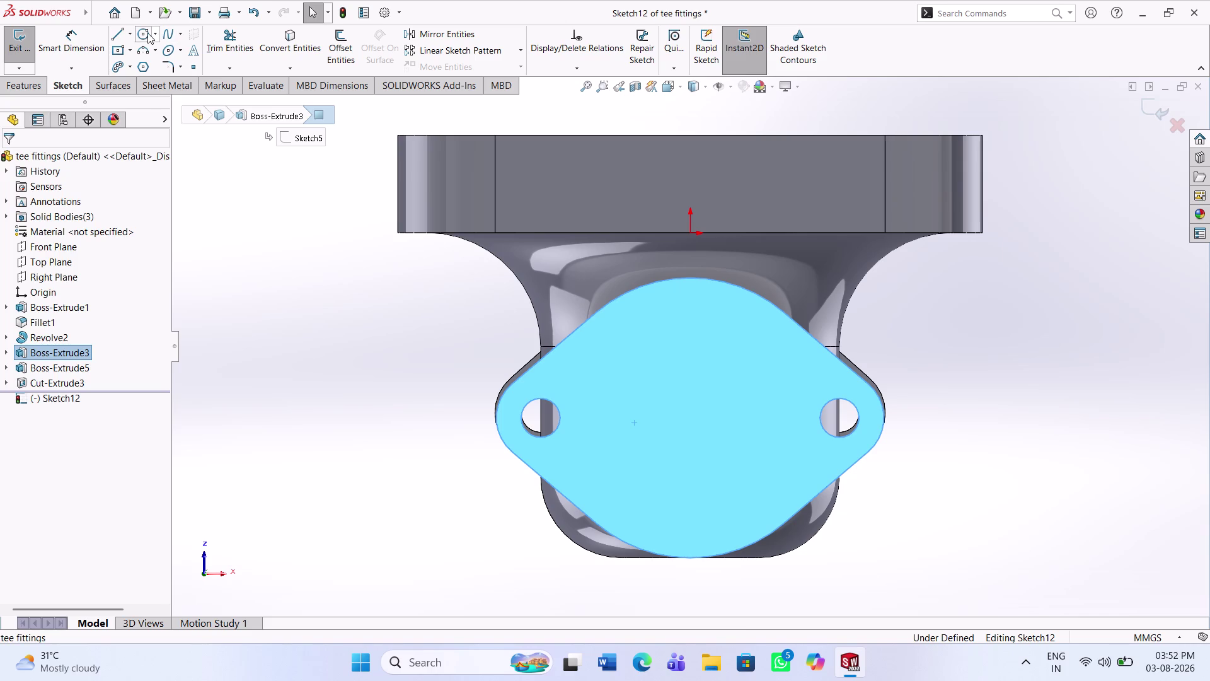
click(147, 33)
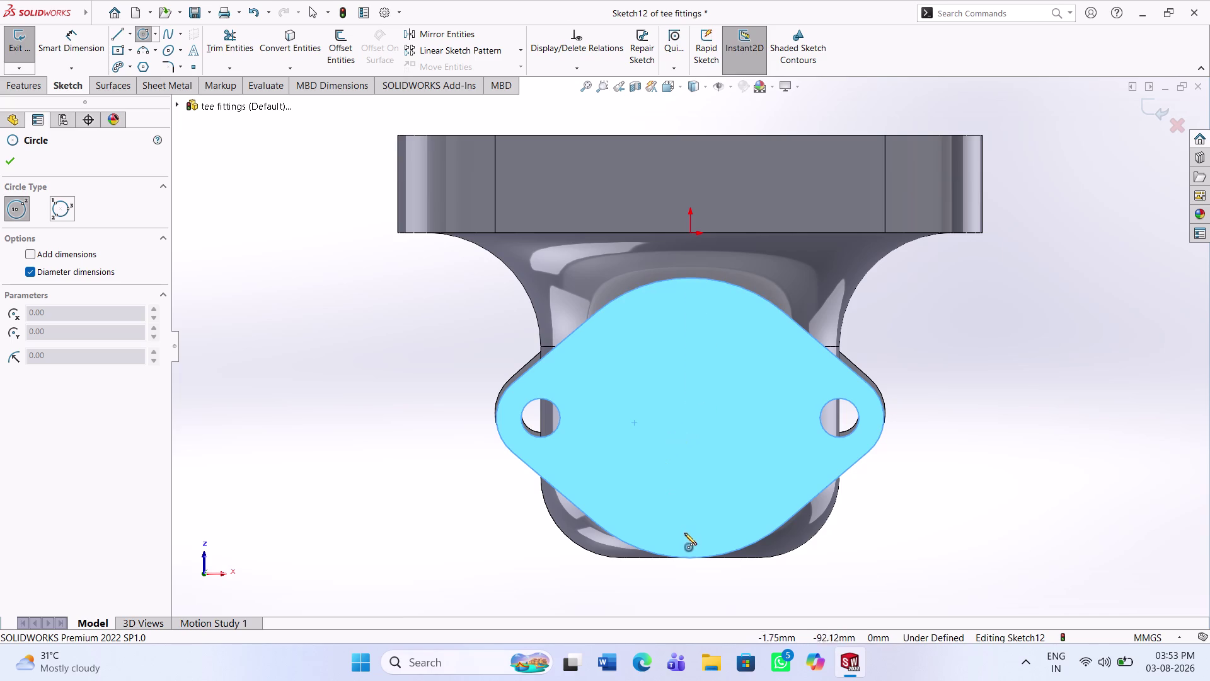
key(Escape)
key(Escape)
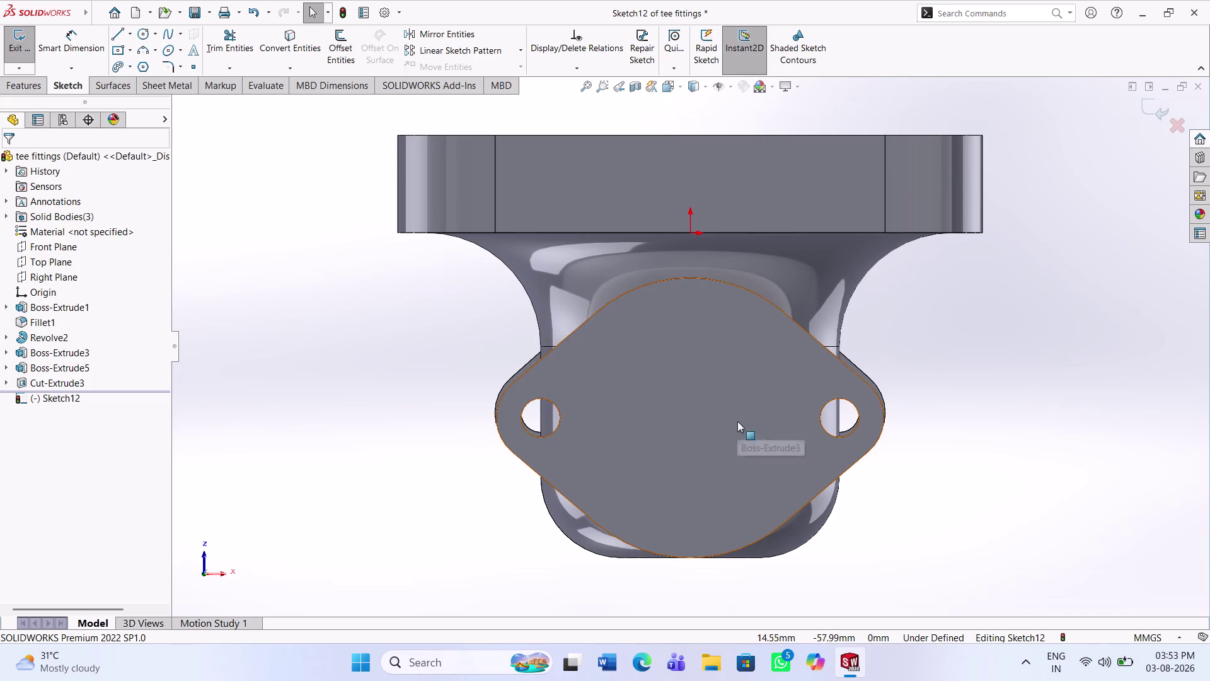
click(146, 37)
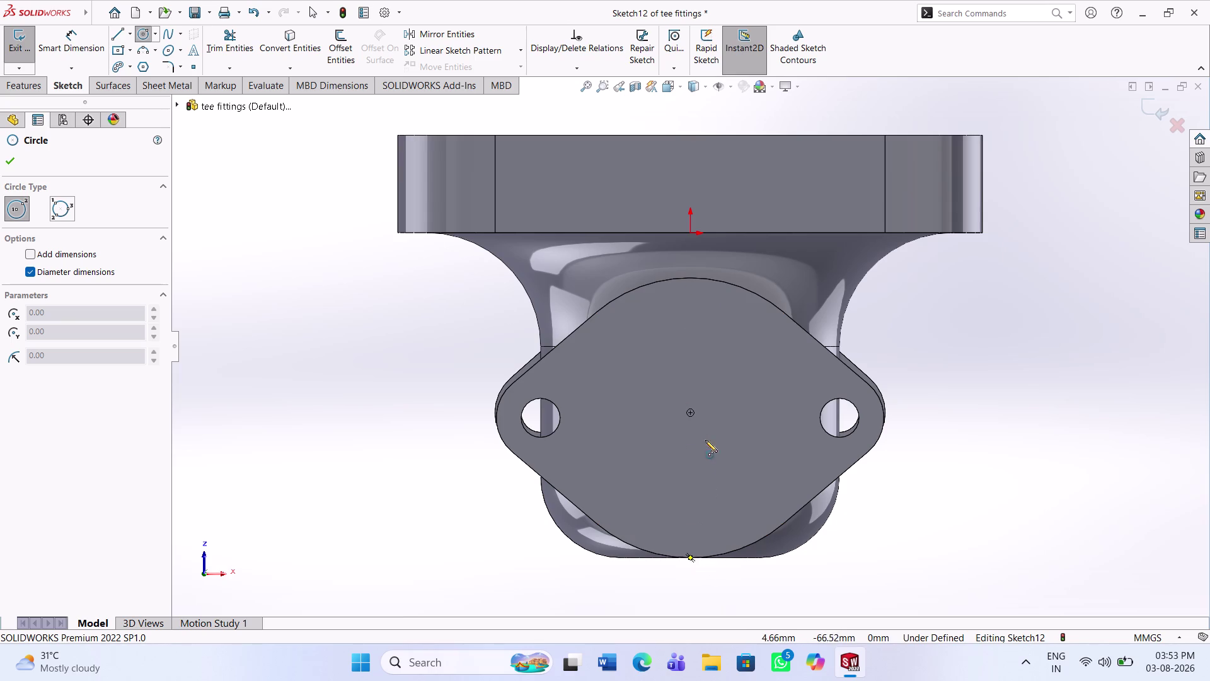
click(692, 414)
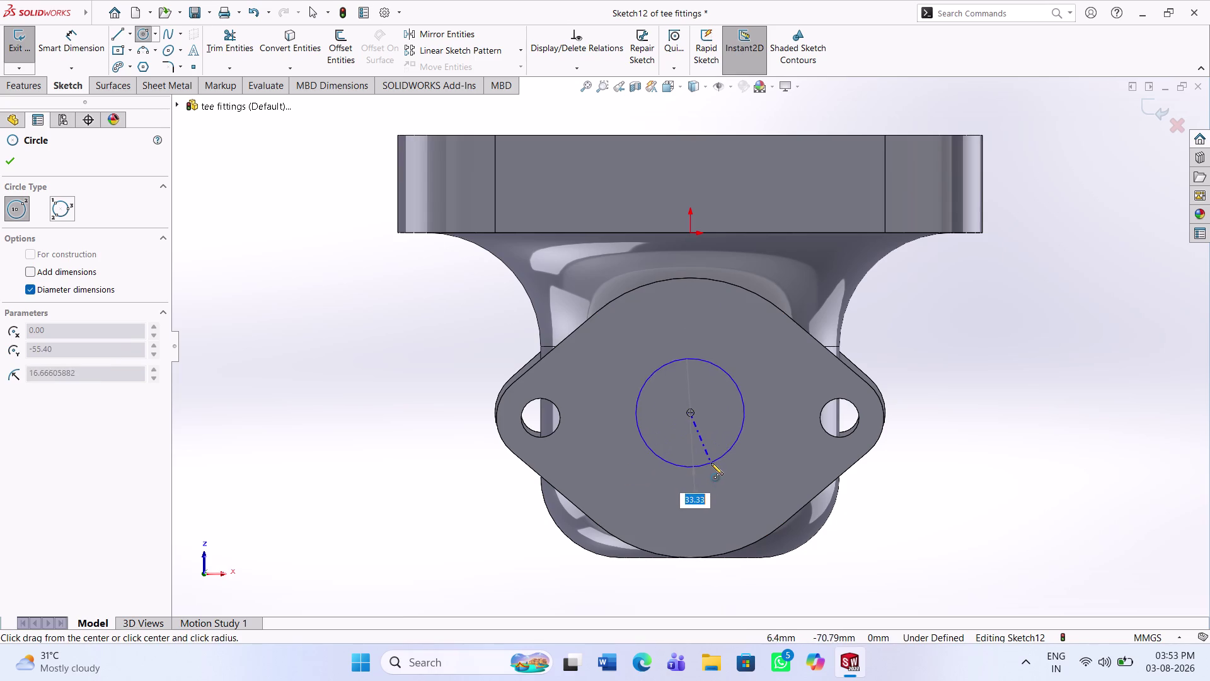
click(711, 464)
click(81, 37)
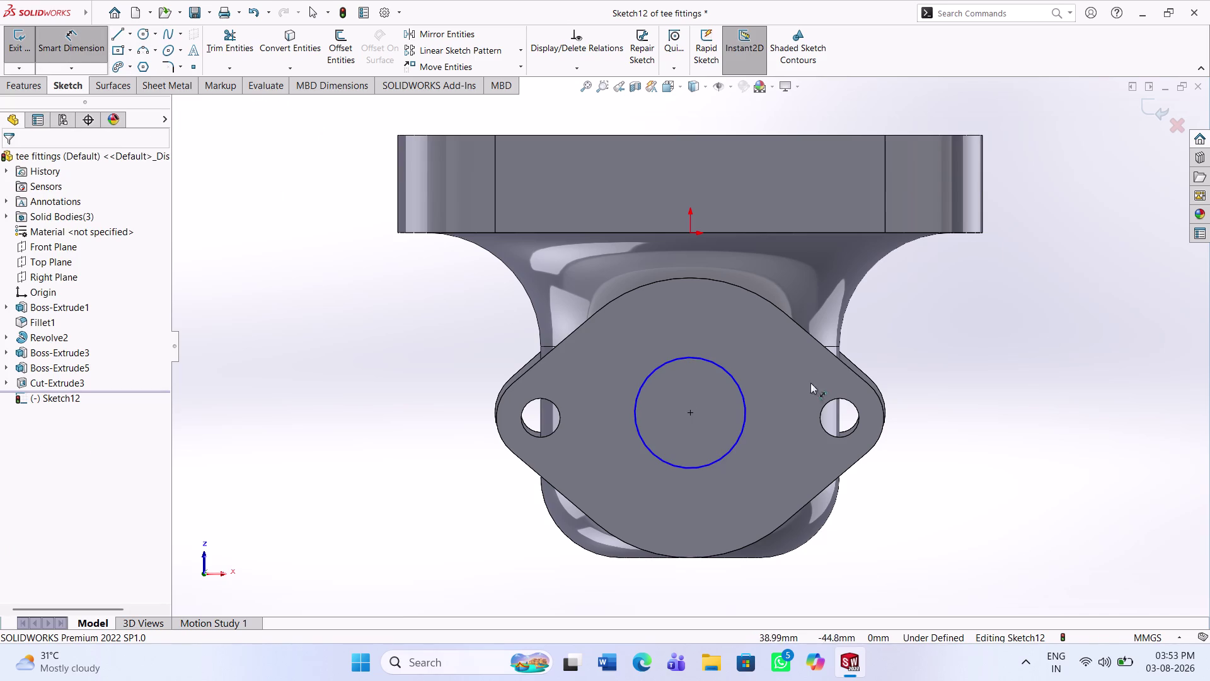
Give the new circle a 60 mm diameter and close the sketch.
click(728, 376)
click(904, 338)
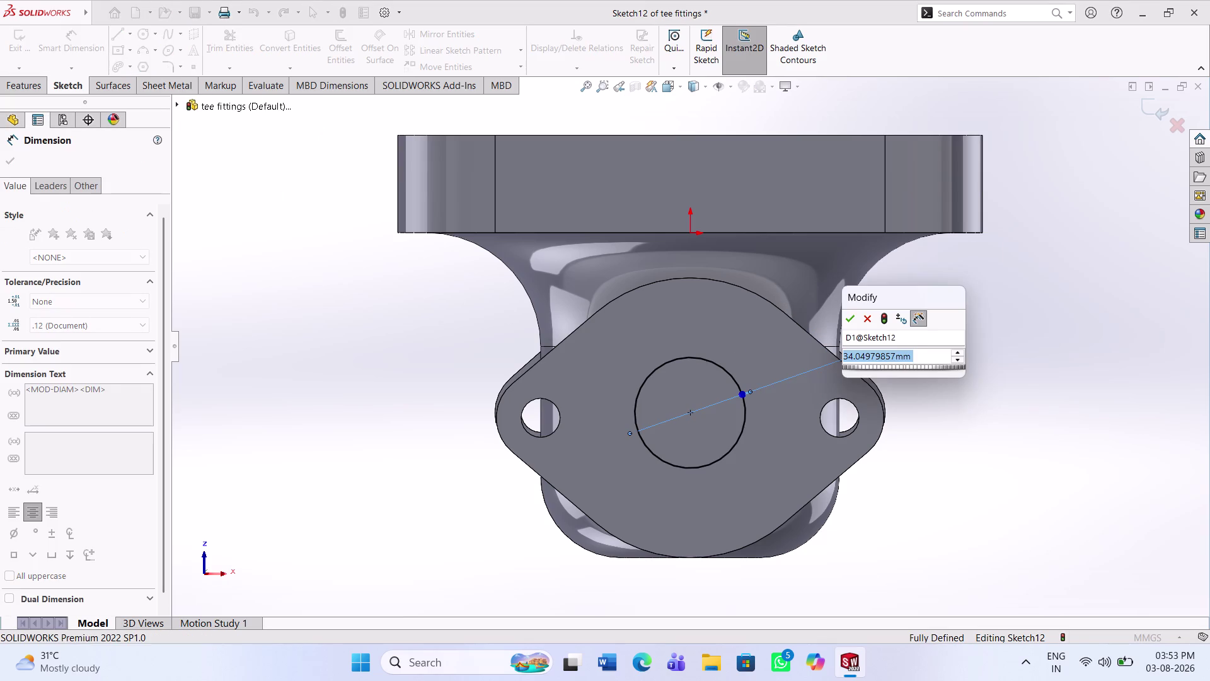
text(60)
key(Return)
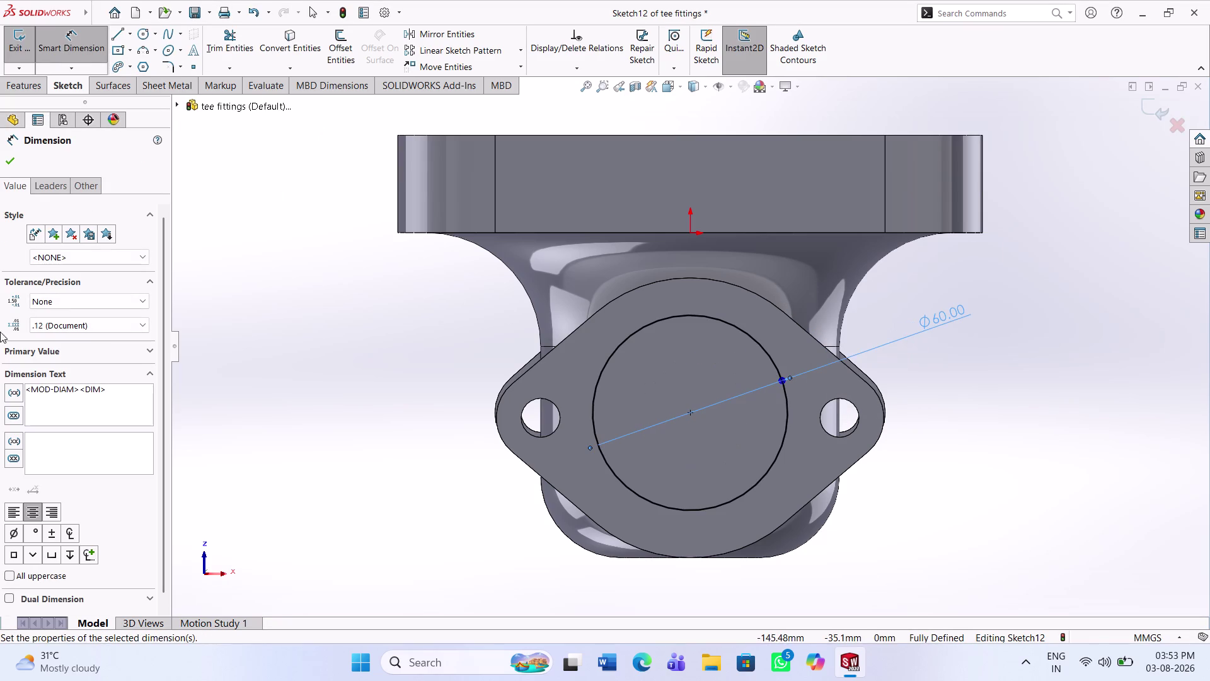
click(13, 155)
click(26, 89)
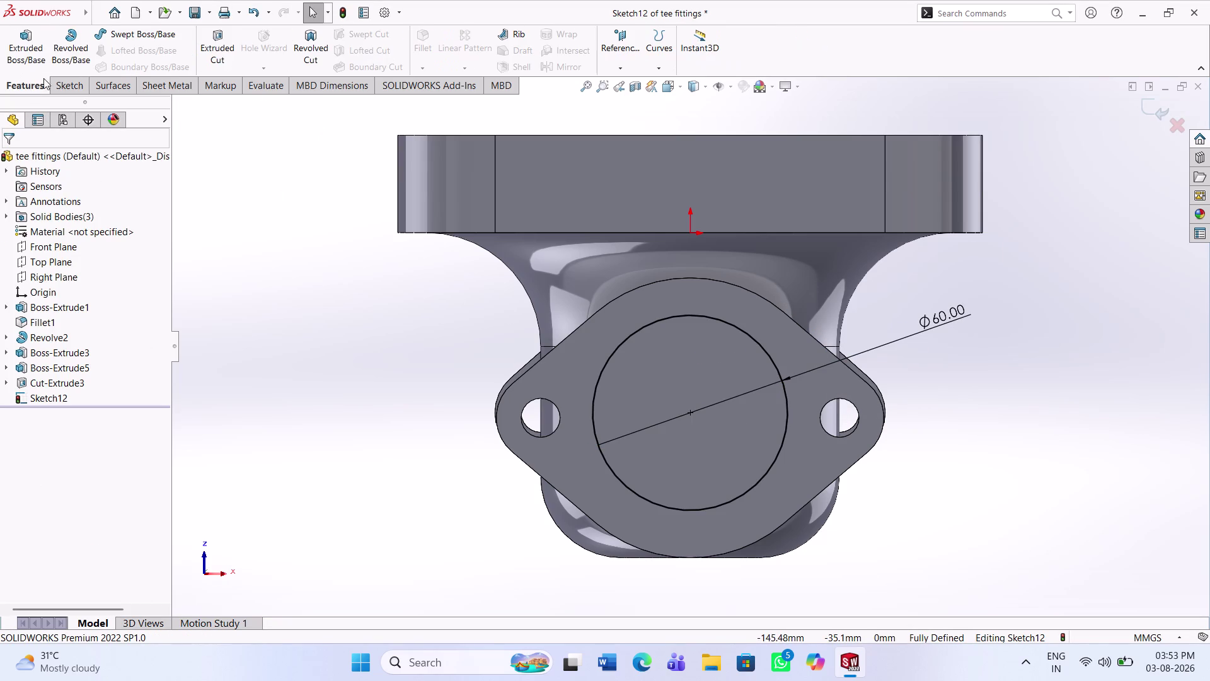
Cut the circle 10 mm deep into the flange as Cut-Extrude4.
click(211, 46)
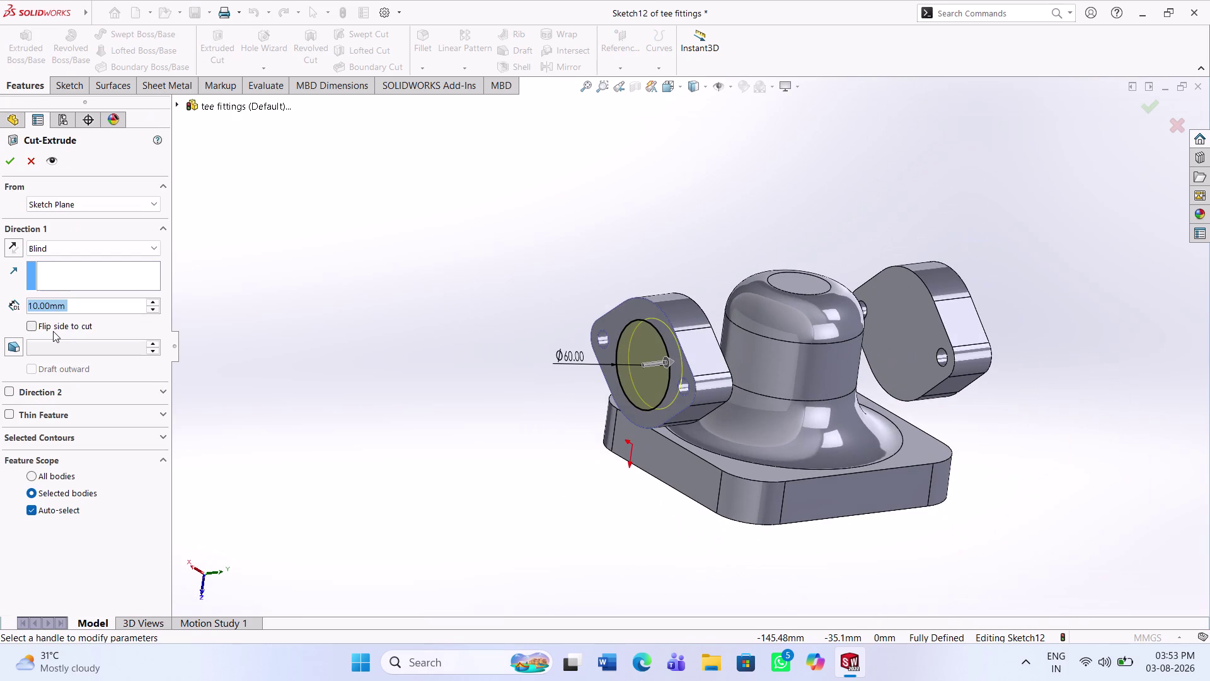
click(15, 162)
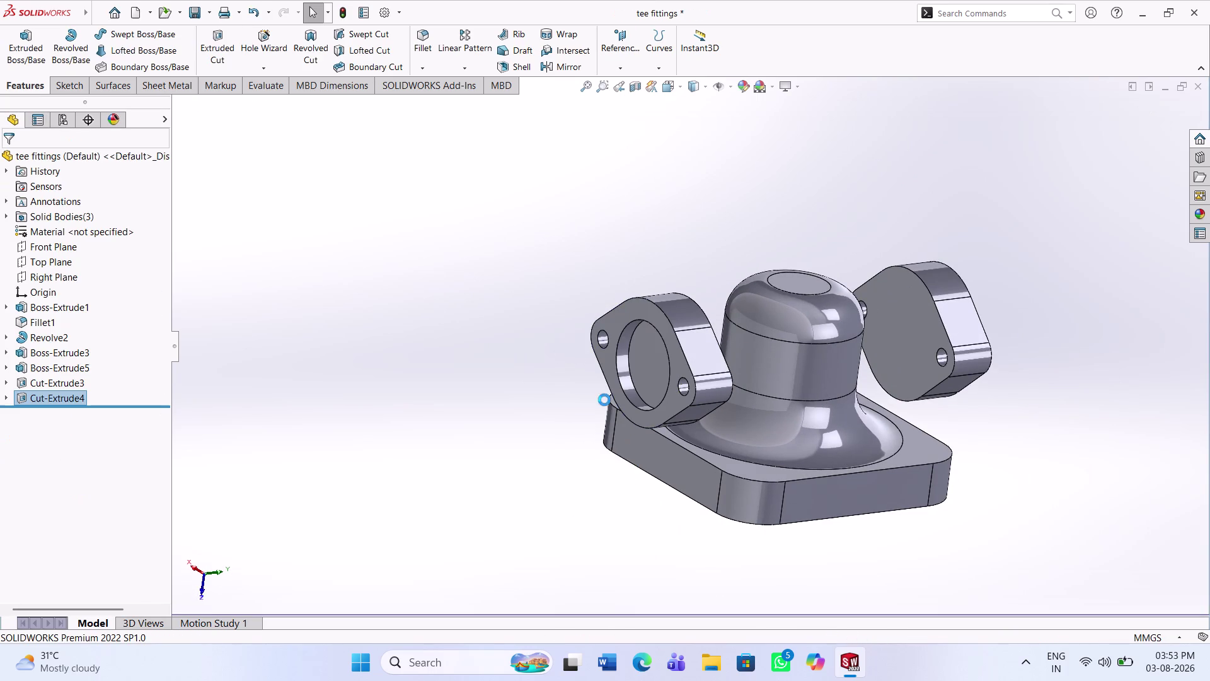
scroll(up, 3)
scroll(down, 3)
Start a sketch on the Boss-Extrude5 flange face and orbit underneath the model.
click(842, 345)
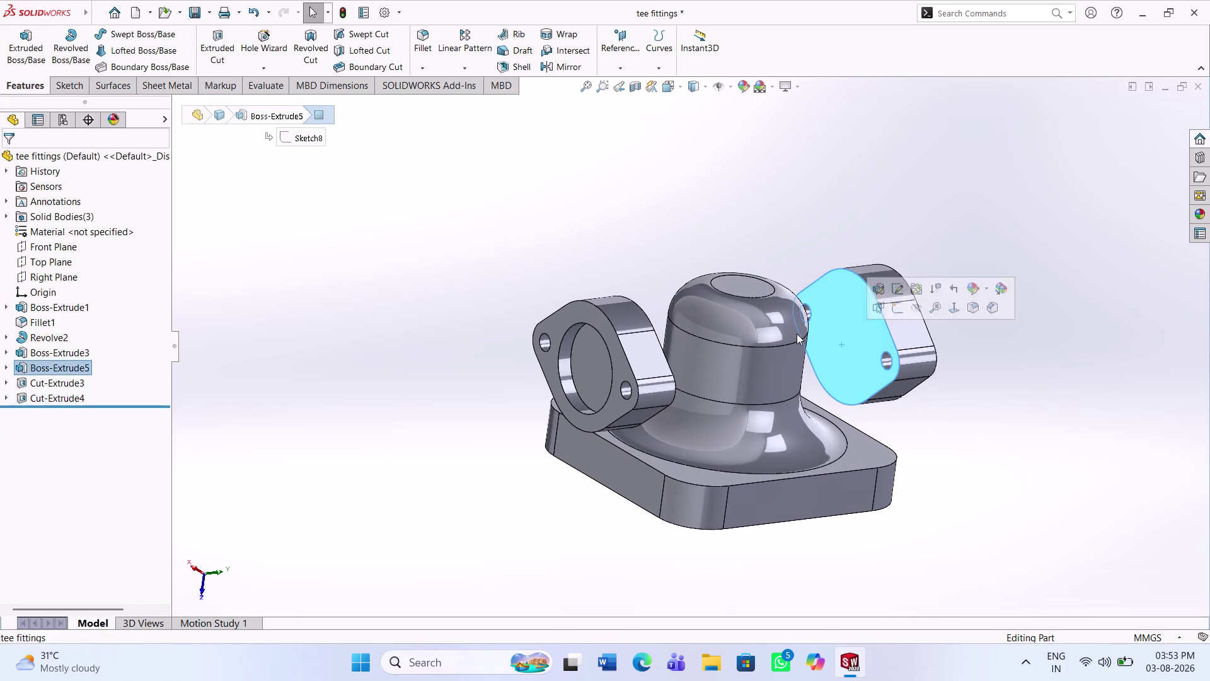
click(74, 86)
click(23, 46)
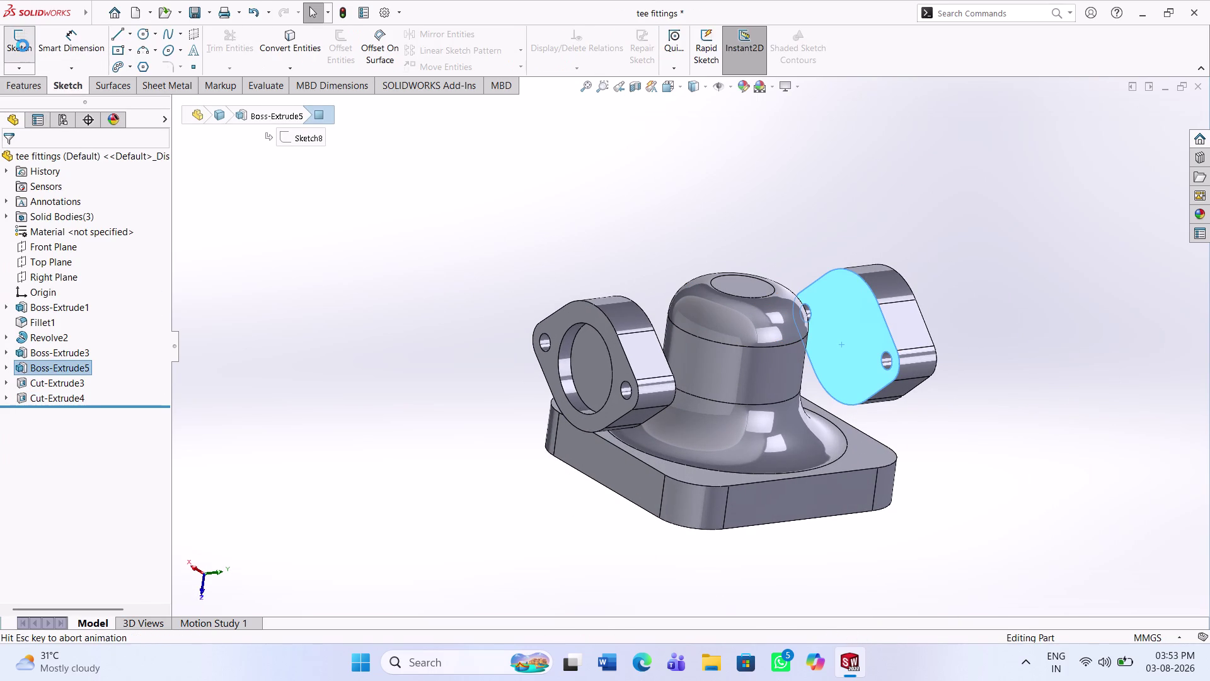
middle_drag(562, 449, 575, 333)
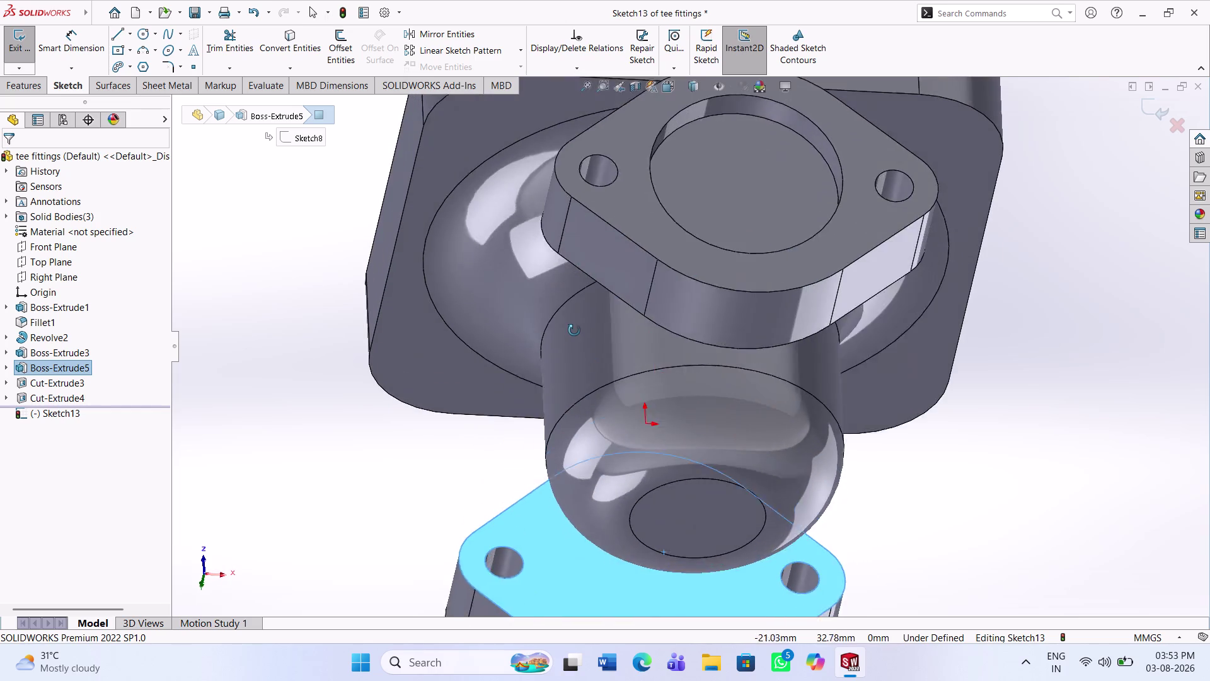
middle_drag(574, 332, 572, 310)
click(374, 495)
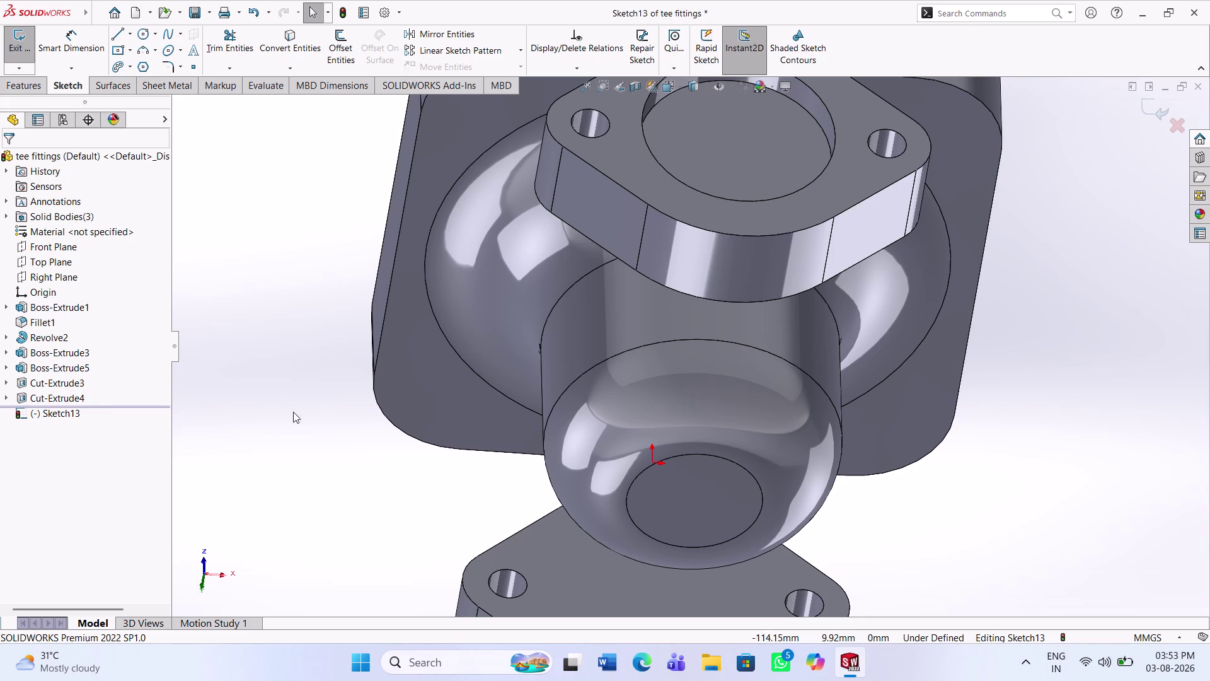
Exit the empty Sketch13 and select the underside face of the Boss-Extrude1 base plate.
scroll(up, 3)
middle_drag(633, 366, 661, 559)
middle_drag(705, 115, 725, 297)
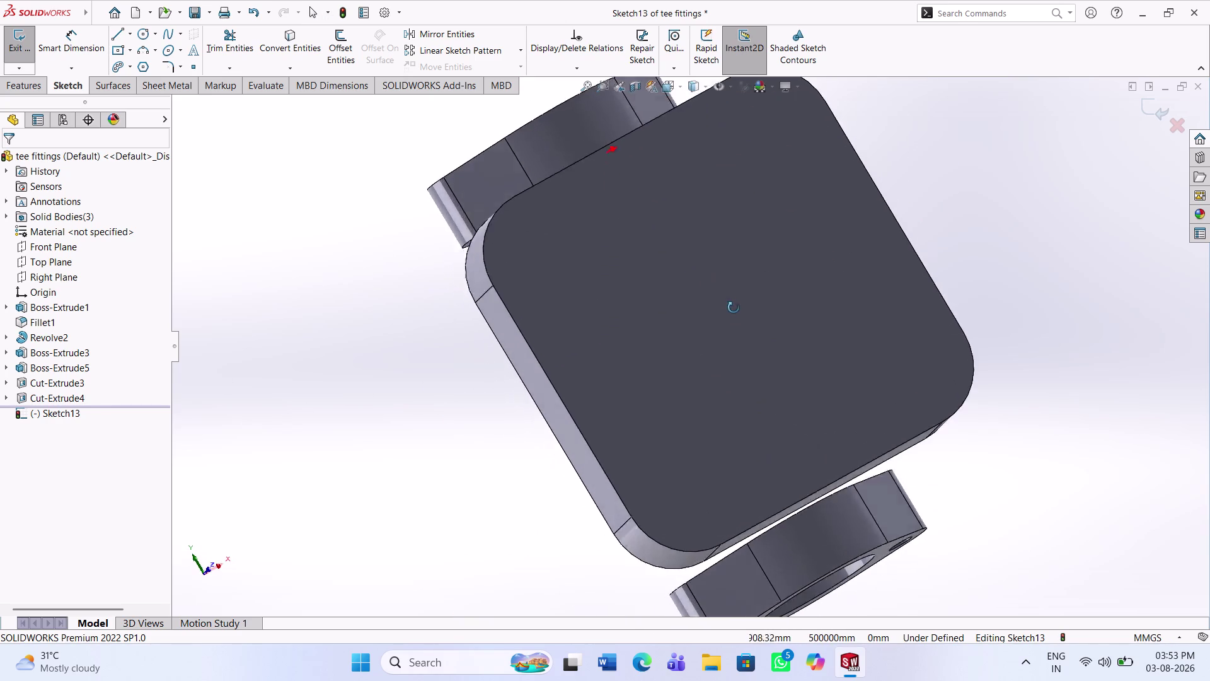
middle_drag(726, 297, 744, 324)
click(747, 326)
click(58, 90)
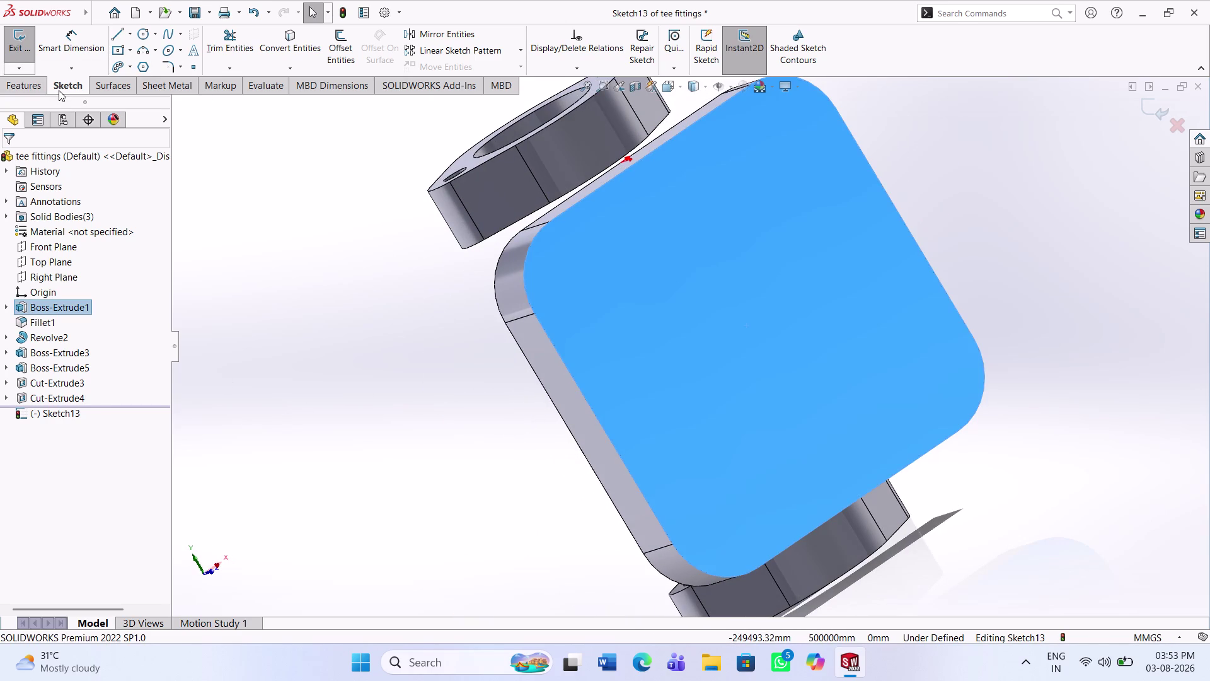
click(28, 43)
click(750, 301)
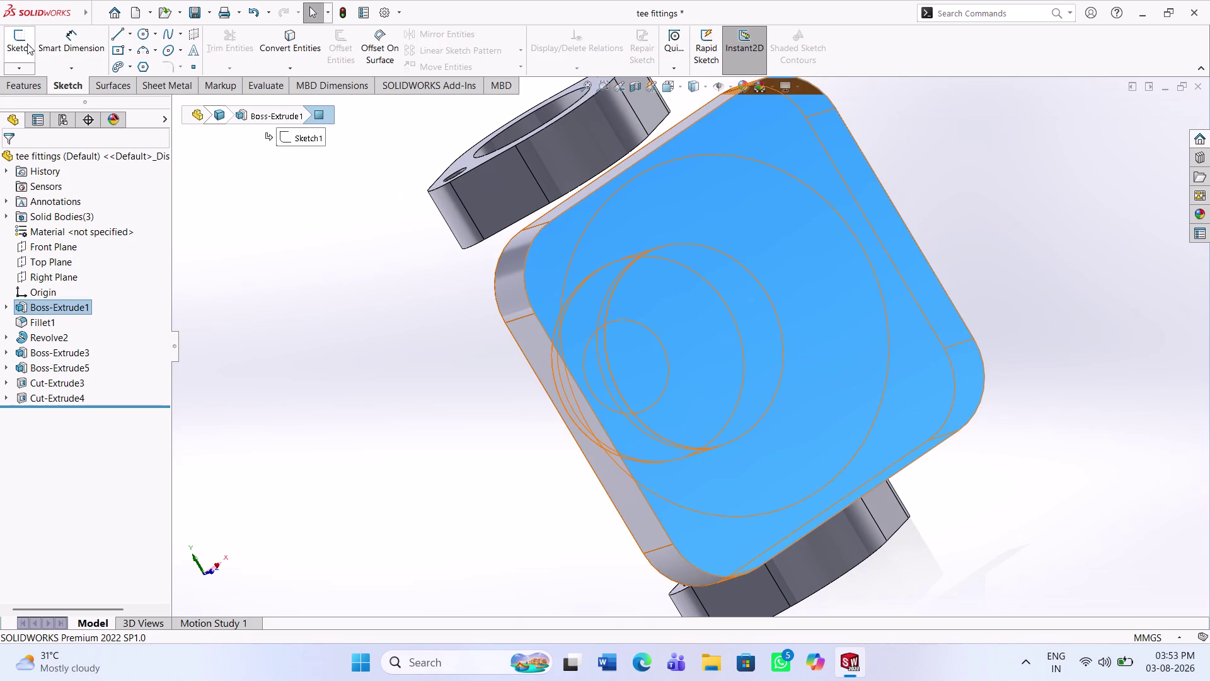
Sketch a circle centred on the origin on the plate underside, dimensioned to 100 mm diameter.
click(24, 41)
click(335, 272)
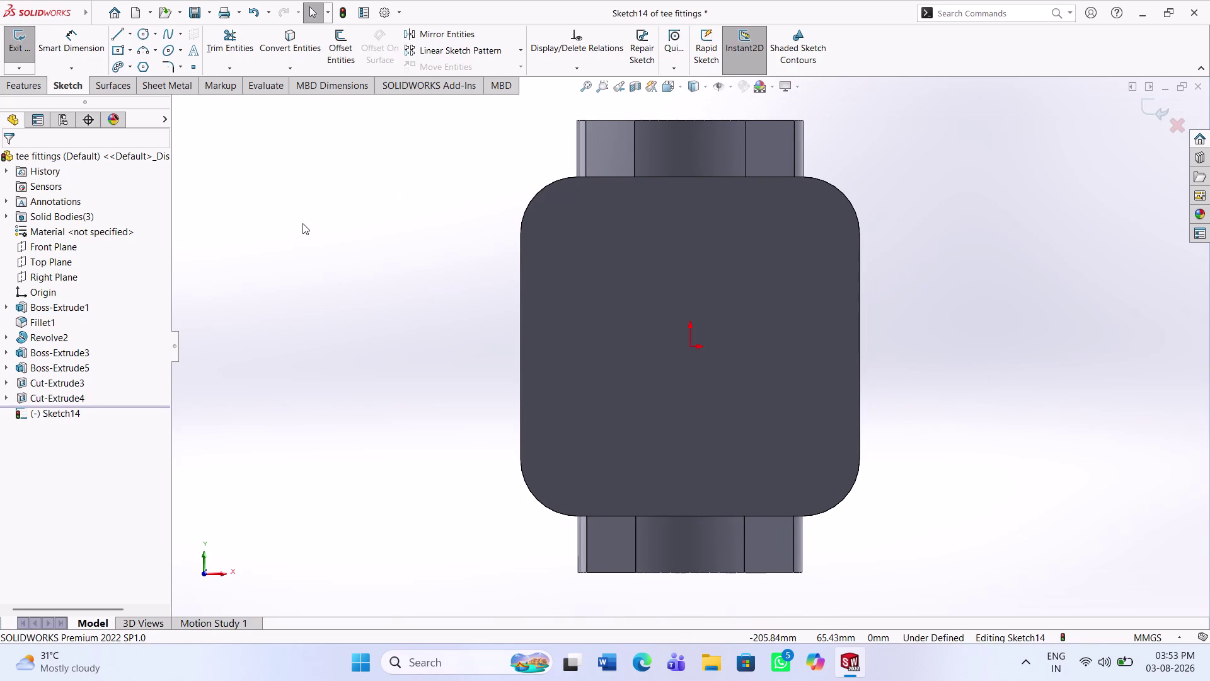
click(140, 33)
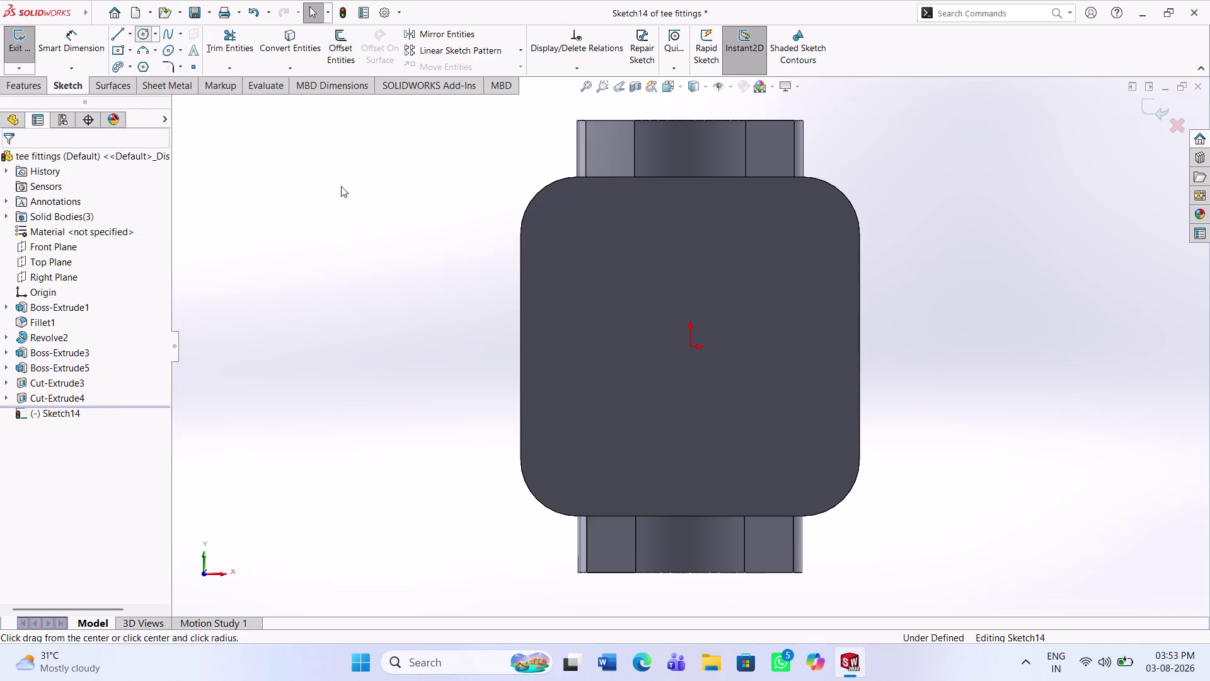
click(694, 348)
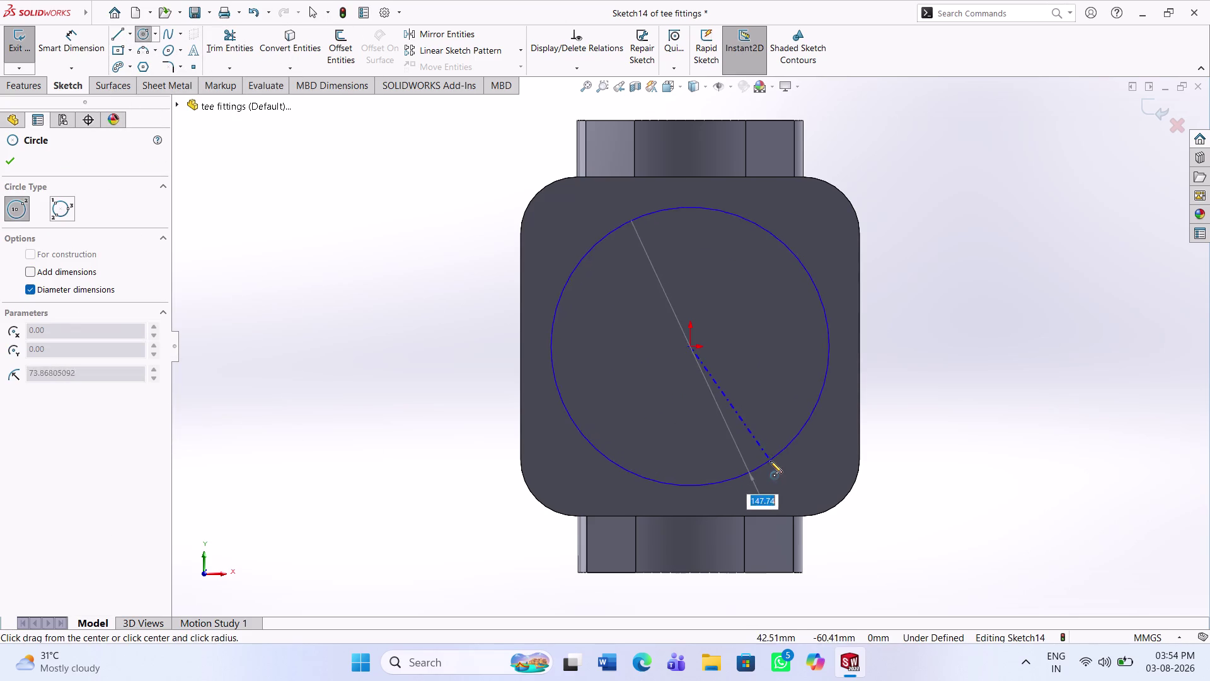
click(770, 460)
click(66, 41)
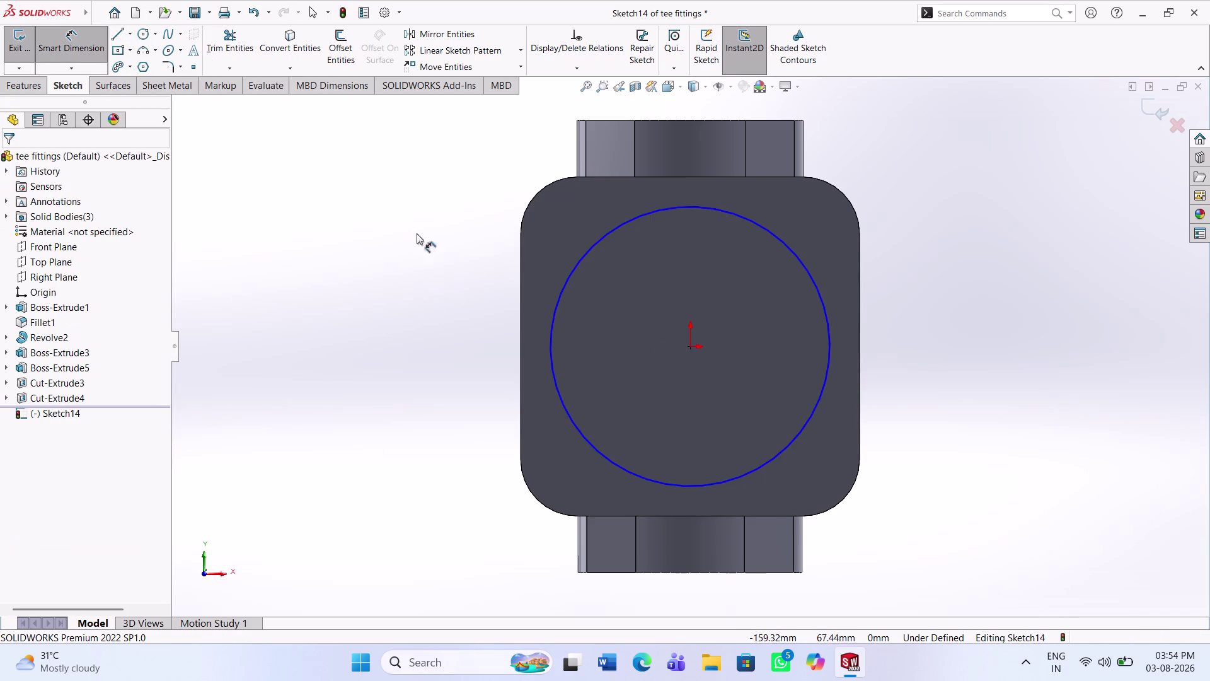
click(817, 283)
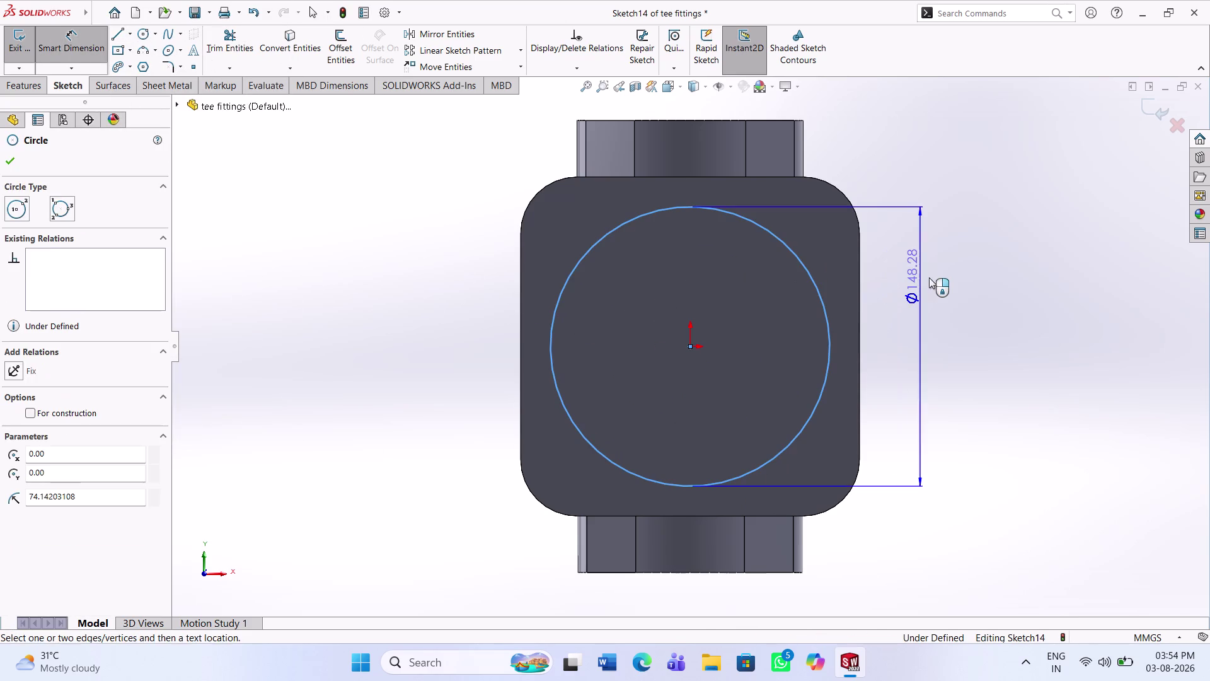
click(929, 278)
text(100)
key(Return)
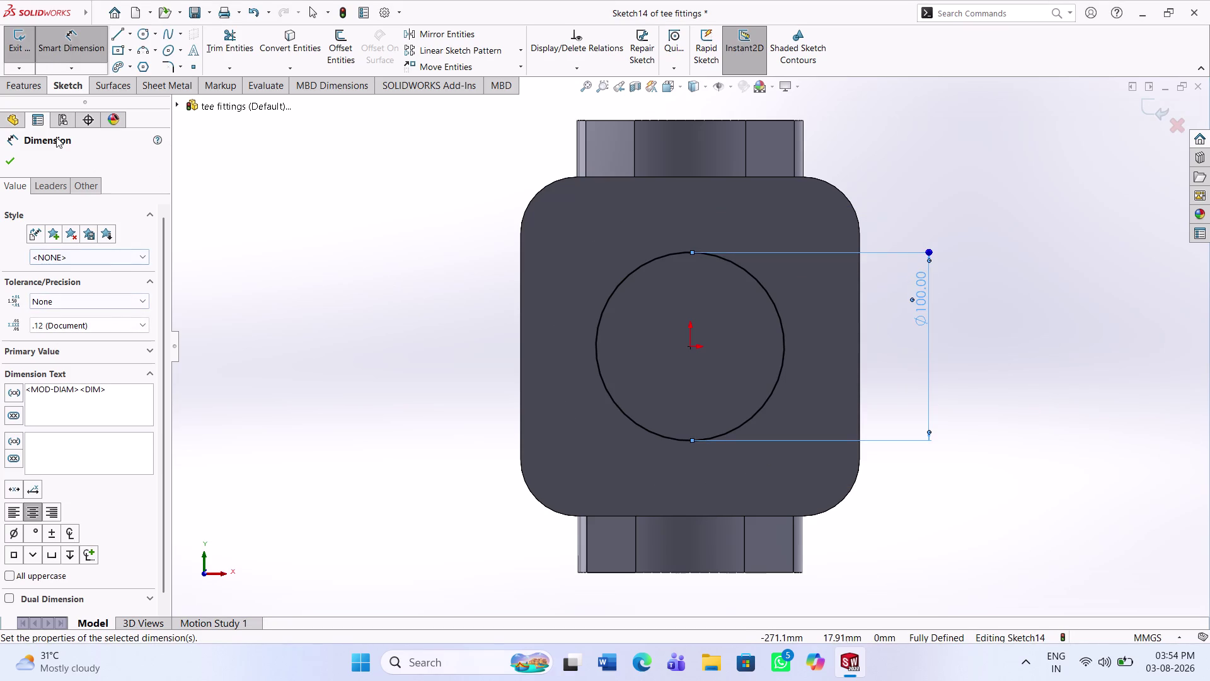
click(31, 85)
Cut the circle 10 mm deep as Cut-Extrude5 and orbit to view the recess.
click(231, 51)
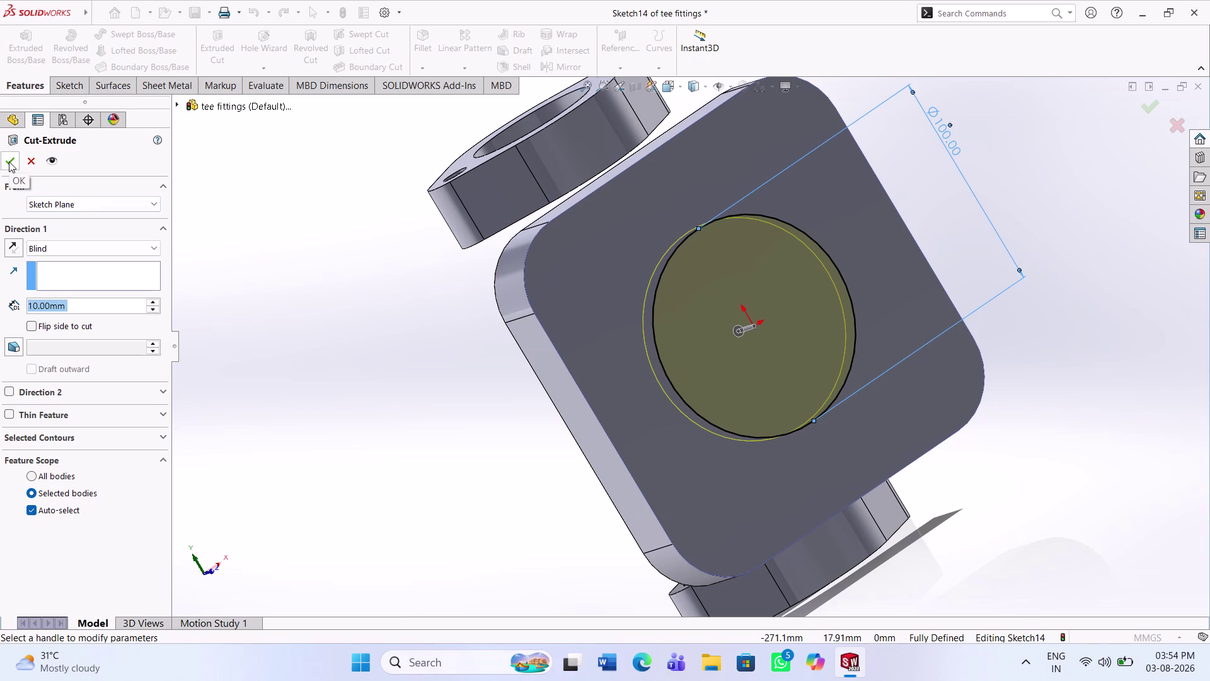
click(9, 161)
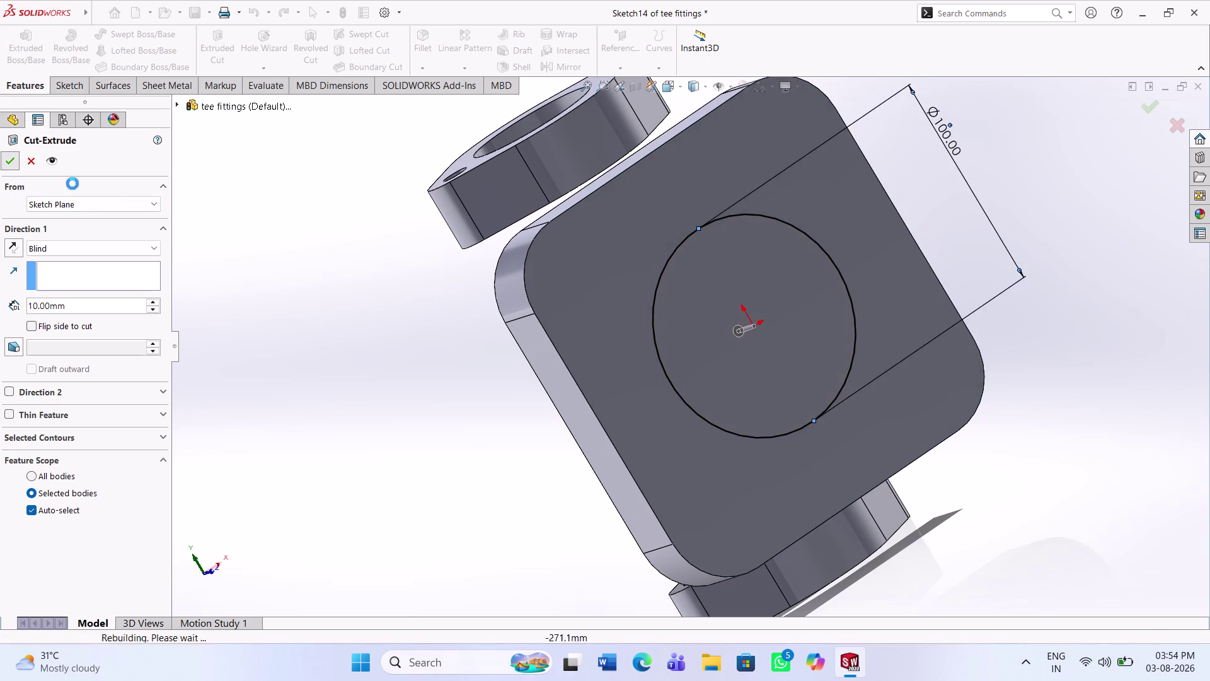
middle_drag(686, 443, 719, 443)
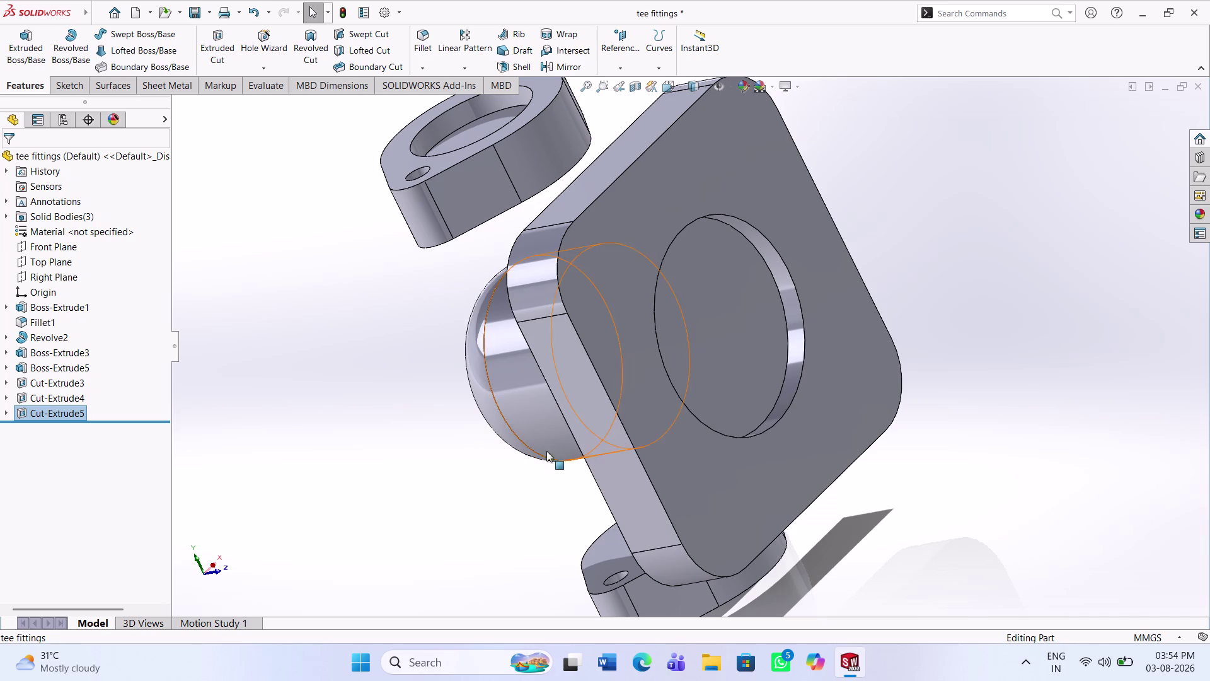
middle_drag(761, 336, 850, 289)
middle_drag(731, 317, 791, 174)
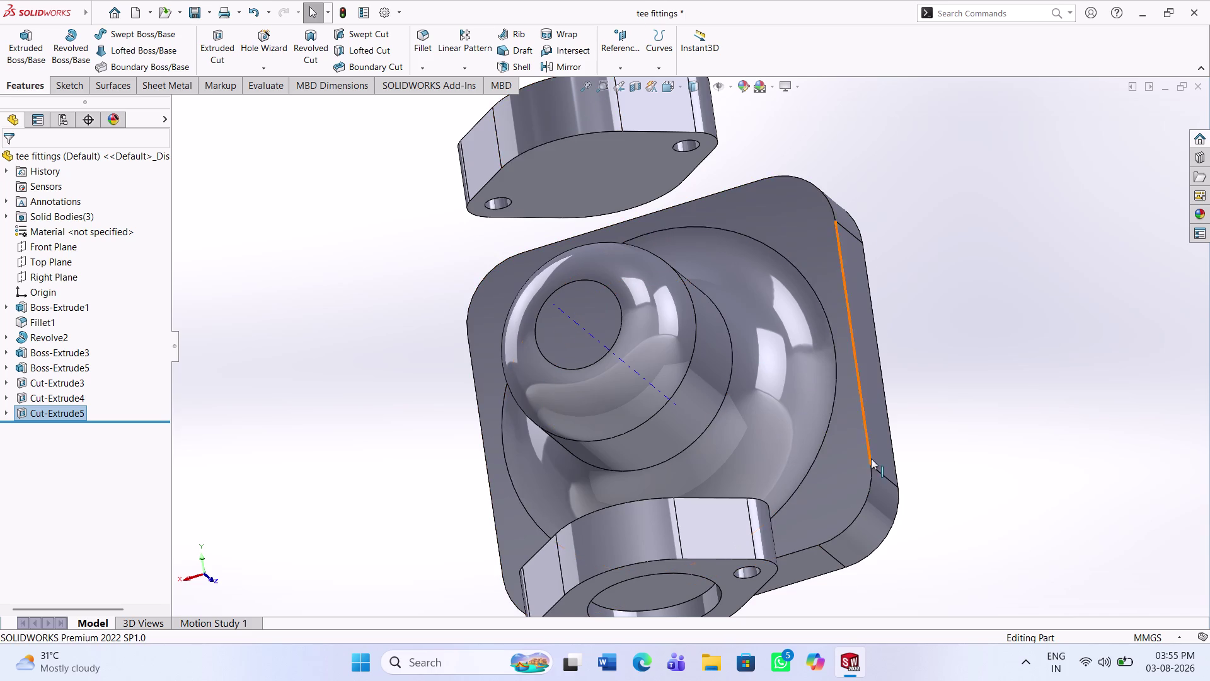
middle_drag(871, 459, 618, 343)
scroll(up, 3)
Start Sketch15 on the recess floor and draw a circle centred on the origin.
click(892, 402)
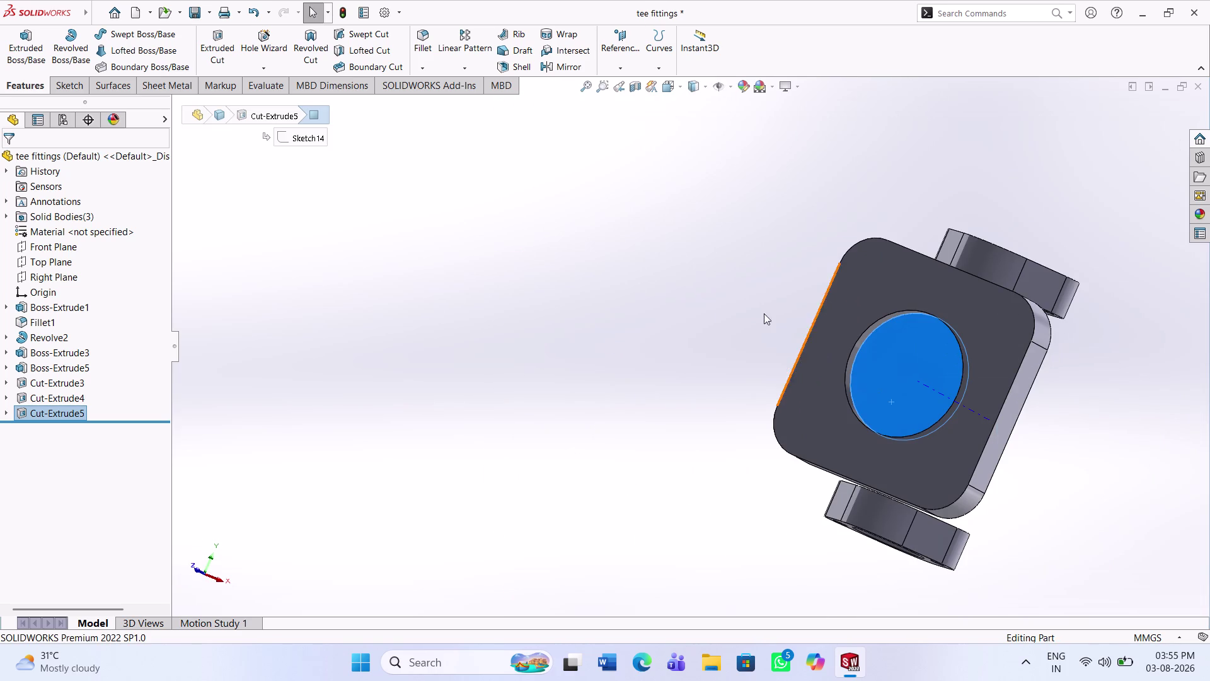
click(67, 81)
click(27, 50)
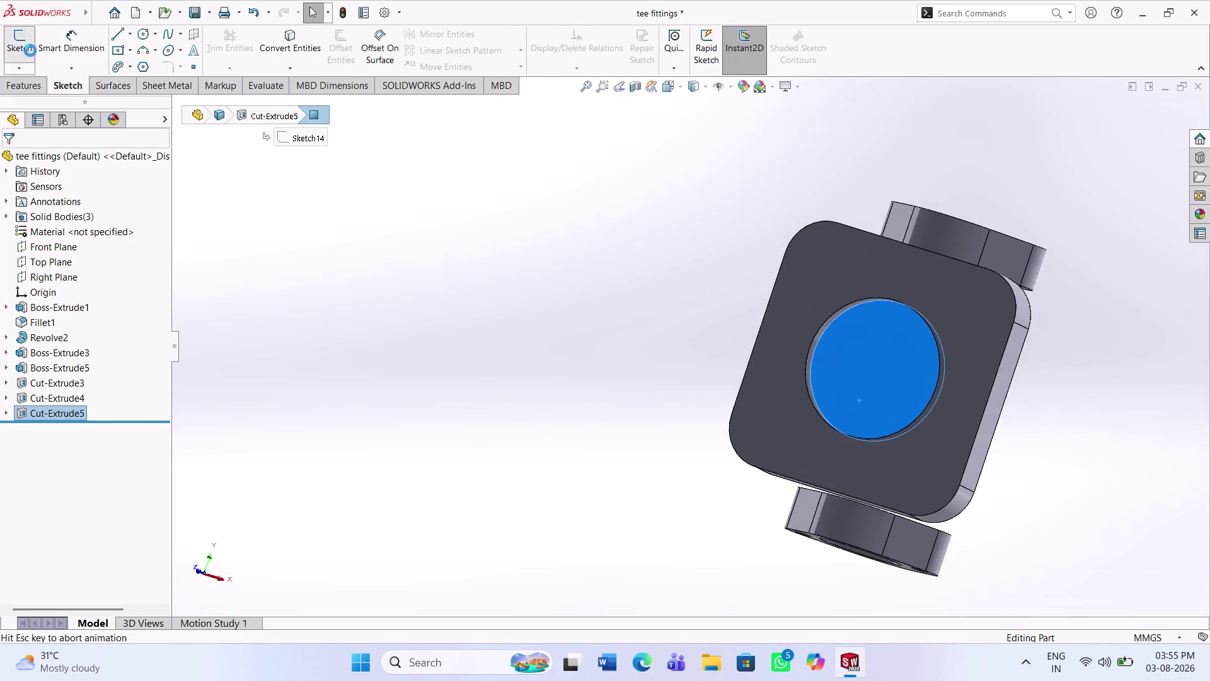
click(316, 200)
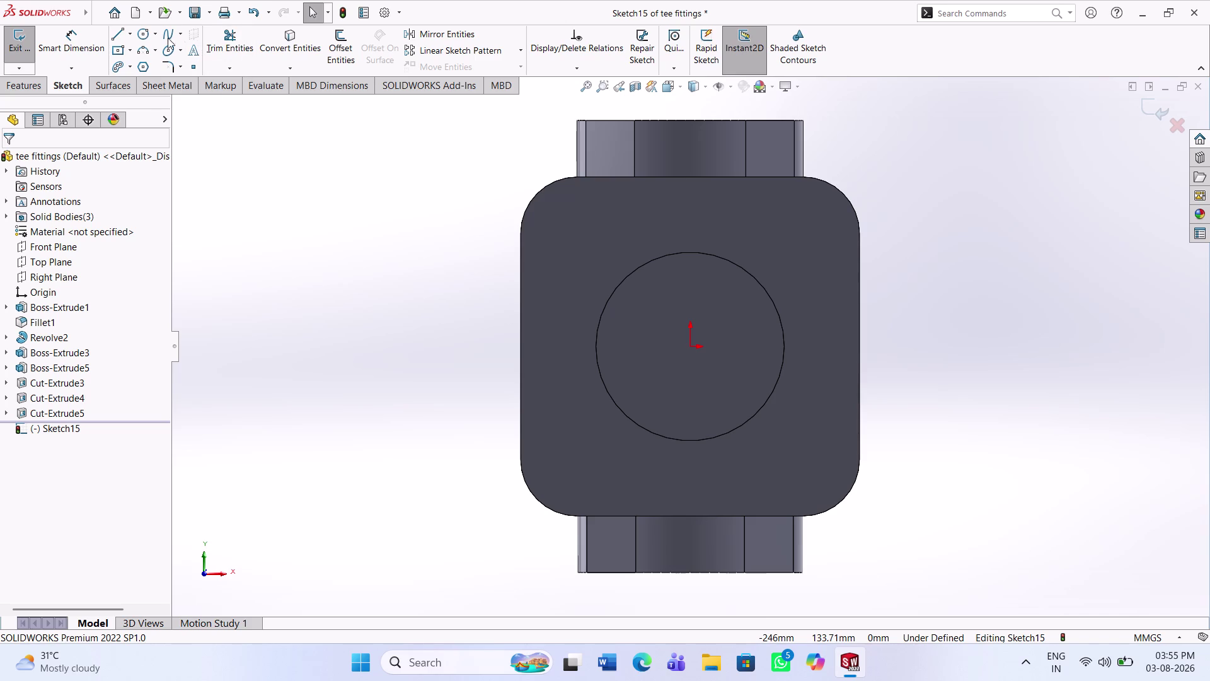
click(138, 37)
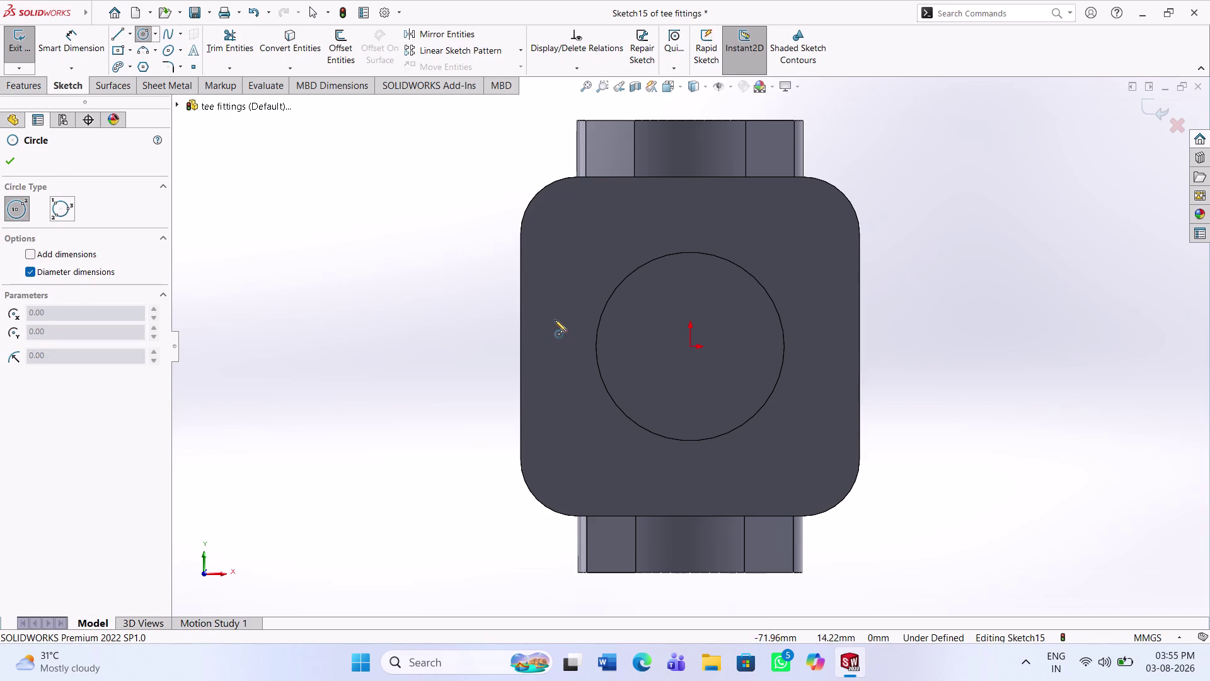
click(689, 350)
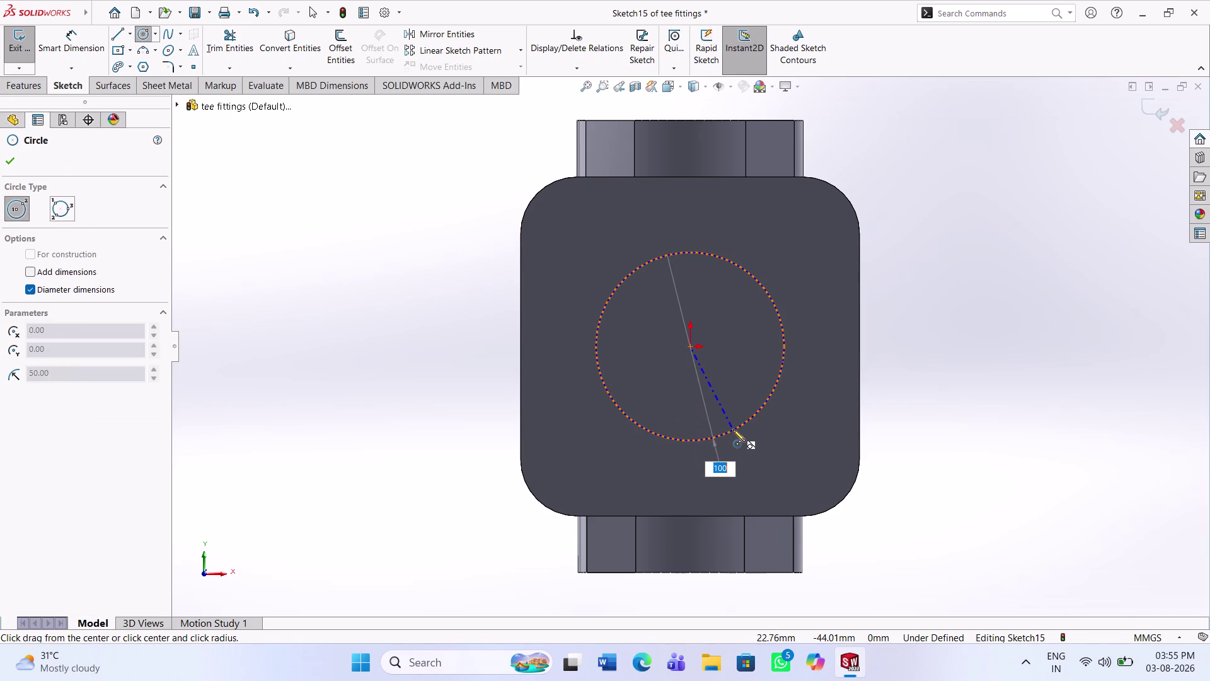
click(725, 395)
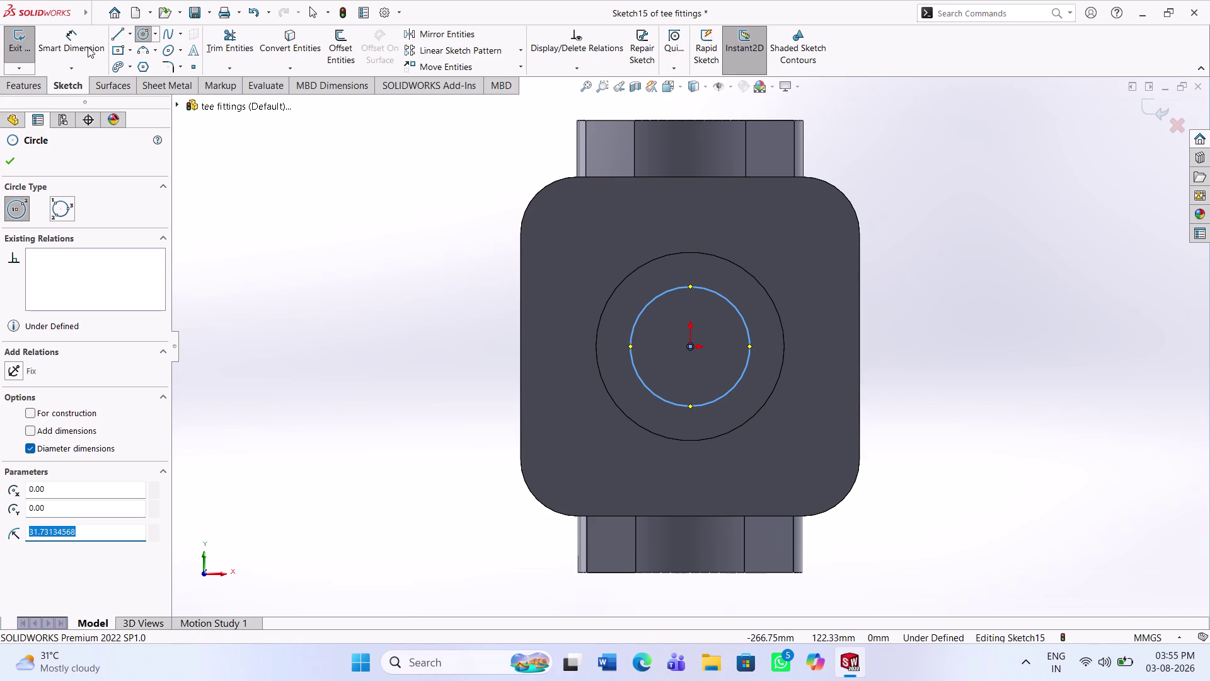
Dimension the circle to 80 mm diameter, exit the sketch and start an extruded cut.
click(87, 46)
click(636, 321)
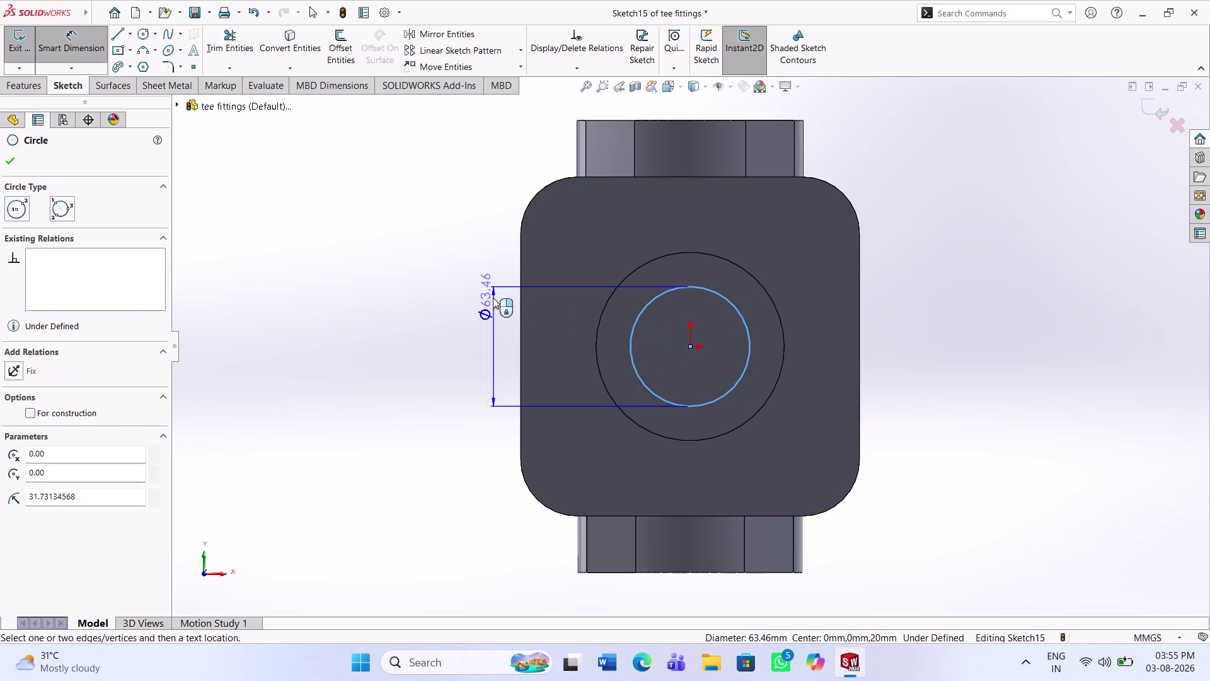
click(493, 298)
text(80)
key(Return)
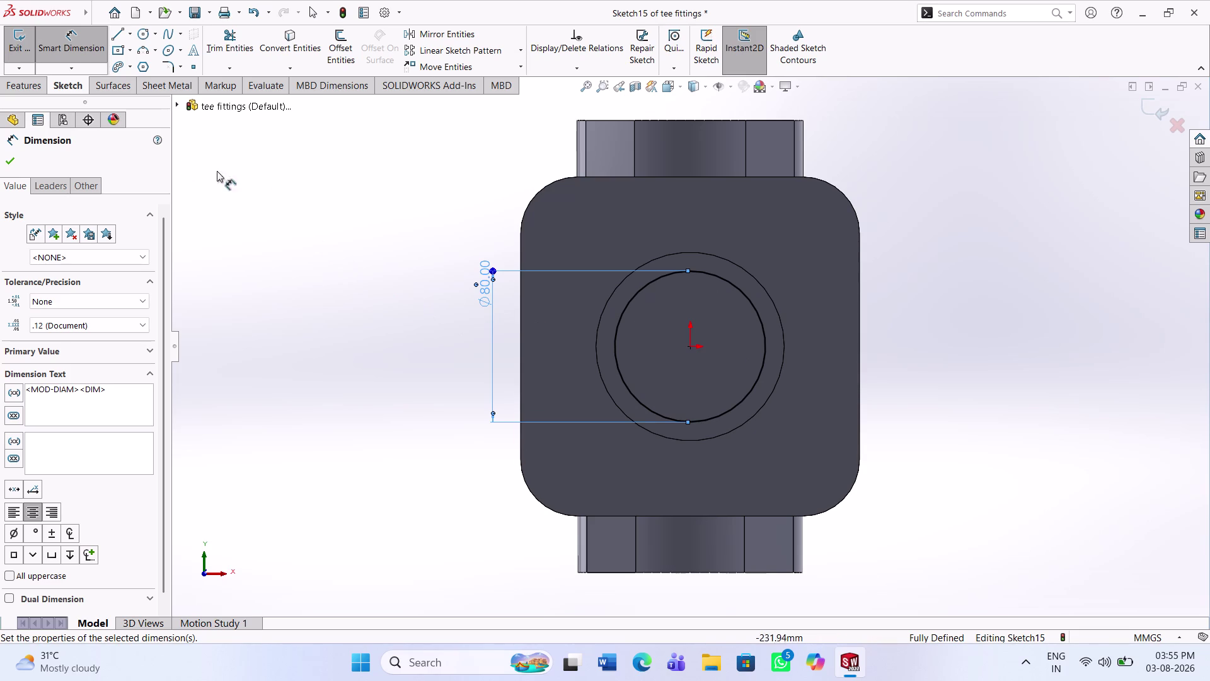
click(15, 162)
click(24, 92)
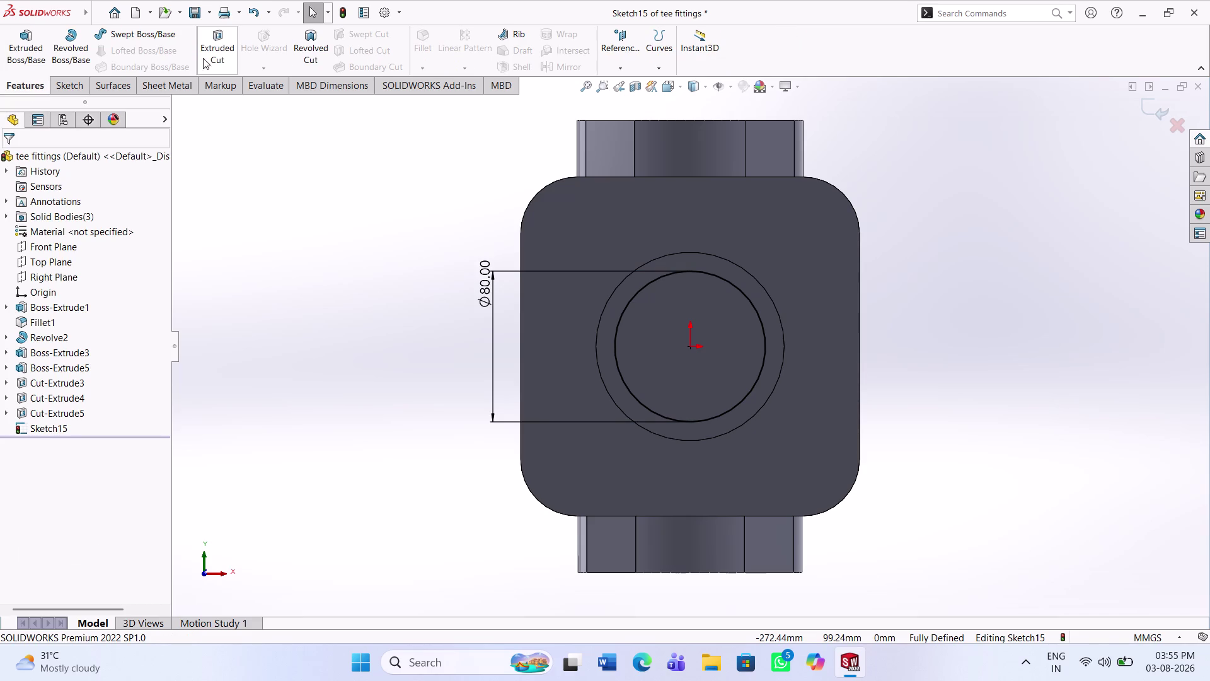
click(224, 52)
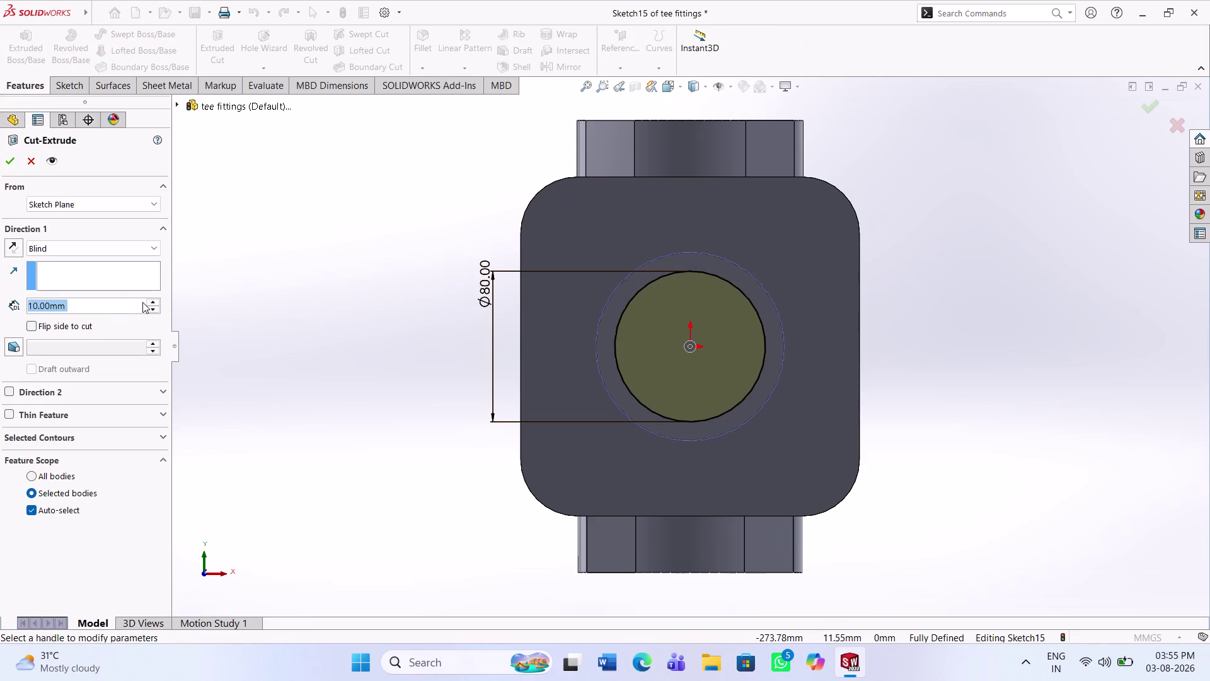
Make Cut-Extrude6 Blind 110 mm deep with a 14.50° draft, forming a tapered bore.
triple_click(150, 299)
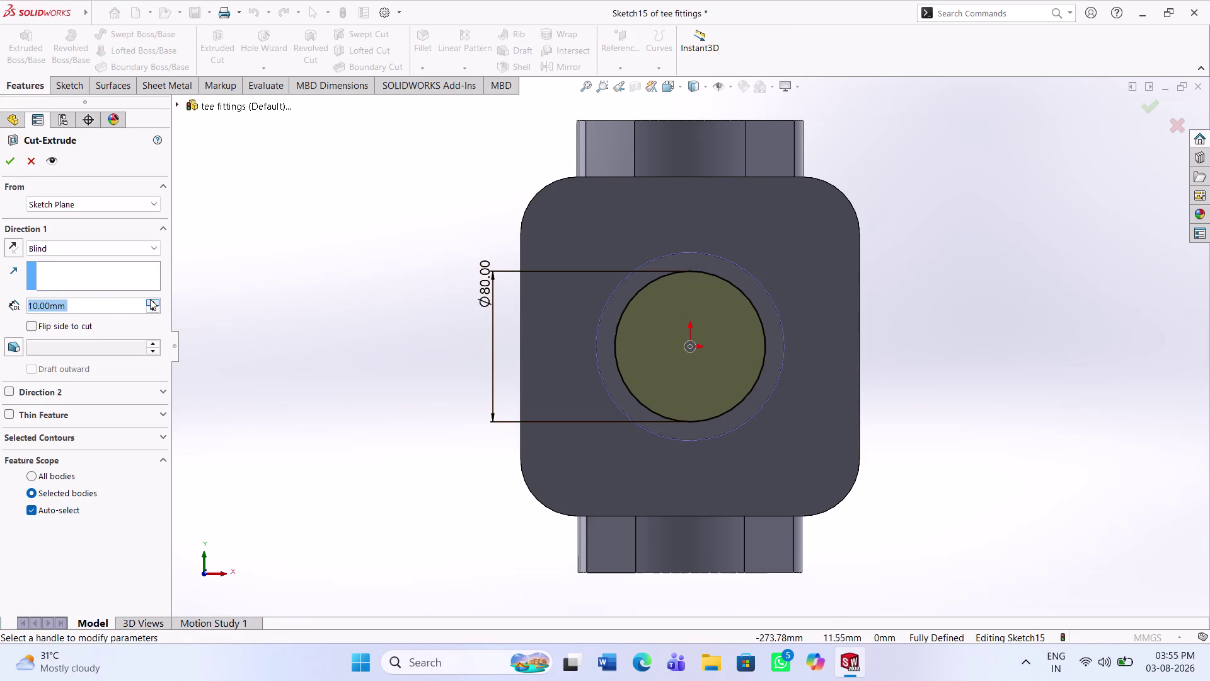
triple_click(150, 299)
triple_click(150, 298)
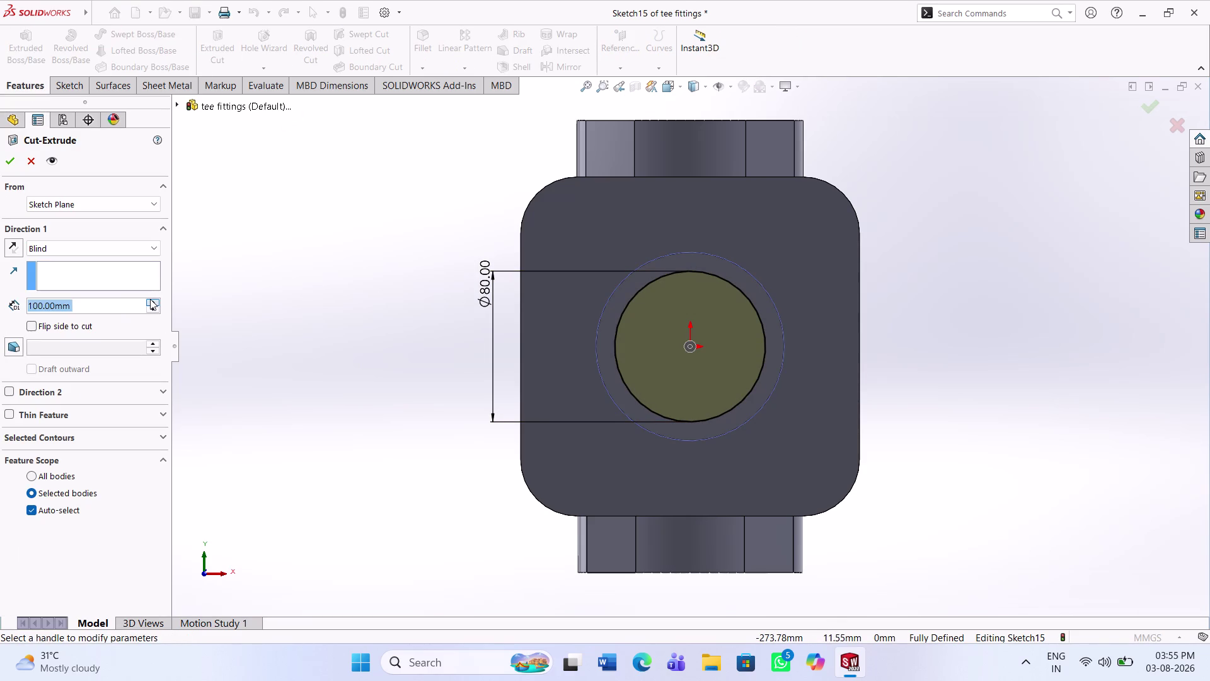
click(150, 299)
click(17, 344)
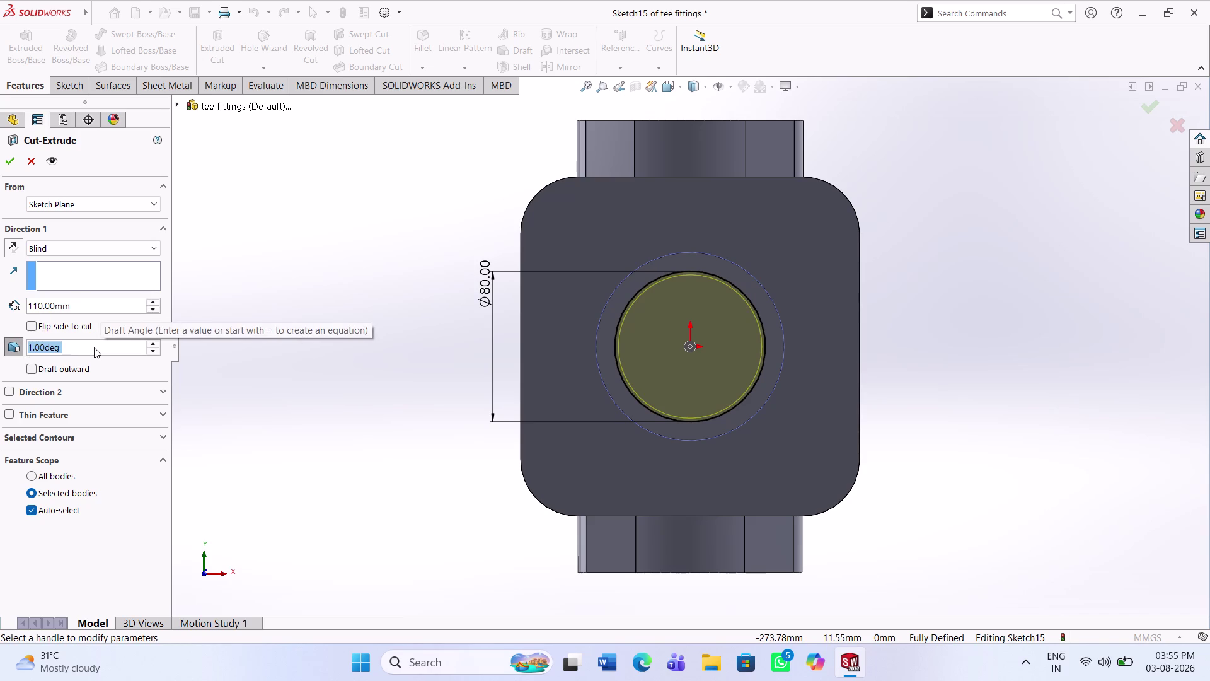
text(14.50)
key(Return)
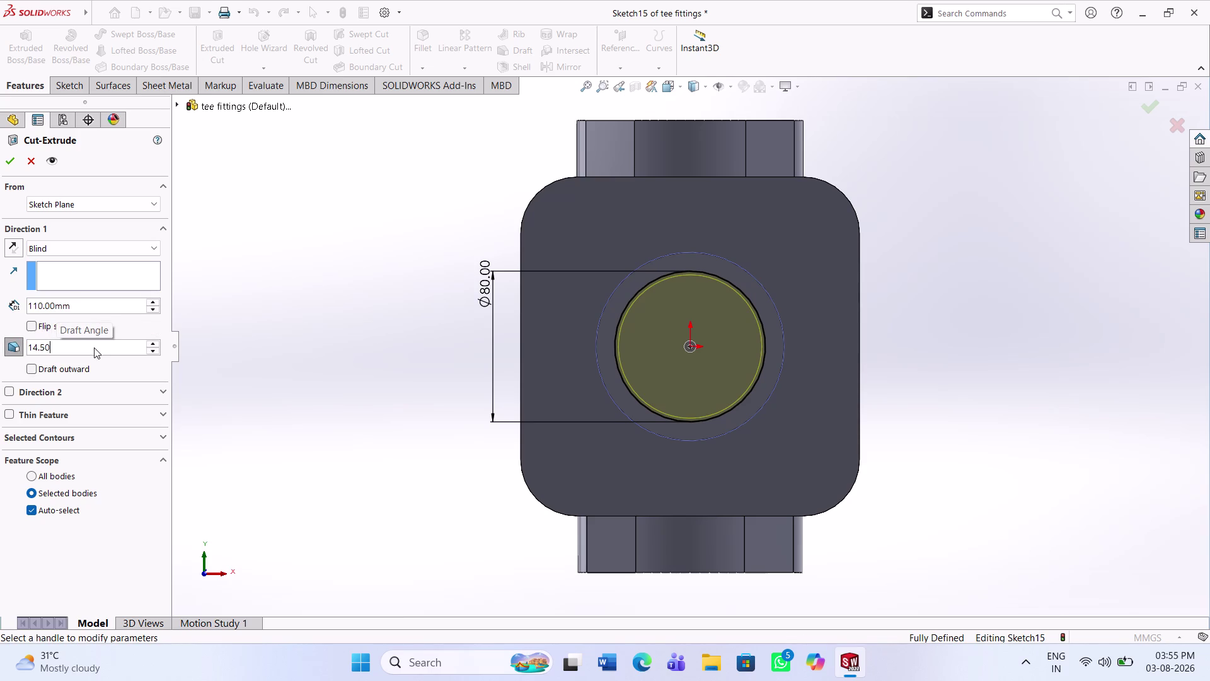
middle_drag(405, 385, 445, 468)
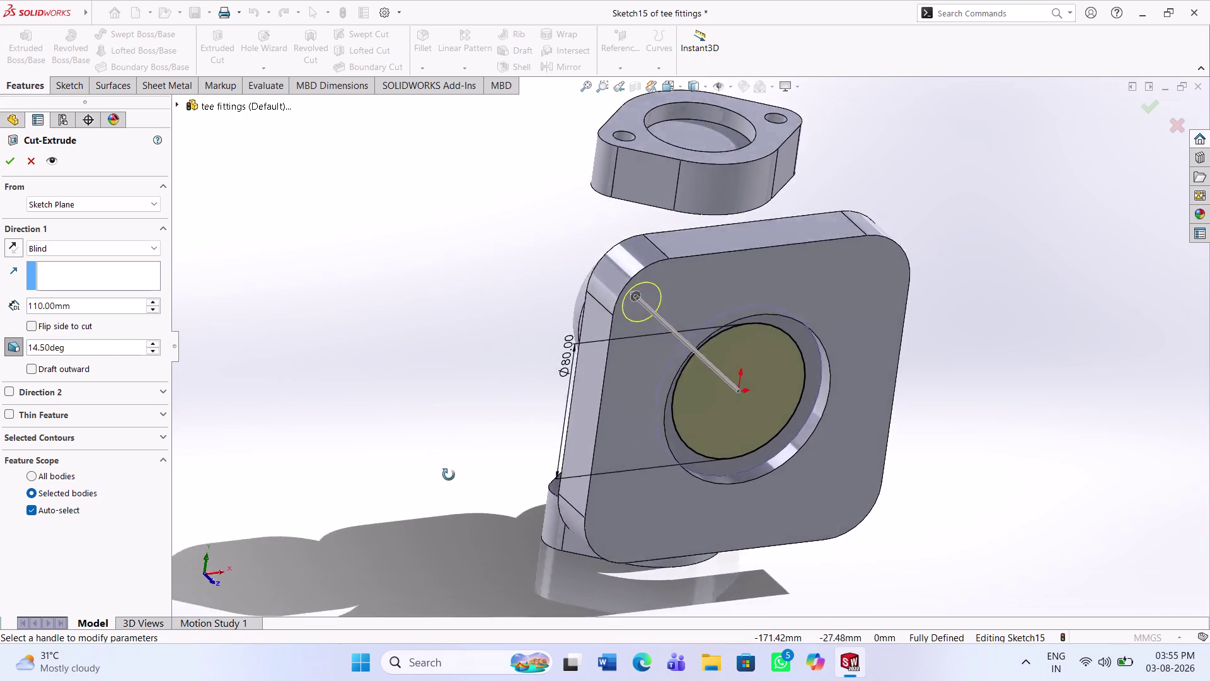
middle_drag(446, 469, 469, 516)
click(6, 161)
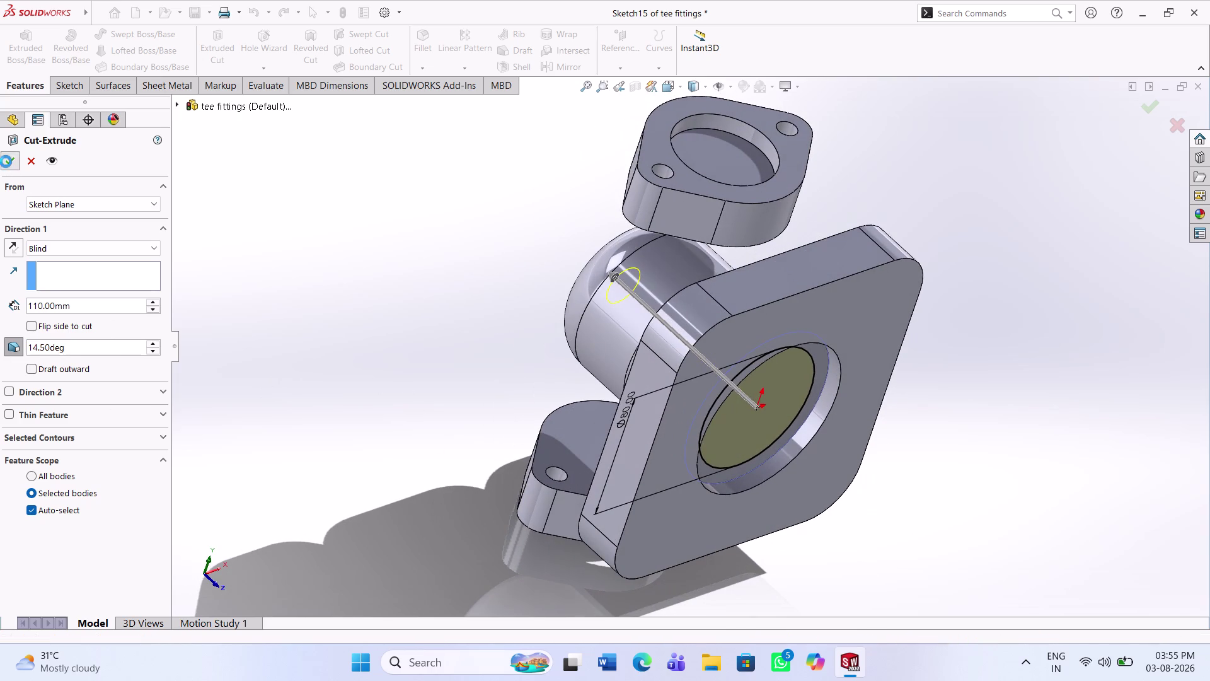
middle_drag(822, 471, 688, 359)
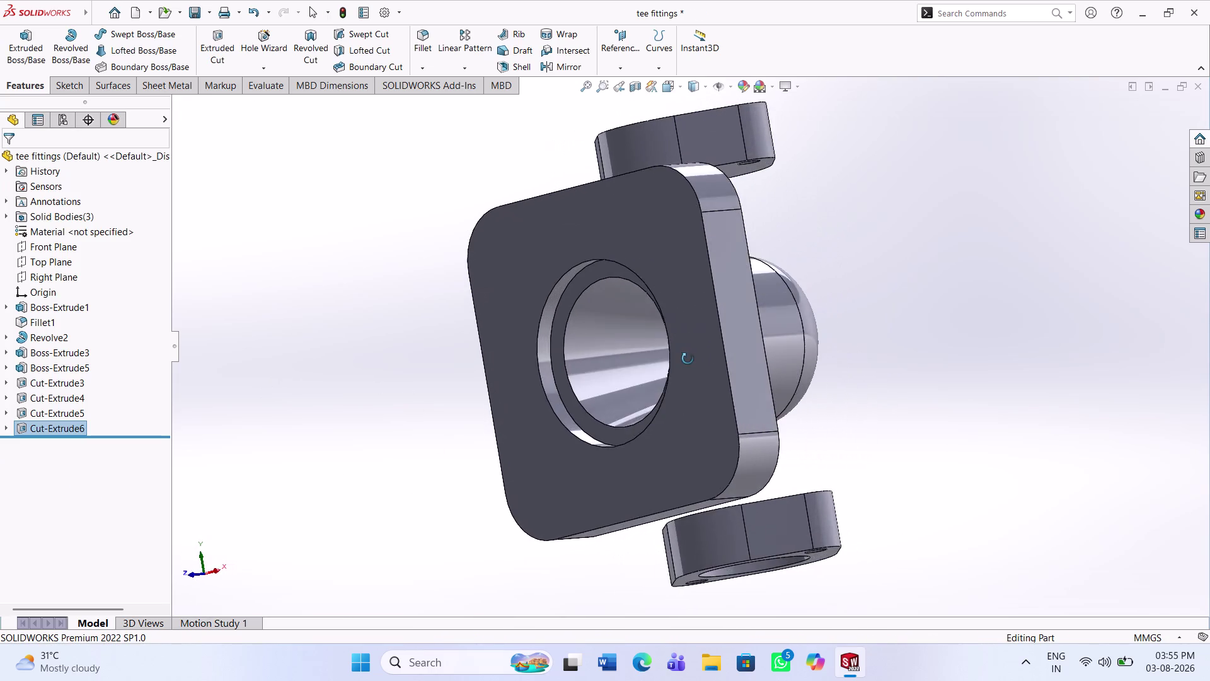
Orbit from the tapered bore to the dome side and select the Boss-Extrude5 flange face.
middle_drag(688, 359, 781, 421)
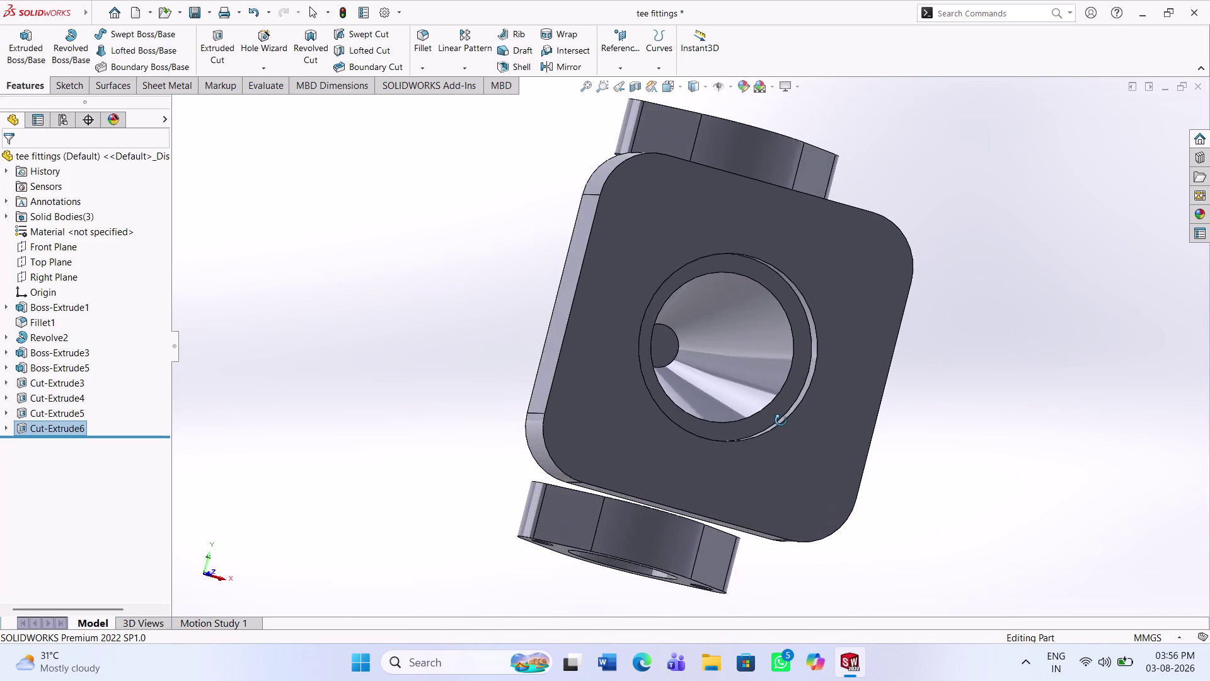
middle_drag(781, 421, 791, 425)
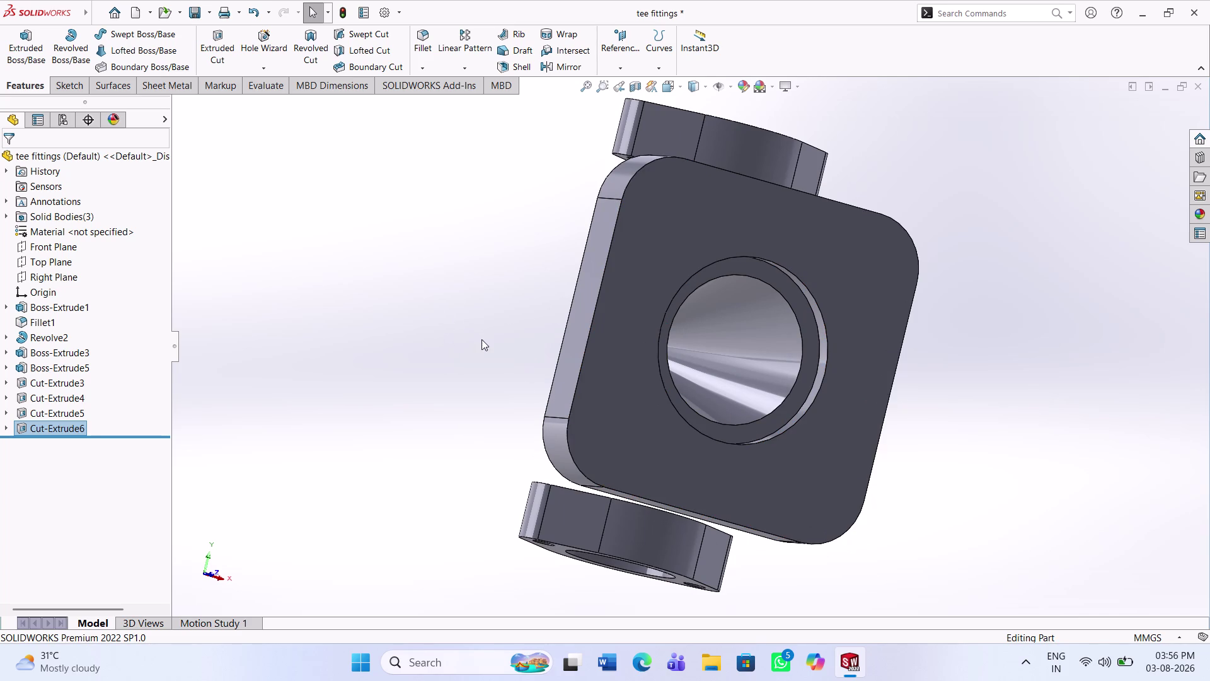
middle_drag(450, 322, 667, 297)
middle_drag(707, 432, 720, 353)
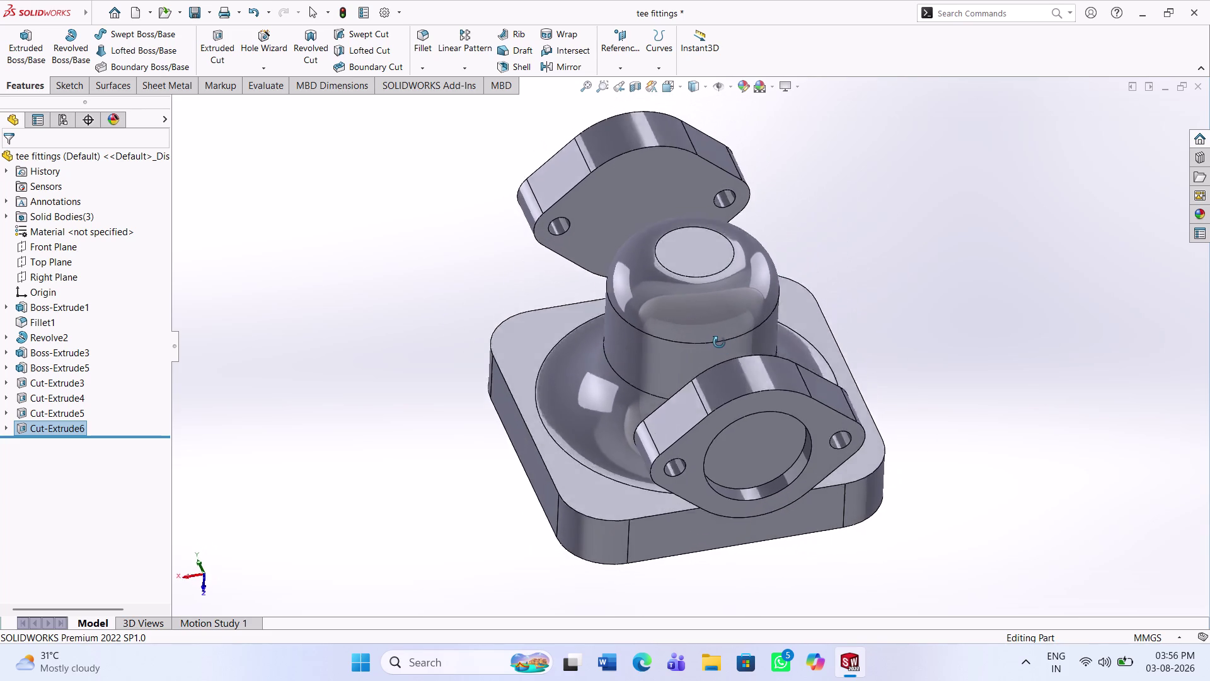
middle_drag(719, 353, 720, 334)
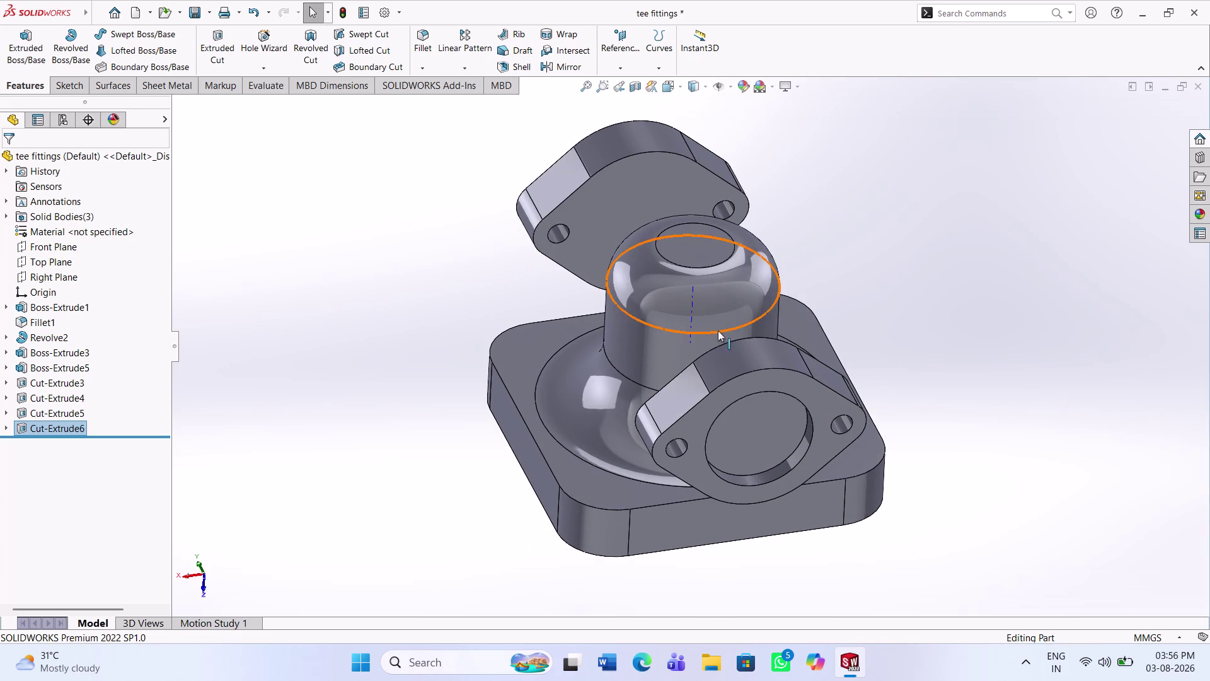
click(634, 203)
click(607, 203)
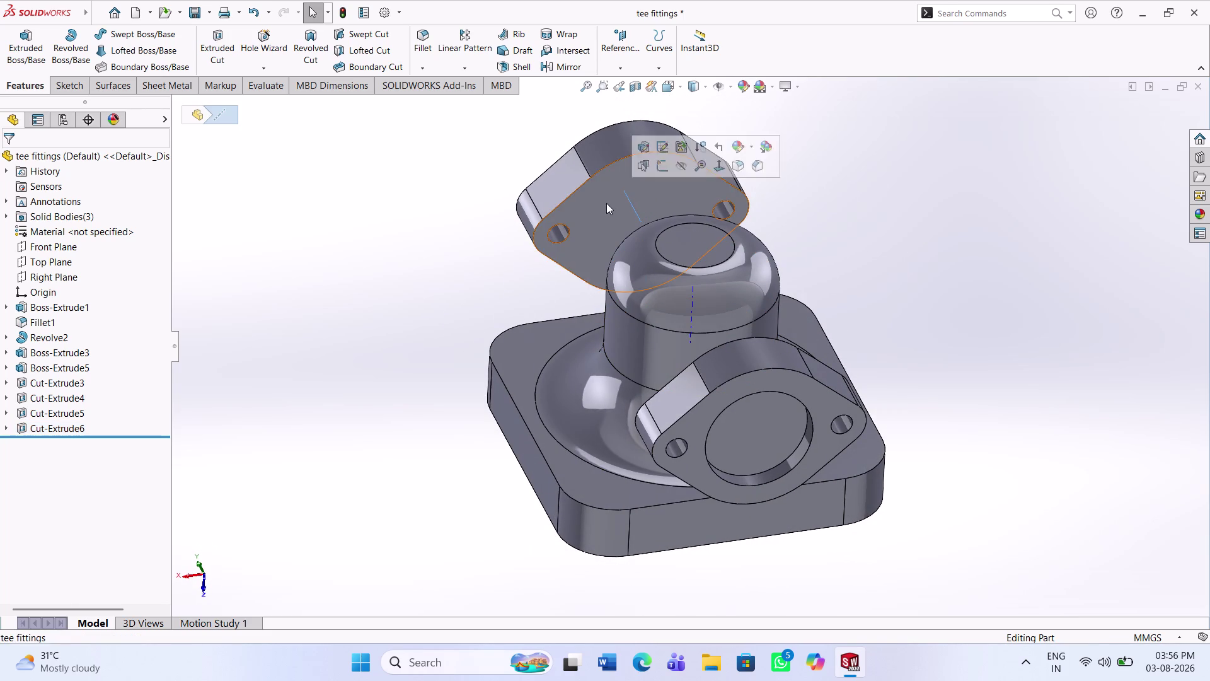
Start Sketch16 on the flange face and draw a circle centred on it.
click(70, 89)
click(23, 44)
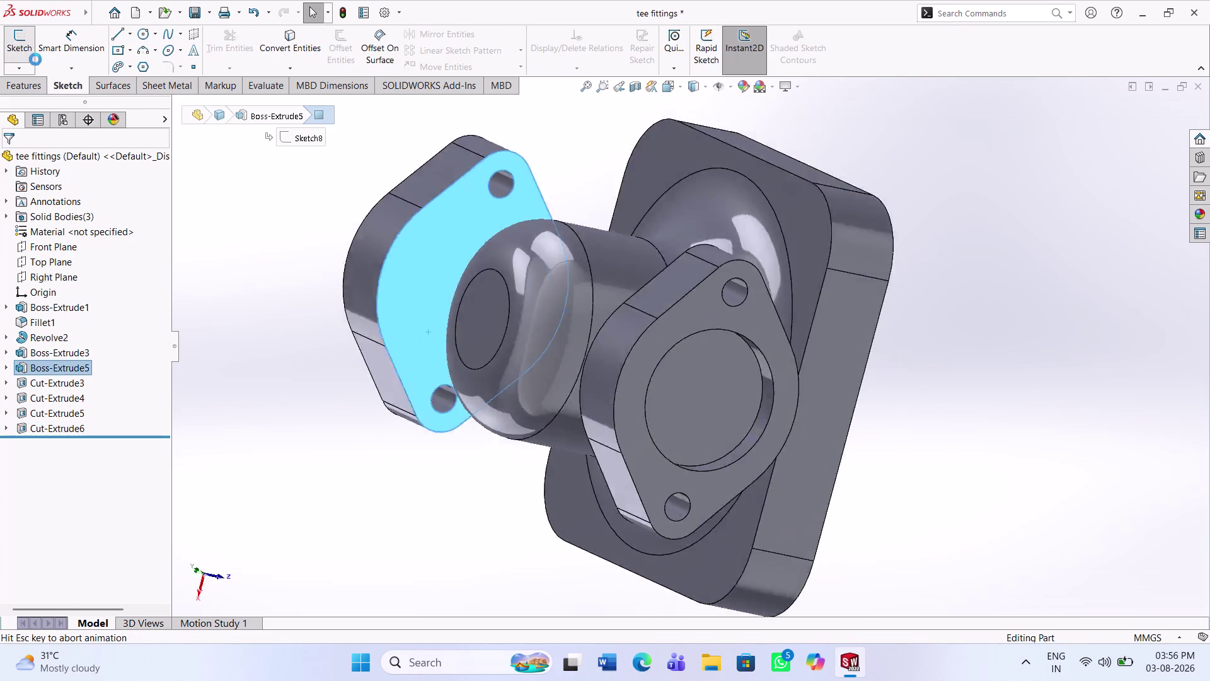
middle_drag(553, 409, 575, 198)
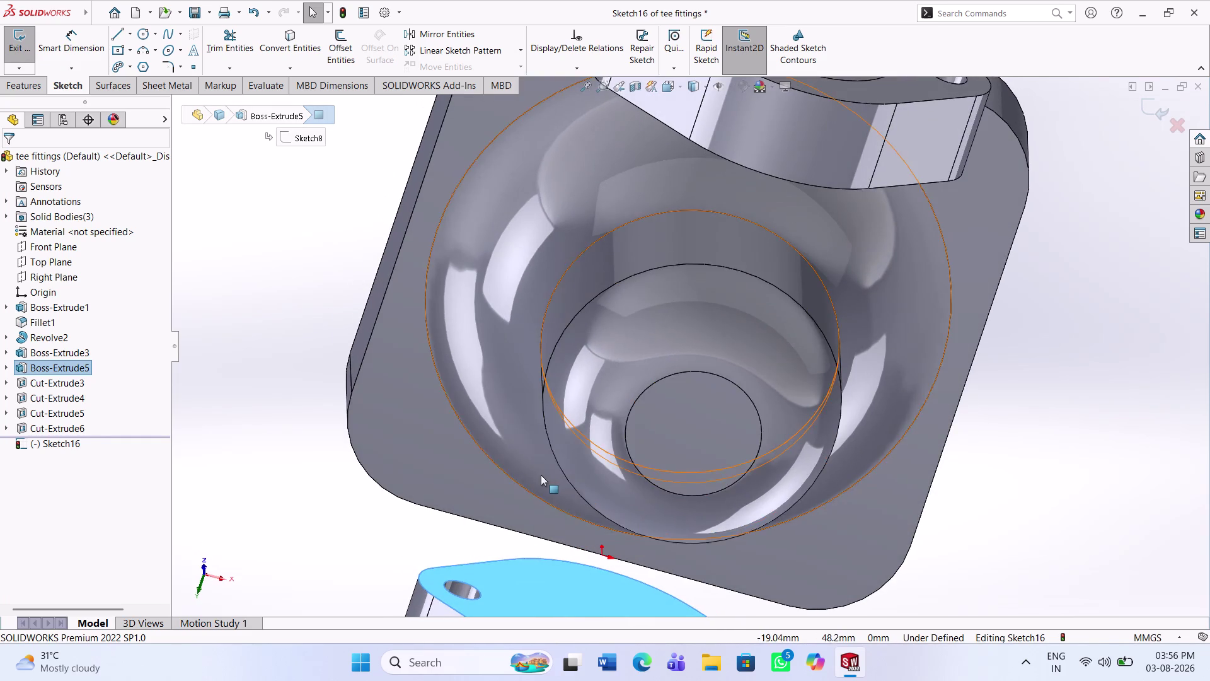
scroll(up, 3)
click(139, 34)
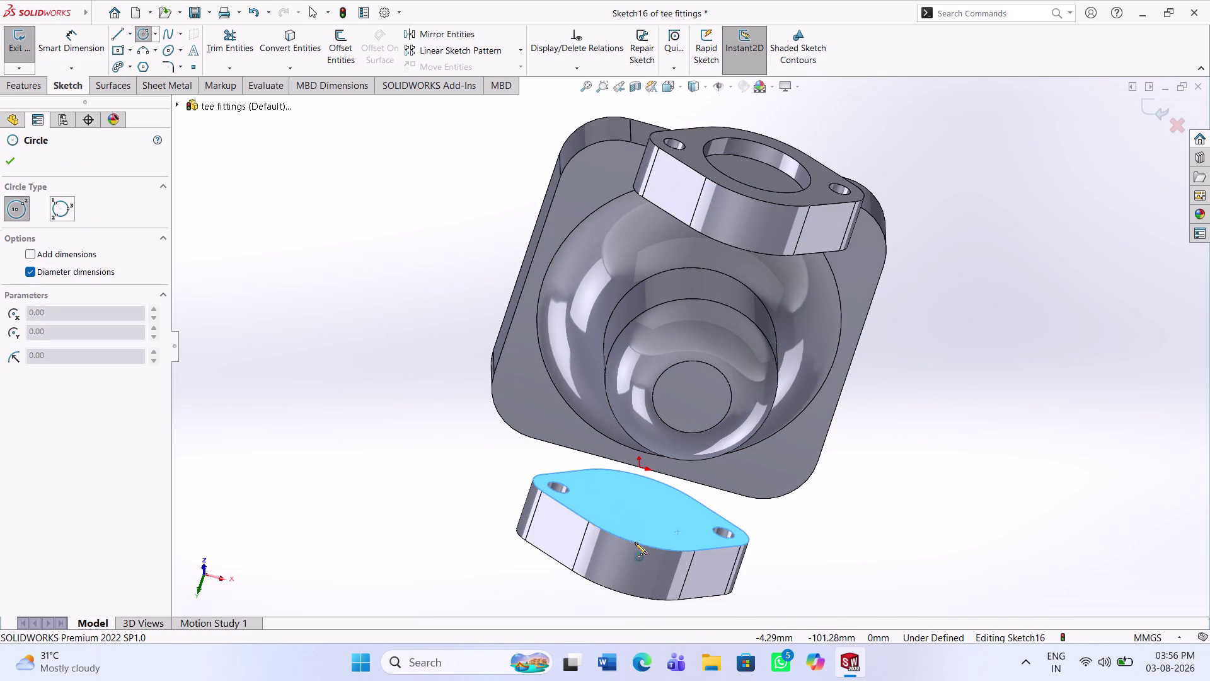
click(642, 510)
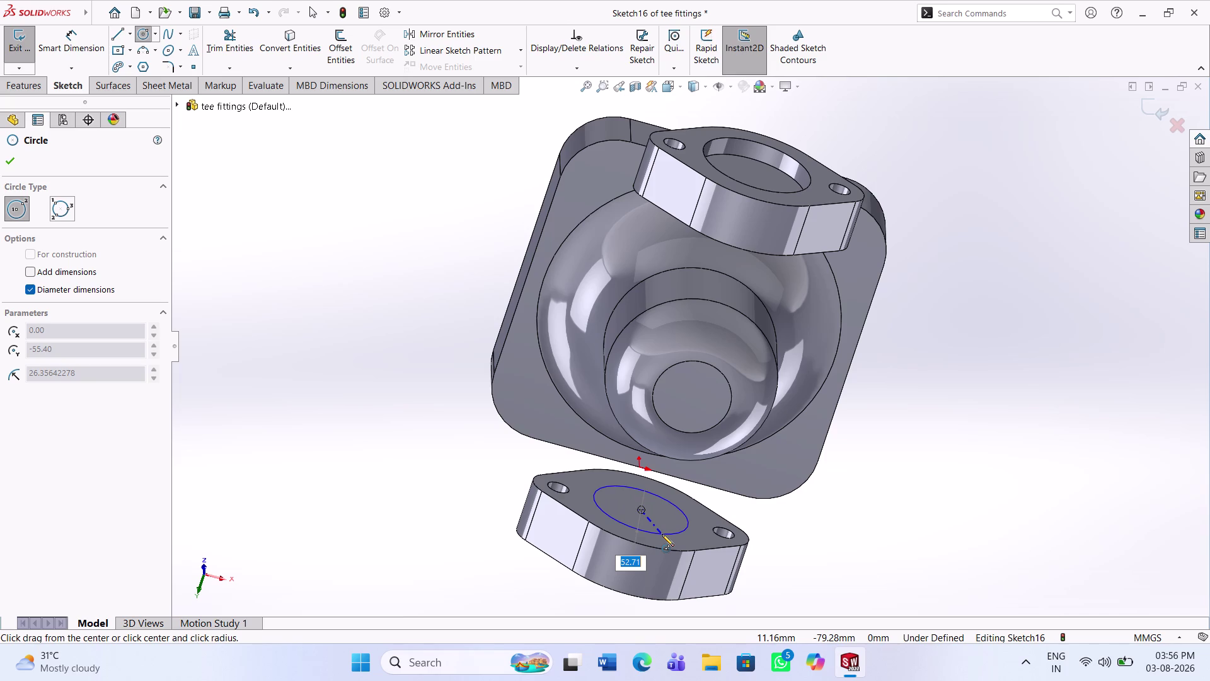
click(662, 534)
click(69, 52)
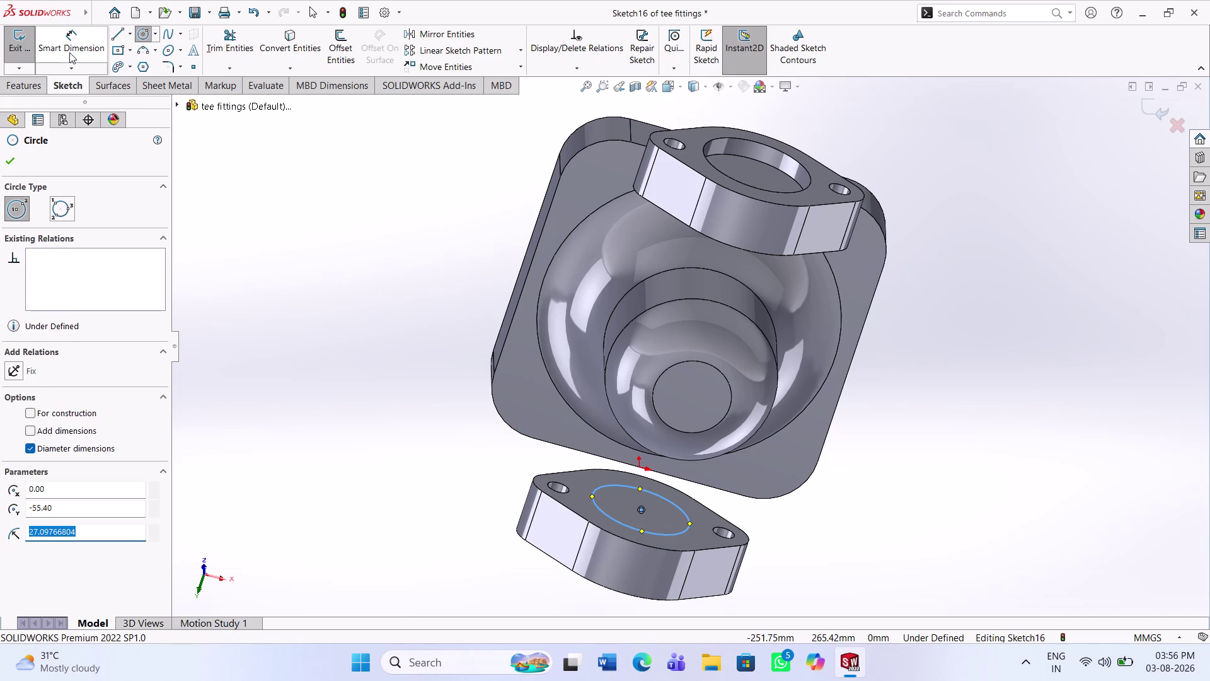
Dimension the circle to a 50 mm diameter.
click(674, 534)
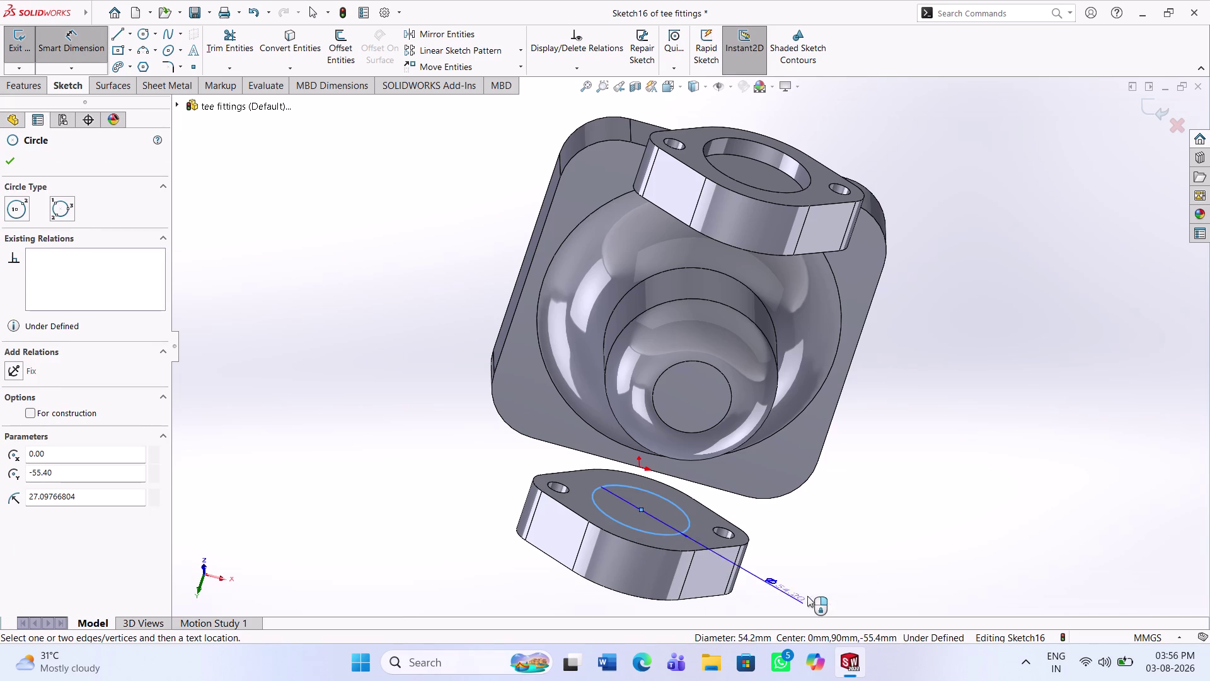
click(808, 596)
text(50)
key(Return)
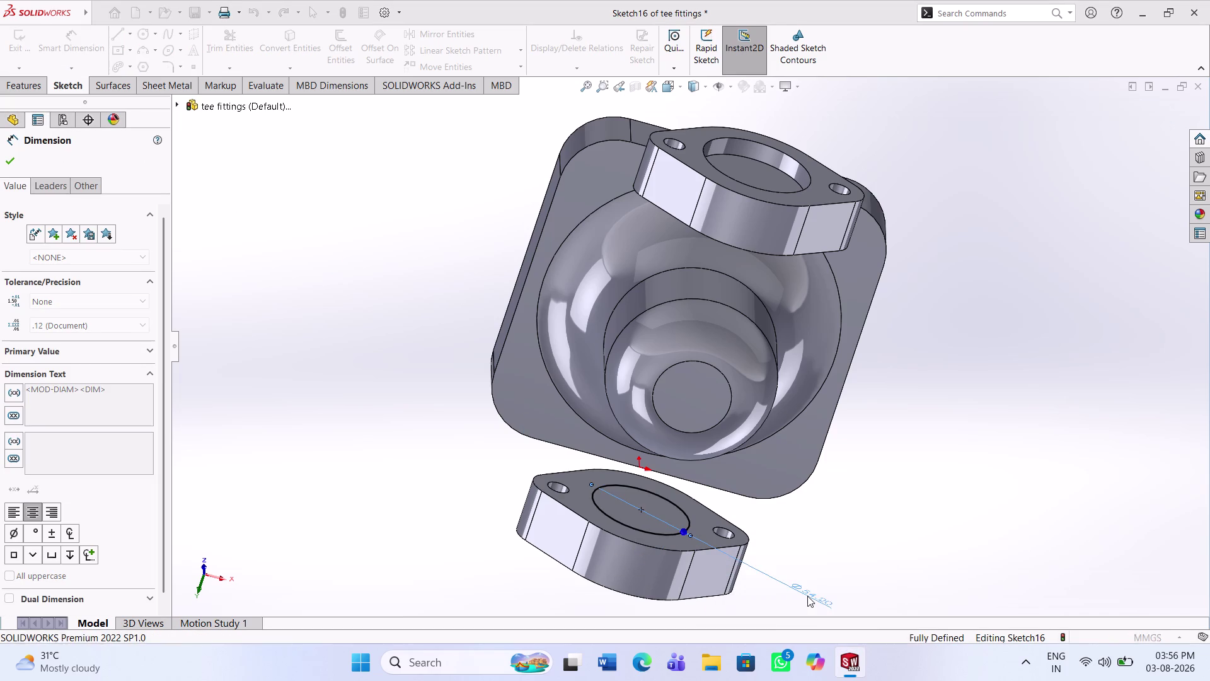
click(841, 537)
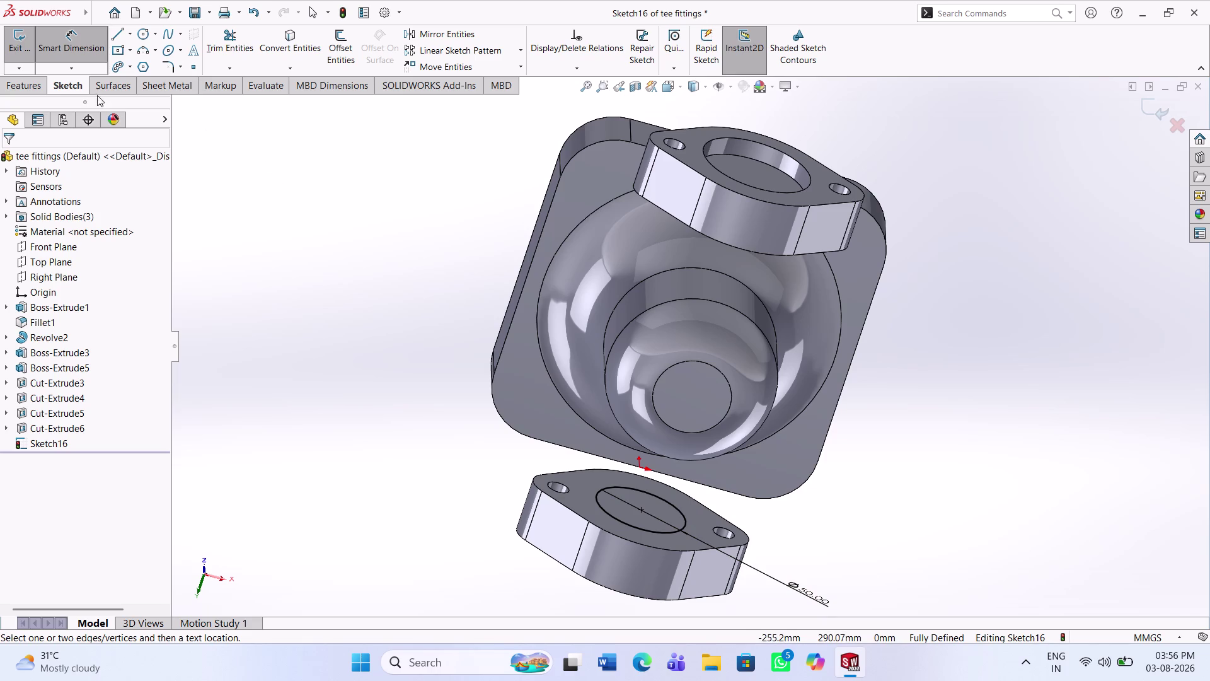
click(22, 80)
click(24, 48)
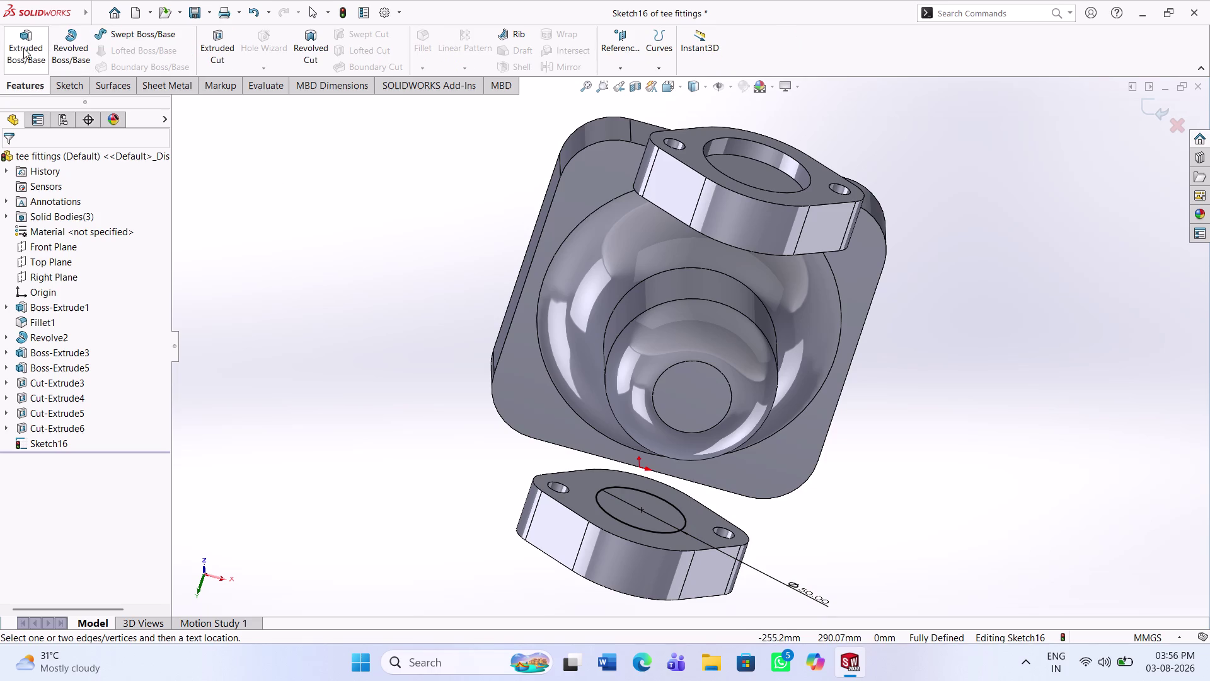
Extrude the 50 mm circle Up To Surface on the dome face as Boss-Extrude6.
middle_drag(677, 427, 664, 300)
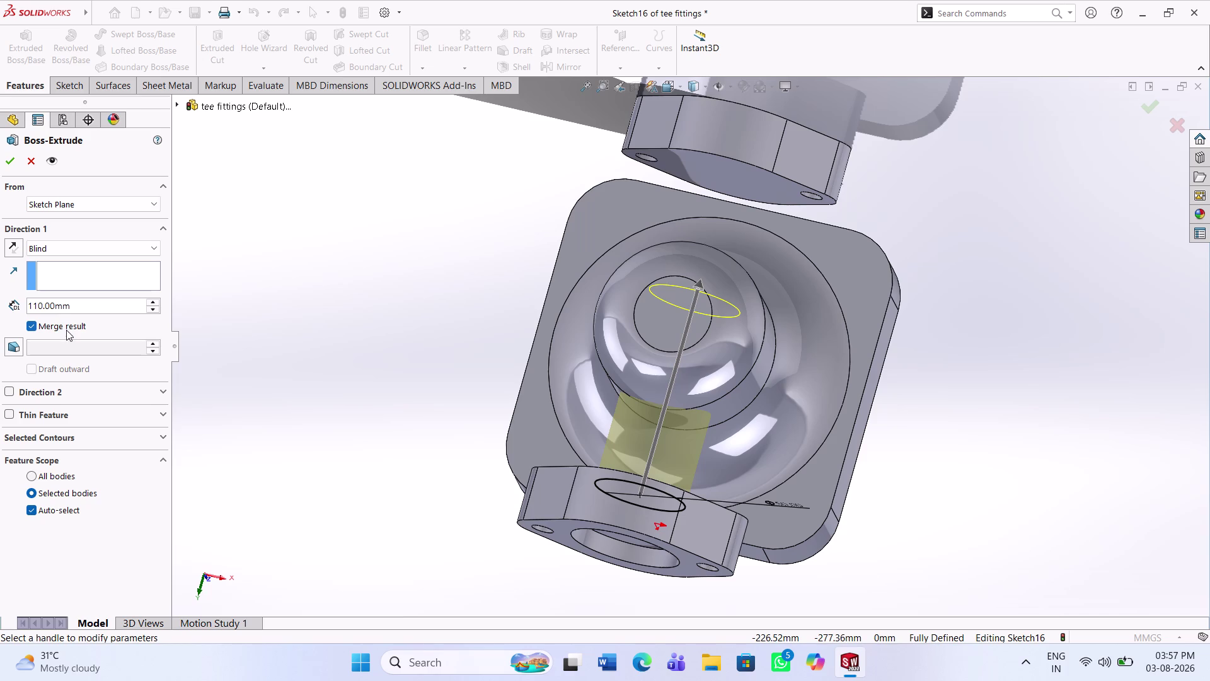
click(75, 251)
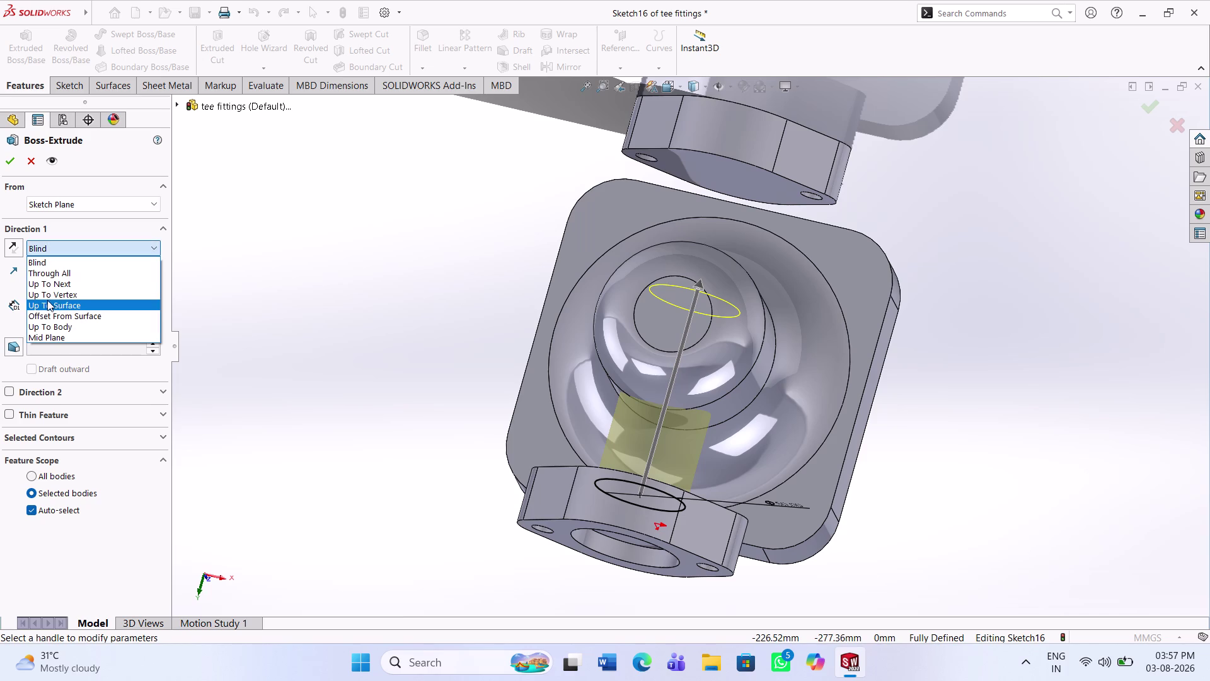
click(54, 302)
middle_drag(611, 430, 623, 314)
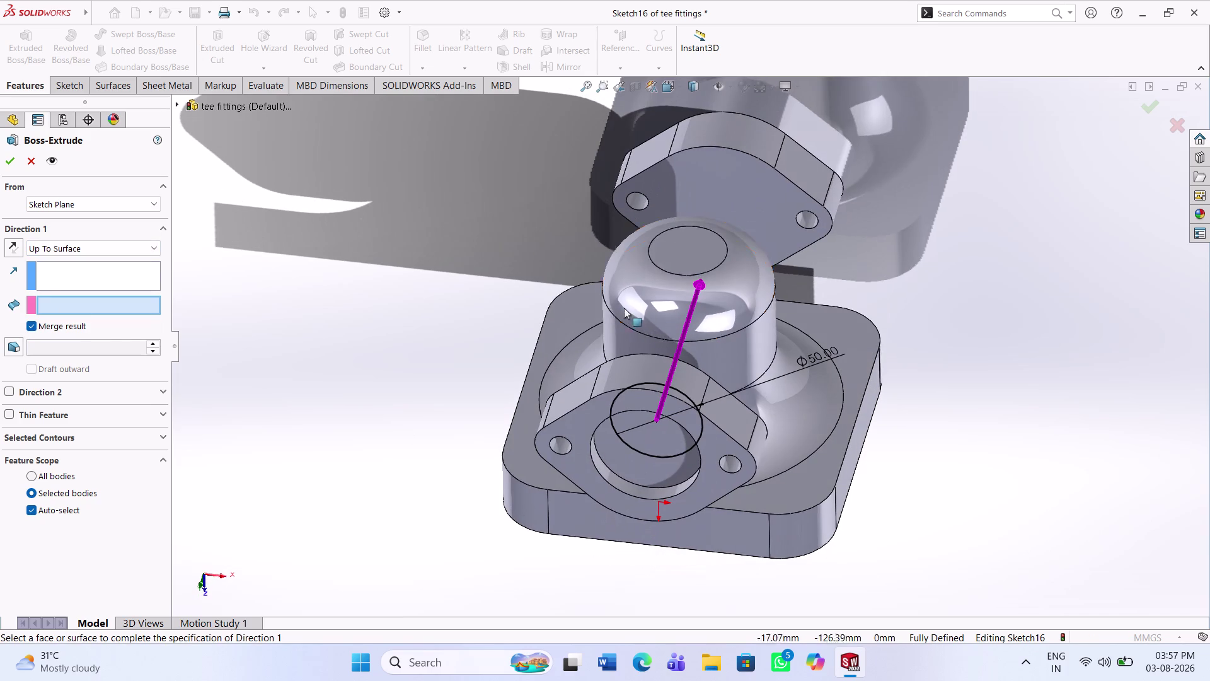
click(708, 360)
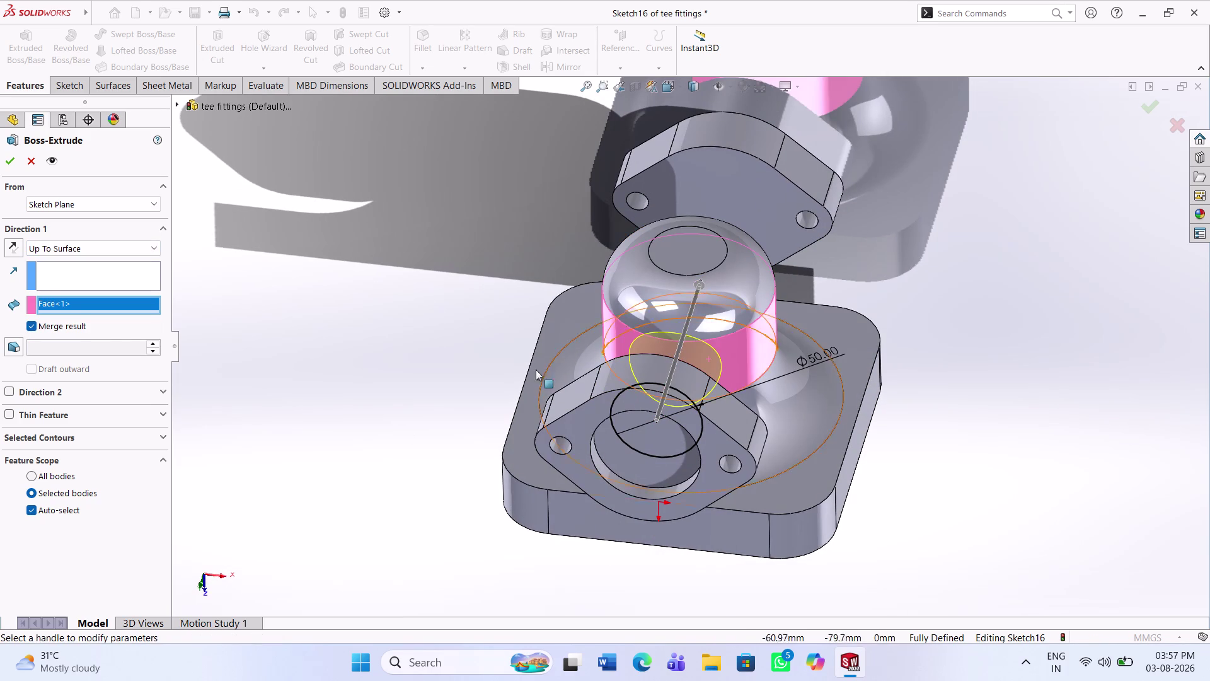
click(9, 162)
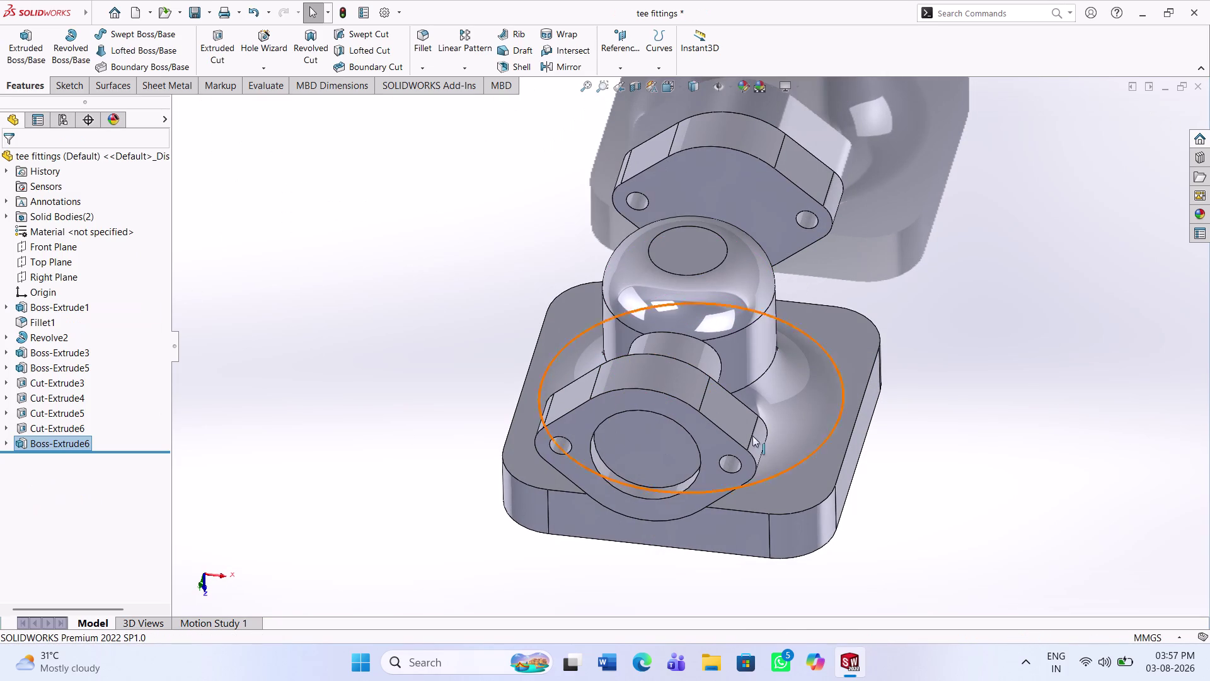
Orbit around the new neck and select the Boss-Extrude3 flange face.
middle_drag(981, 448, 940, 342)
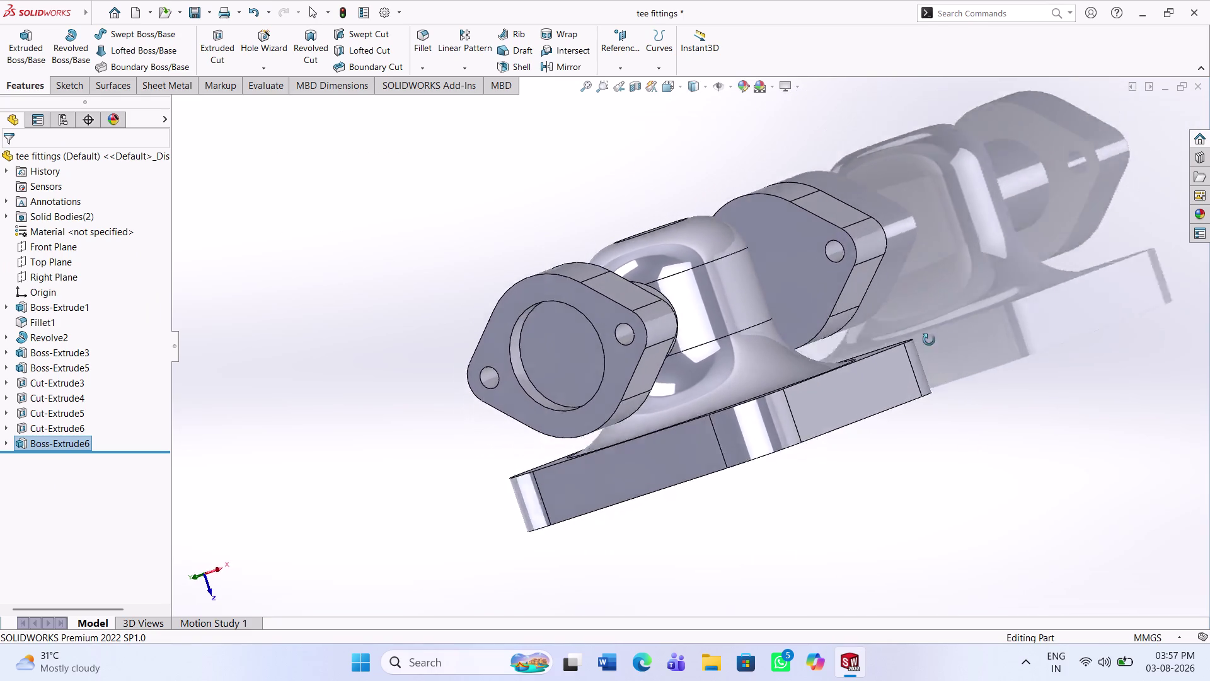
middle_drag(940, 343, 857, 451)
scroll(down, 3)
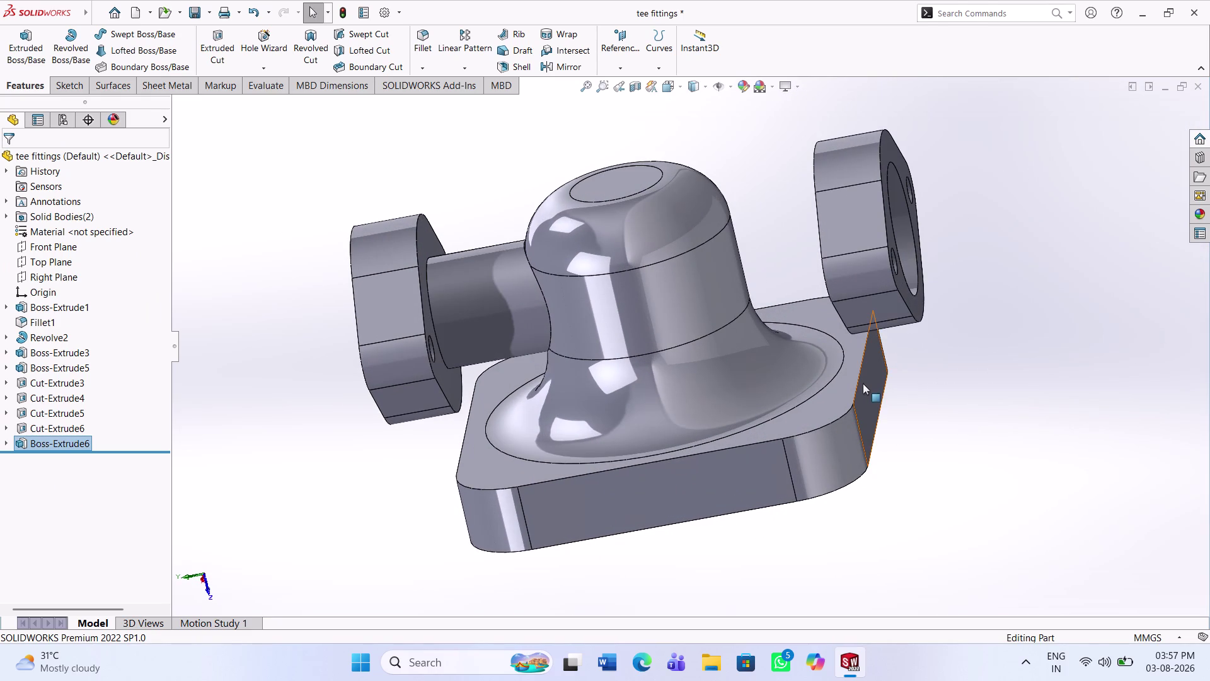
middle_drag(805, 362, 871, 340)
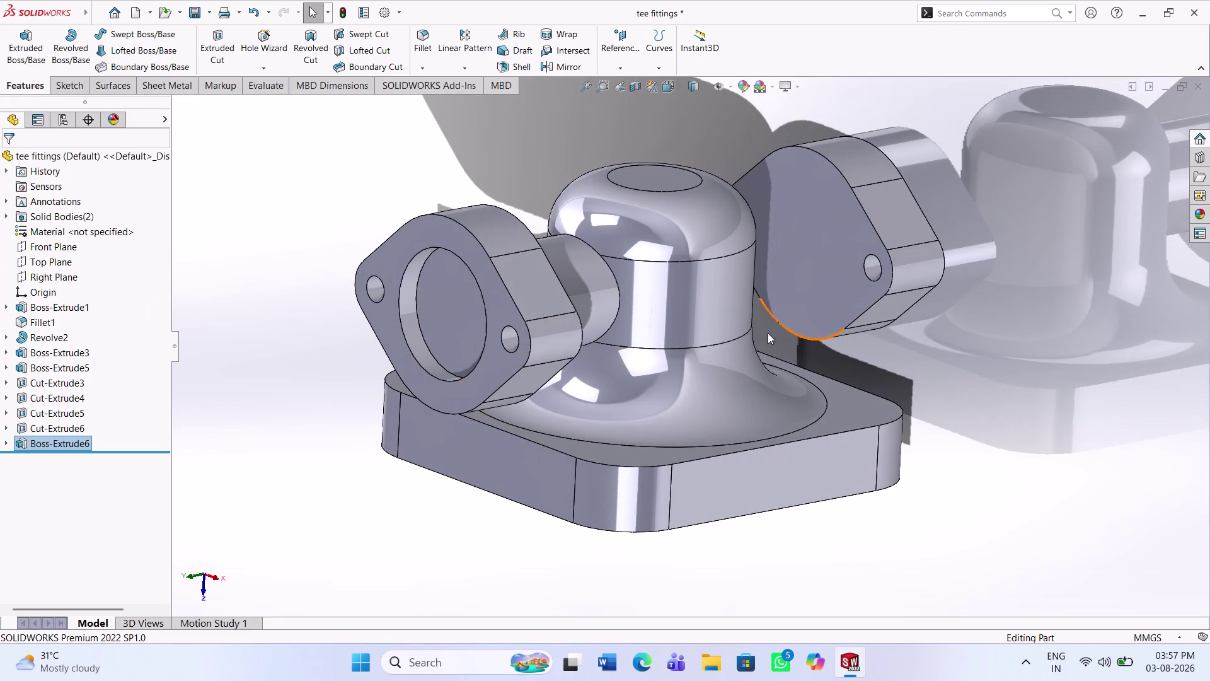
click(796, 218)
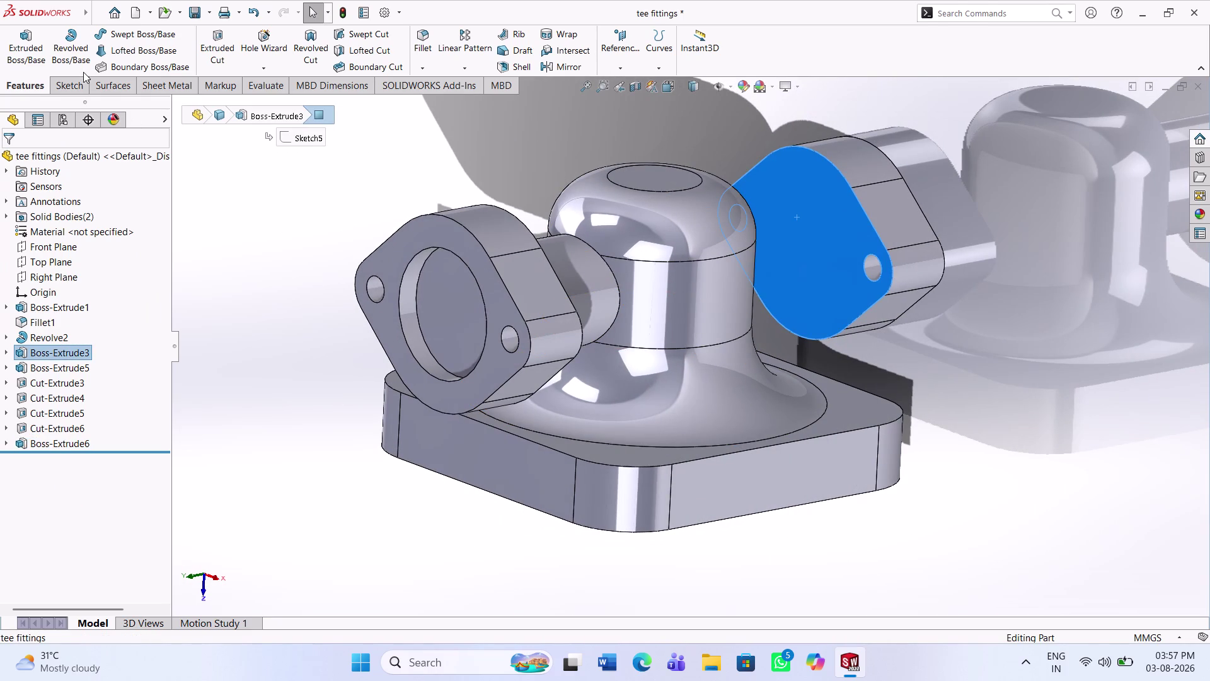
Start Sketch17 on the Boss-Extrude3 flange face and draw a circle on it.
click(75, 86)
click(14, 39)
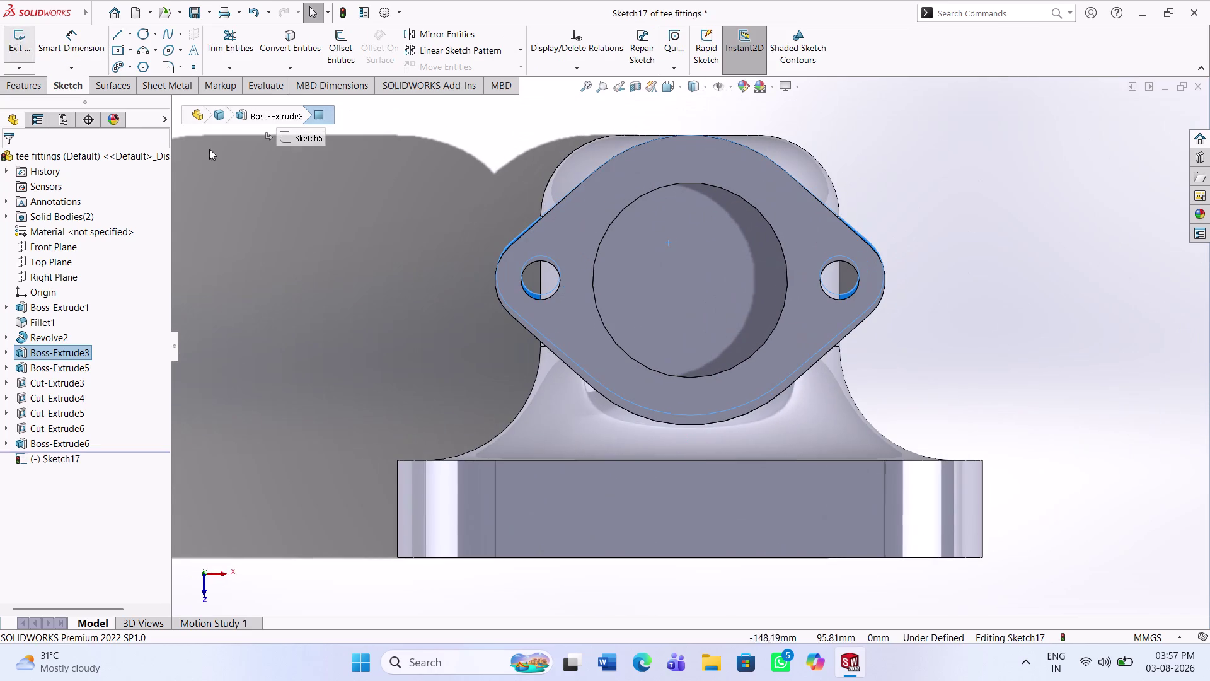
click(144, 32)
middle_drag(854, 271, 826, 289)
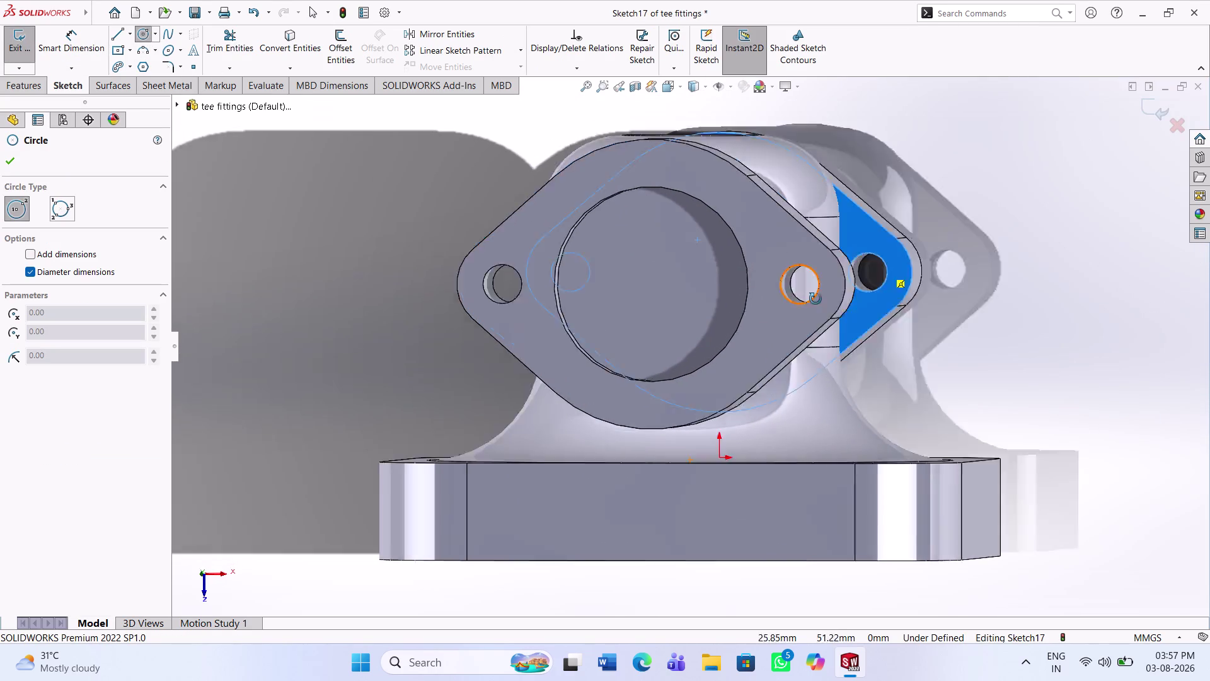
middle_drag(826, 288, 801, 314)
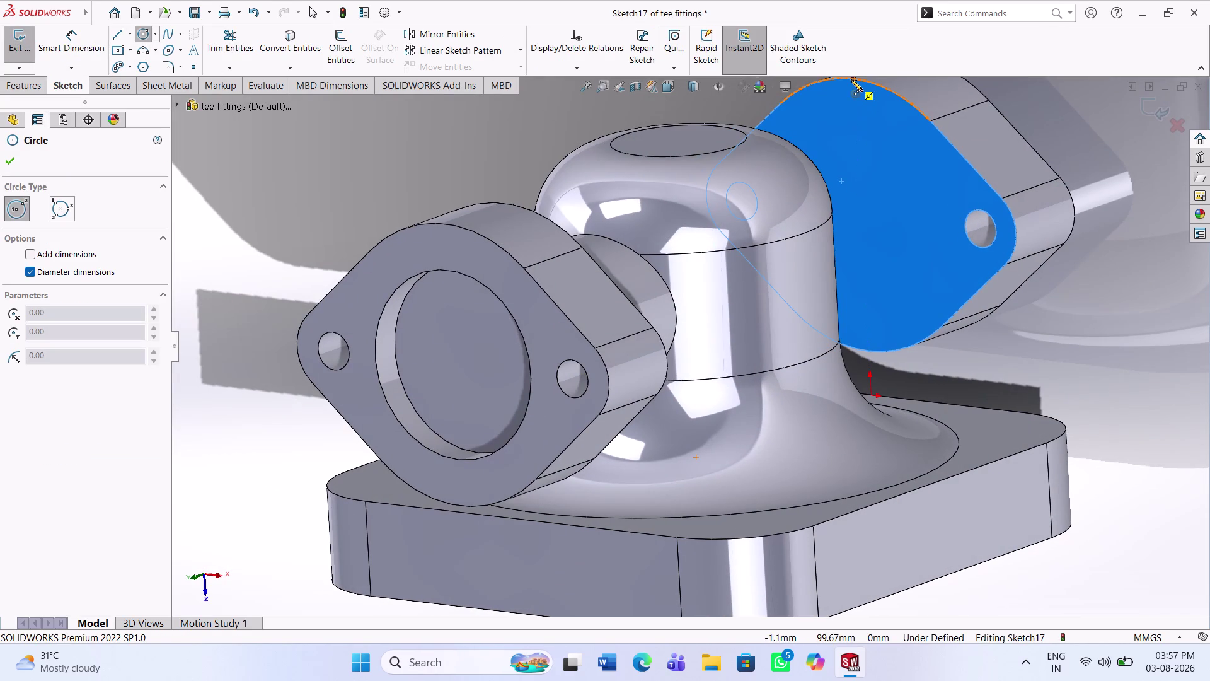
click(862, 220)
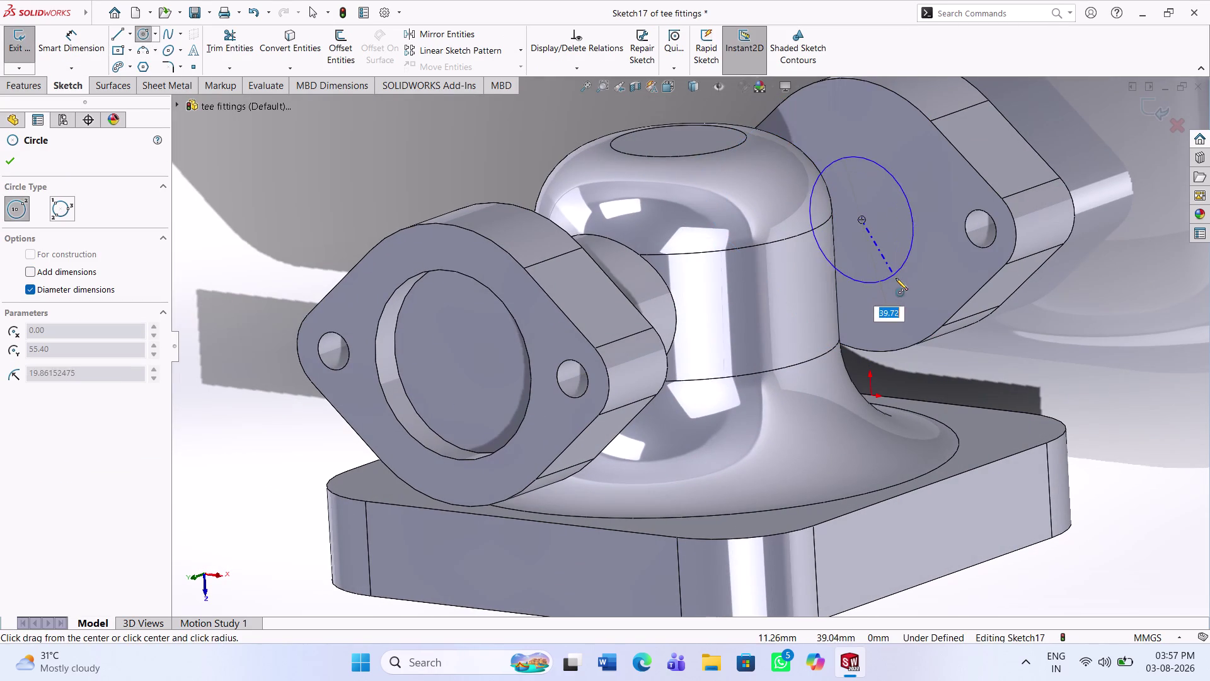
click(901, 290)
click(52, 53)
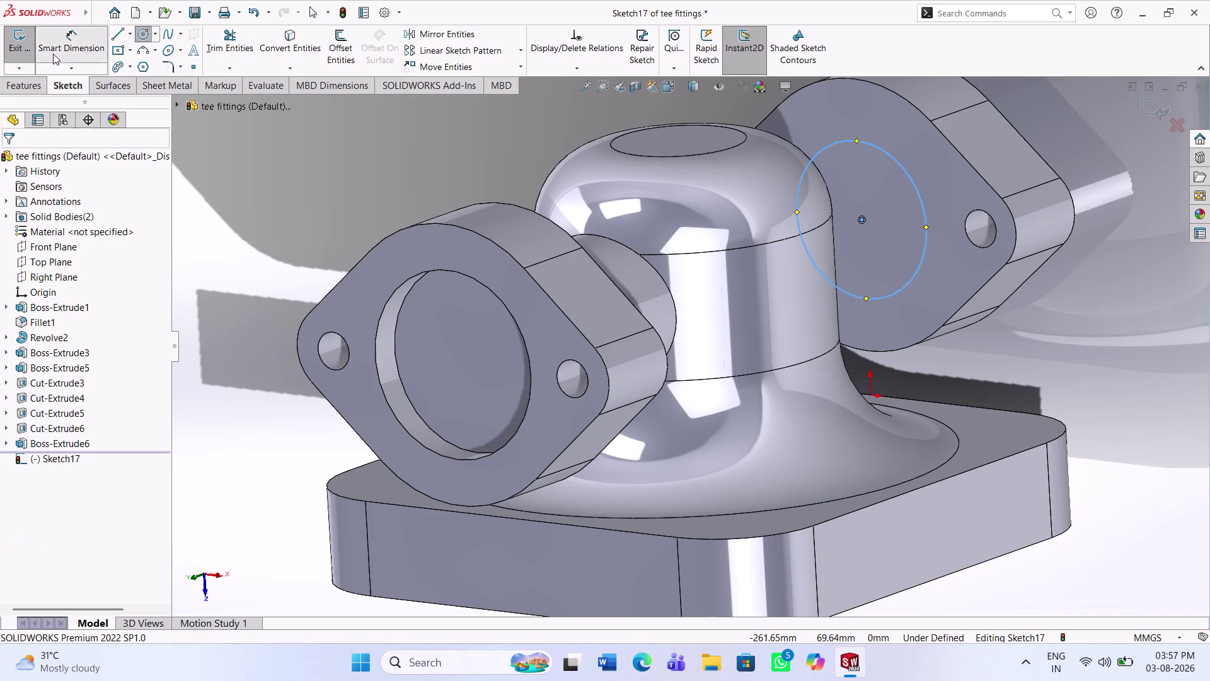
Dimension the circle to a 50 mm diameter.
click(930, 232)
click(1075, 327)
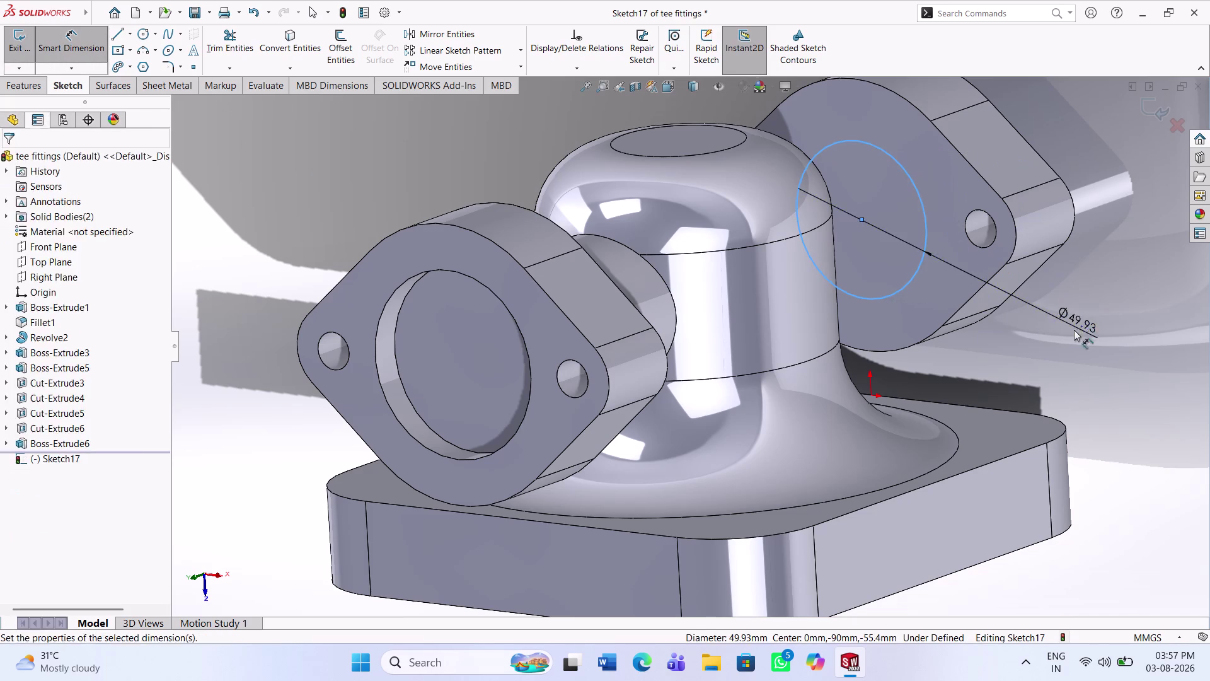
text(50)
key(Return)
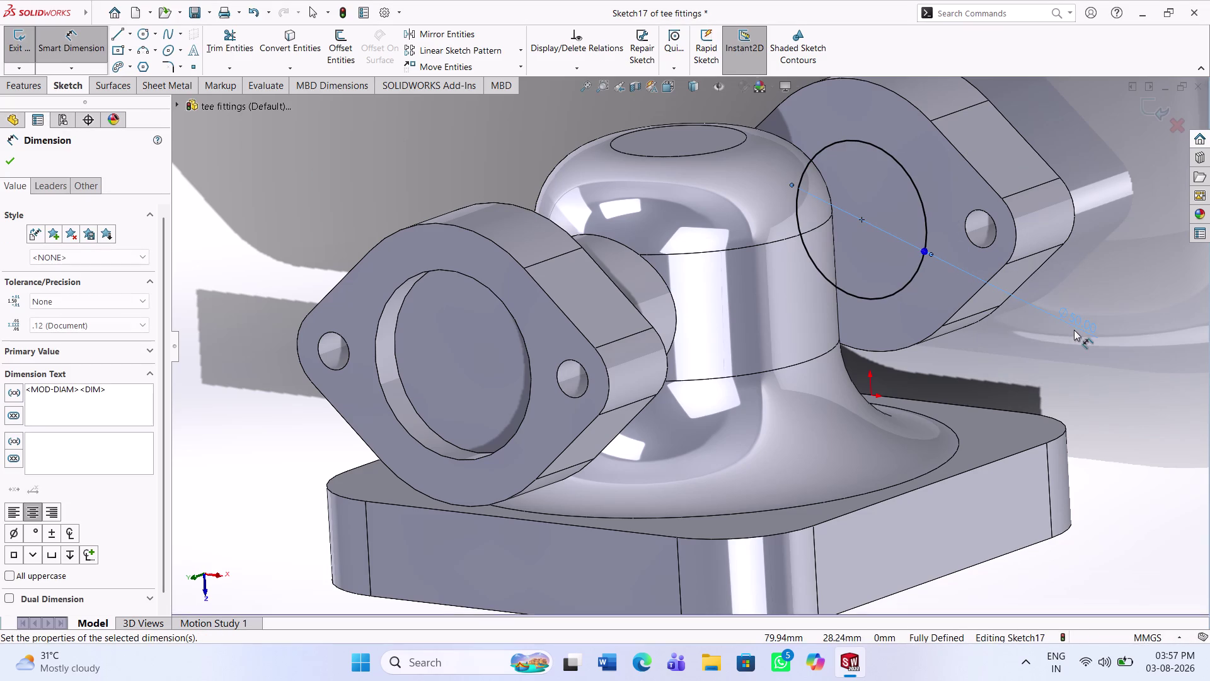
key(Escape)
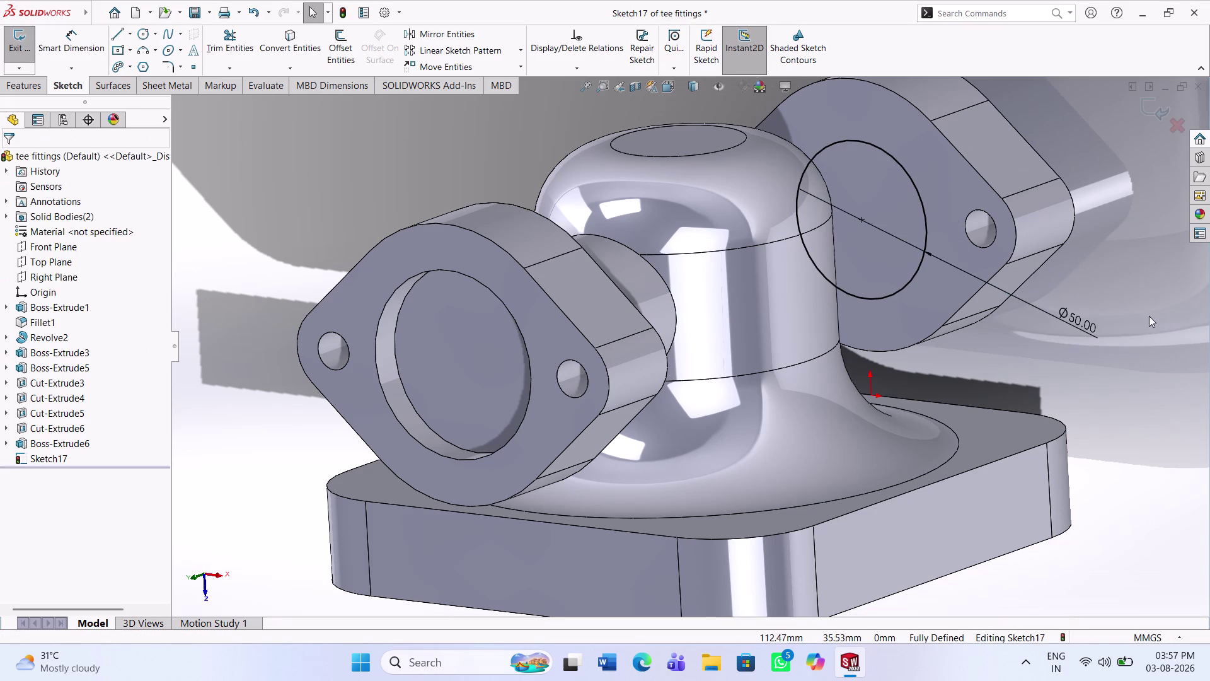
click(18, 85)
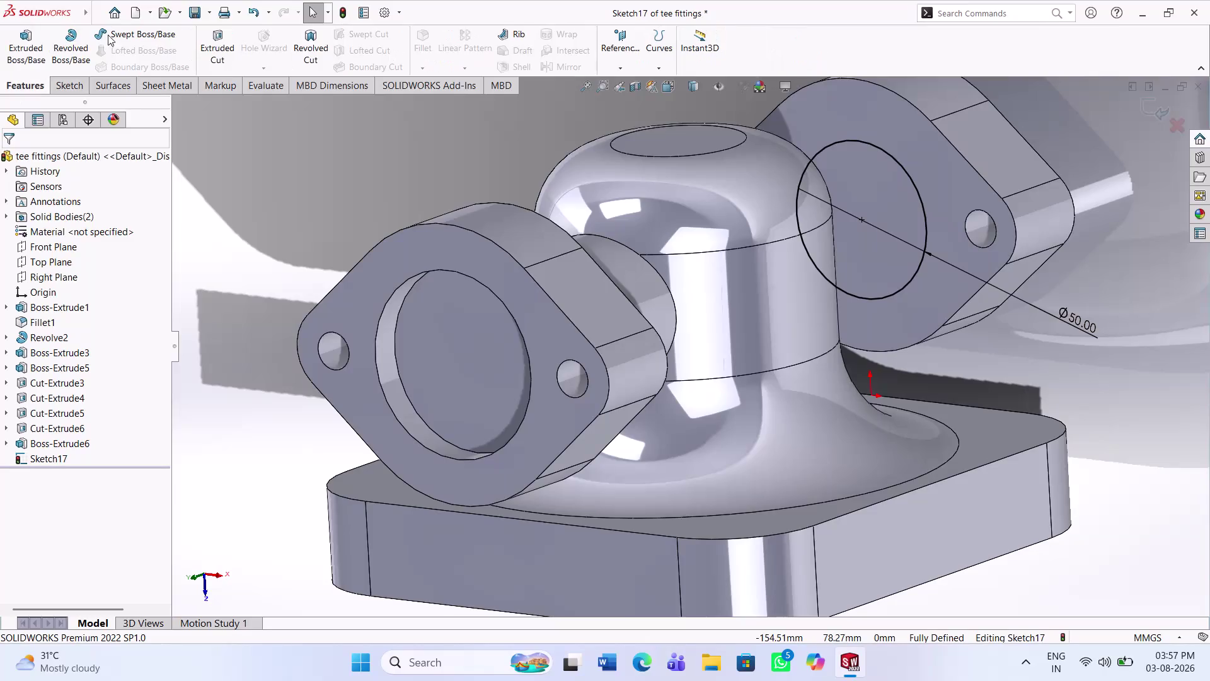
Extrude the second flange's 50 mm circle up to the dome face as Boss-Extrude7.
click(33, 40)
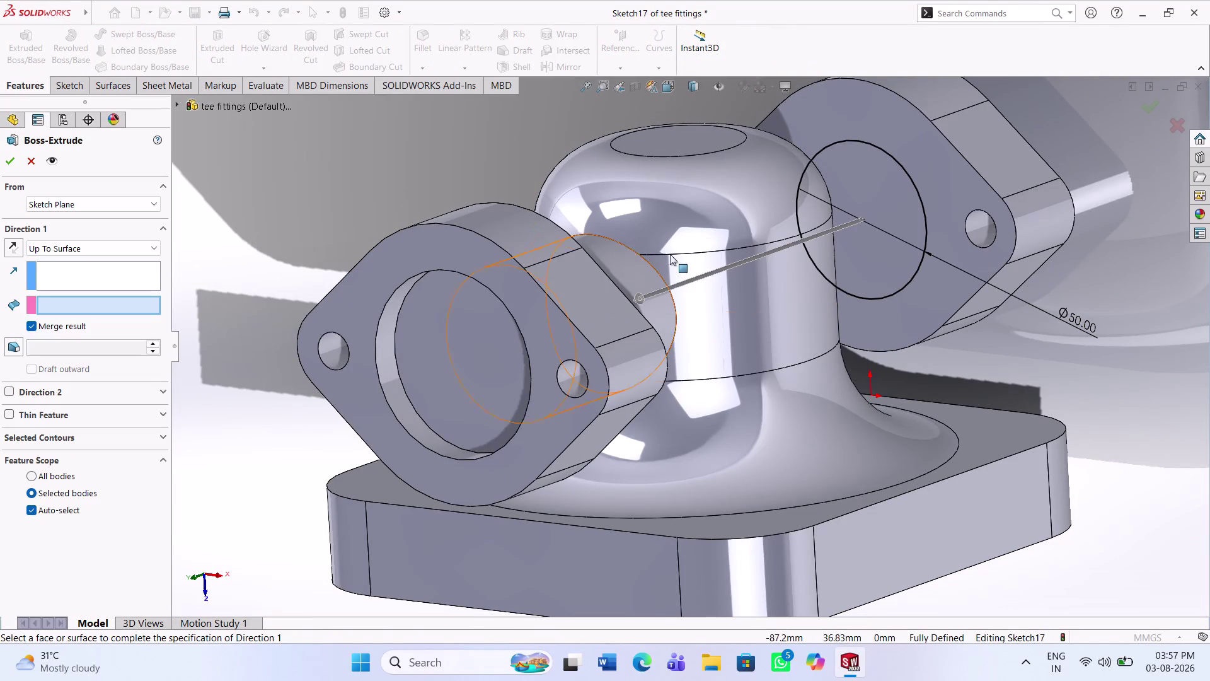
middle_drag(880, 231, 811, 268)
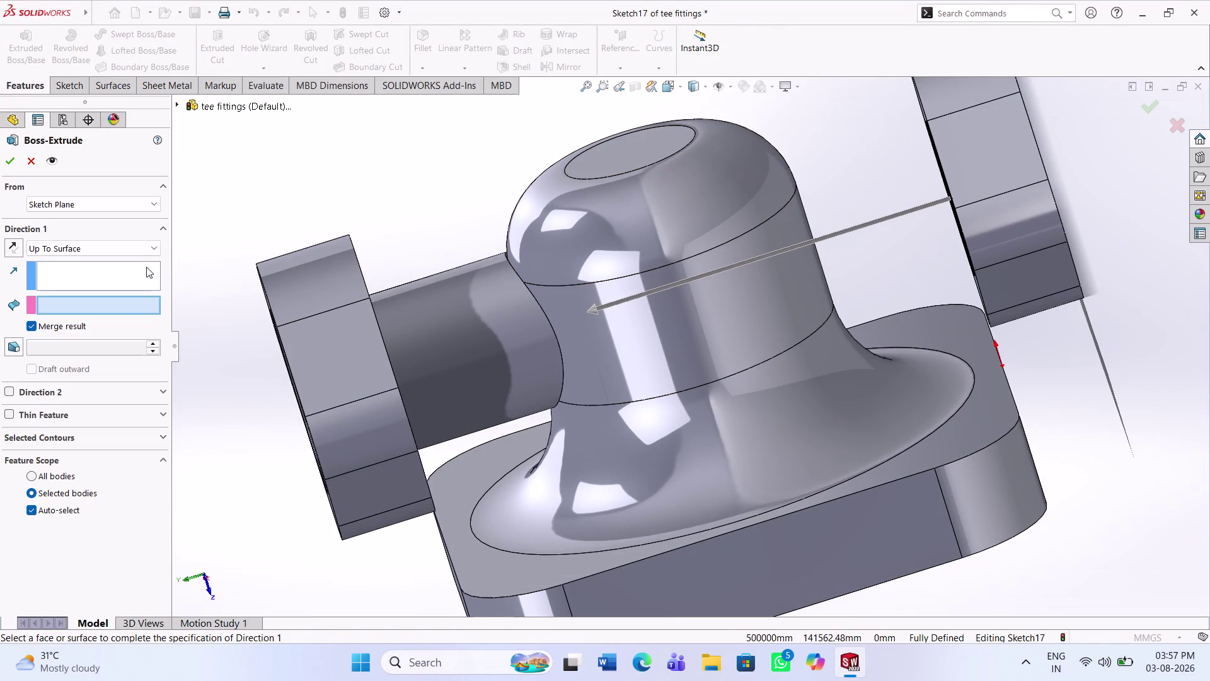
click(804, 264)
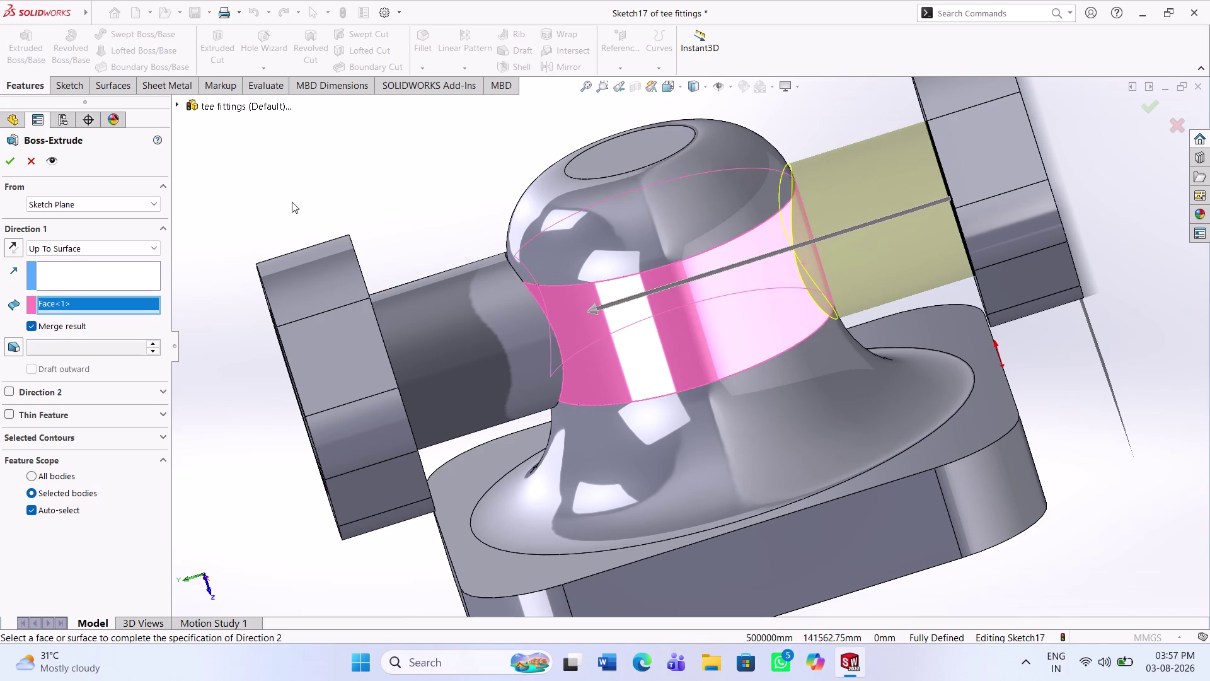
click(10, 158)
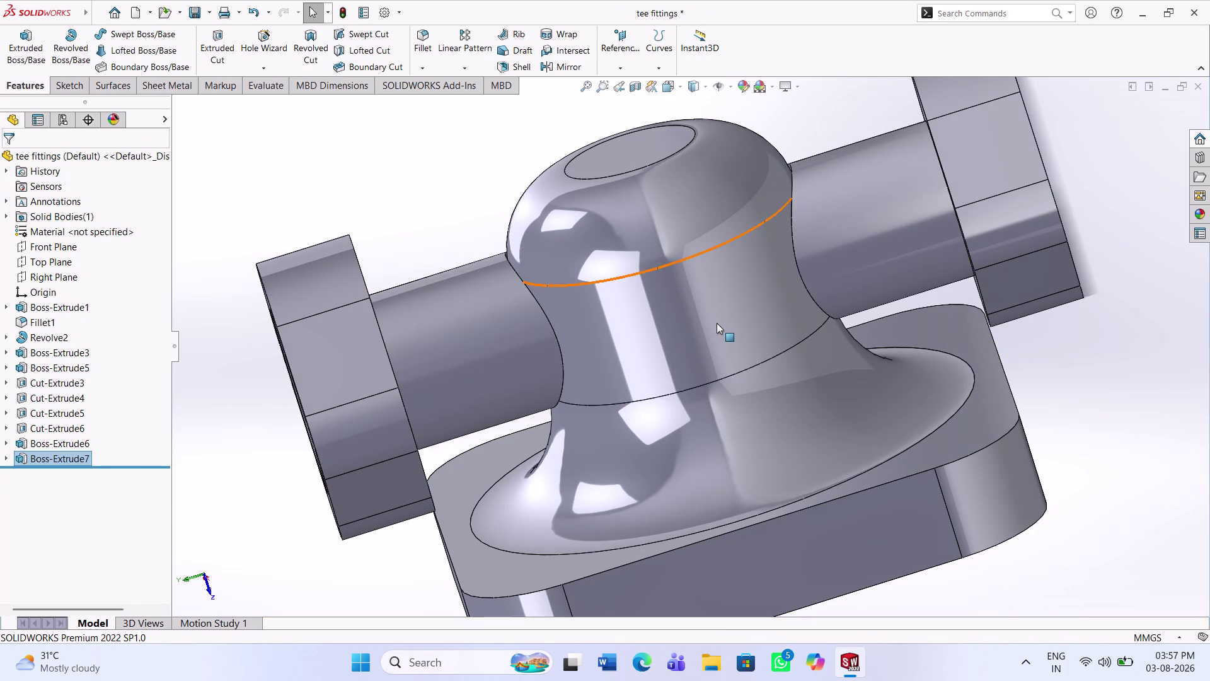
scroll(up, 3)
Start Sketch18 on the front flange's recessed circular face, viewed Normal To.
middle_drag(739, 328, 756, 278)
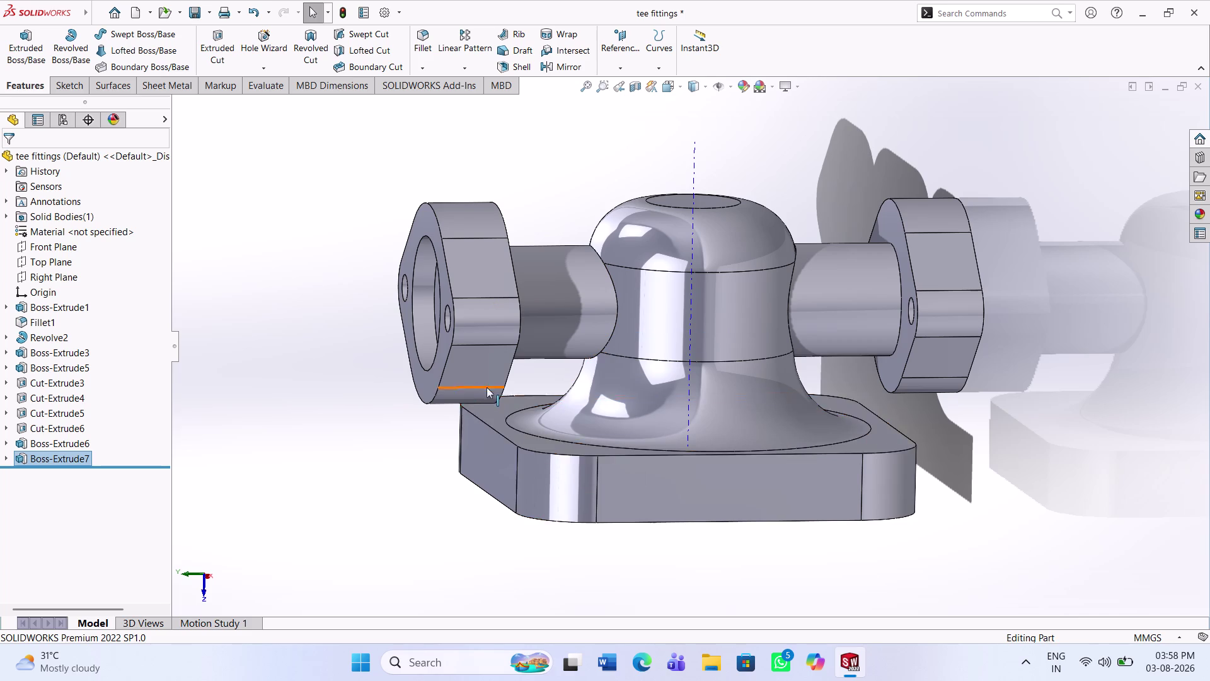
middle_drag(487, 387, 553, 390)
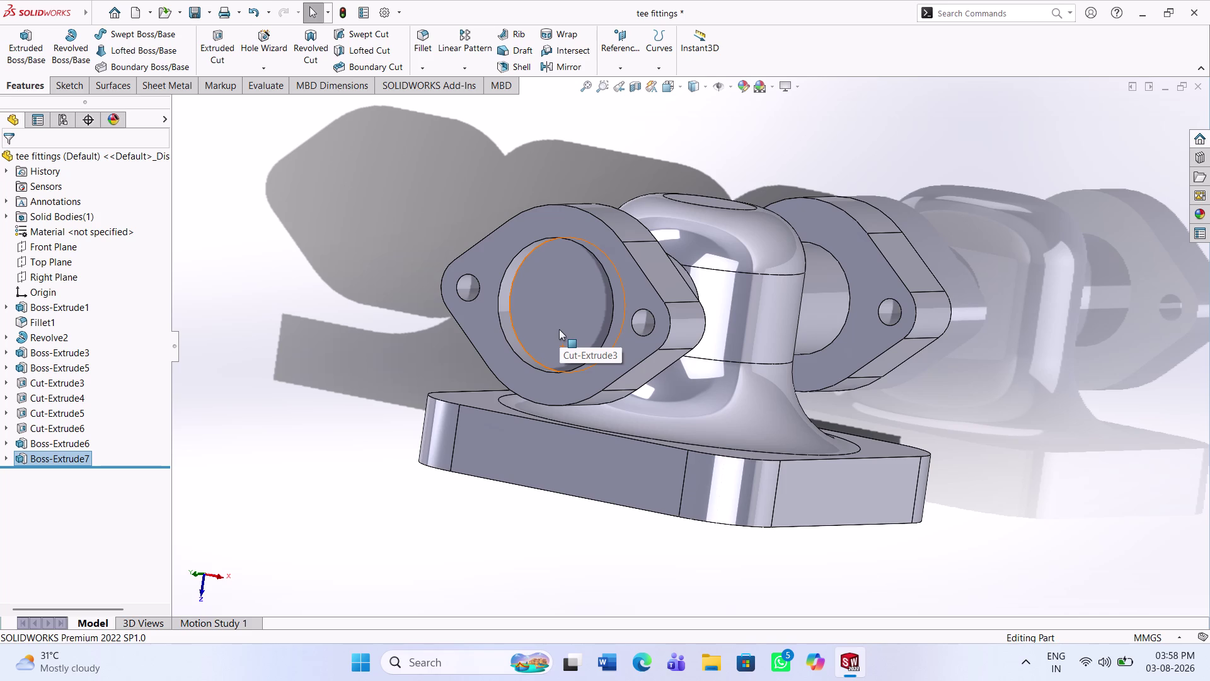
click(632, 272)
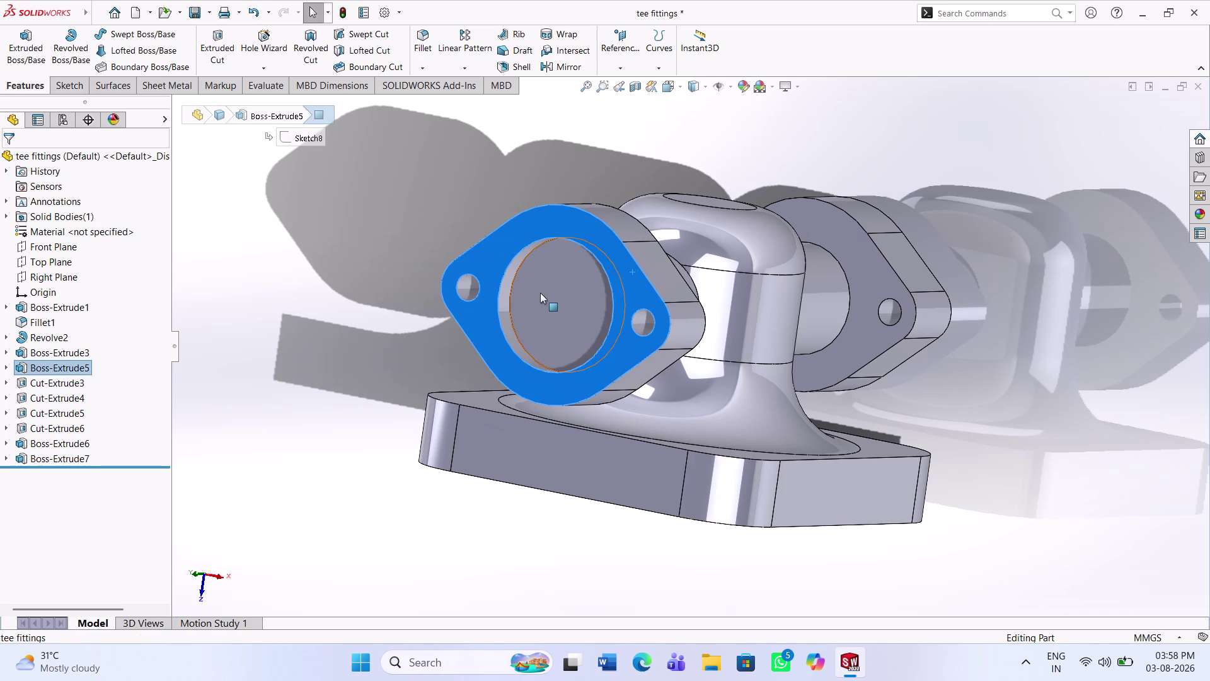
click(541, 293)
click(63, 87)
click(23, 40)
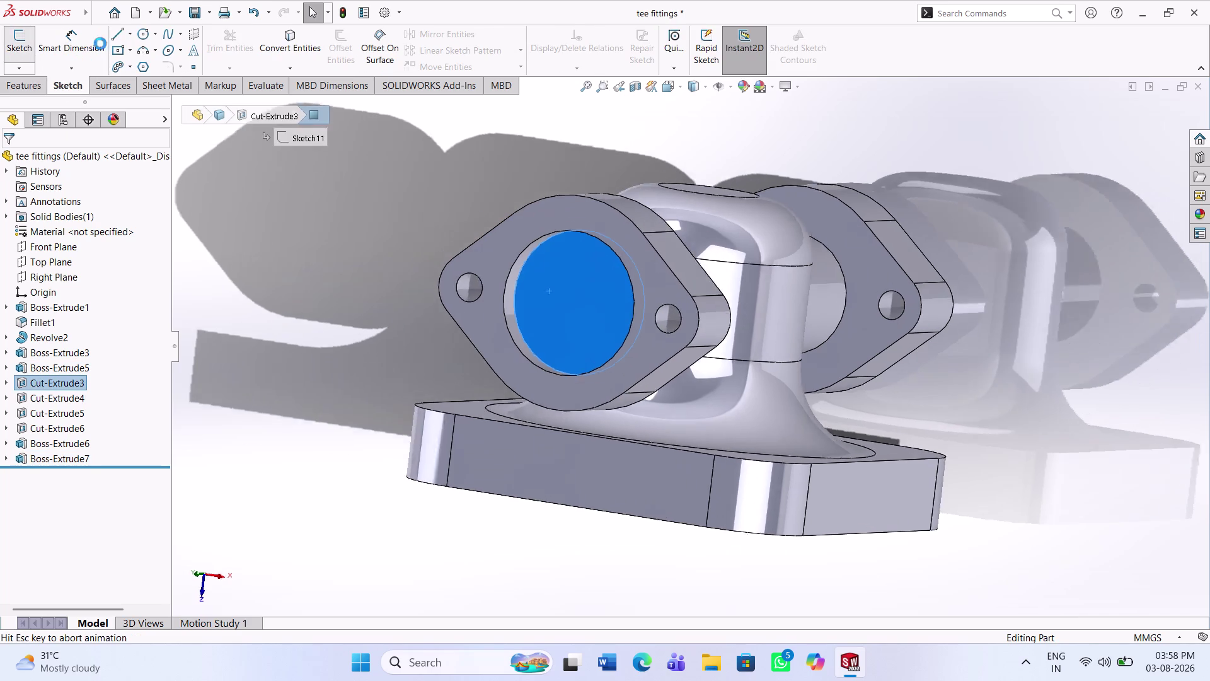
click(137, 41)
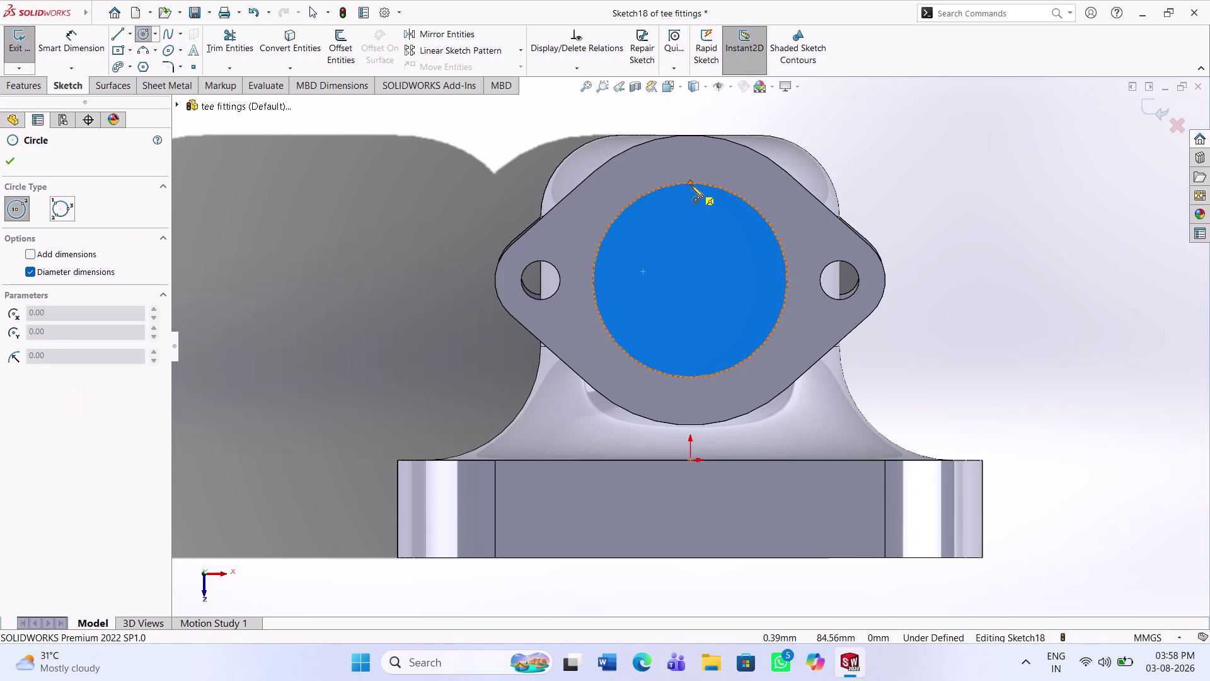
Draw a circle at the bore centre and dimension it to 50 mm diameter.
click(689, 282)
click(722, 349)
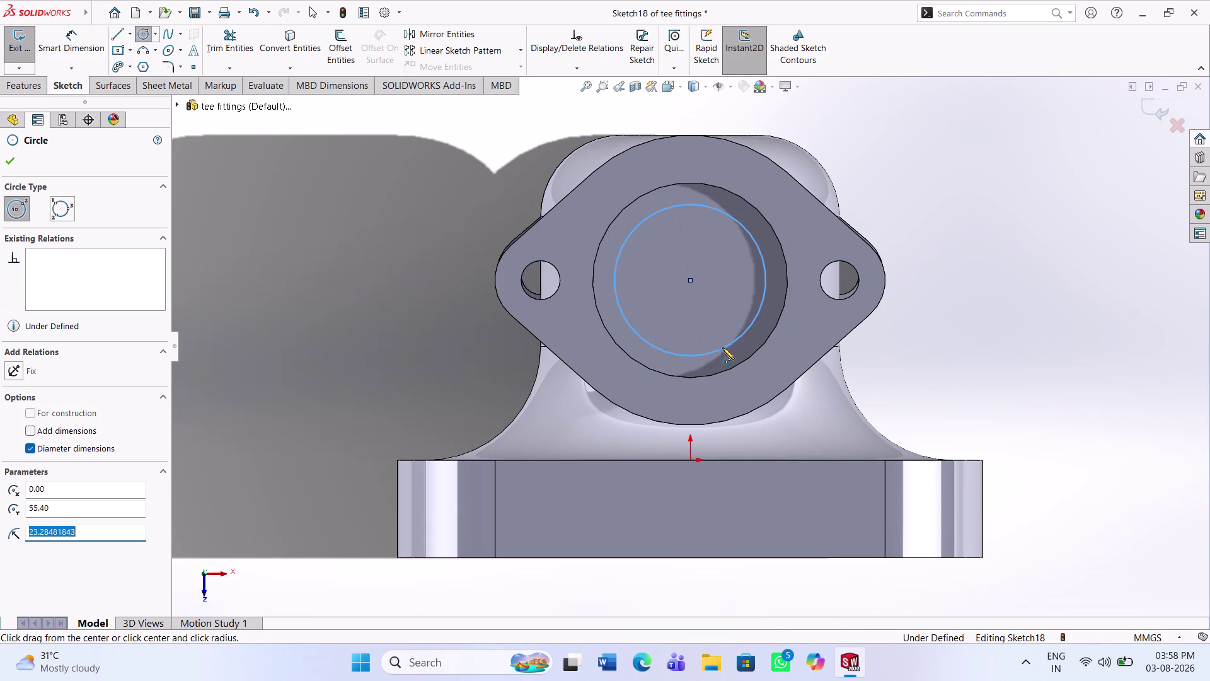
click(75, 46)
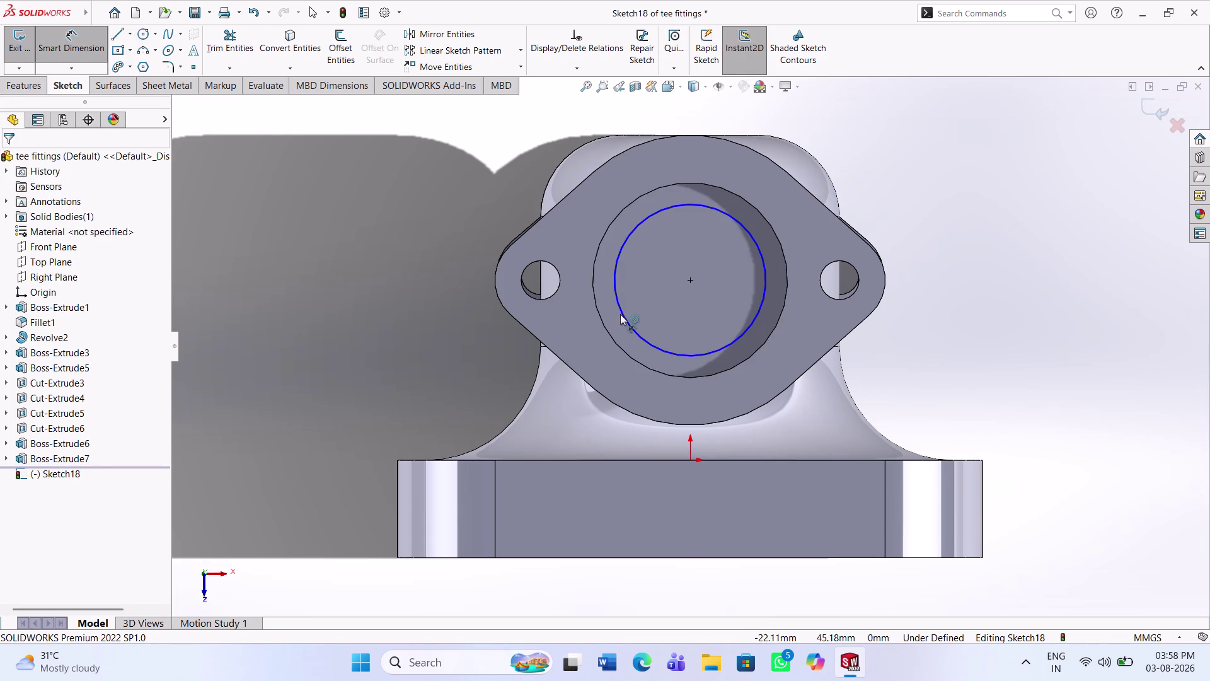
click(620, 314)
click(461, 357)
text(5)
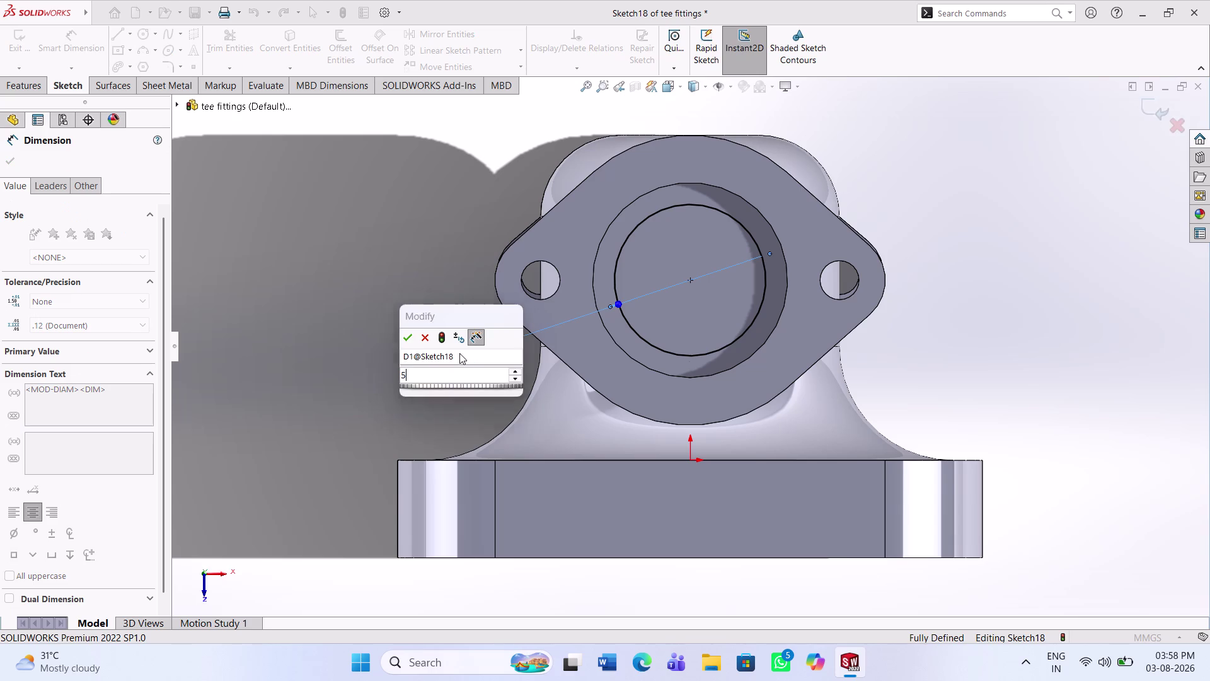
text(0)
key(Return)
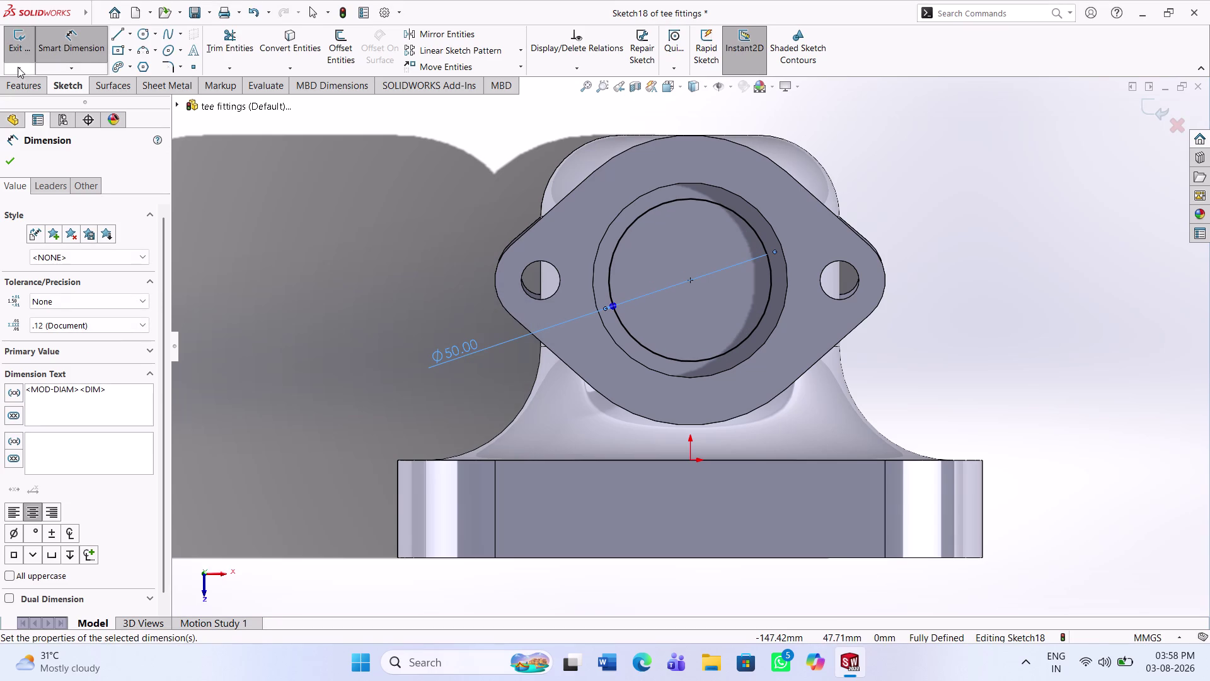
click(24, 88)
Cancel the accidentally started Boss-Extrude, leaving Sketch18 closed.
click(22, 52)
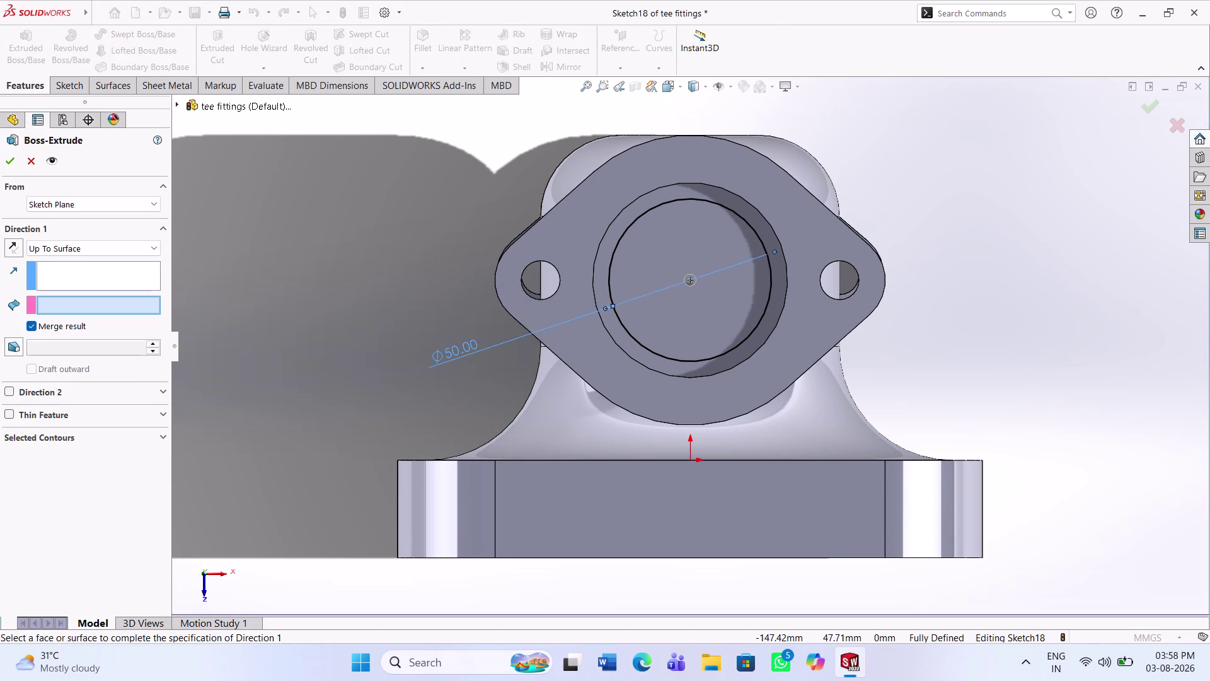
click(29, 159)
click(207, 56)
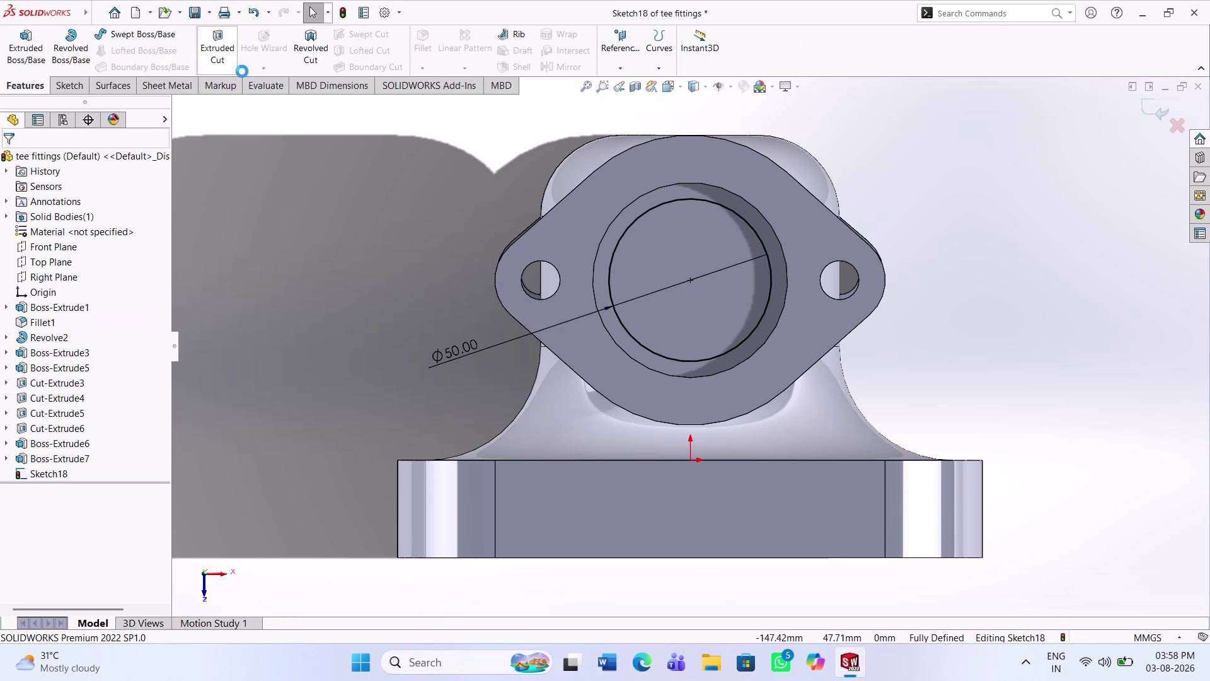
Create Cut-Extrude7 from the 50 mm Sketch18 circle: Blind 90 mm deep with a 4° draft.
middle_drag(508, 311, 495, 337)
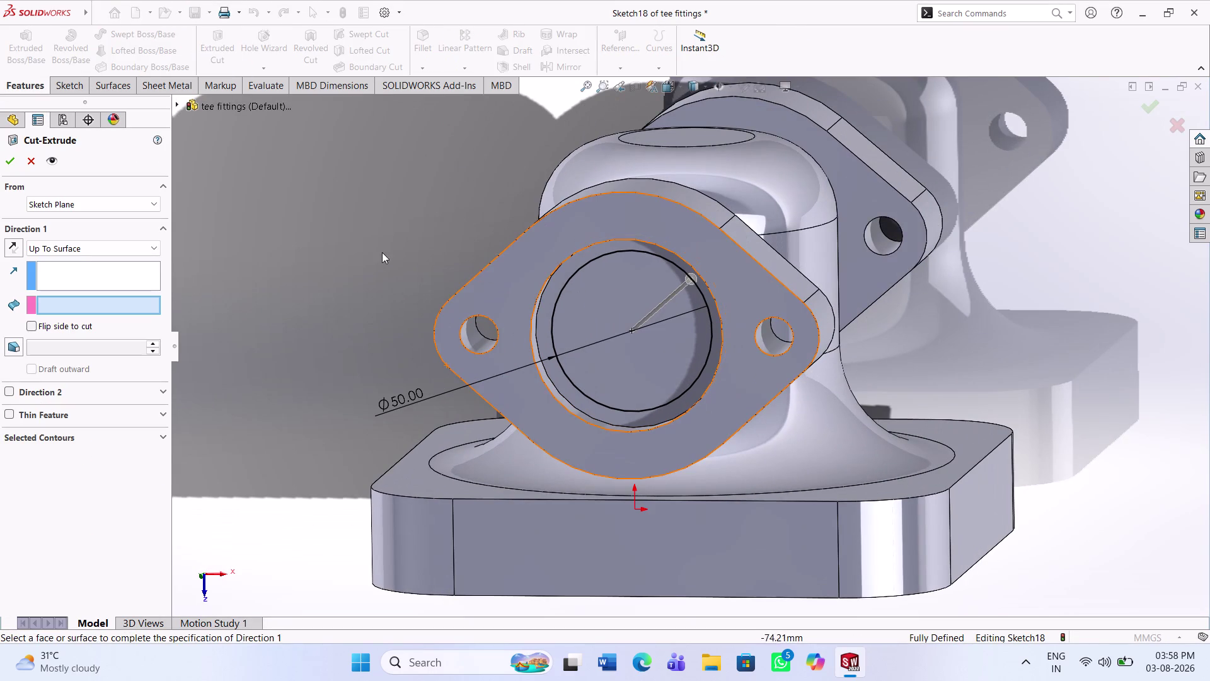
click(74, 248)
click(69, 259)
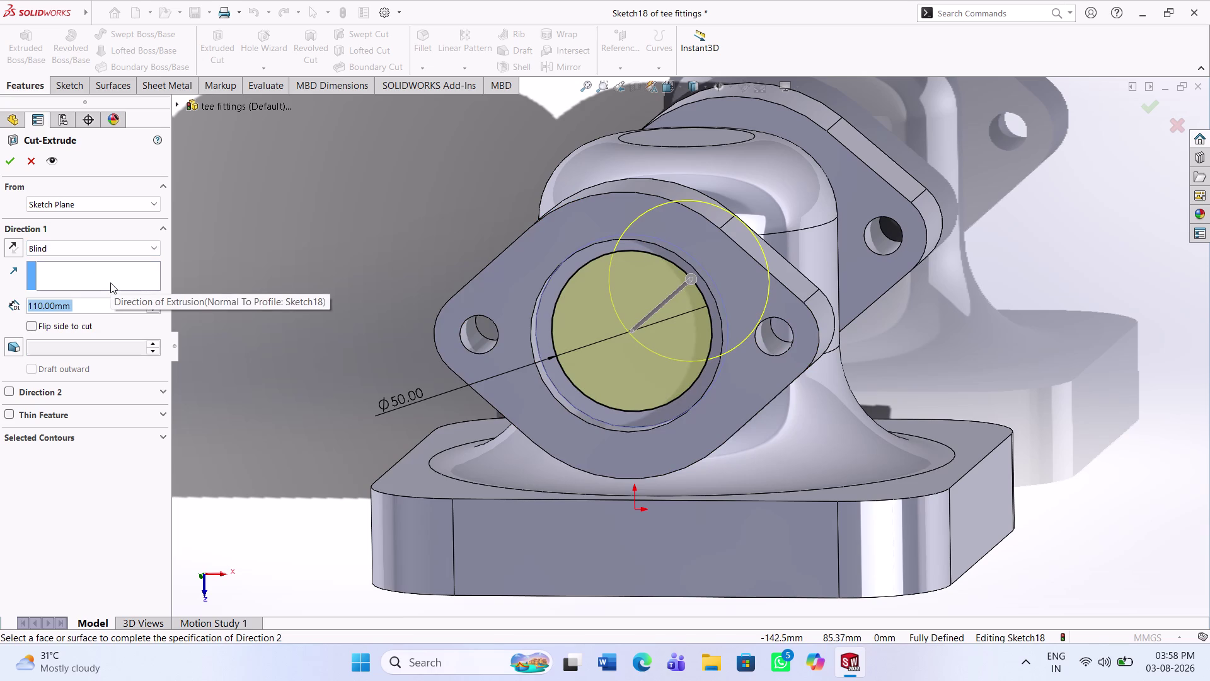
text(9)
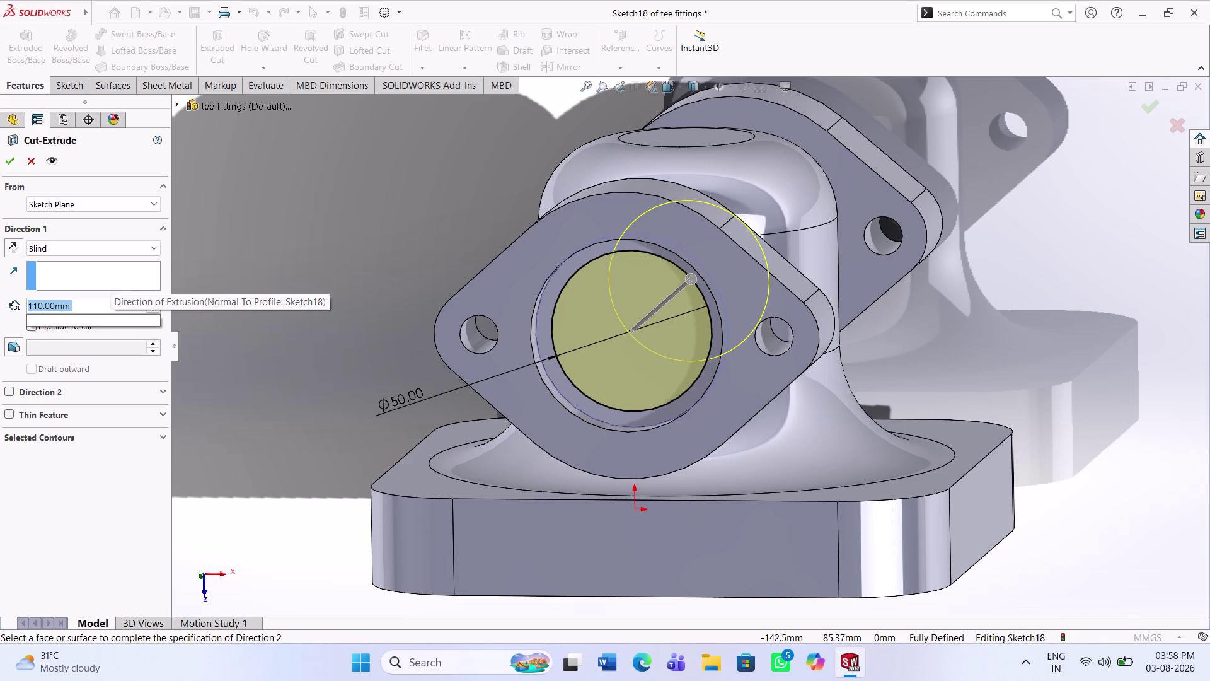
text(0)
key(Return)
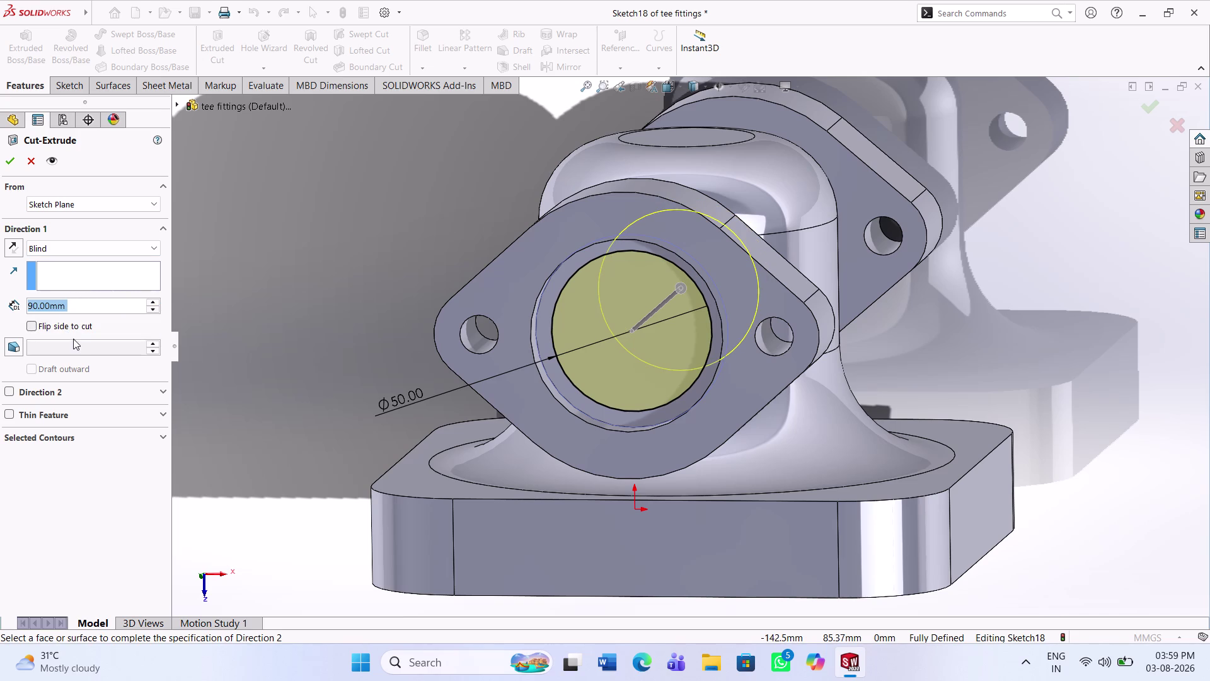
click(15, 346)
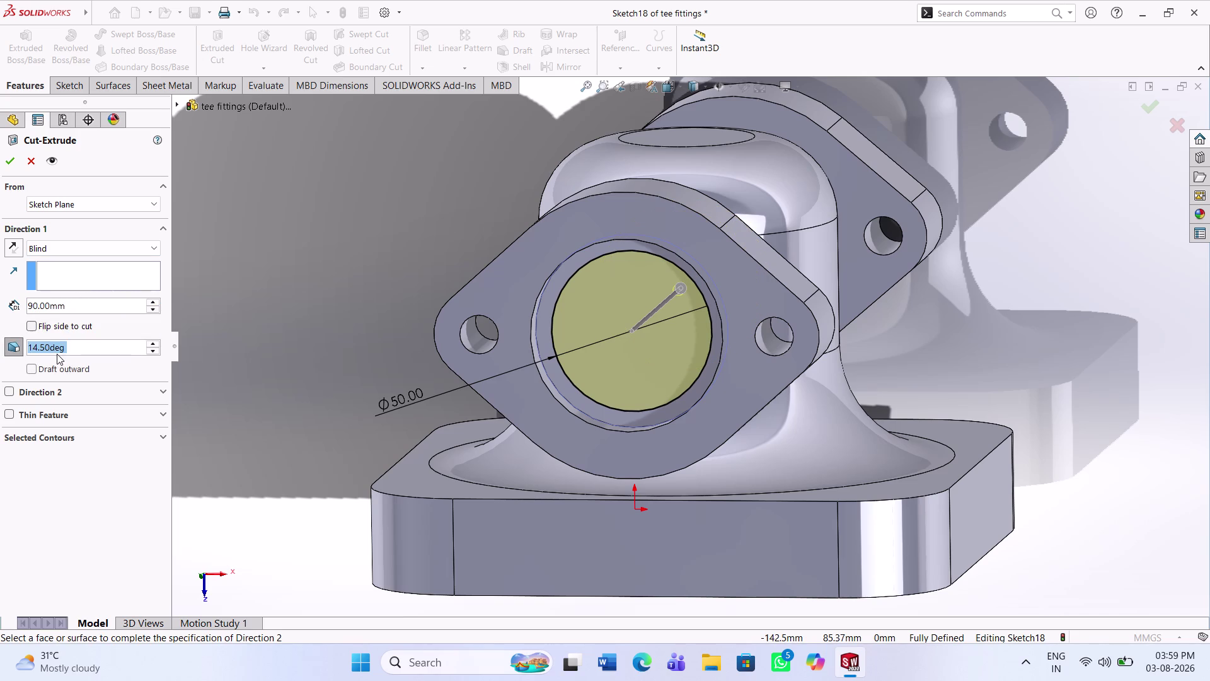
key(4)
key(Return)
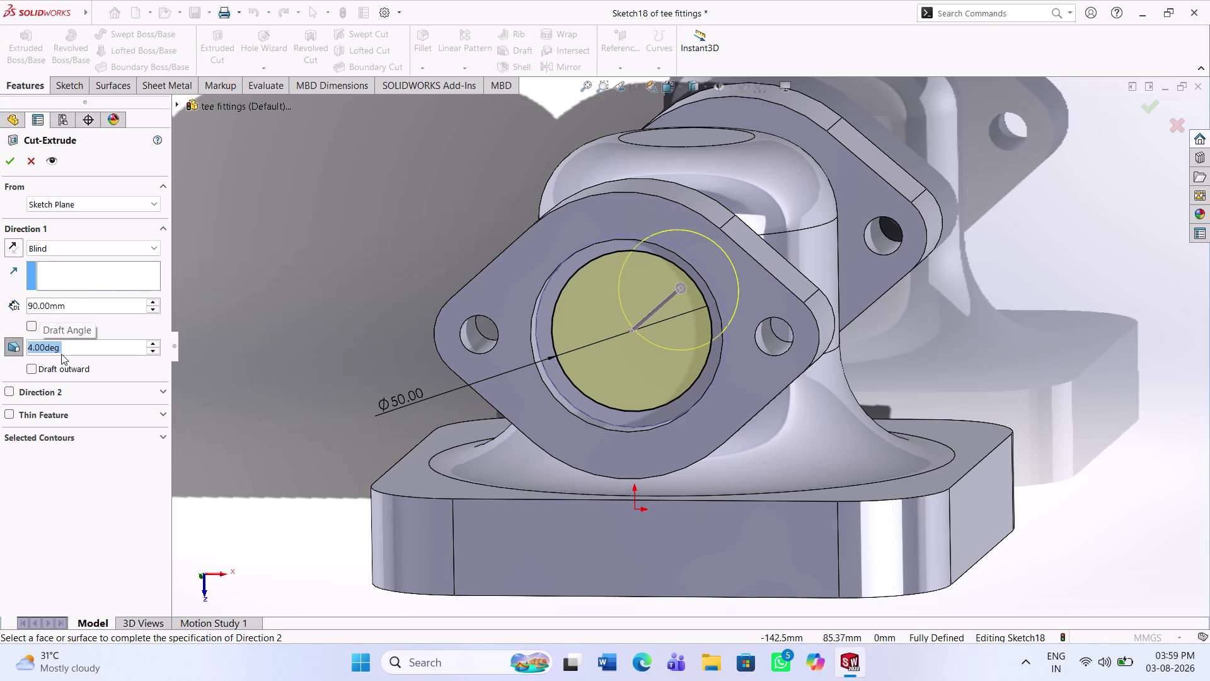
click(7, 157)
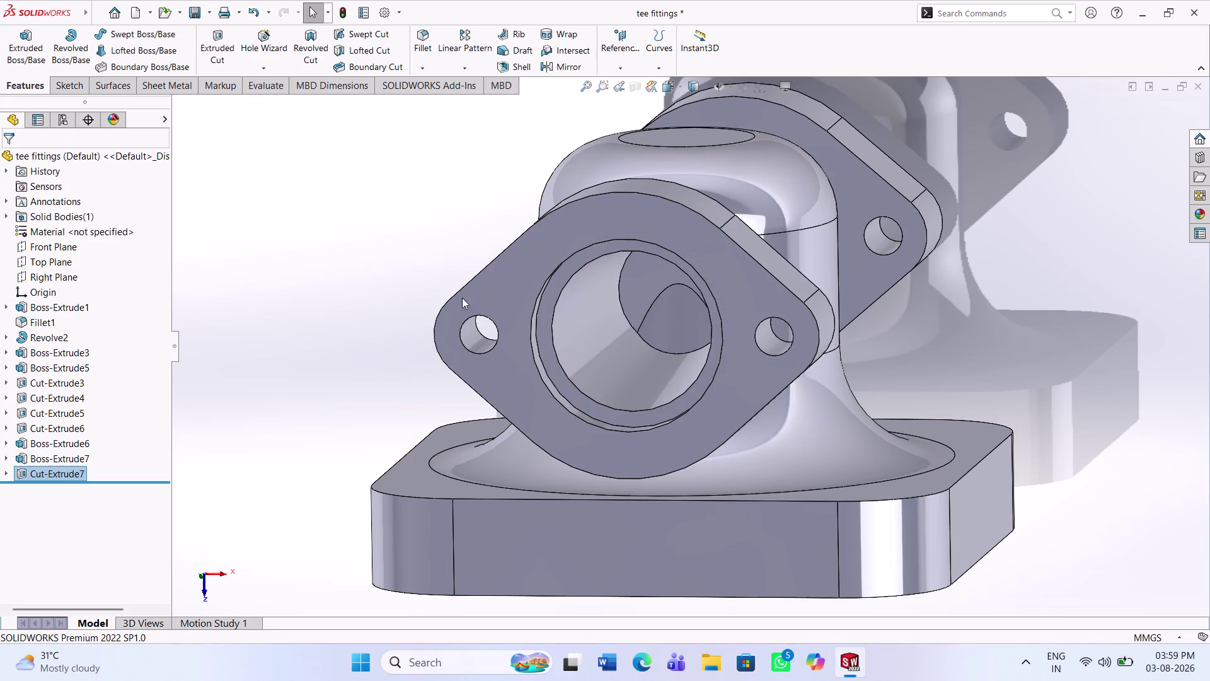
Inspect the 90 mm drafted bore from several angles, then undo Cut-Extrude7.
middle_drag(829, 362, 834, 360)
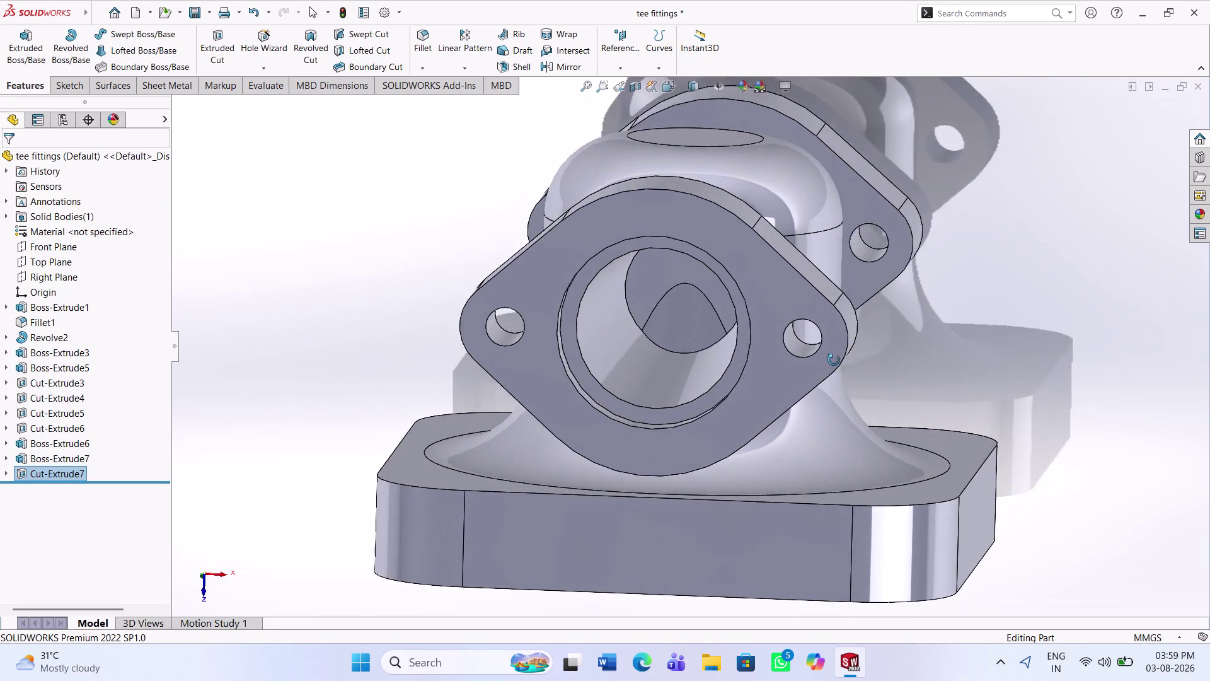
middle_drag(834, 360, 838, 348)
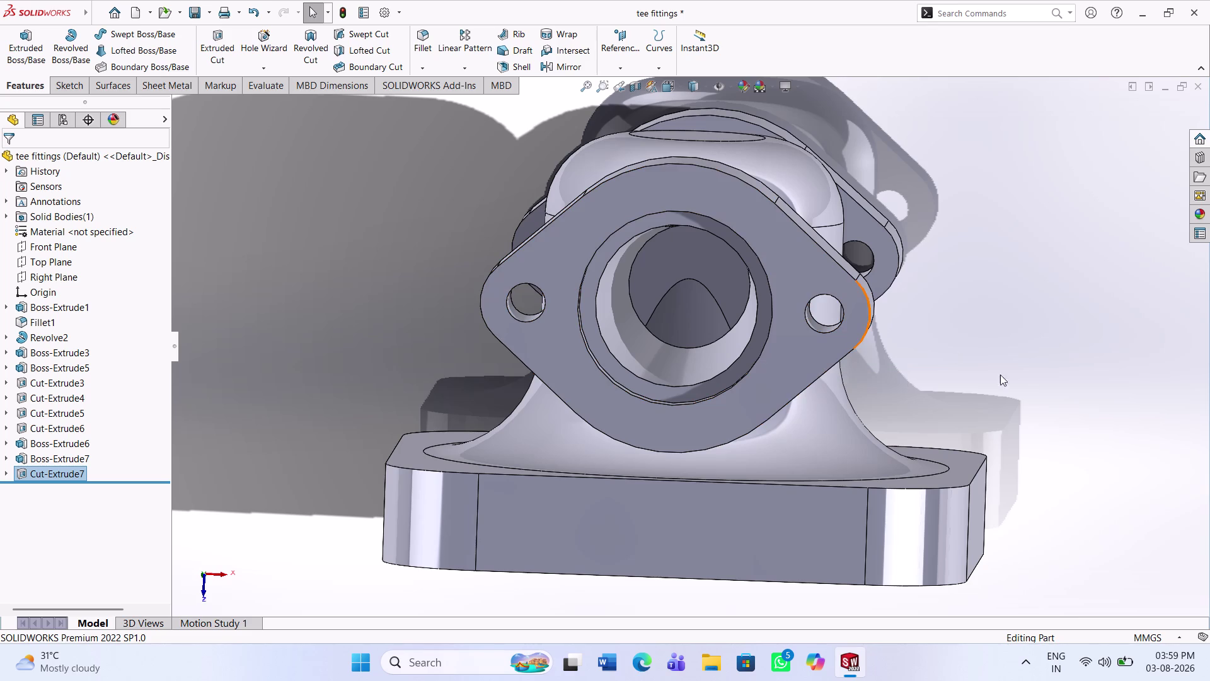
middle_drag(774, 357, 772, 368)
scroll(down, 3)
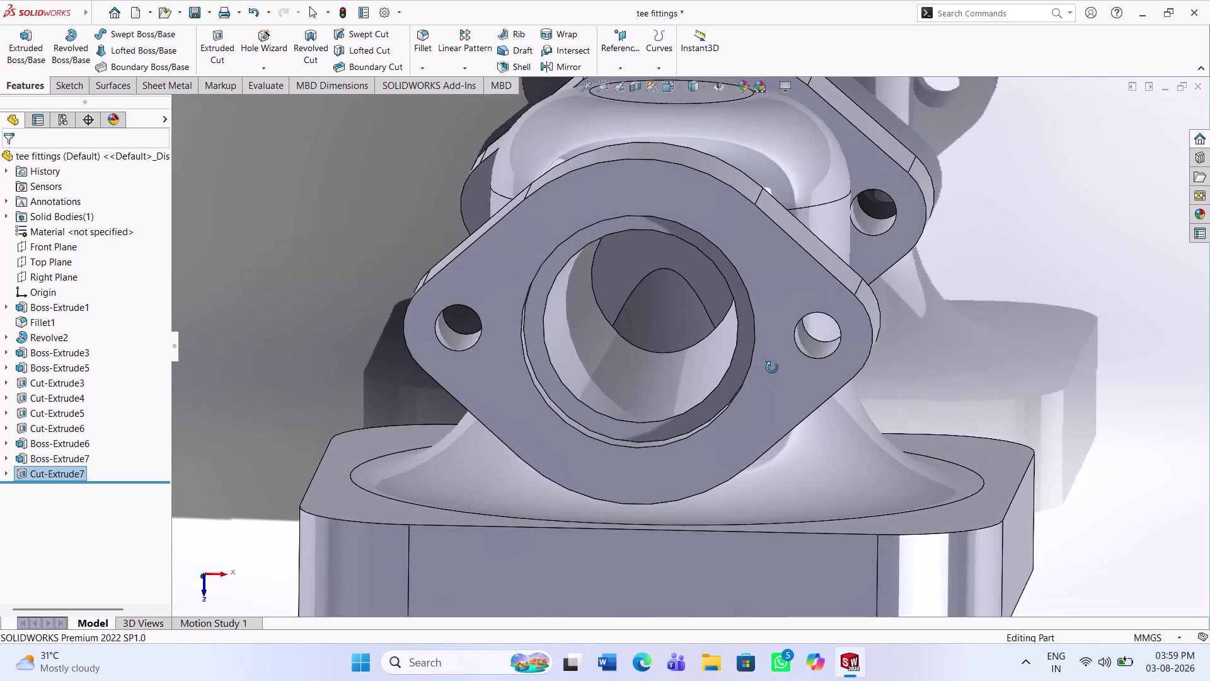
middle_drag(772, 369, 769, 369)
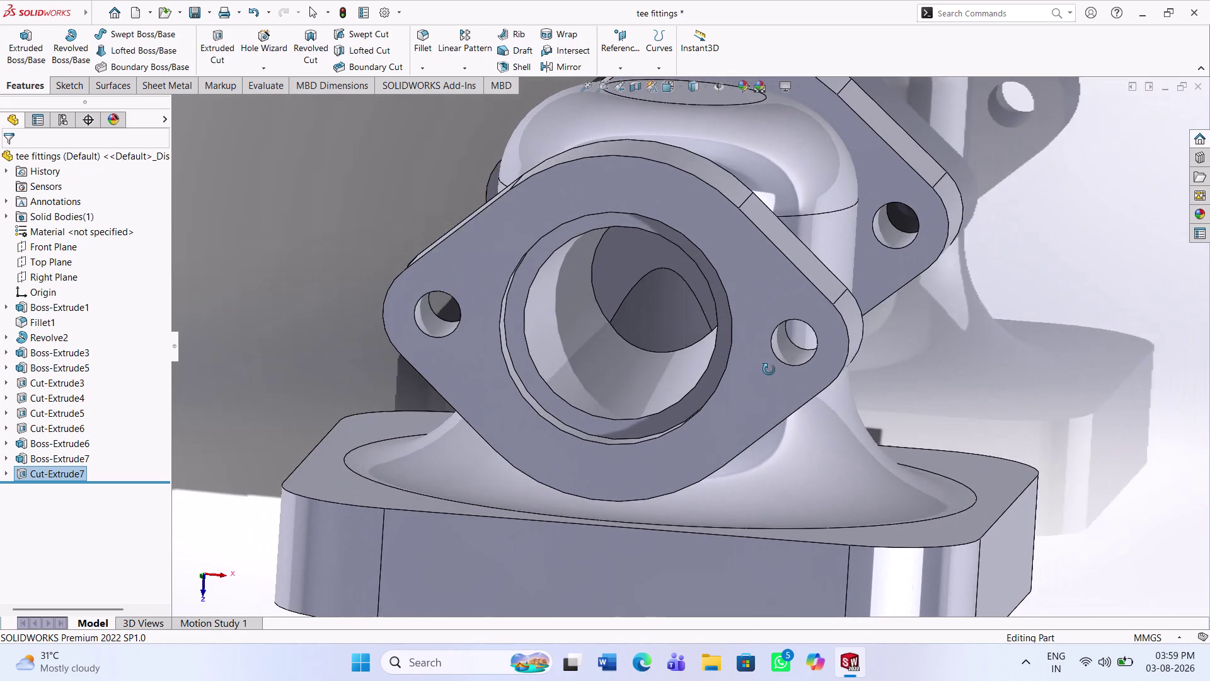
middle_drag(769, 369, 777, 371)
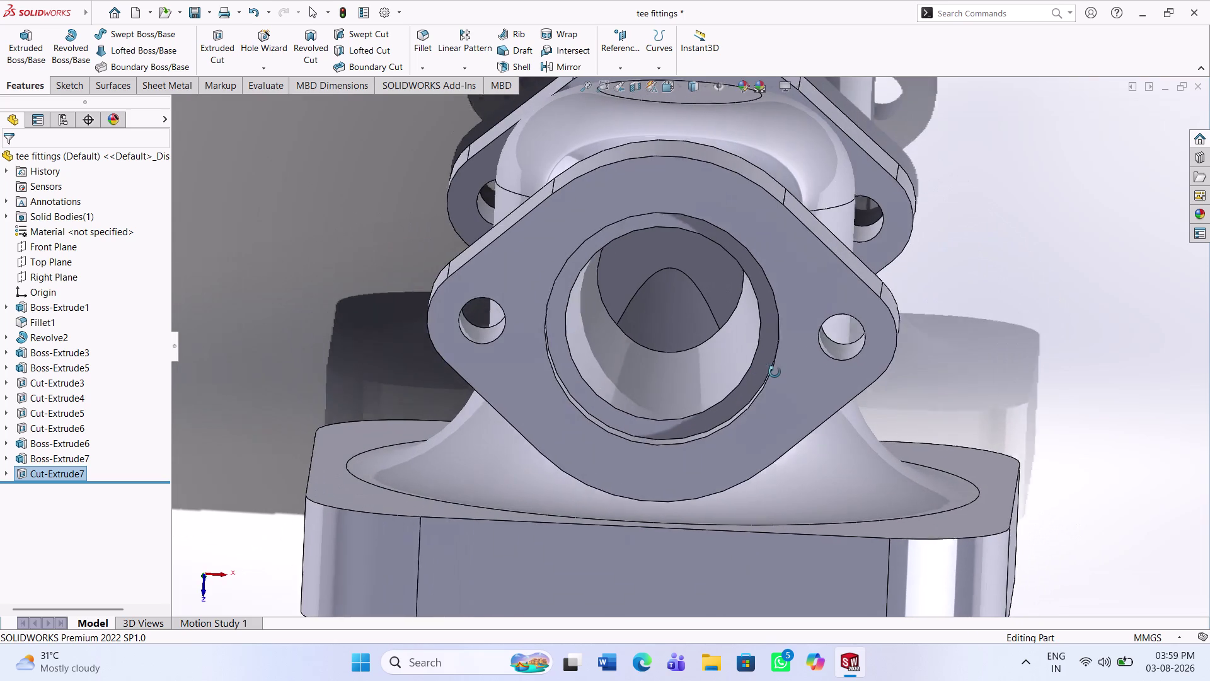
middle_drag(776, 371, 775, 372)
key(ctrl+z)
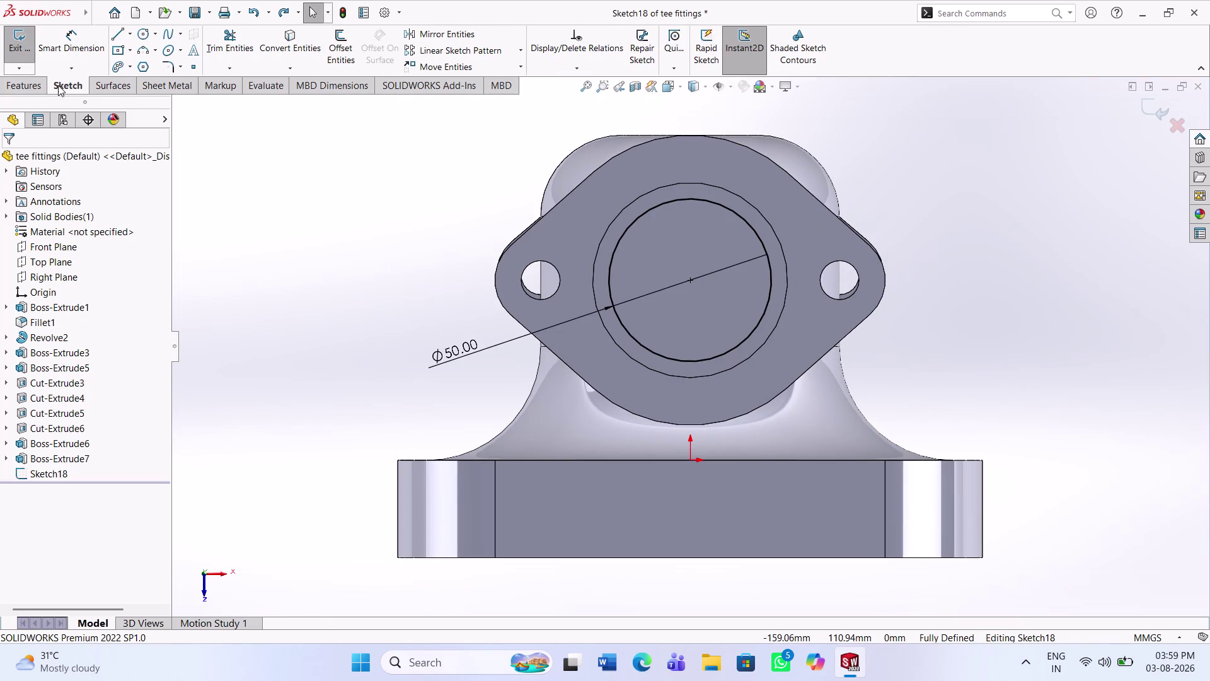
Create Cut-Extrude9: Blind 110 mm with 4° draft, keeping all bodies.
click(30, 79)
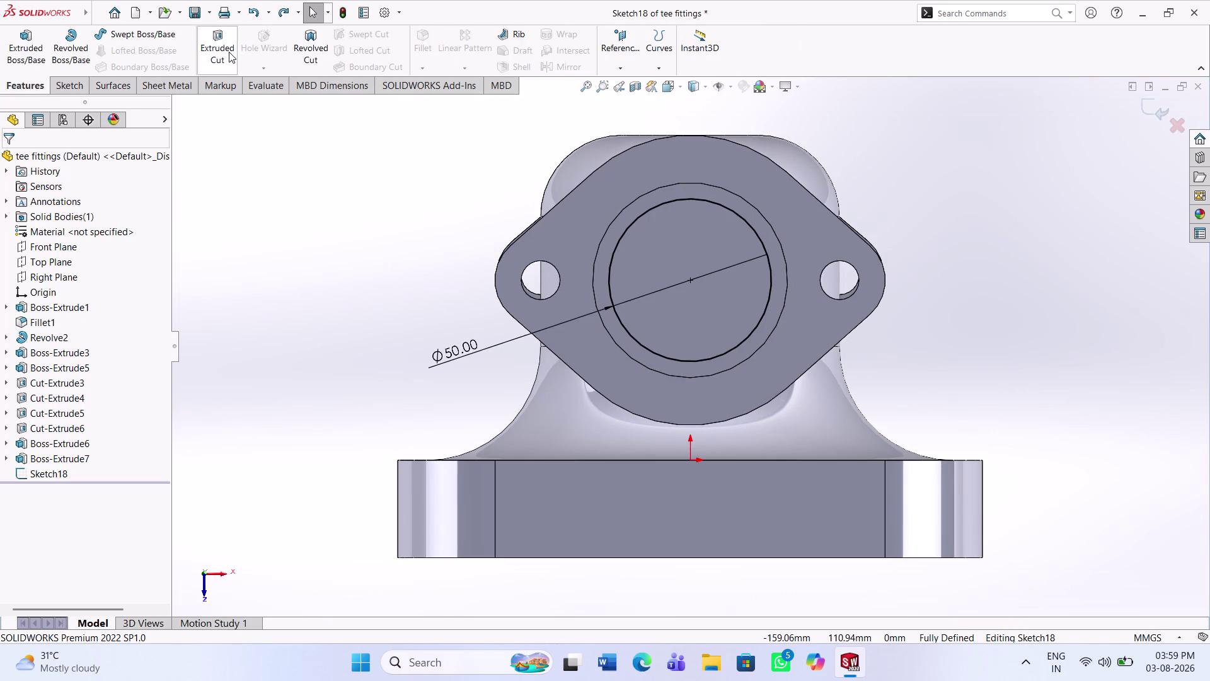
click(229, 51)
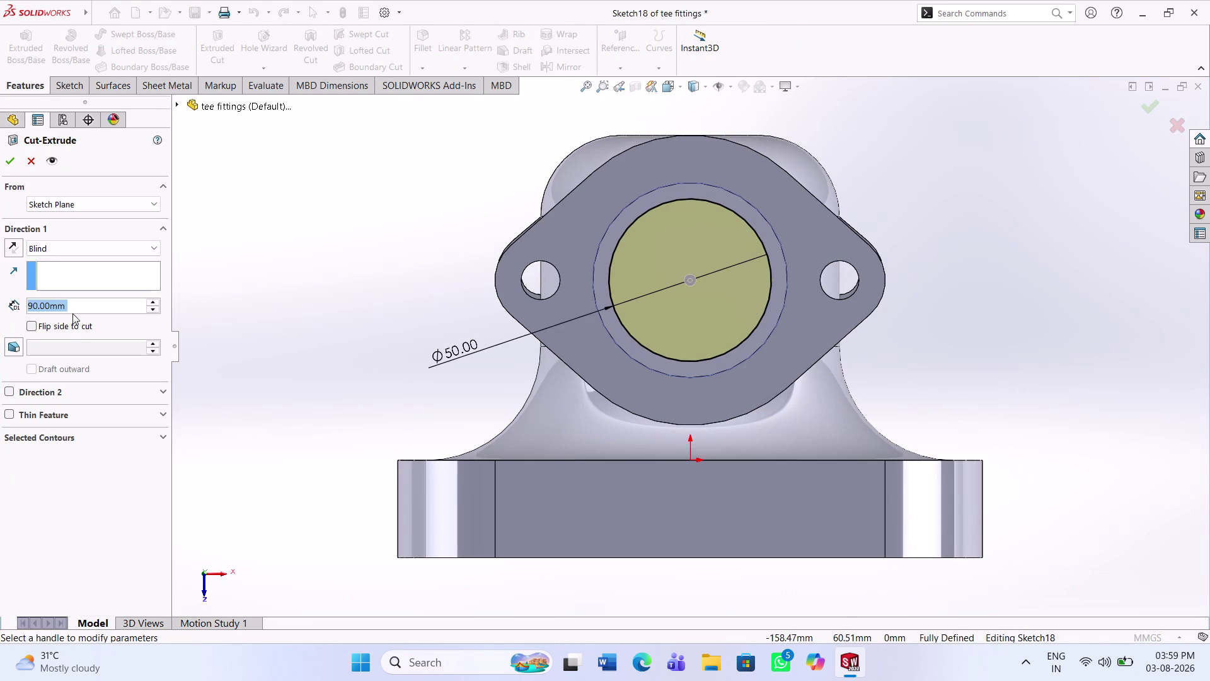
double_click(151, 304)
click(12, 164)
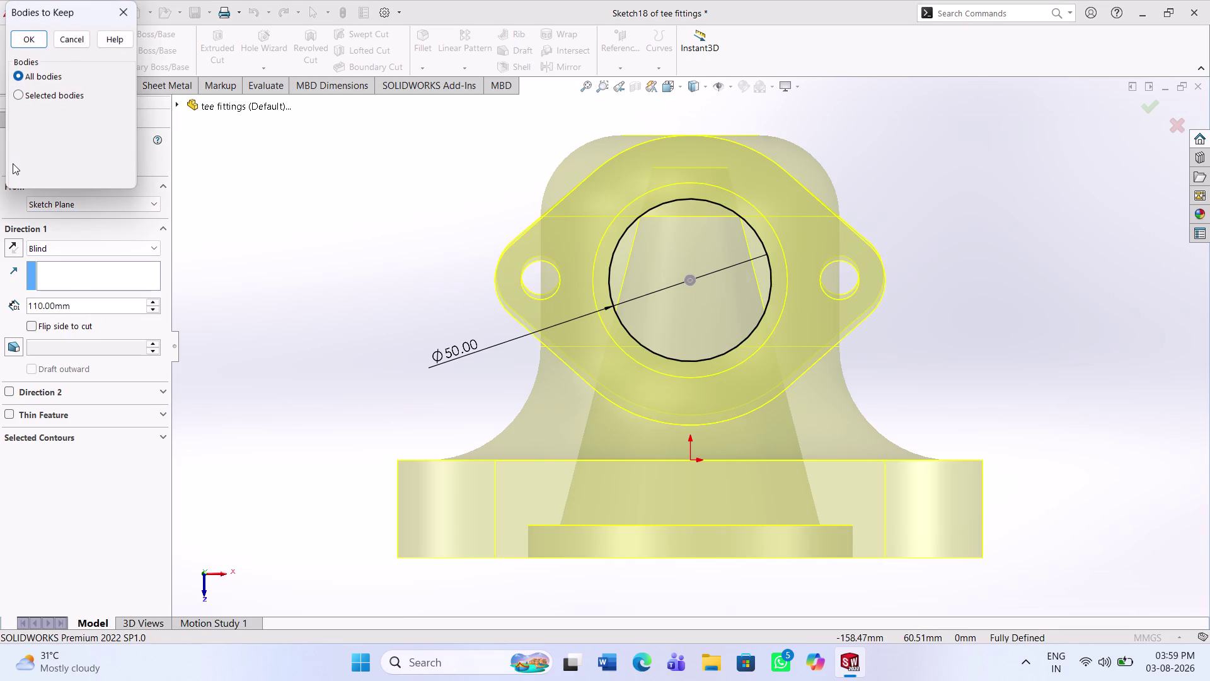
click(121, 17)
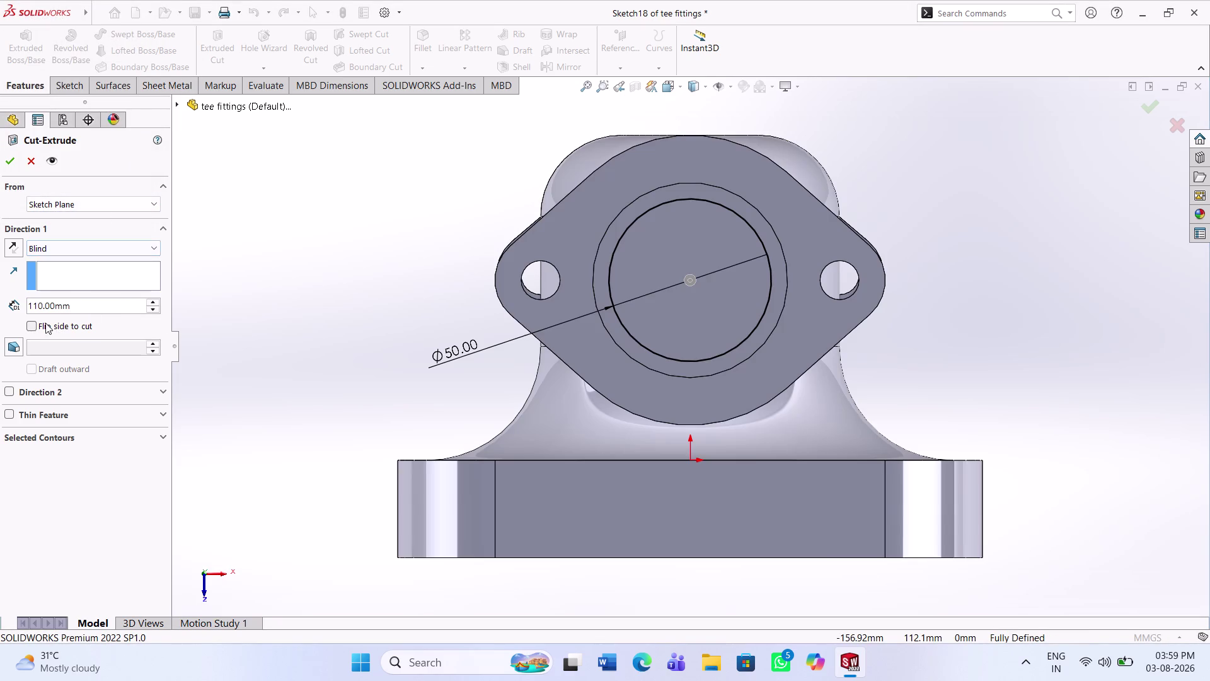
click(13, 341)
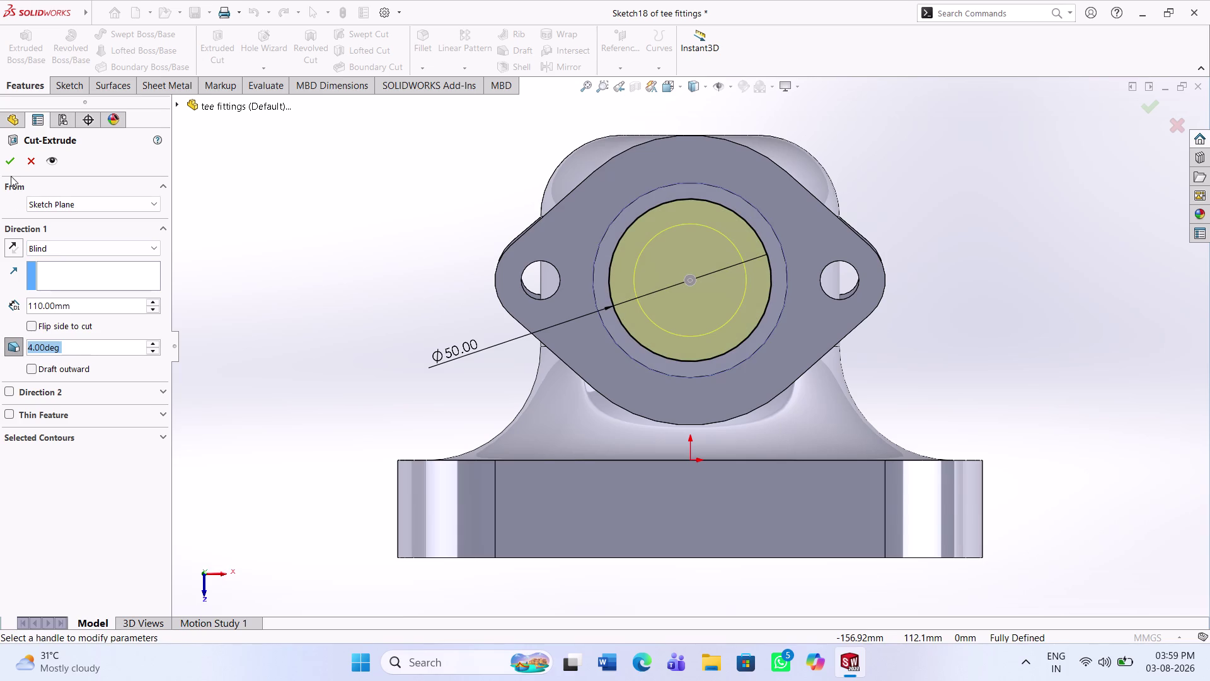
click(10, 162)
middle_drag(691, 325, 671, 322)
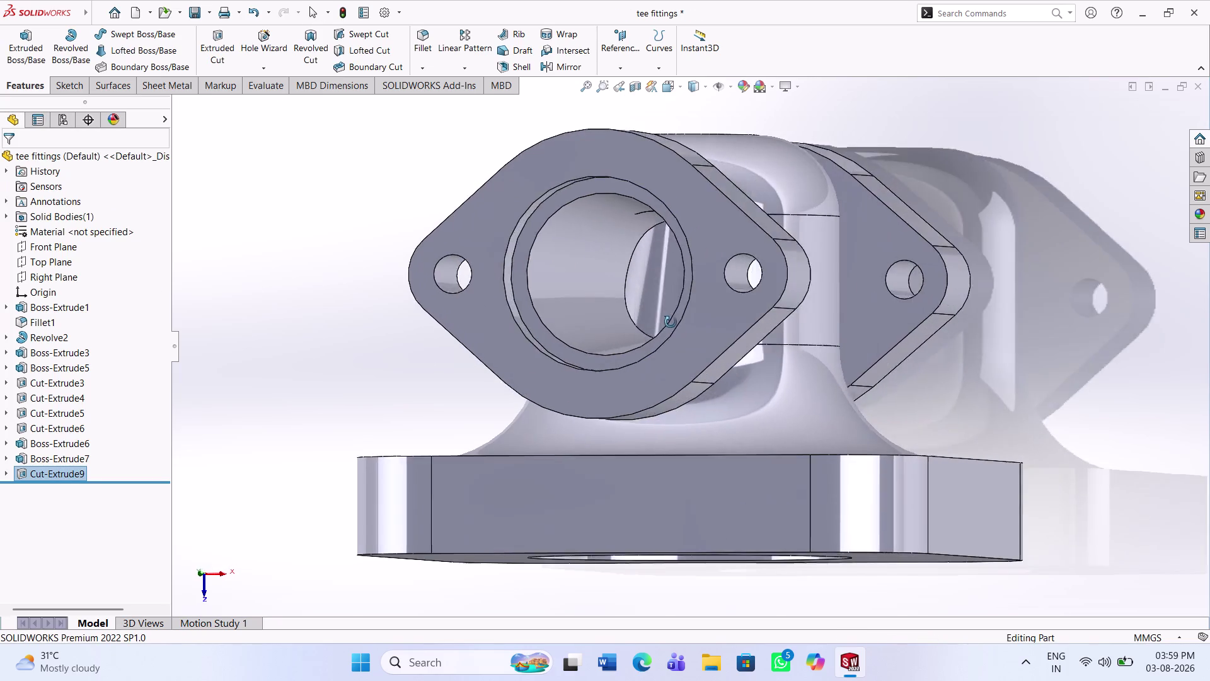
Orbit around the bored flanges and central dome to inspect Cut-Extrude9.
middle_drag(671, 323, 693, 349)
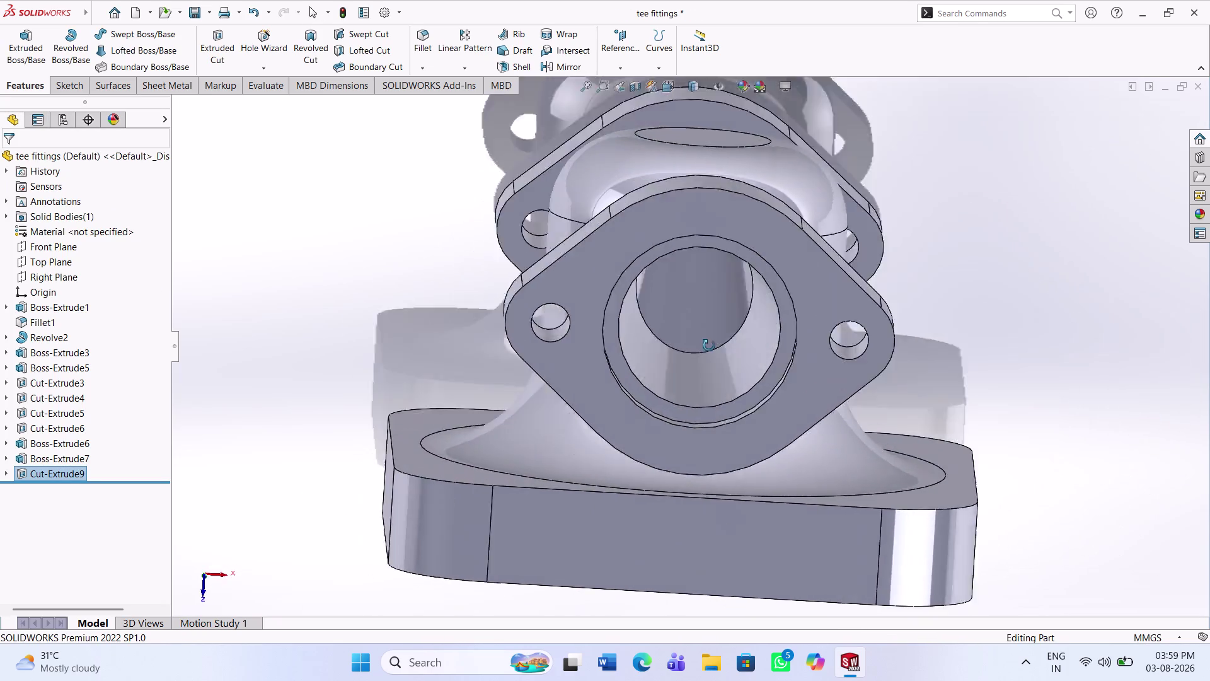
middle_drag(692, 350, 710, 333)
scroll(down, 3)
middle_drag(734, 301, 708, 286)
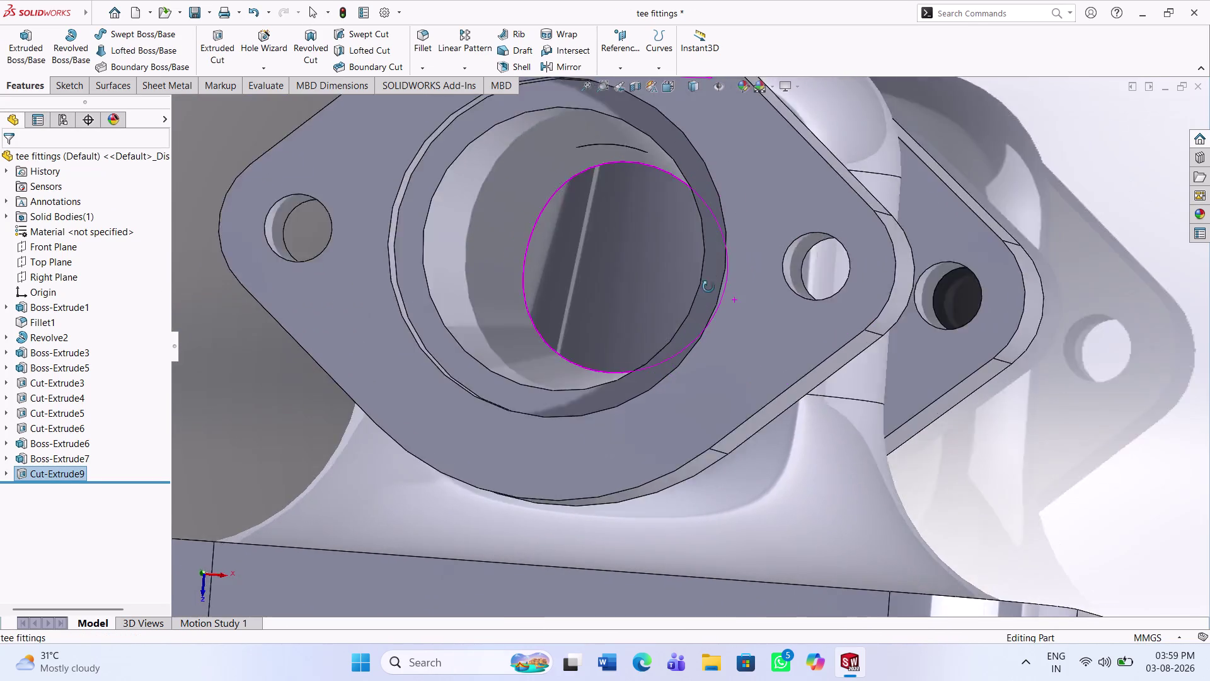
middle_drag(708, 286, 790, 309)
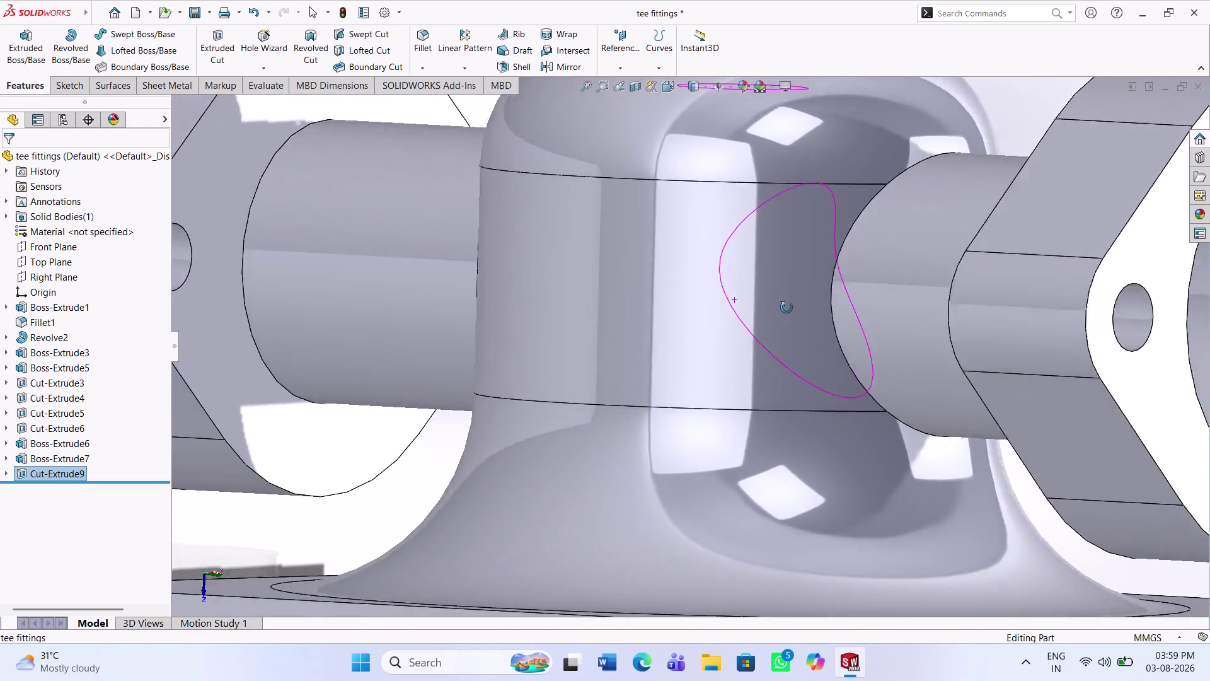
middle_drag(790, 308, 723, 302)
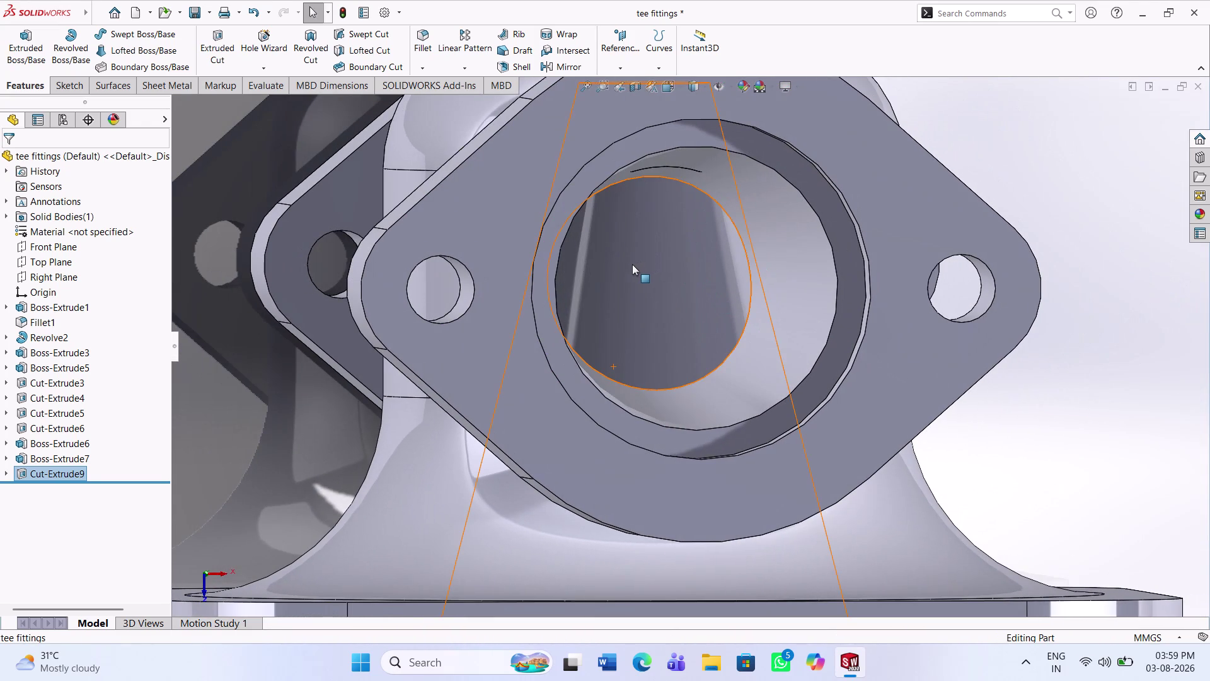
Select the flange's circular face, remove Cut-Extrude9, and bring back the Sketch18 circle.
click(635, 270)
middle_drag(704, 309, 696, 306)
scroll(down, 3)
click(683, 294)
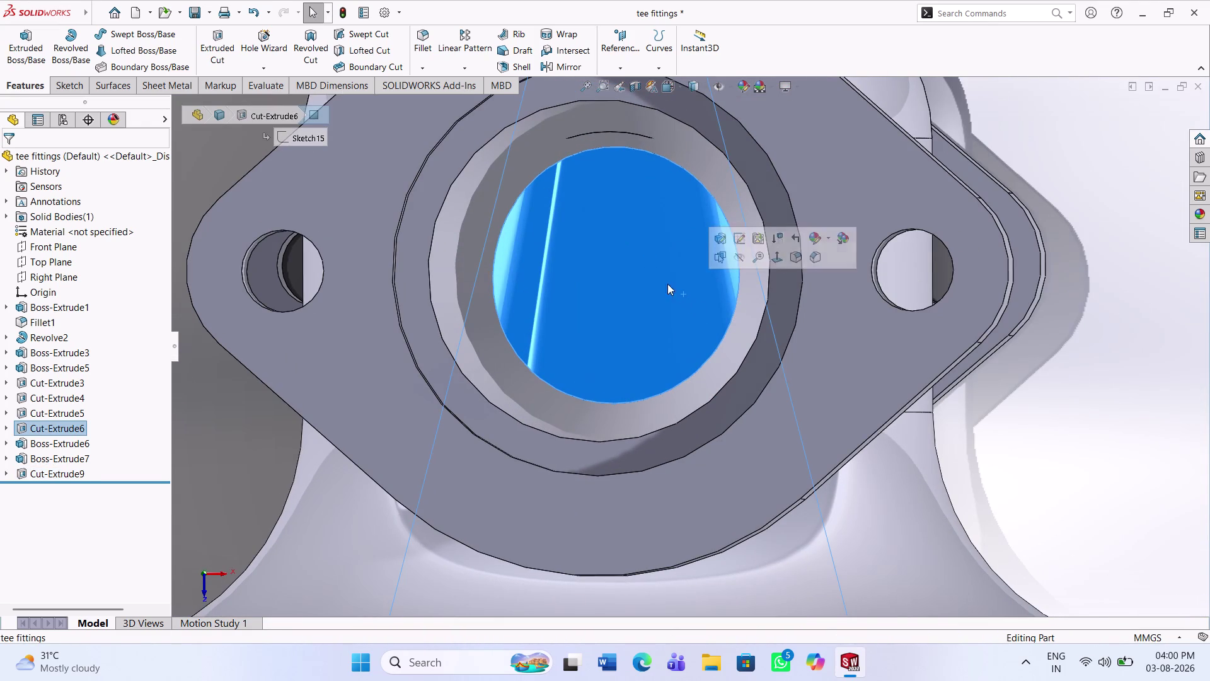
key(Escape)
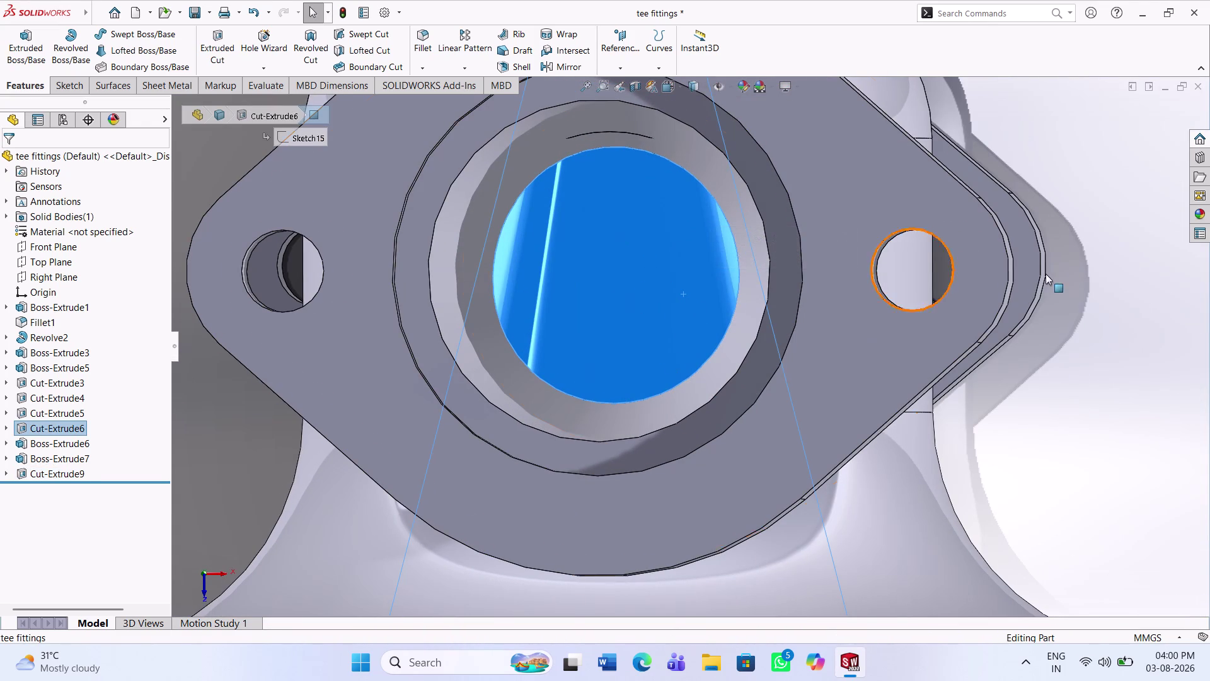
click(1118, 358)
key(ctrl+z)
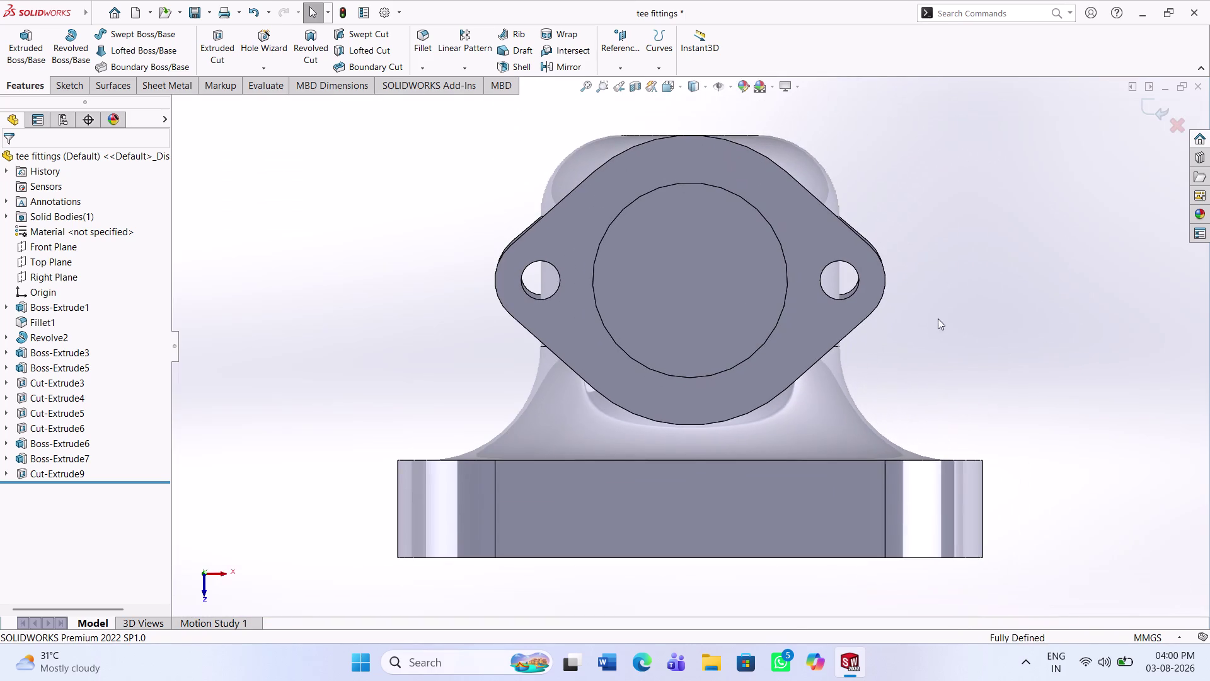
click(32, 82)
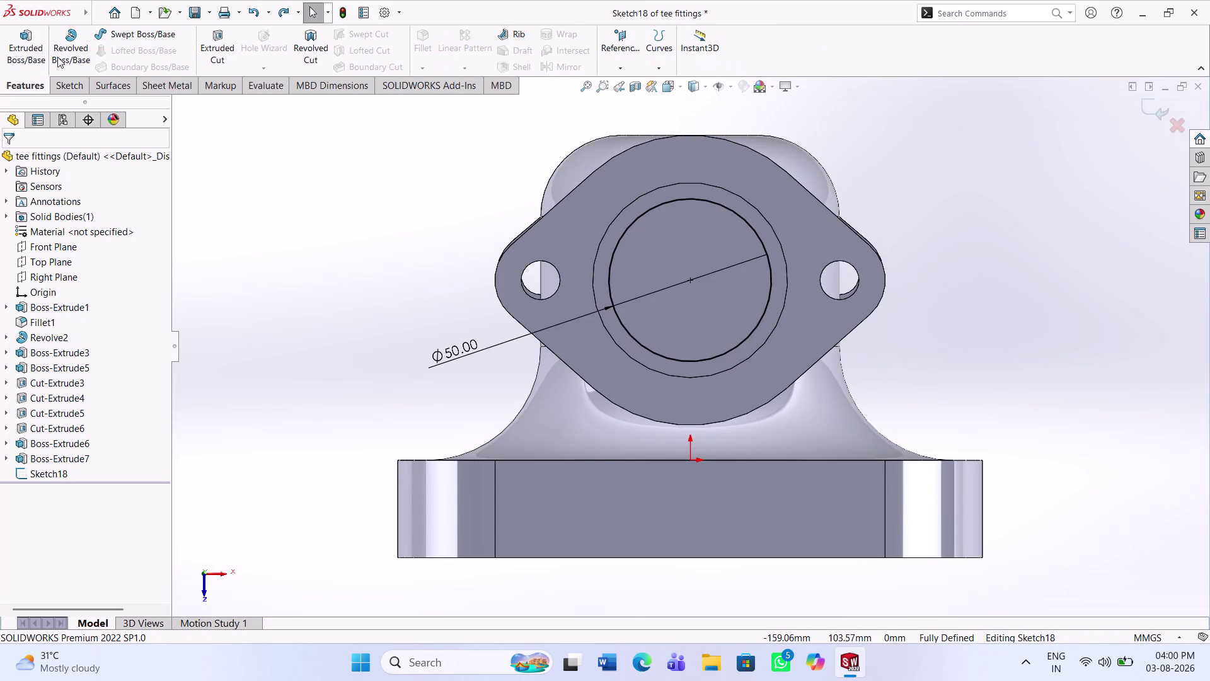
Create Cut-Extrude10 from Sketch18: Blind 110 mm with a 4° draft.
click(222, 55)
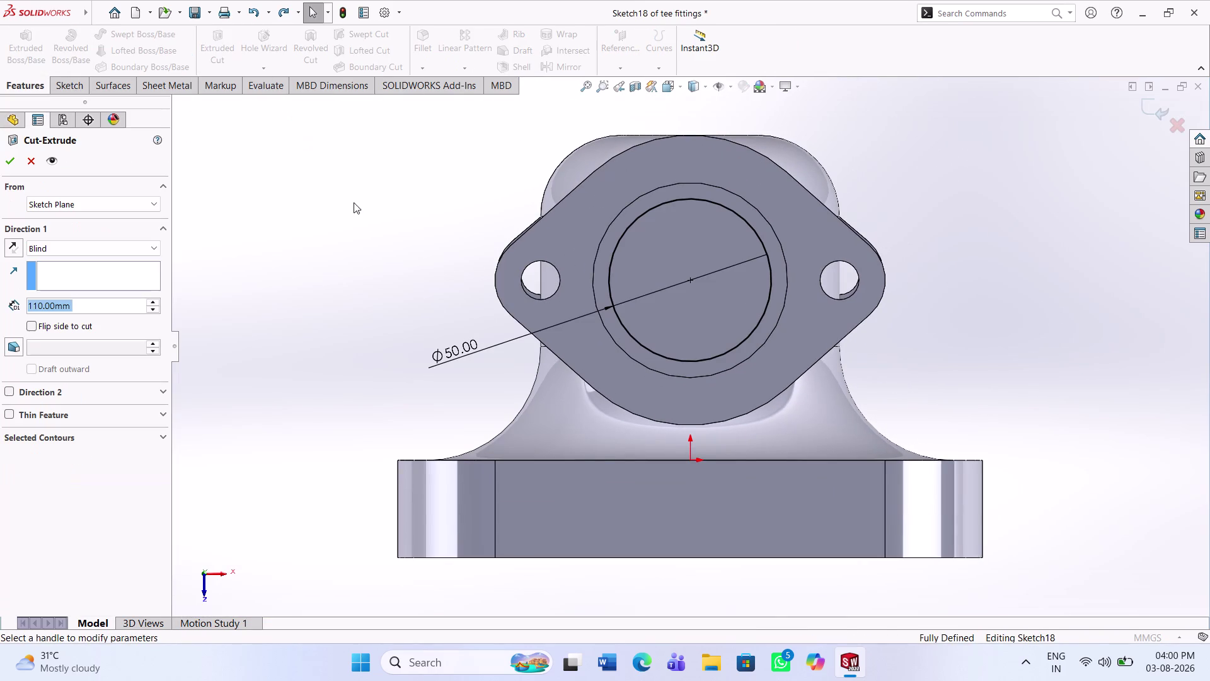
middle_drag(745, 341, 653, 419)
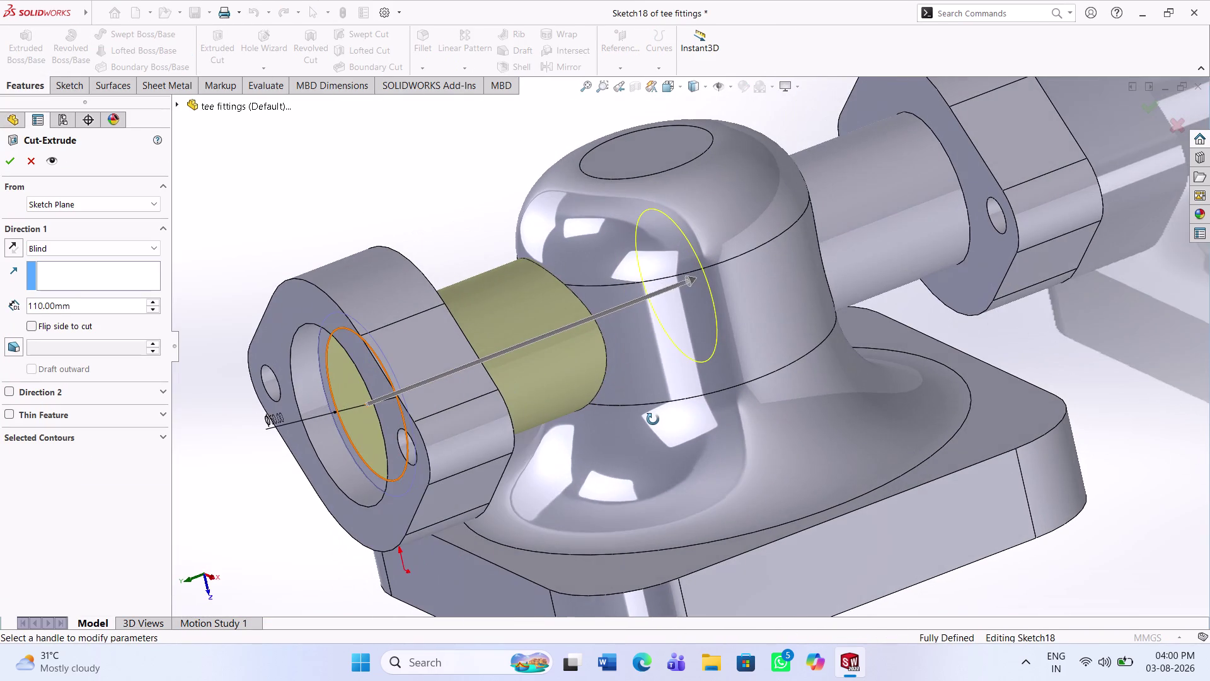
middle_drag(653, 419, 647, 422)
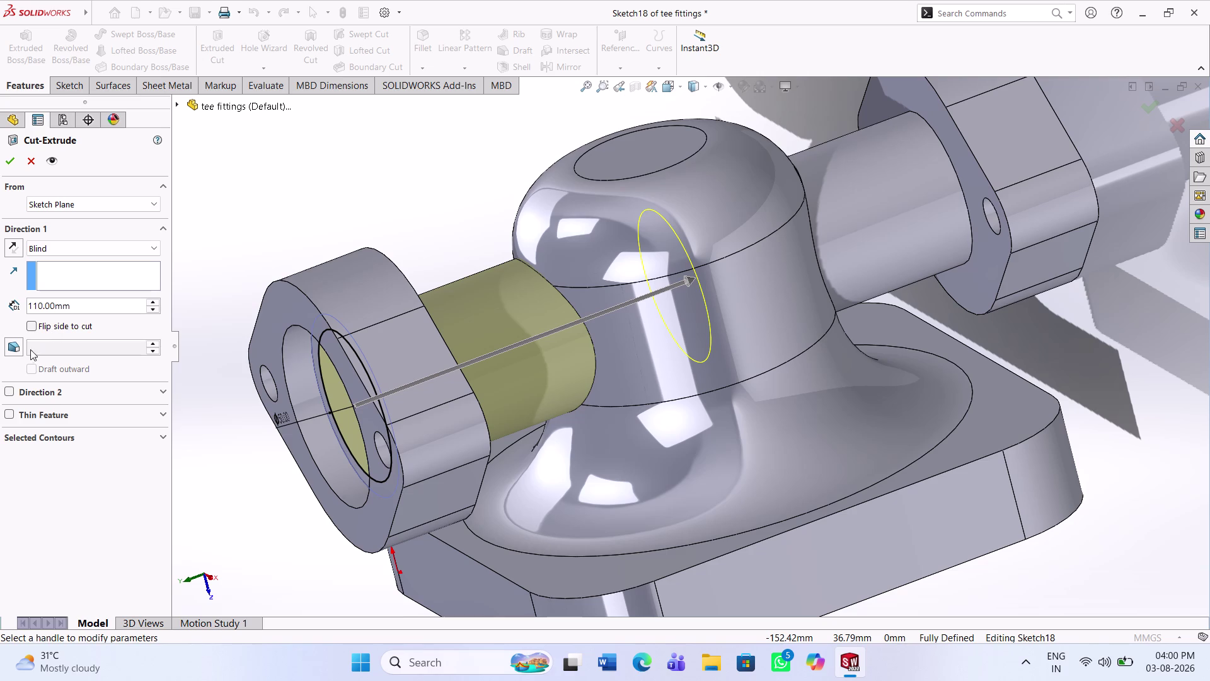
click(18, 348)
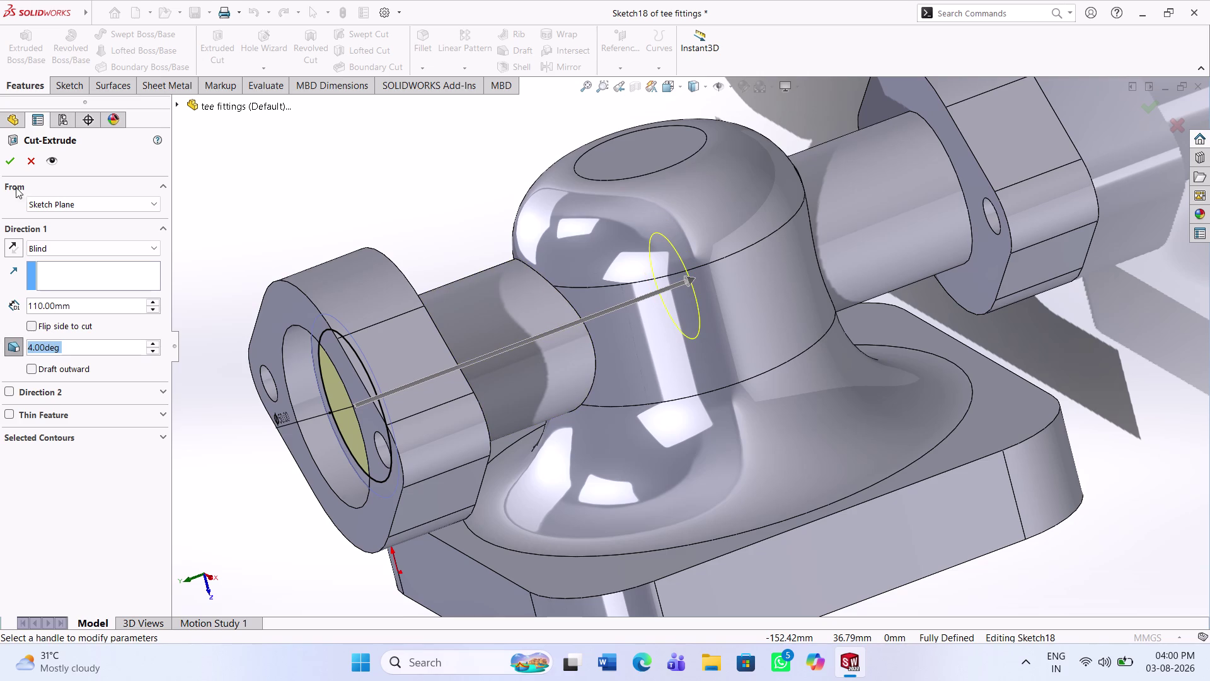
click(9, 161)
Orbit around Cut-Extrude10 and the dome to inspect the drafted bore.
middle_drag(459, 356, 508, 348)
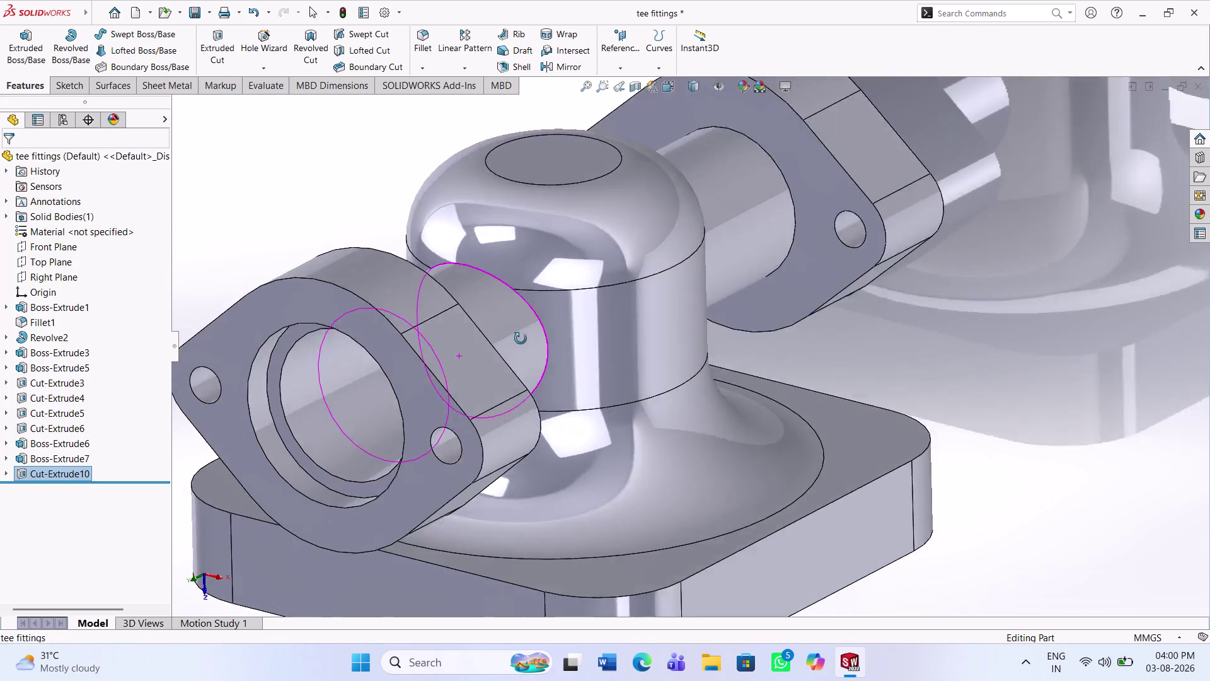
middle_drag(507, 348, 514, 282)
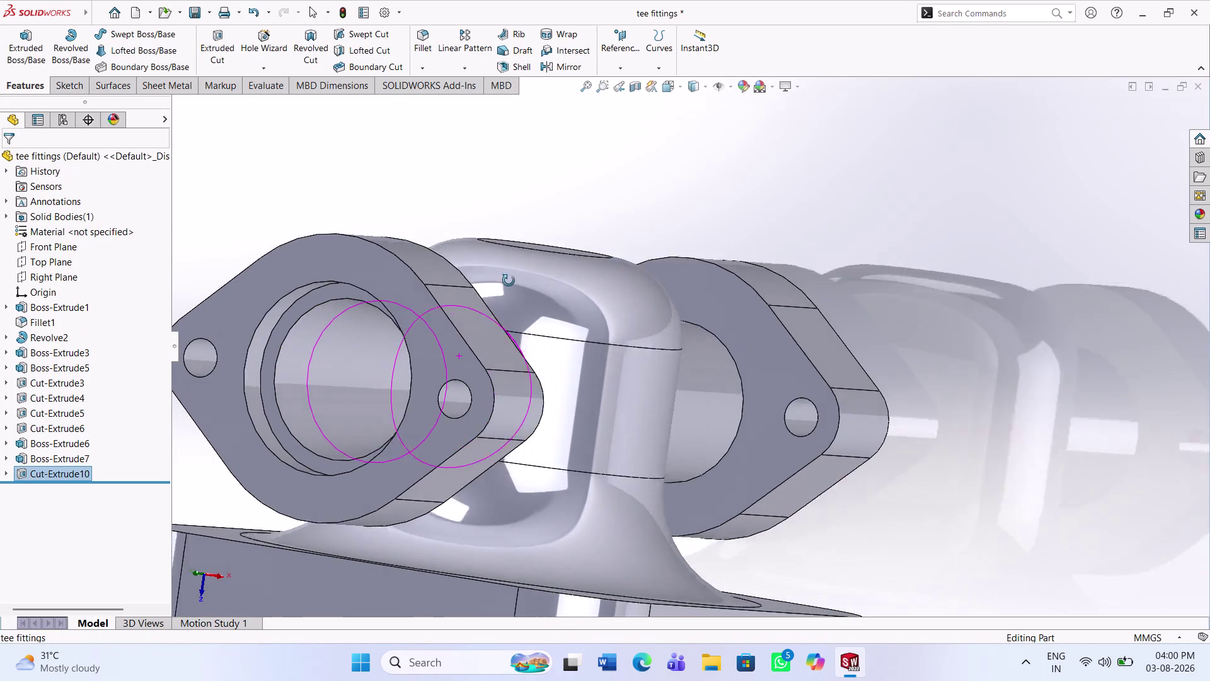
middle_drag(514, 283, 452, 252)
middle_drag(673, 429, 650, 358)
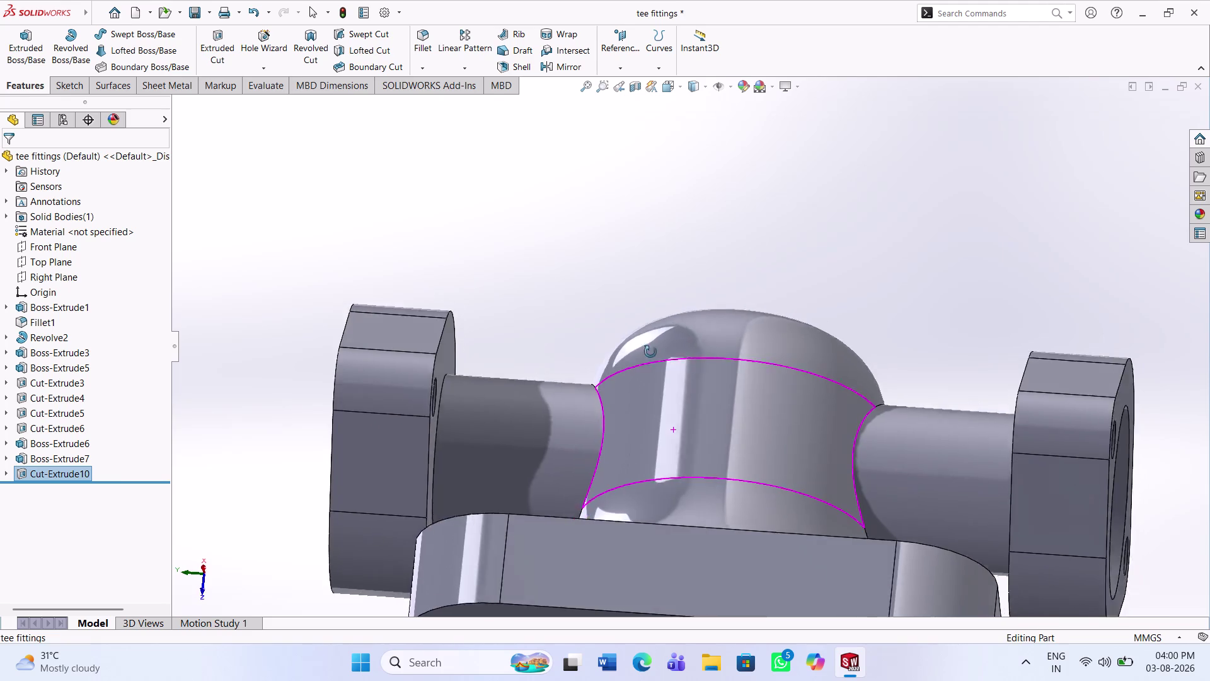
middle_drag(651, 358, 633, 336)
middle_drag(821, 472, 694, 462)
Start Sketch19 on the flat recess face inside the other flange, viewed normal to it.
click(801, 461)
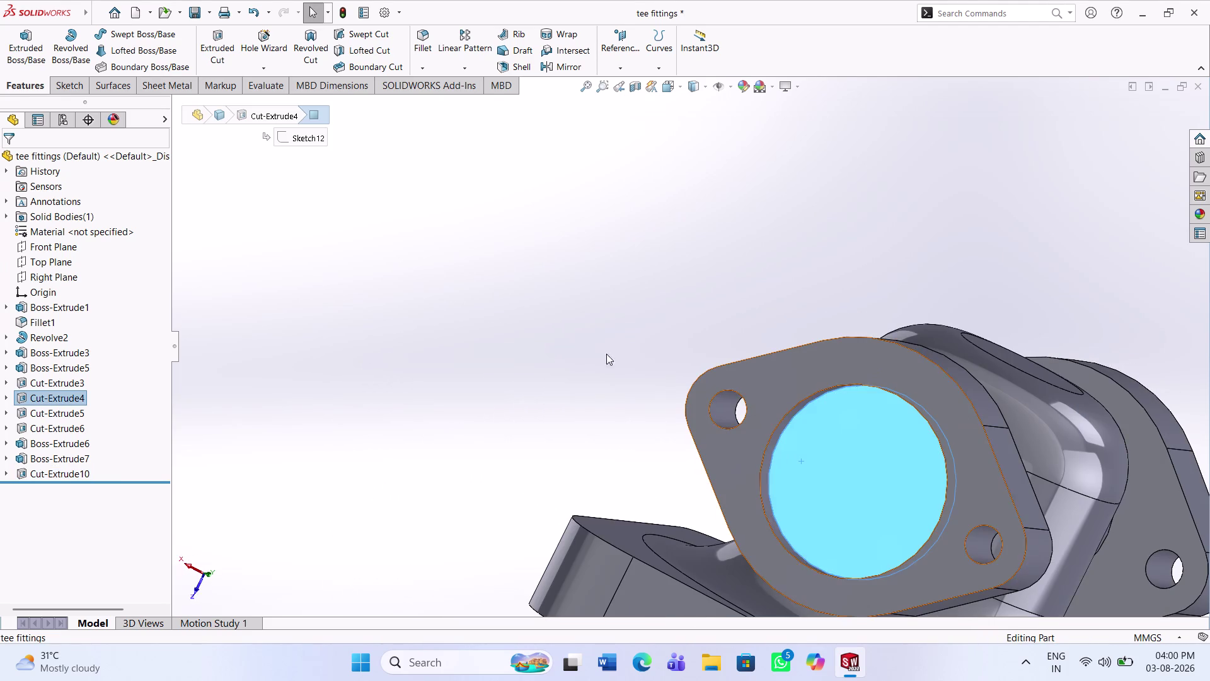
click(74, 83)
click(9, 42)
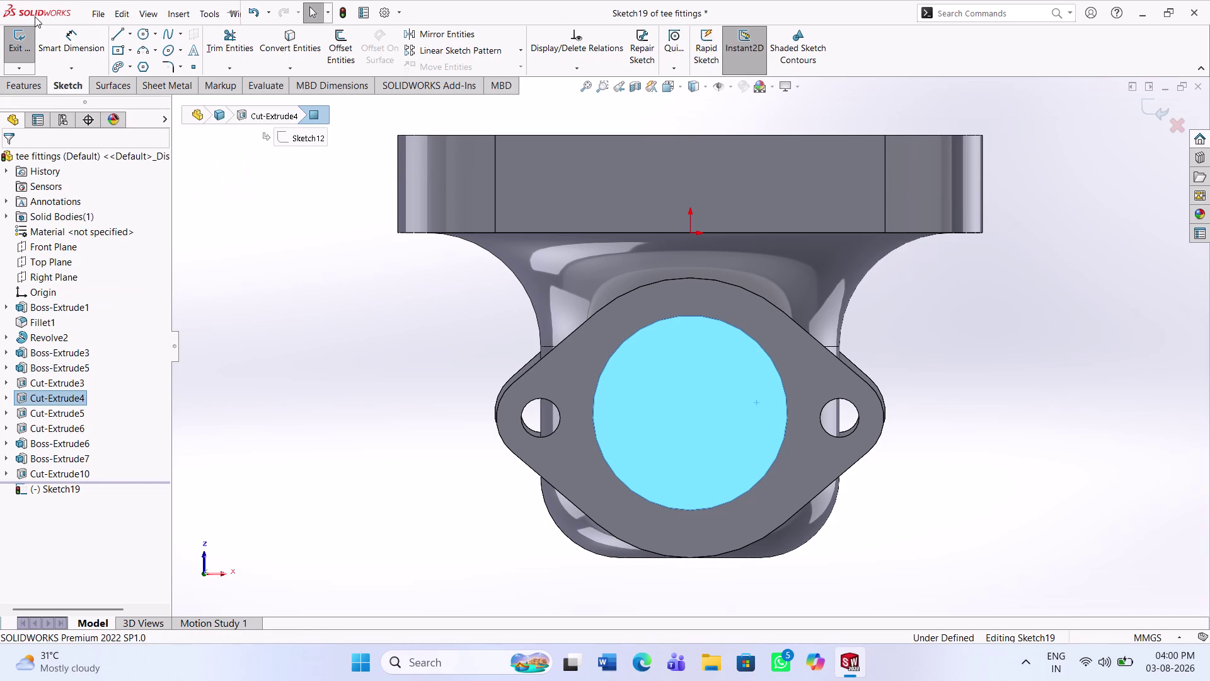
drag(614, 606, 614, 592)
middle_drag(601, 513, 731, 454)
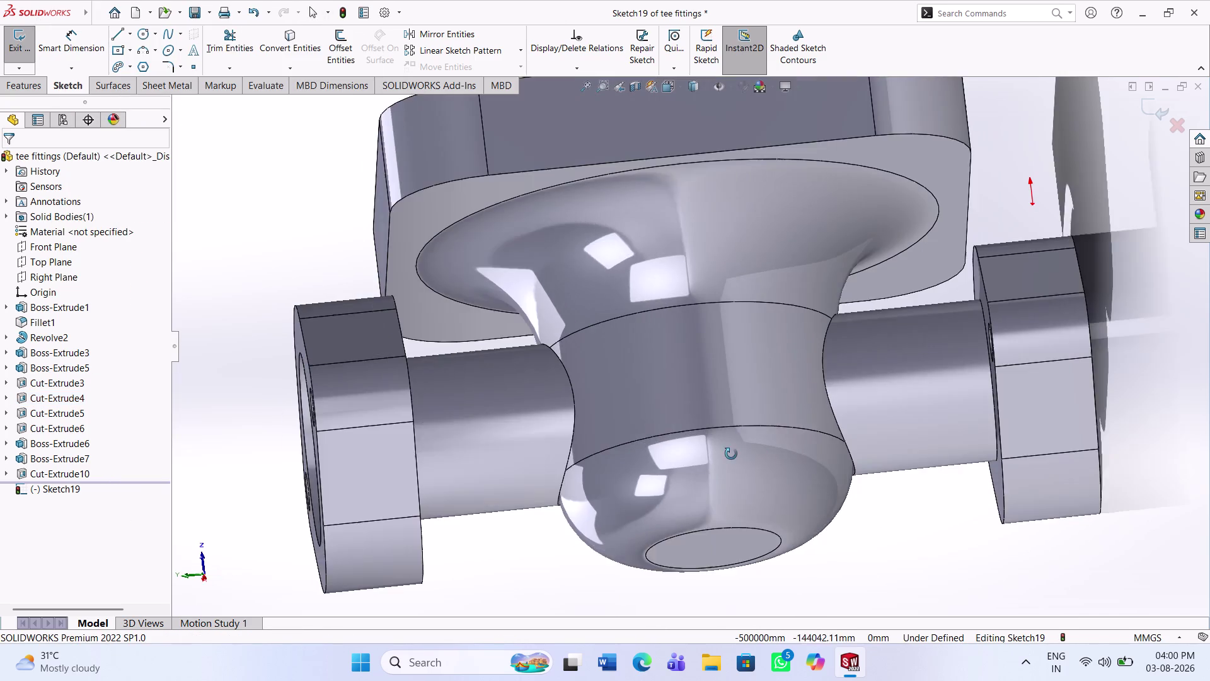
middle_drag(731, 454, 732, 452)
scroll(up, 3)
middle_drag(727, 470, 750, 257)
scroll(up, 3)
middle_drag(702, 419, 784, 417)
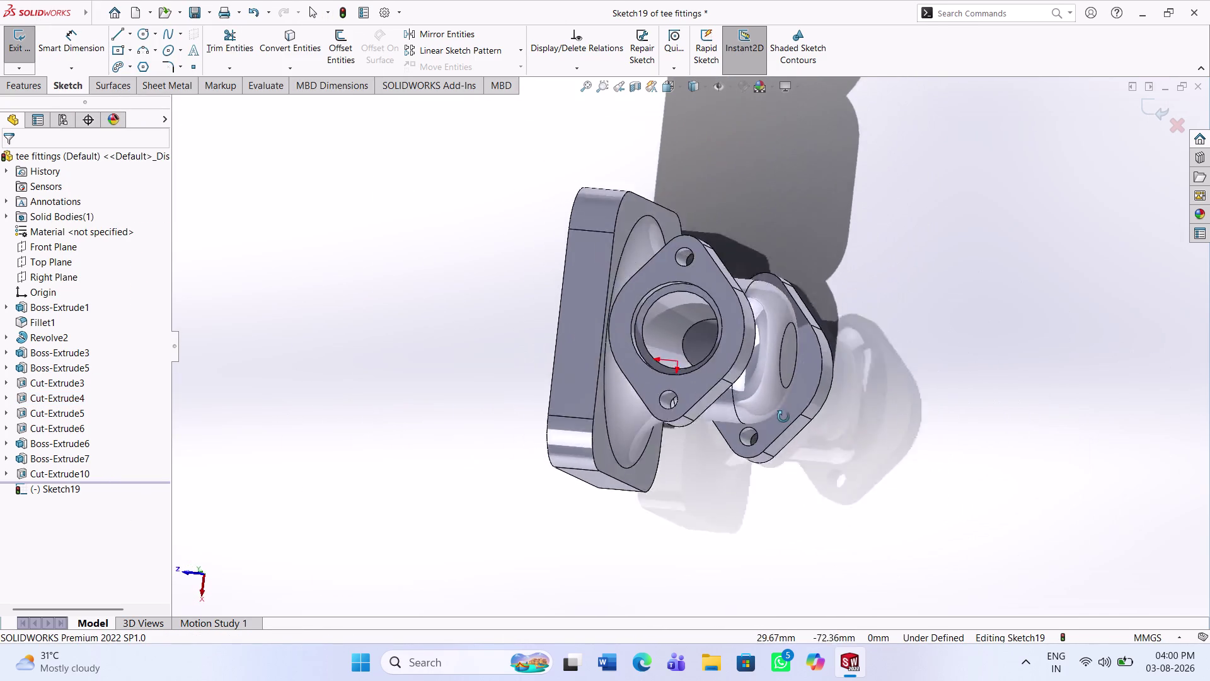
middle_drag(784, 416, 763, 469)
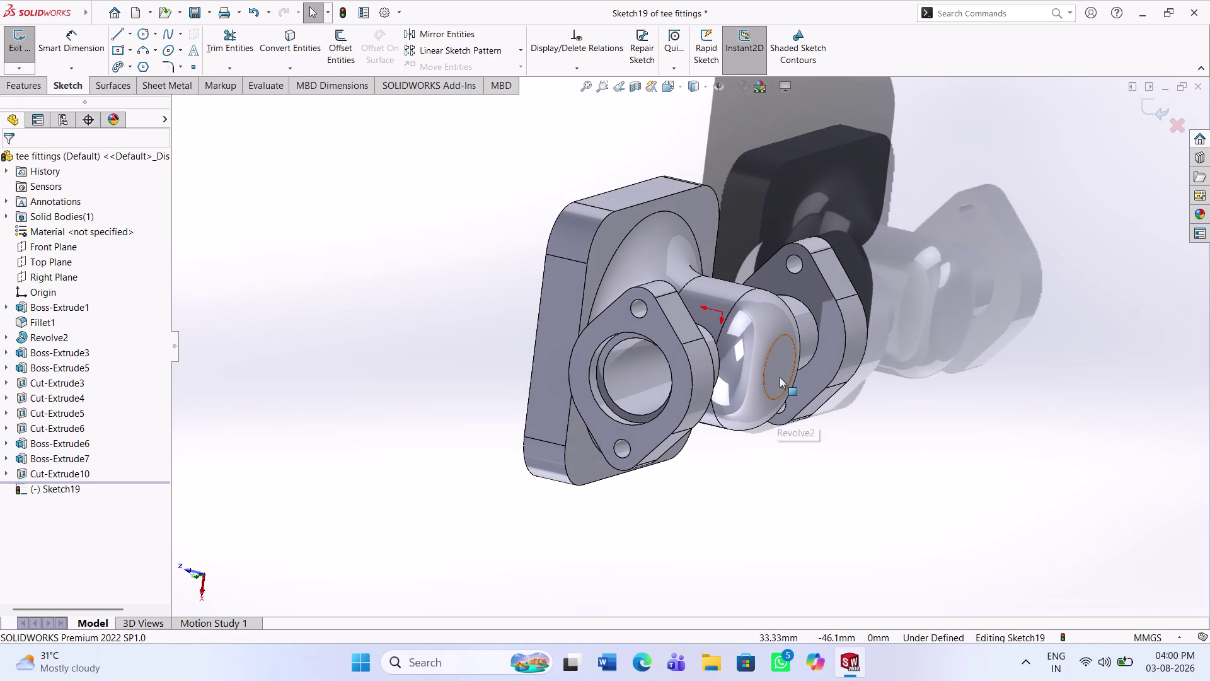
middle_drag(933, 353, 776, 234)
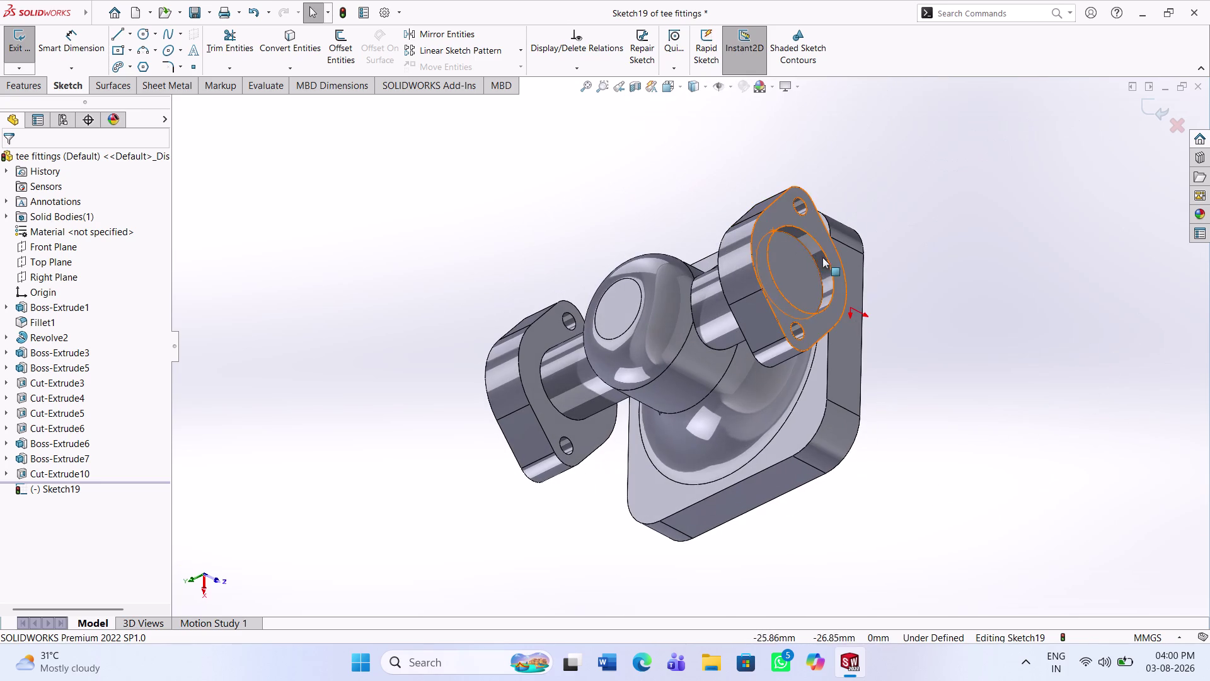
click(808, 273)
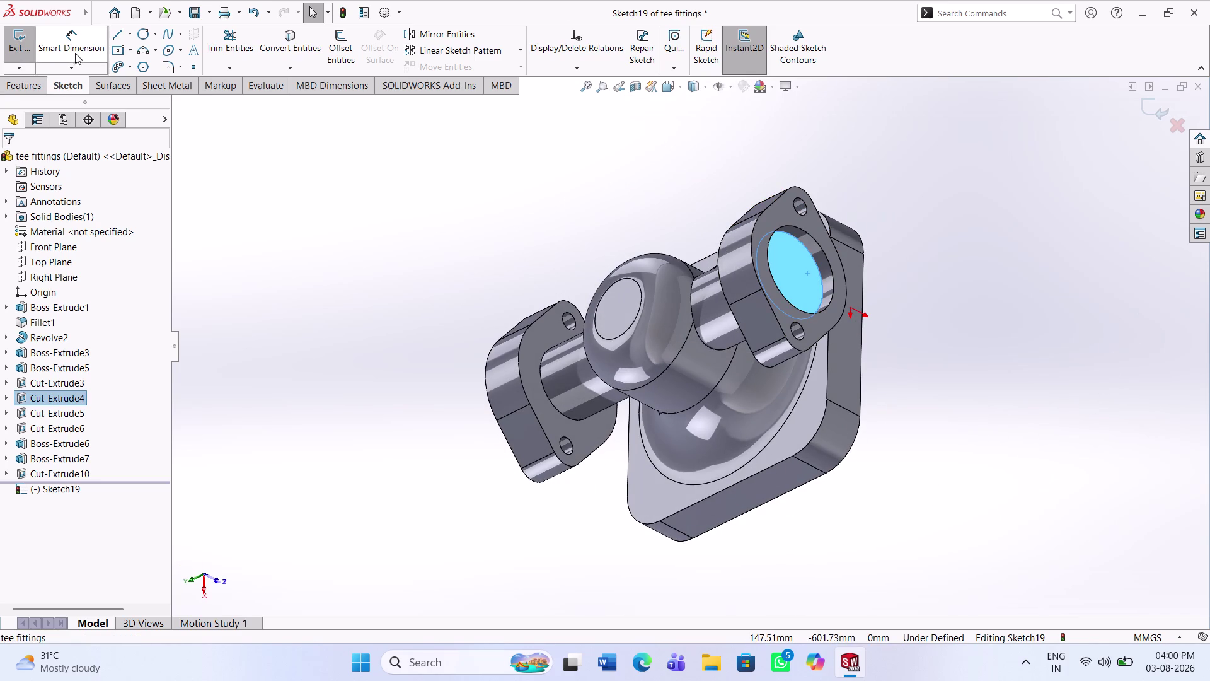
Draw a circle in the other flange's recess and dimension its diameter to 50 mm.
click(140, 34)
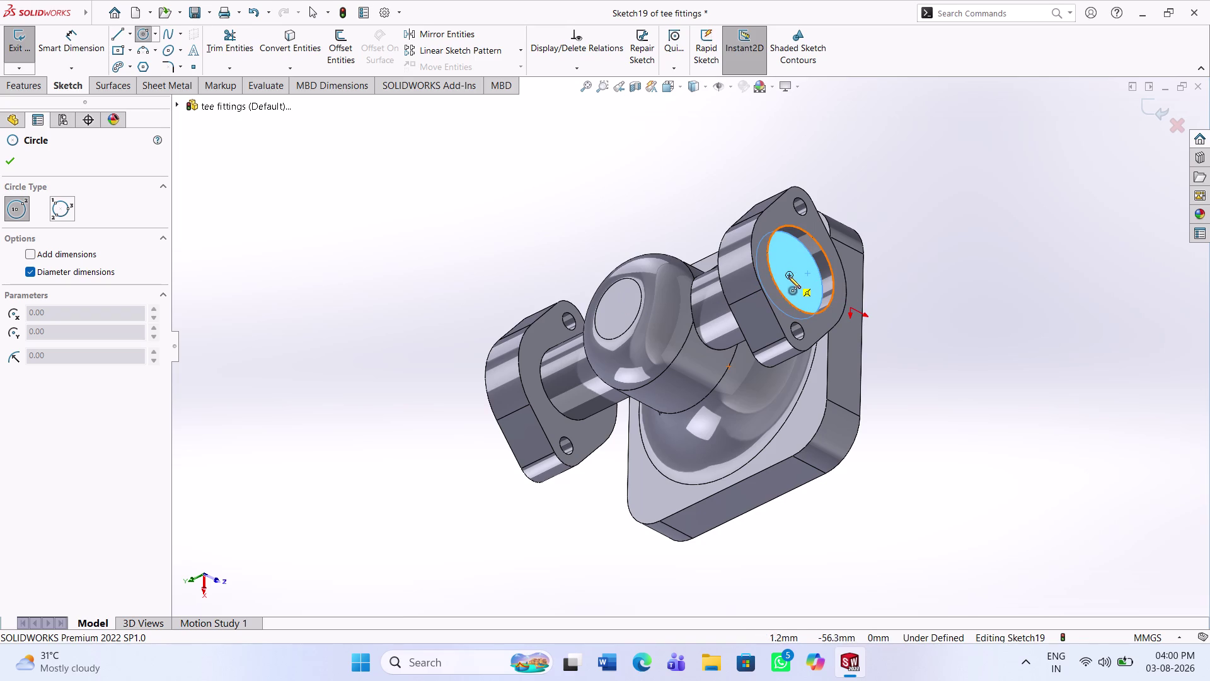
click(788, 275)
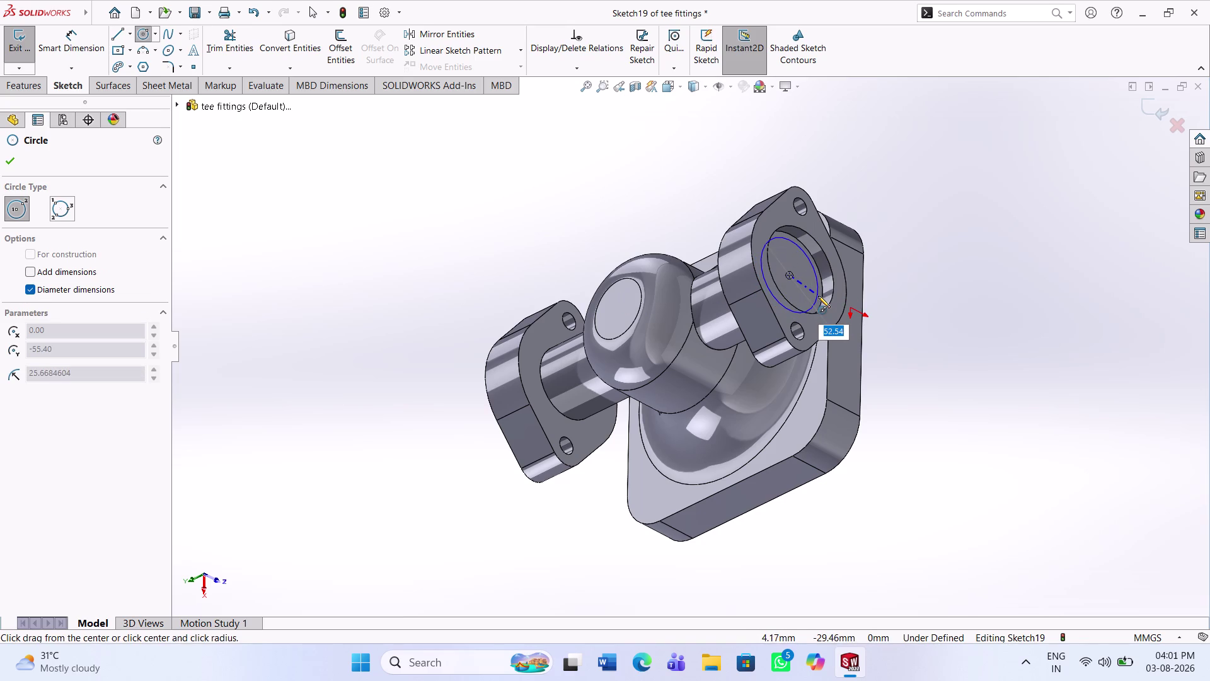
click(819, 296)
click(84, 49)
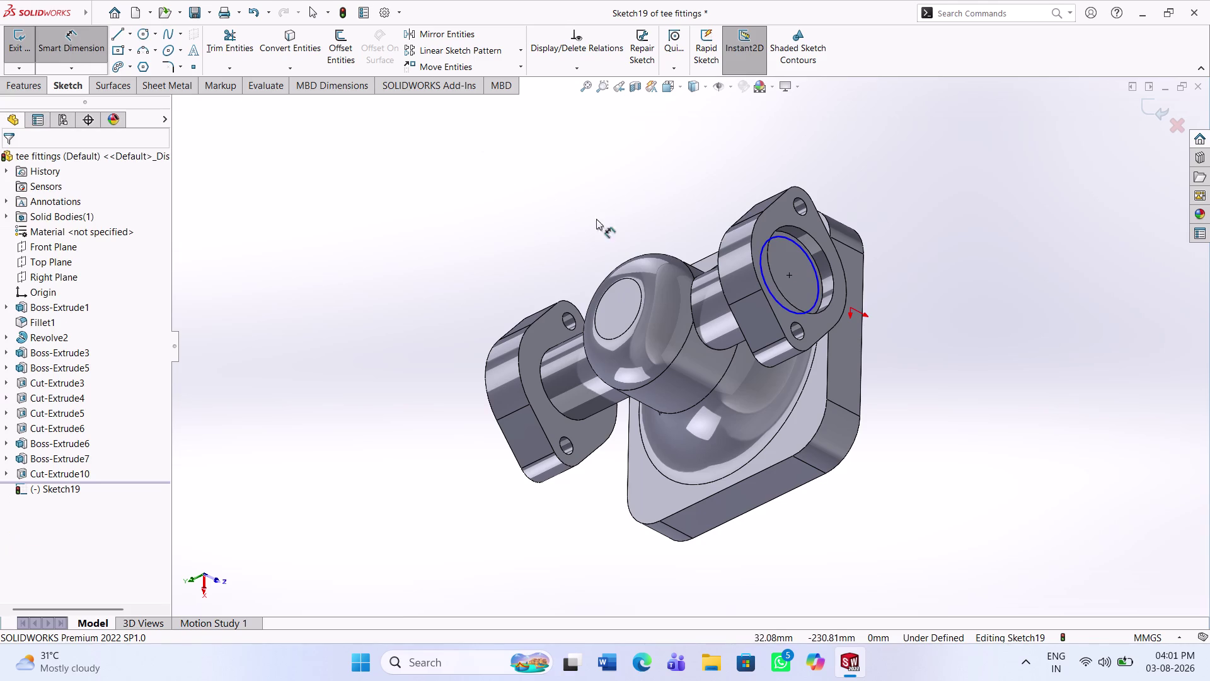
click(767, 284)
click(989, 467)
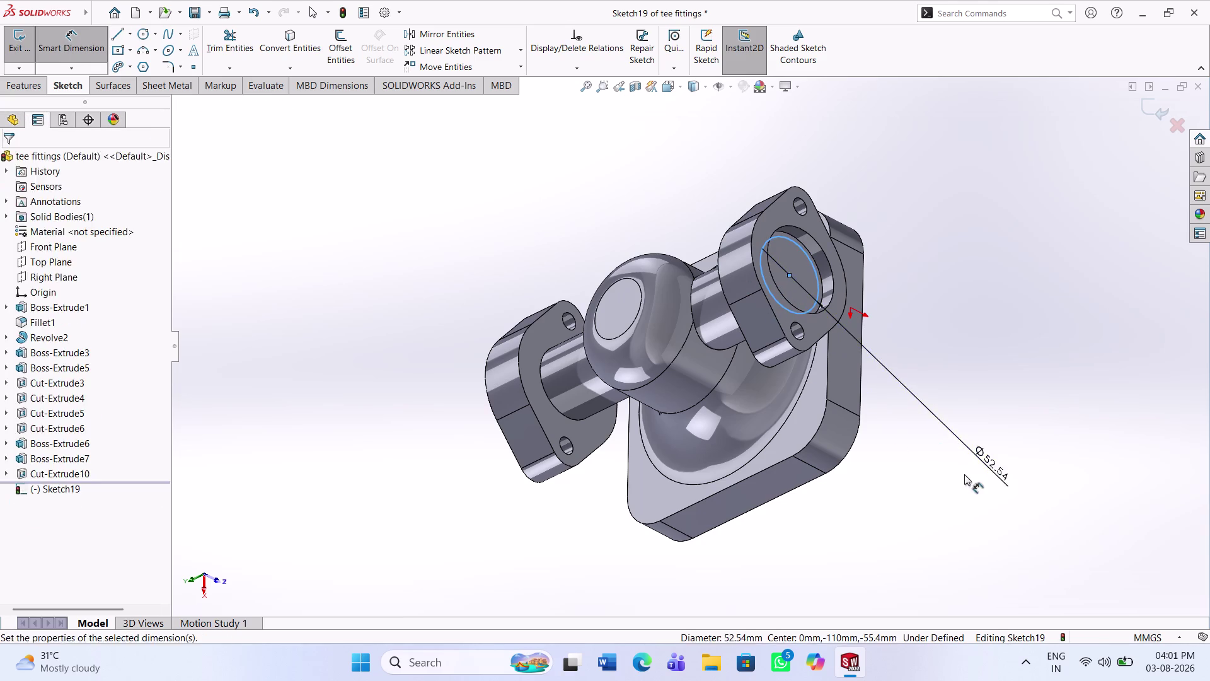
text(50)
key(Return)
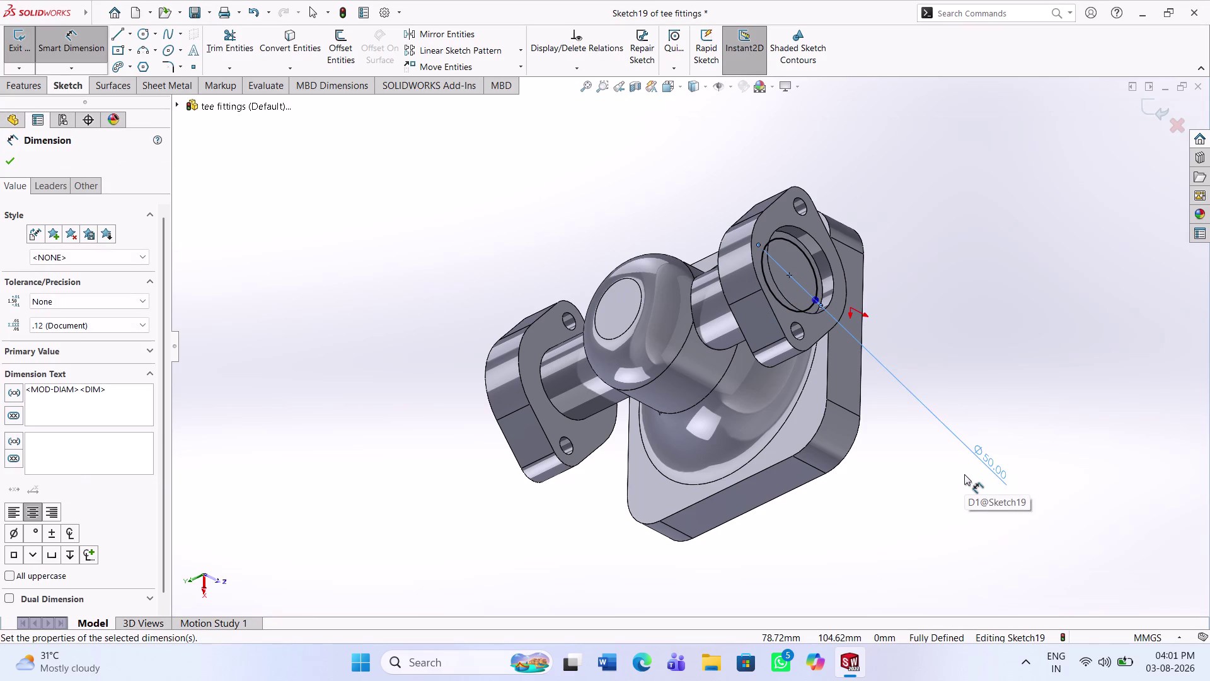
click(29, 80)
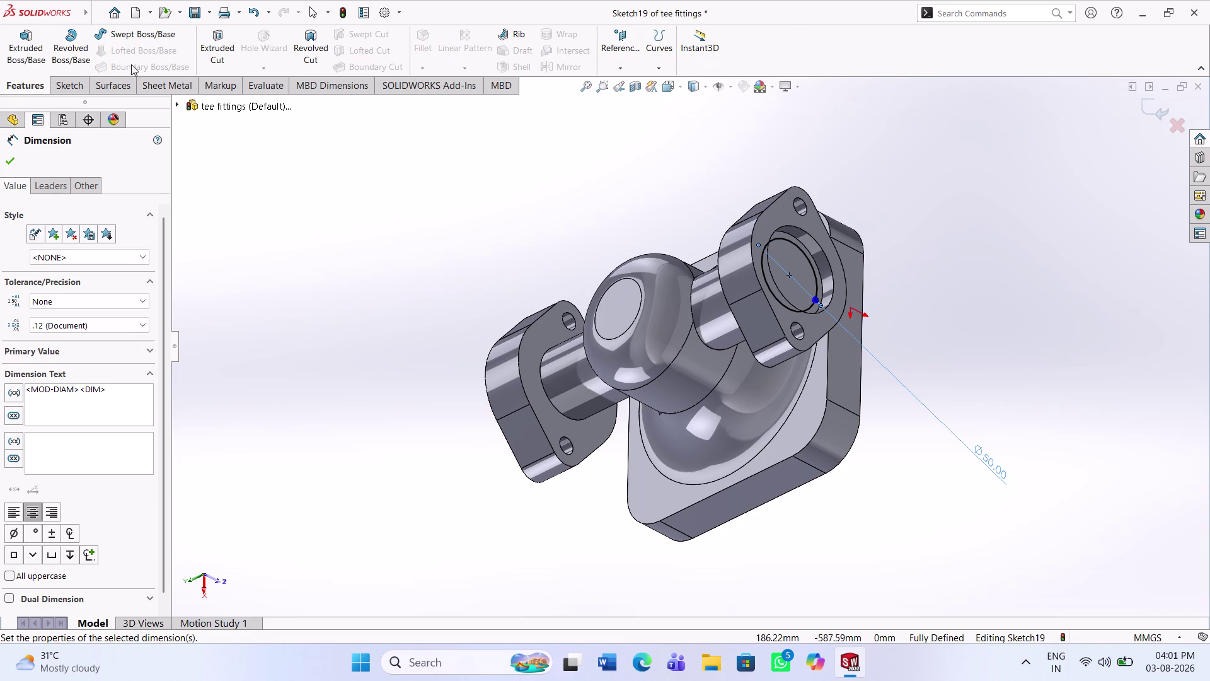
Create Cut-Extrude11 from Sketch19's circle, direction reversed, Blind 110 mm with 4° draft.
click(217, 54)
middle_drag(890, 340, 906, 278)
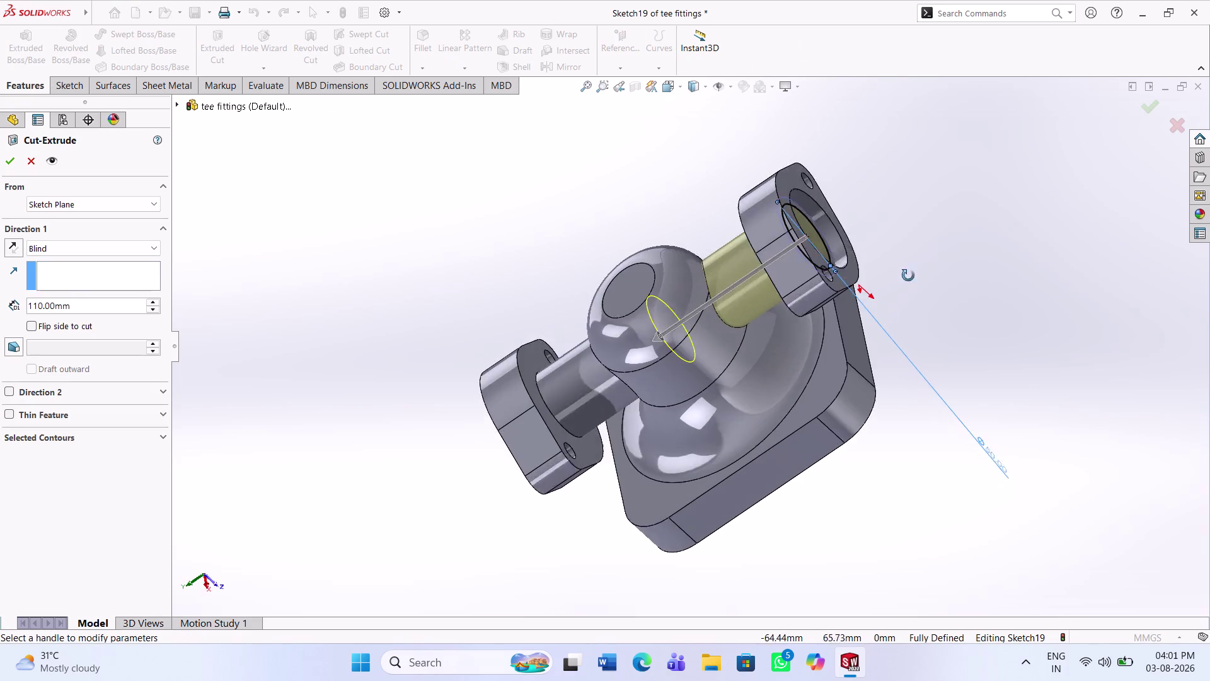
middle_drag(906, 278, 931, 254)
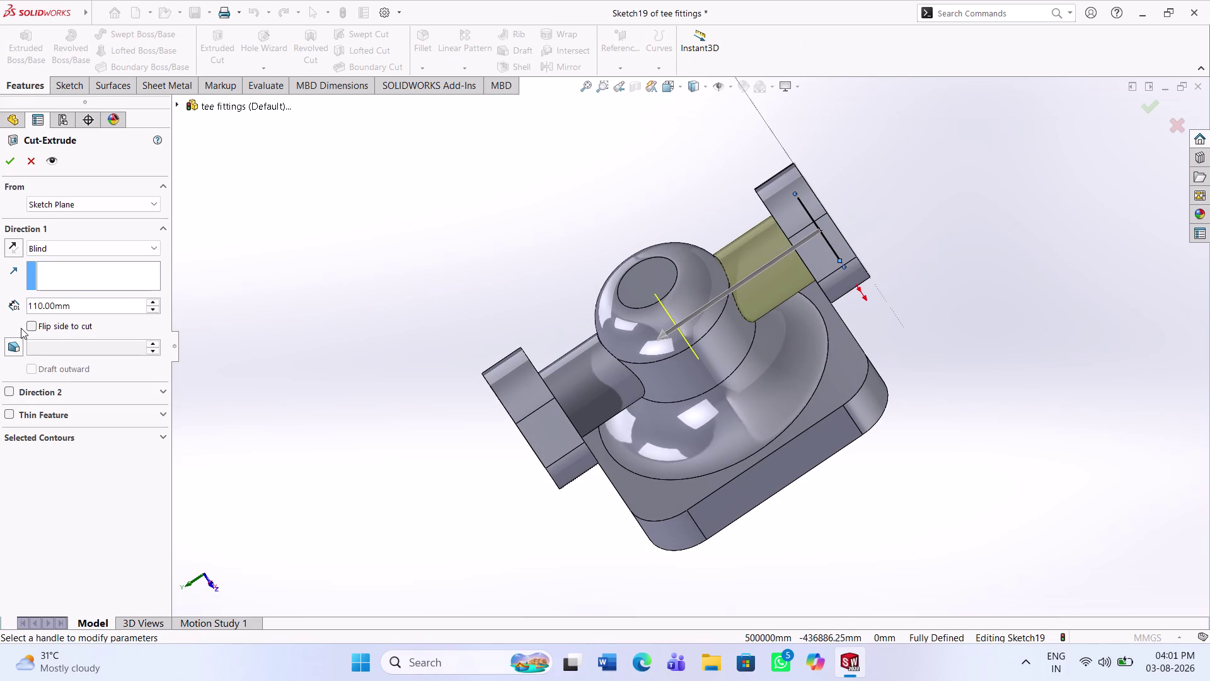
click(14, 346)
click(33, 328)
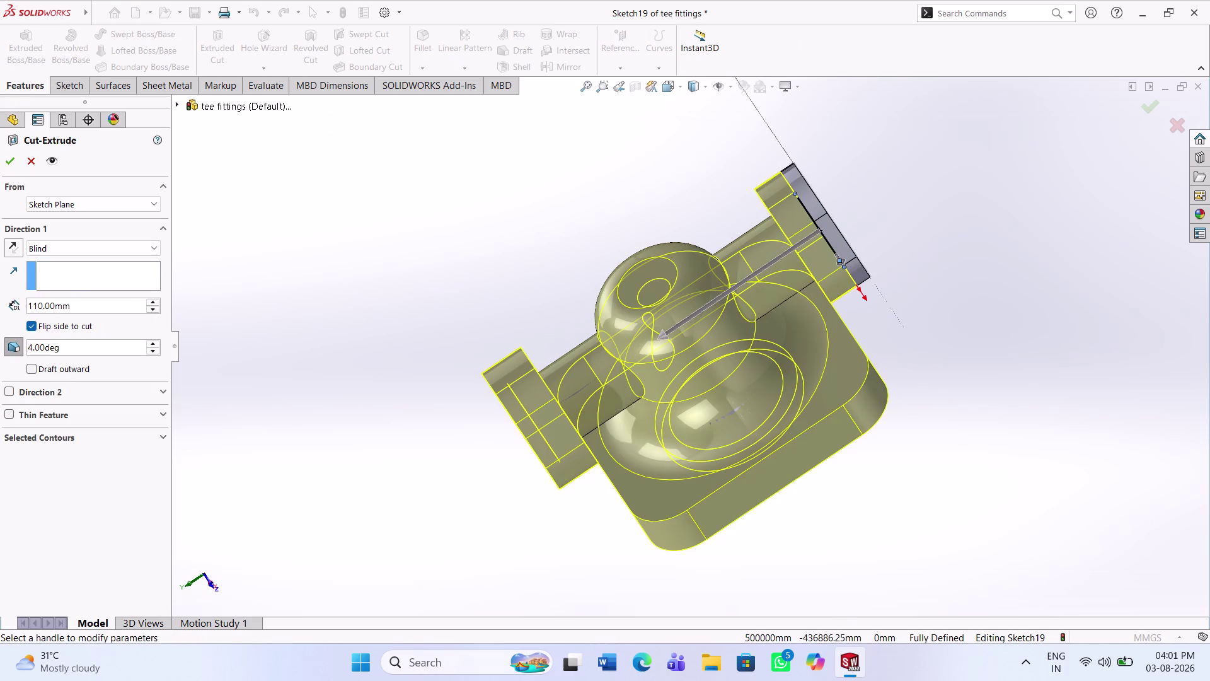
click(36, 324)
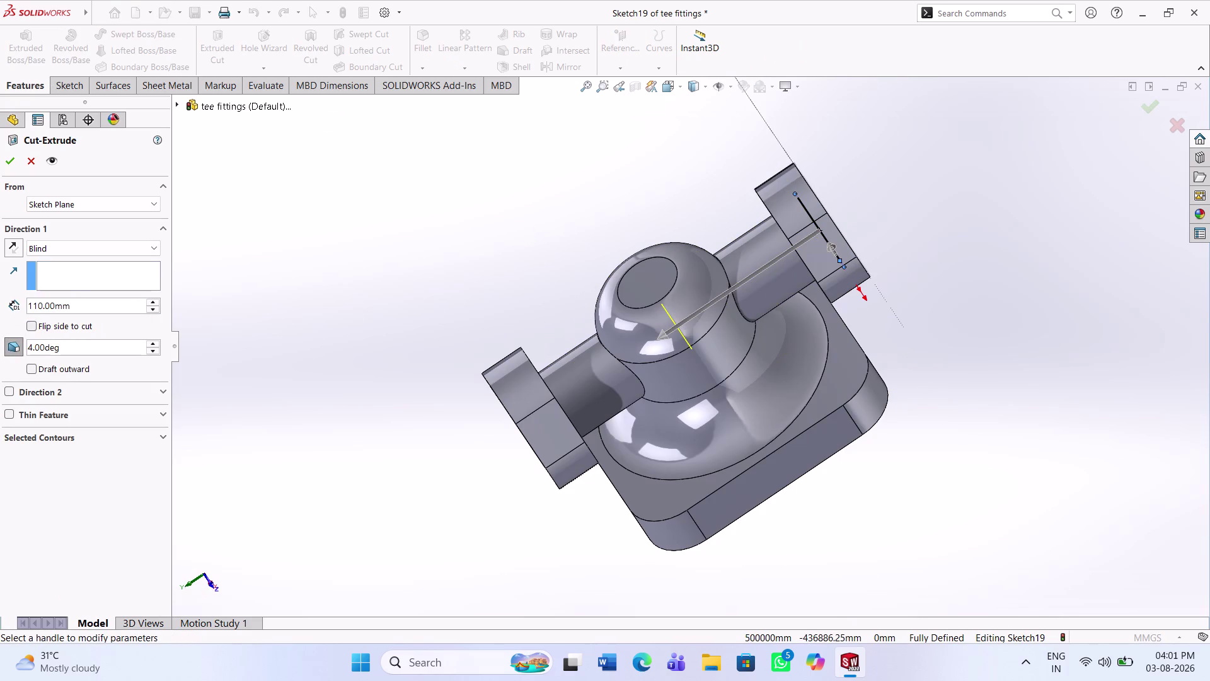
click(6, 167)
middle_drag(972, 302, 856, 356)
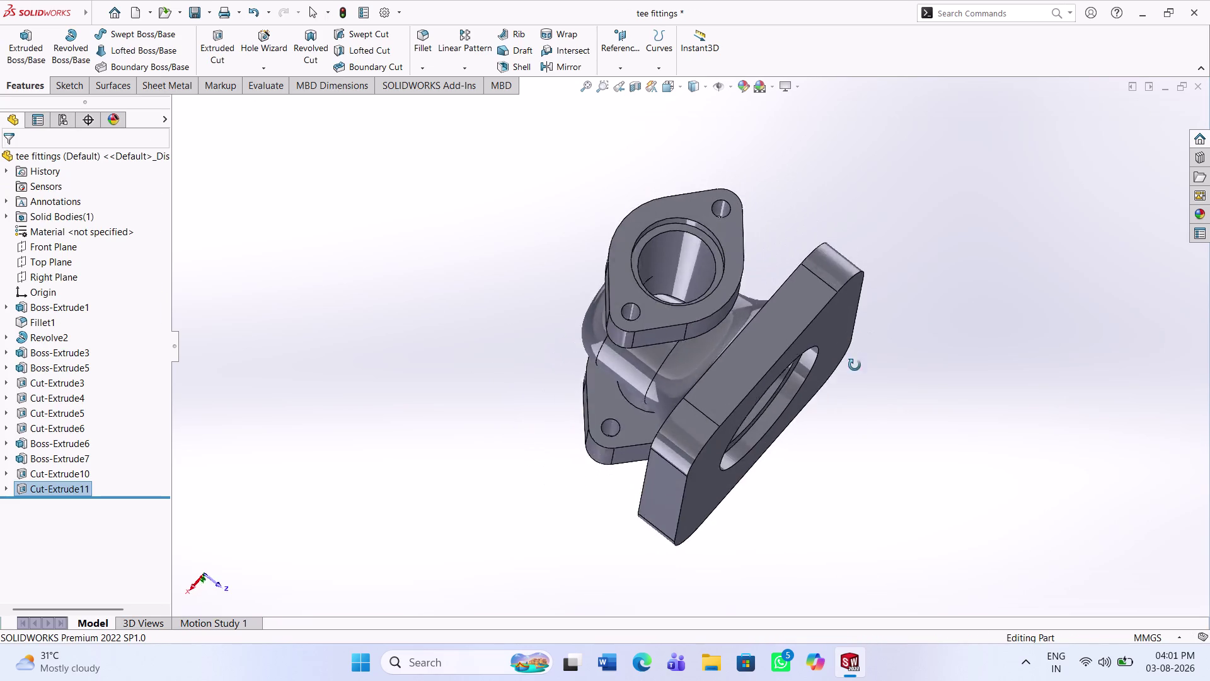
middle_drag(855, 356, 890, 392)
middle_drag(796, 410, 822, 399)
scroll(down, 3)
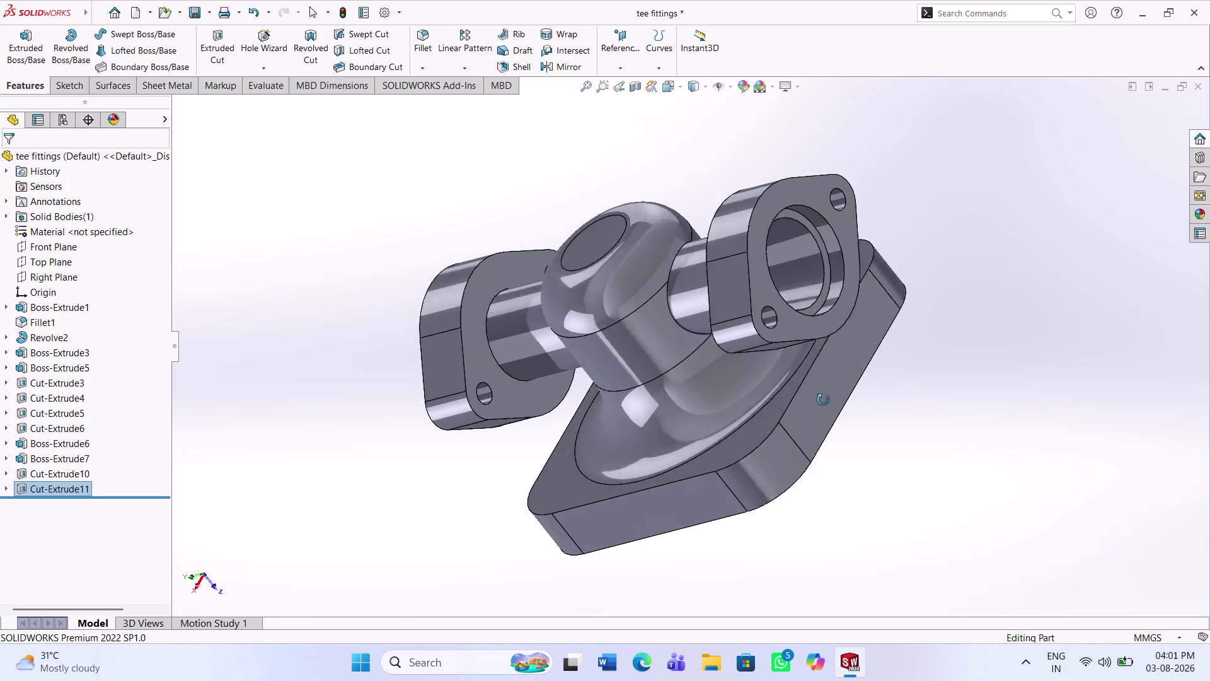
middle_drag(822, 399, 990, 340)
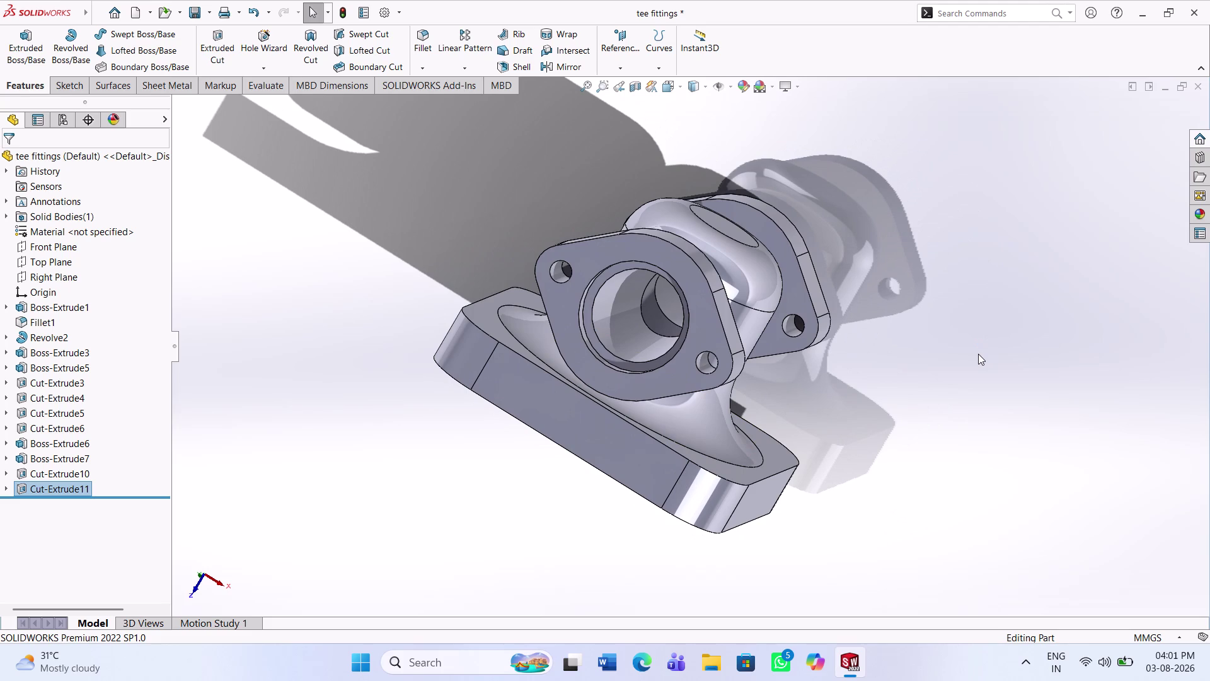
middle_drag(891, 259, 705, 138)
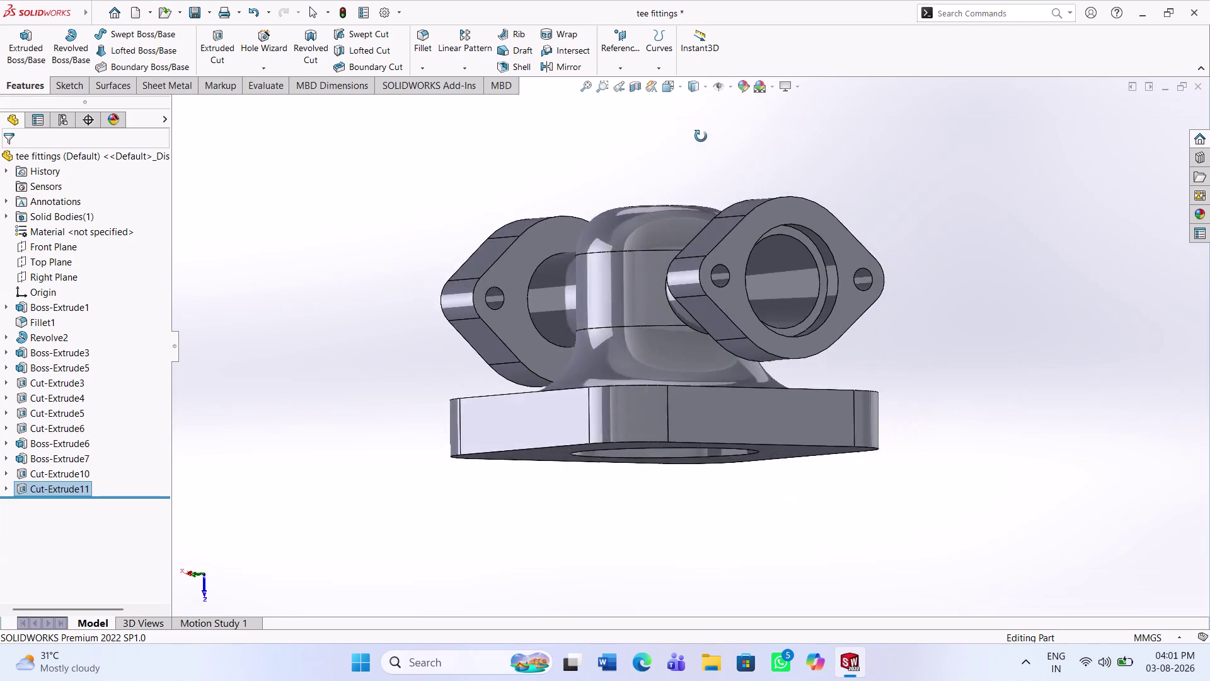
middle_drag(704, 137, 655, 162)
scroll(down, 3)
middle_drag(638, 310, 669, 332)
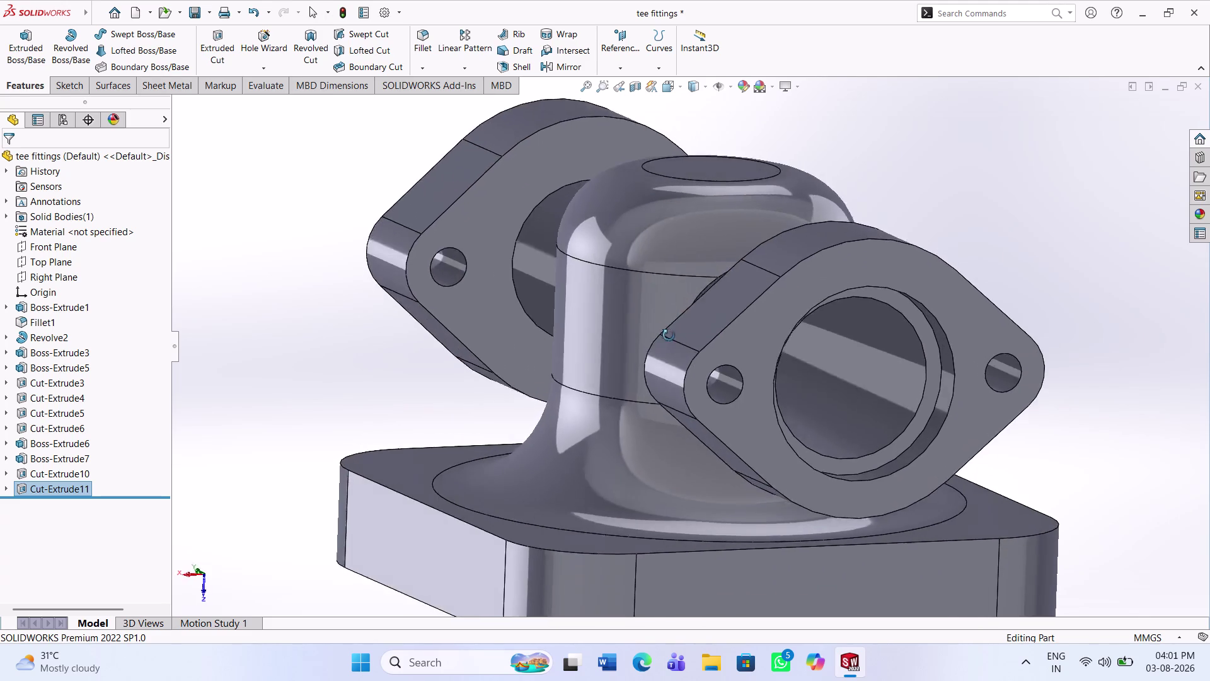
scroll(down, 3)
middle_drag(669, 332, 656, 382)
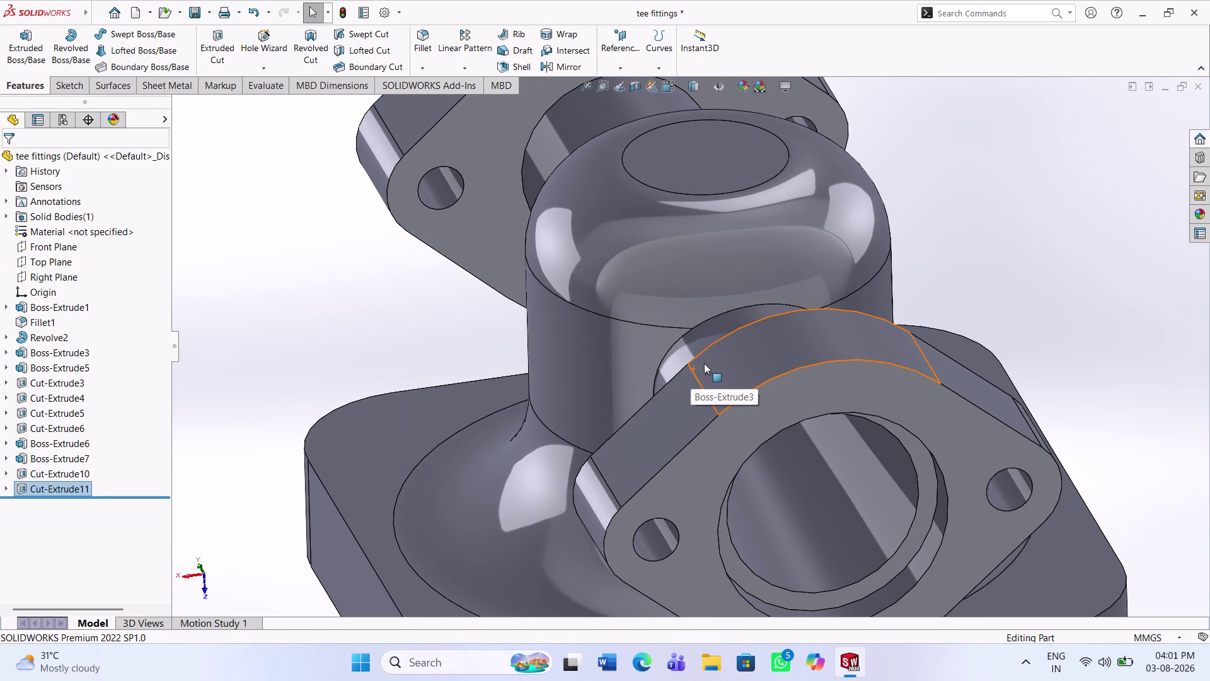
scroll(down, 3)
middle_drag(821, 441, 792, 395)
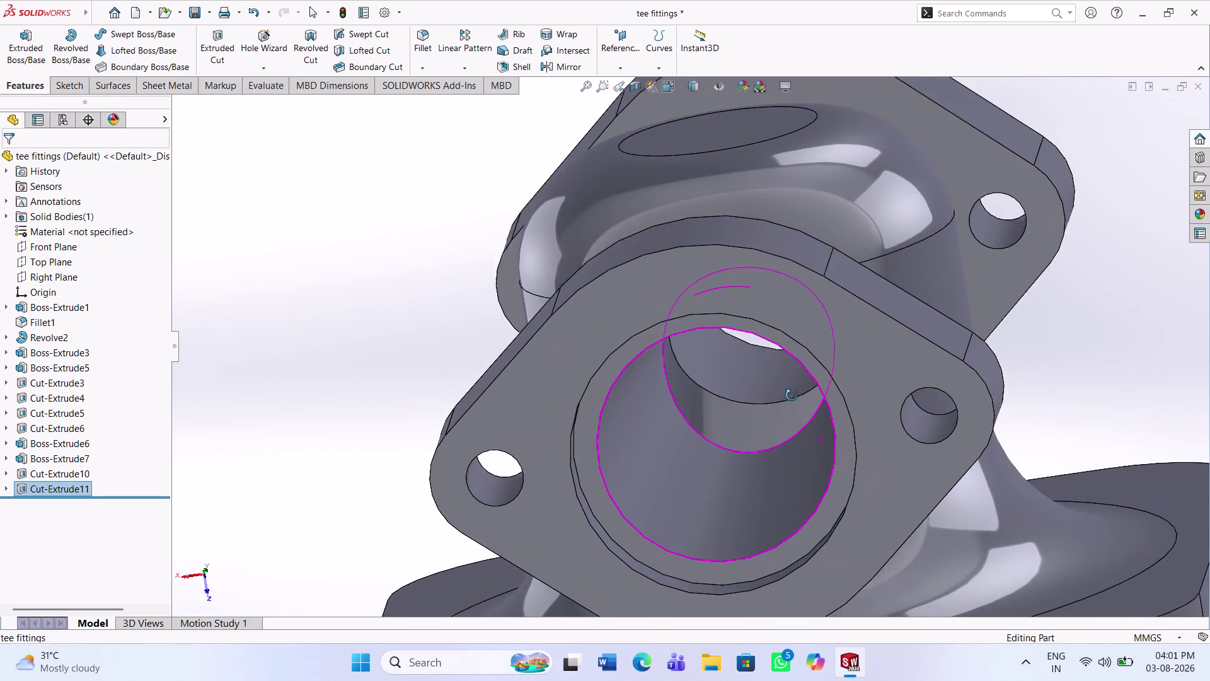
middle_drag(792, 395, 805, 360)
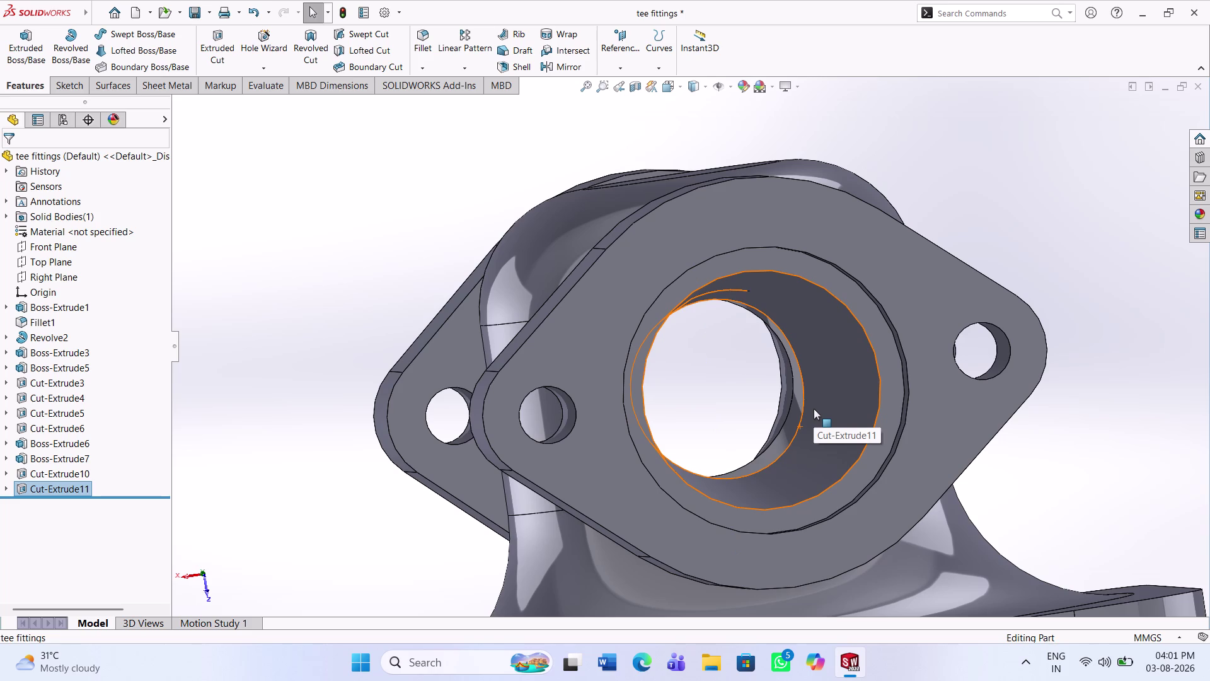
middle_drag(884, 450, 784, 503)
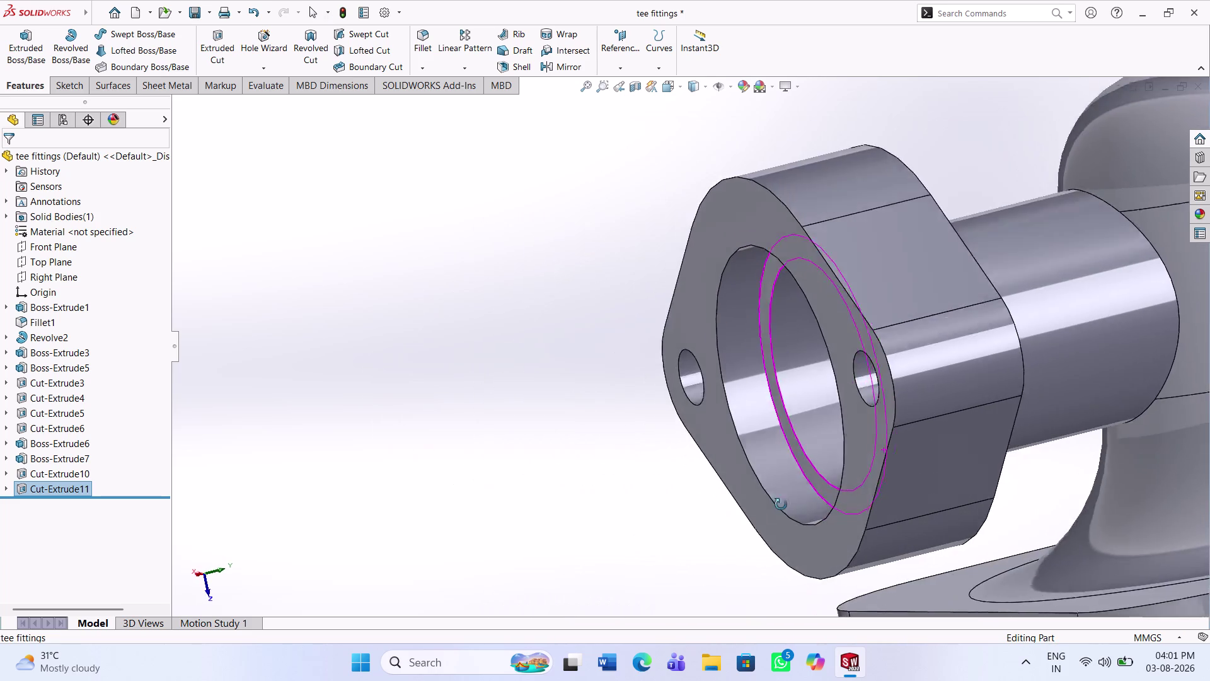
middle_drag(784, 502, 755, 524)
scroll(up, 3)
middle_drag(871, 485, 928, 481)
scroll(up, 3)
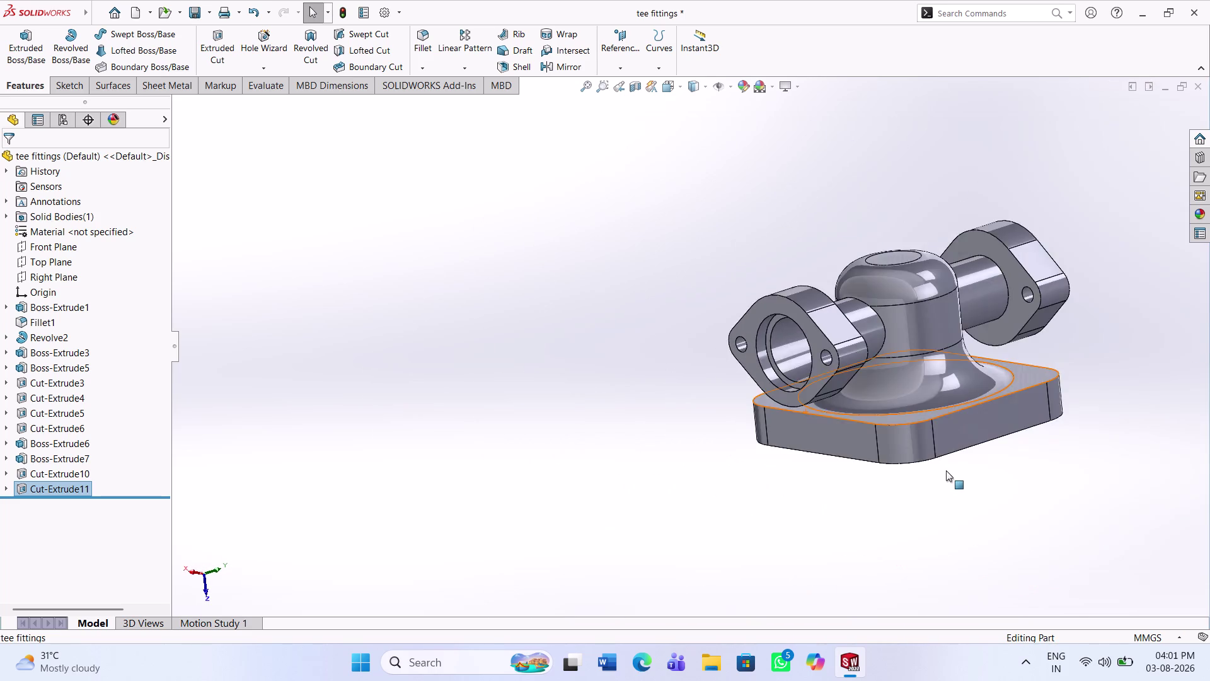
middle_drag(952, 460, 688, 511)
scroll(down, 3)
middle_drag(878, 381, 807, 417)
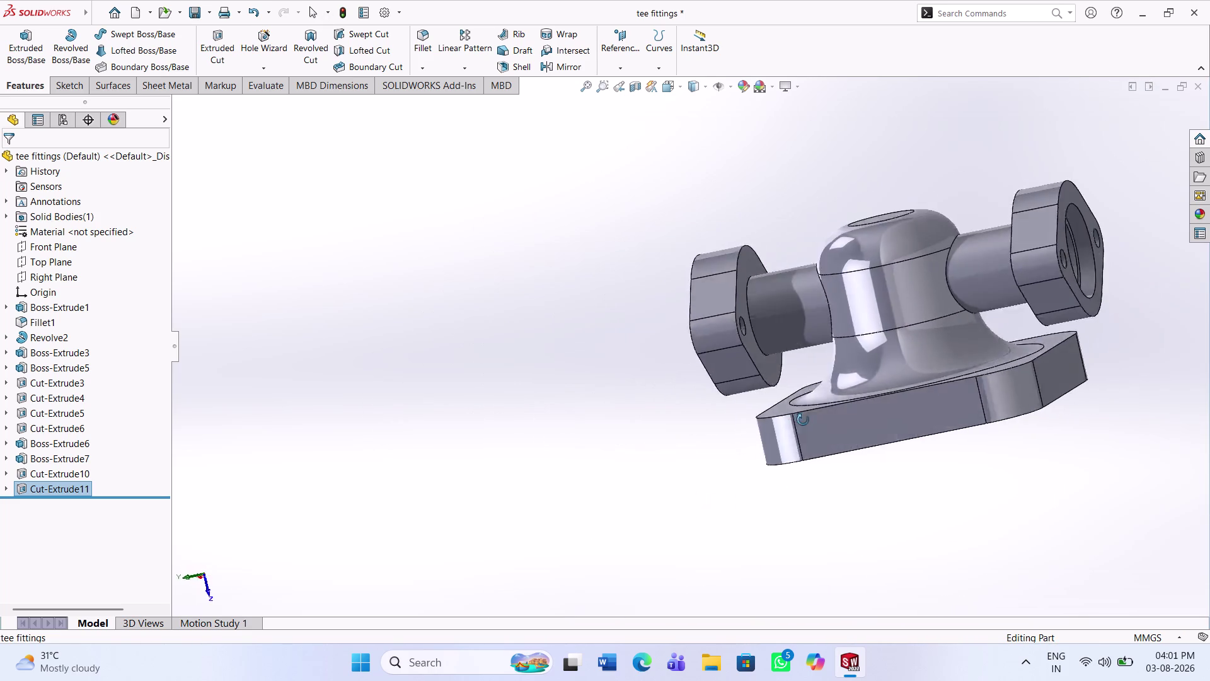
middle_drag(808, 417, 757, 455)
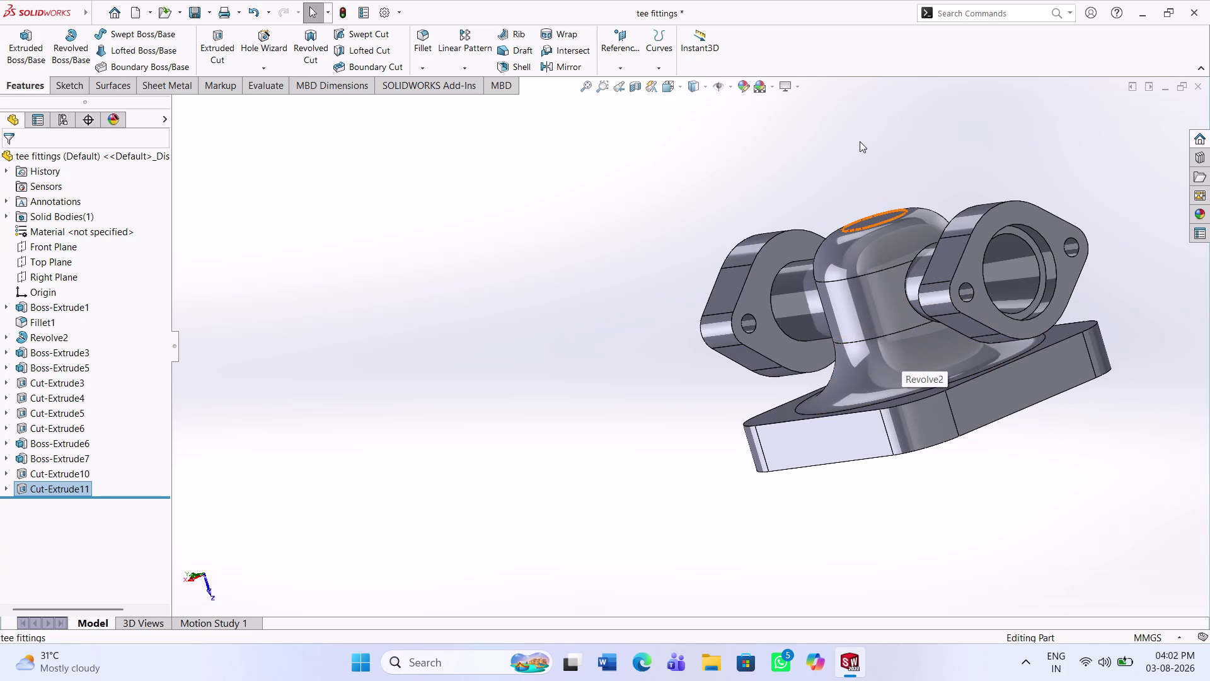
click(418, 41)
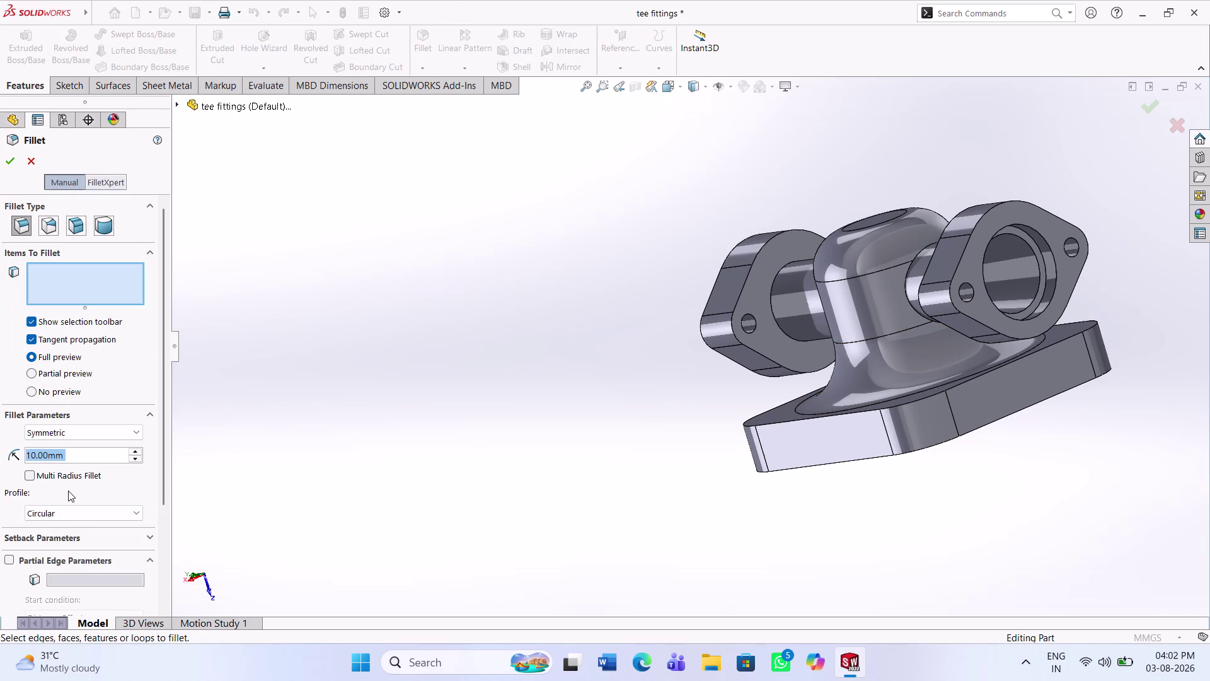
Fillet the two outer flange edges with a 3 mm radius.
key(3)
key(Return)
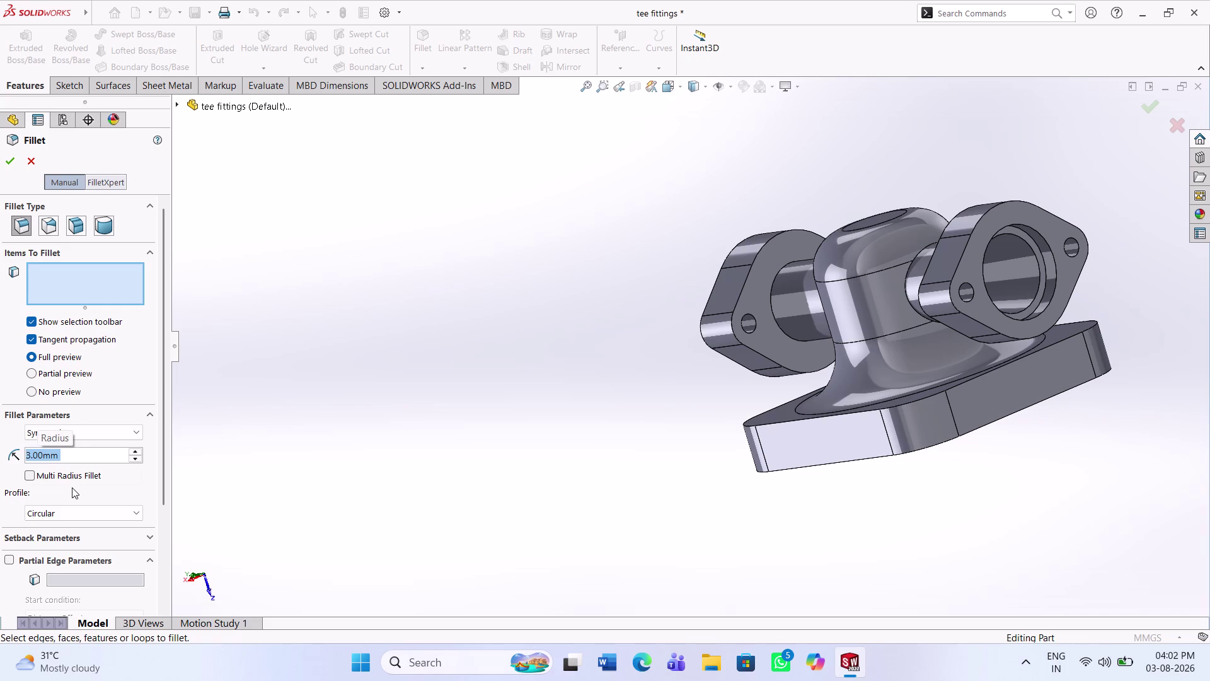
middle_drag(781, 267, 808, 338)
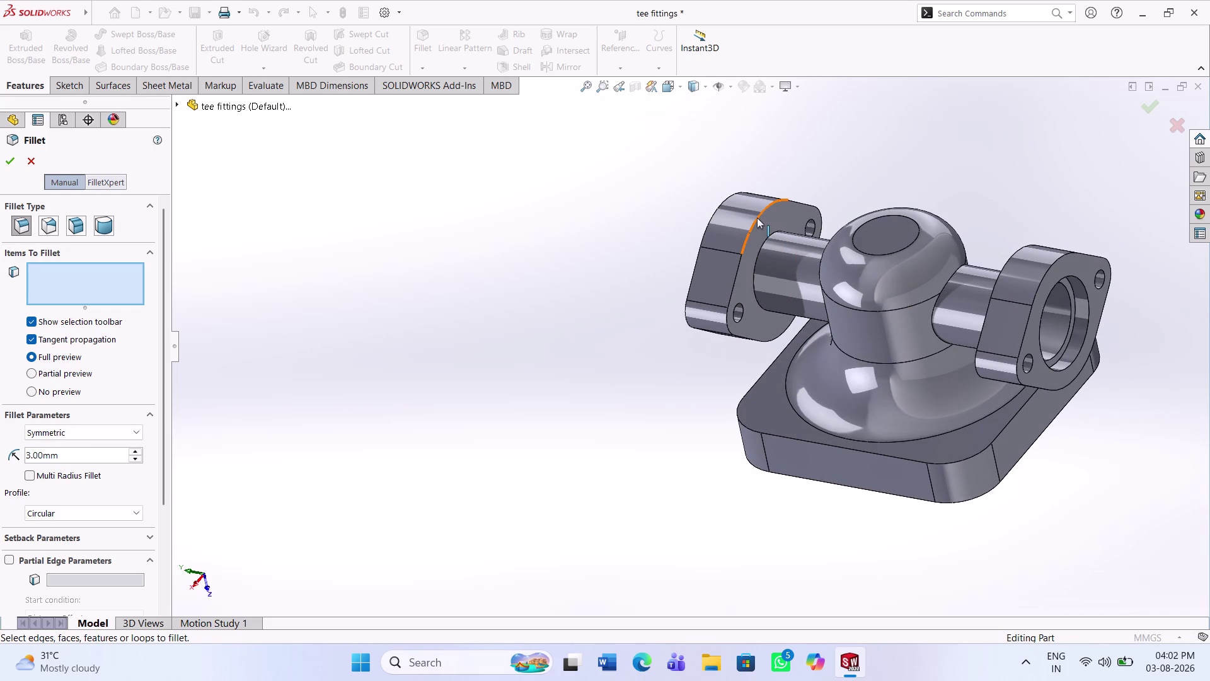
click(757, 217)
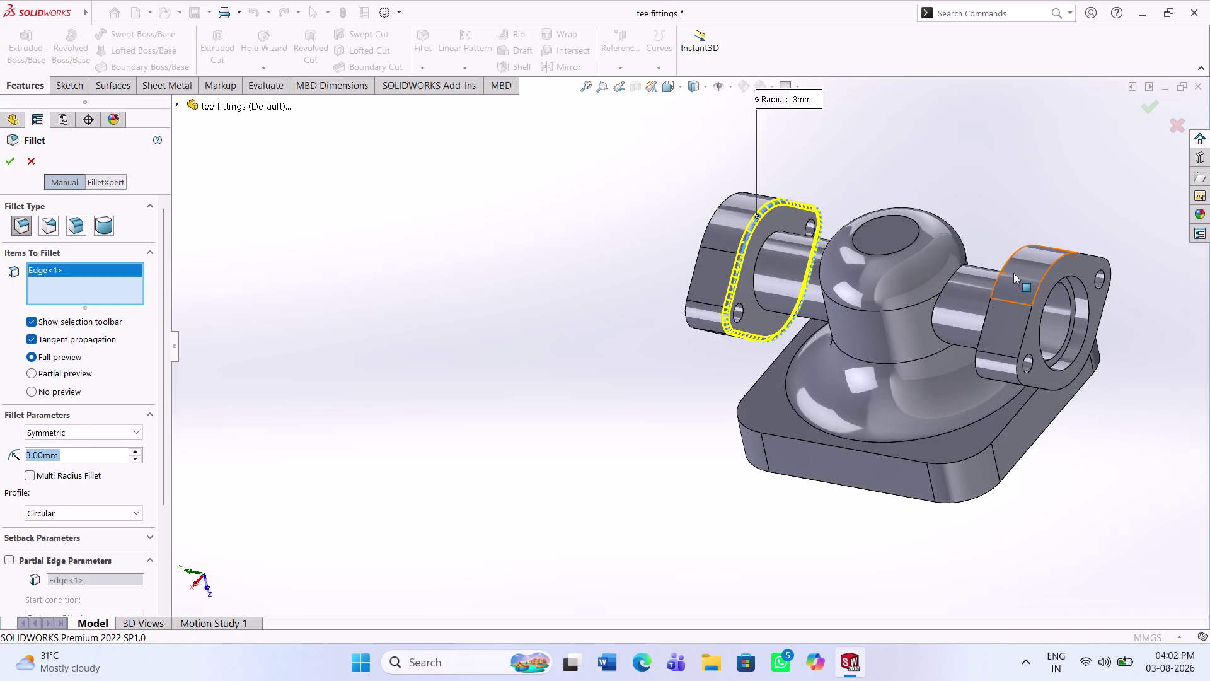
click(1003, 265)
middle_drag(1046, 306, 1089, 403)
click(7, 158)
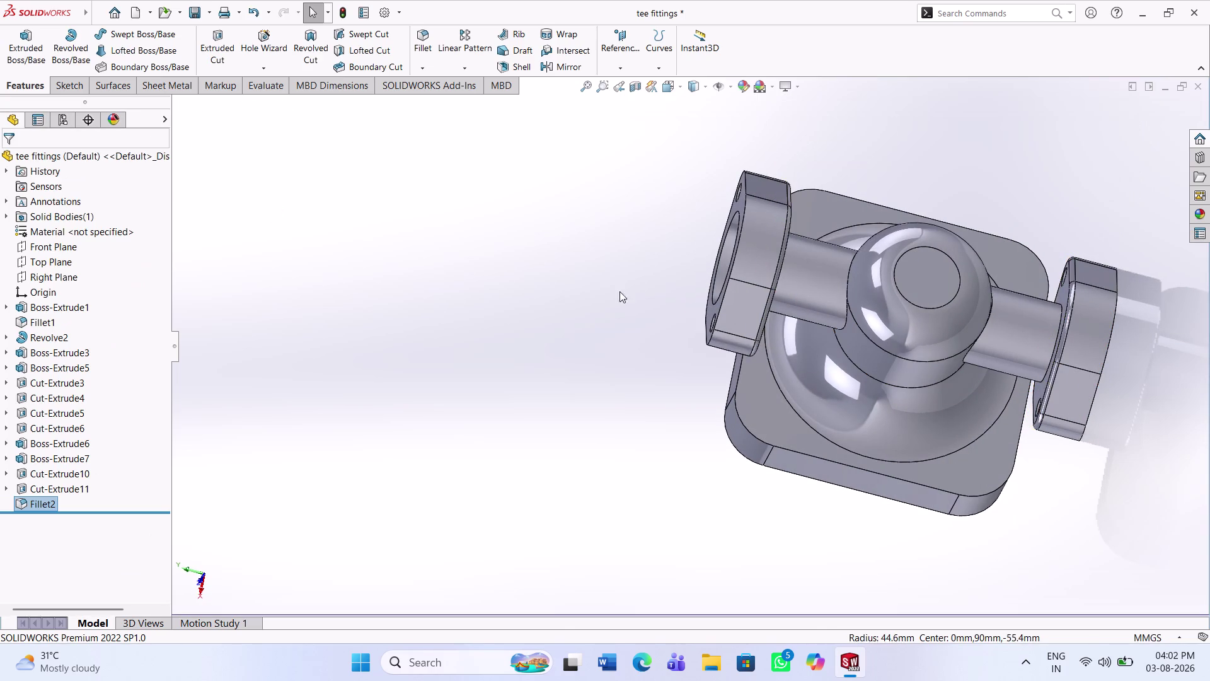
Orbit and zoom in to inspect the rounded flange edges.
middle_drag(738, 283, 723, 214)
scroll(down, 3)
middle_drag(815, 276, 785, 241)
scroll(down, 3)
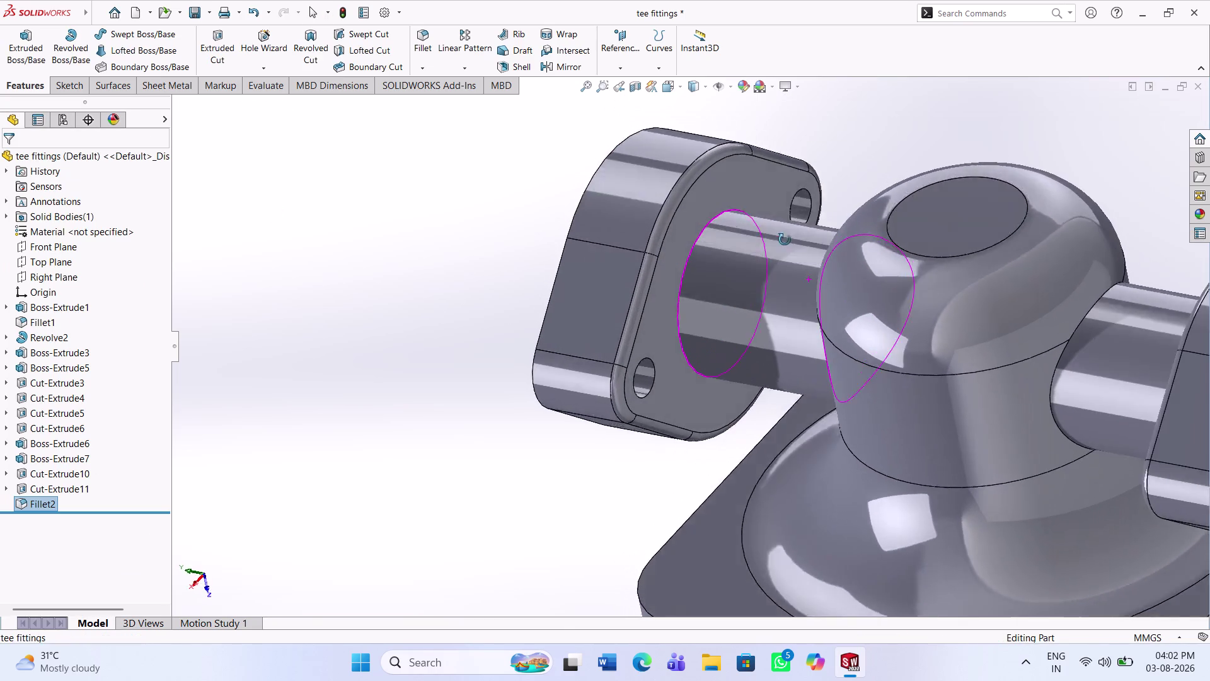
middle_drag(786, 240, 779, 210)
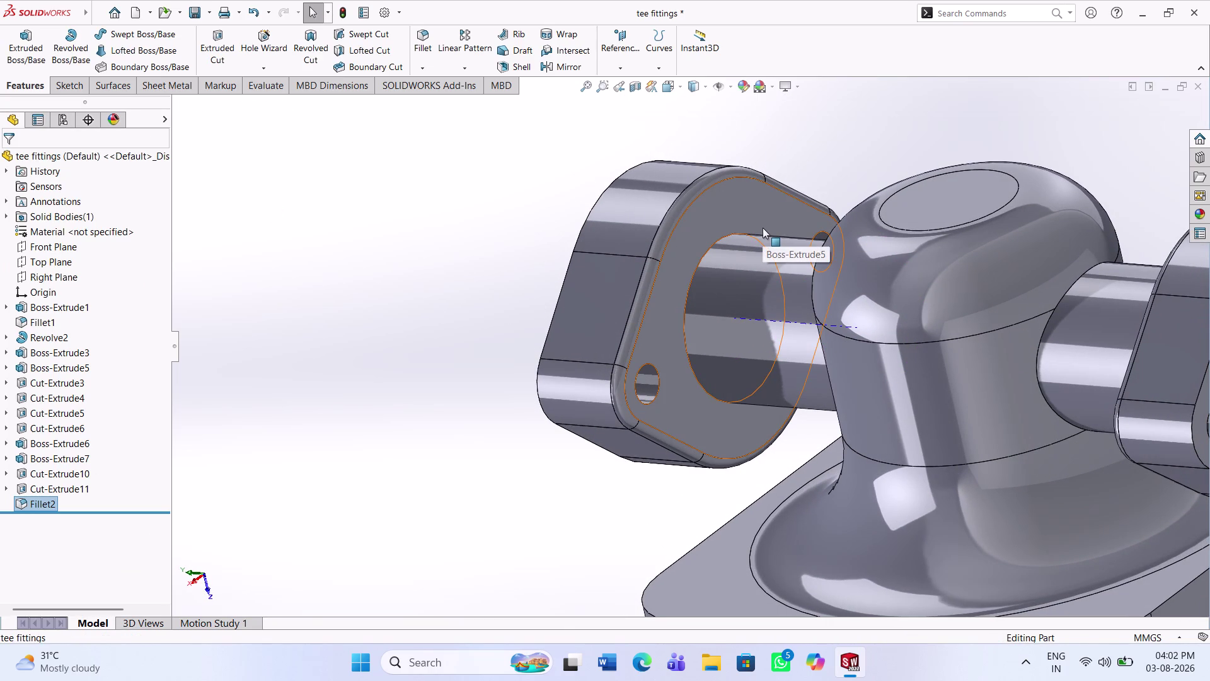